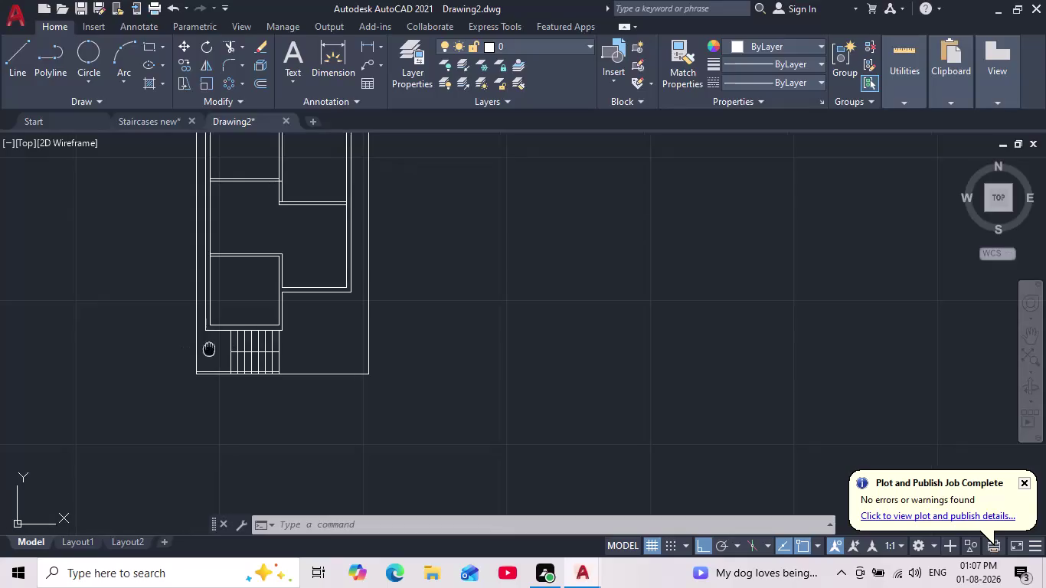
Draw a vertical line along the edge of the staircase.
scroll(up, 3)
middle_drag(248, 341, 272, 346)
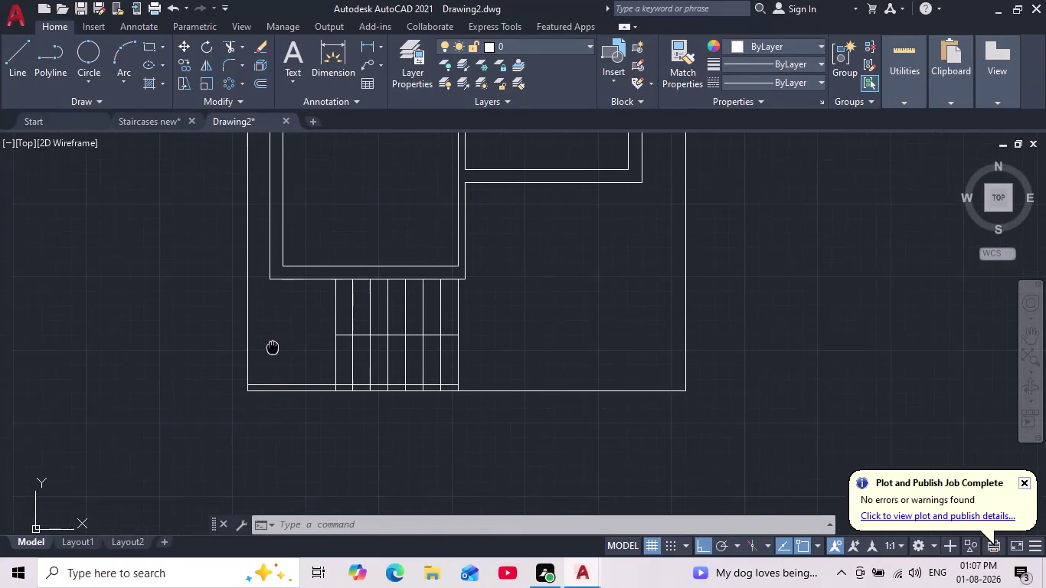
click(14, 53)
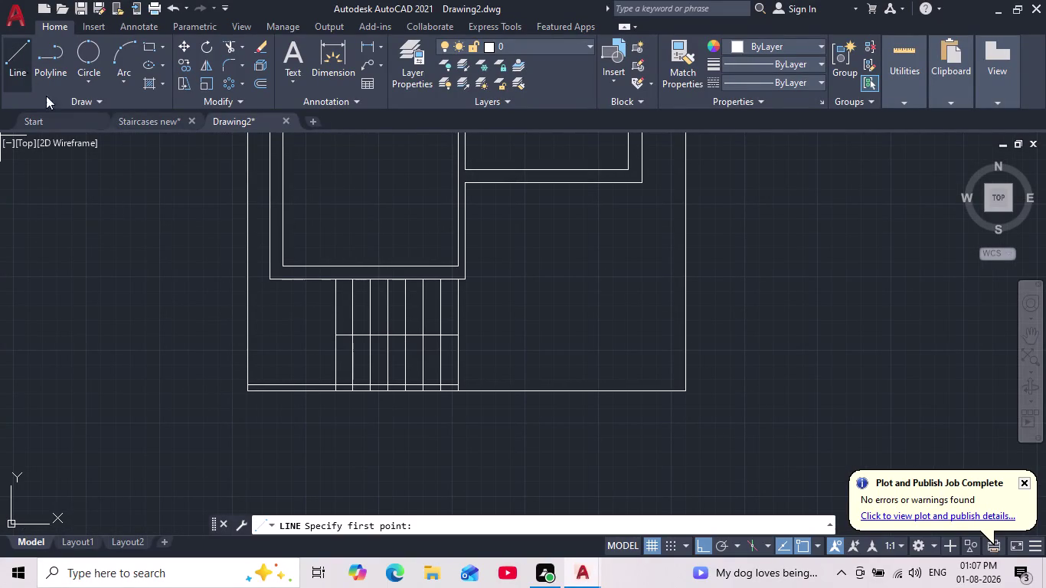
scroll(up, 3)
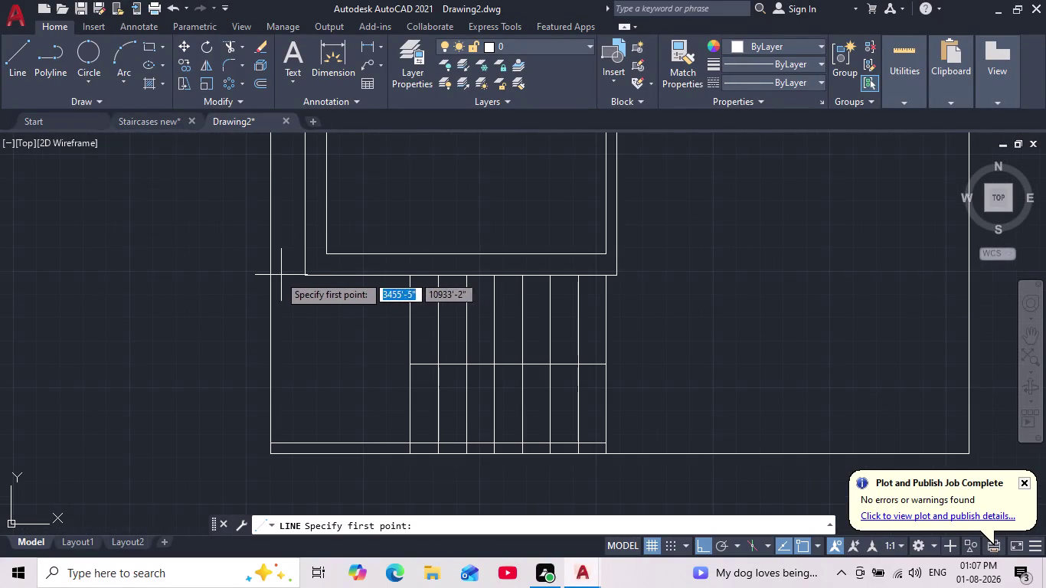
click(271, 441)
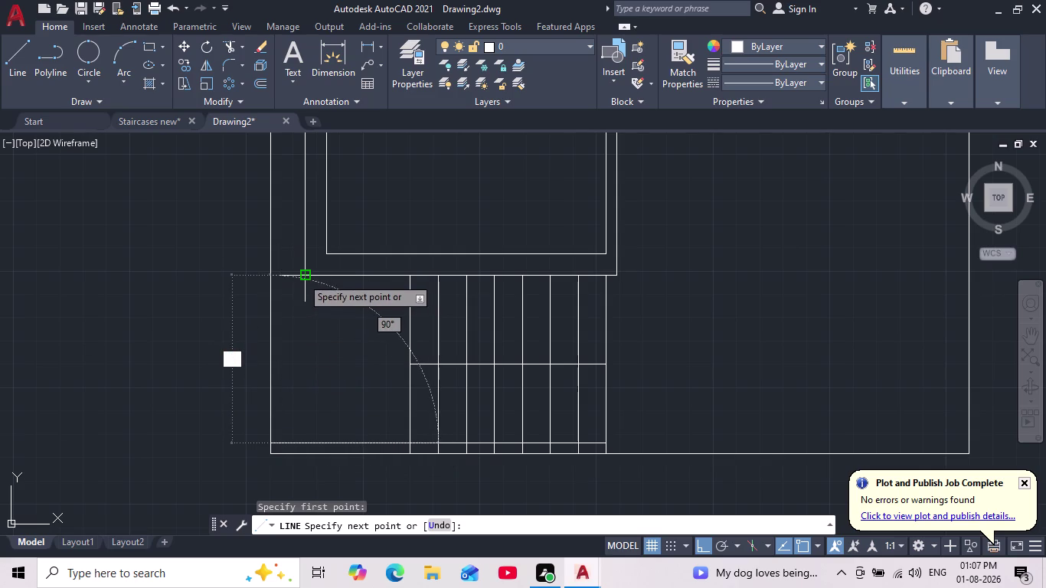
click(269, 278)
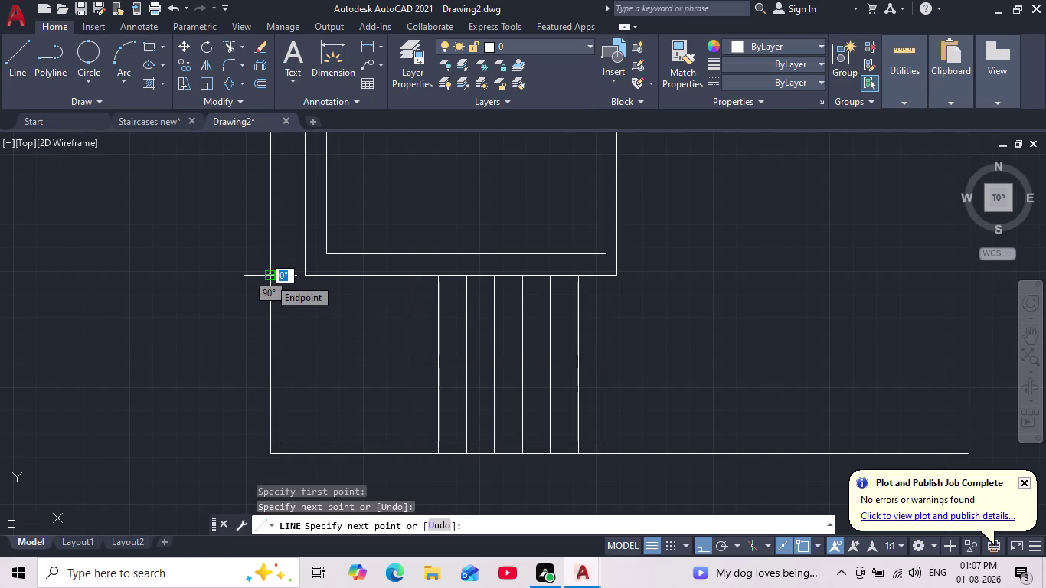
key(Escape)
scroll(down, 3)
middle_click(271, 282)
scroll(up, 3)
Offset the left outer wall line 4.5 units inward beside the staircase.
key(o)
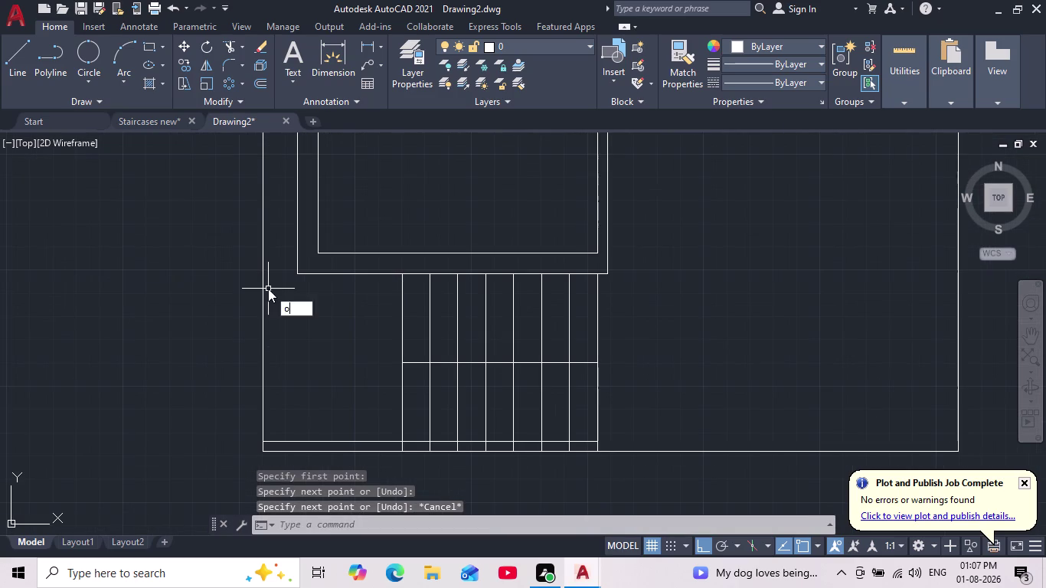
key(Return)
text(43.5)
key(Escape)
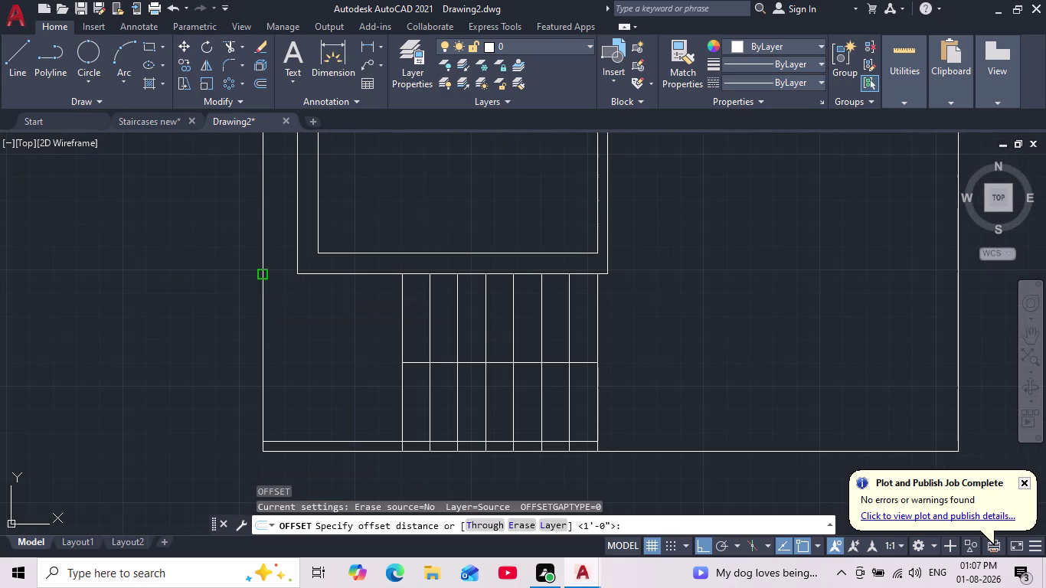
key(Escape)
key(Escape)
key(o)
key(Return)
text(4.)
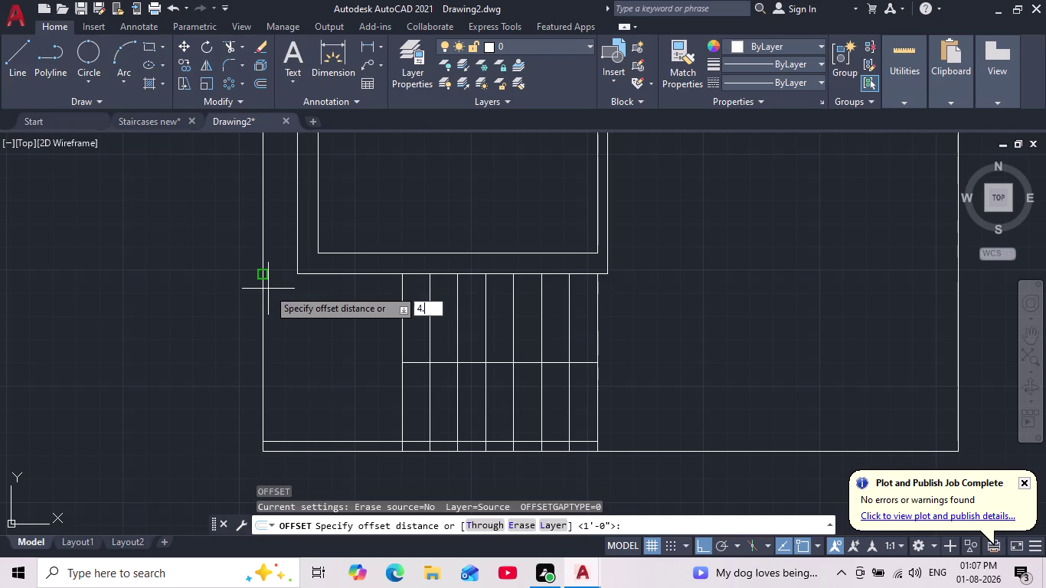
text(5)
key(Return)
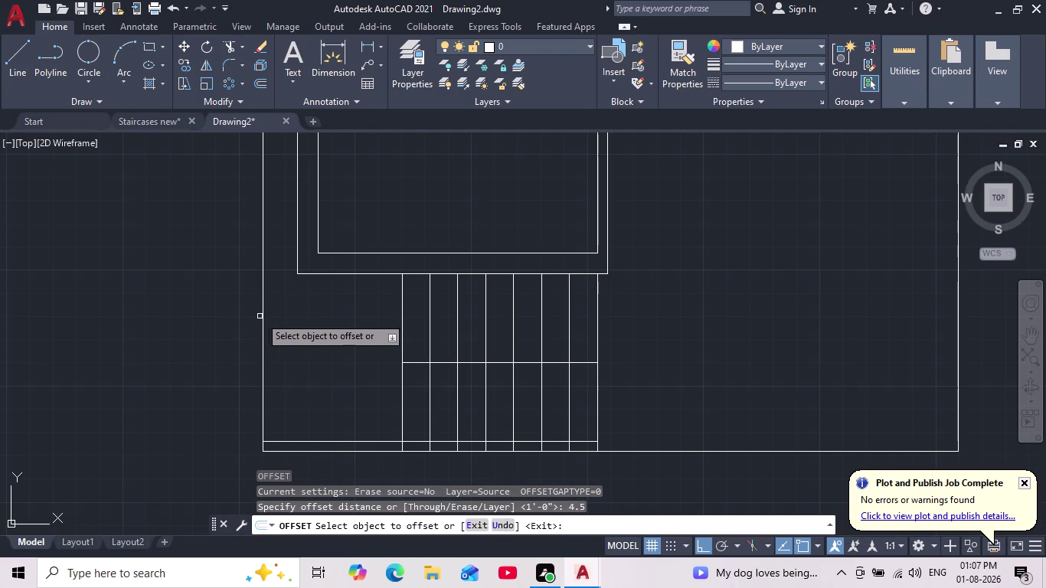
click(264, 324)
click(294, 322)
scroll(down, 3)
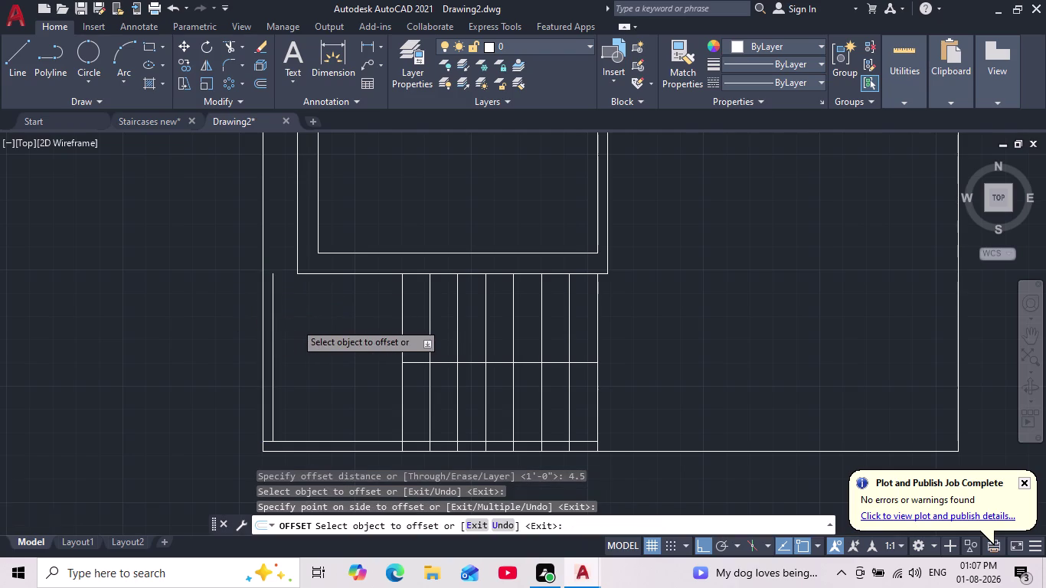
scroll(down, 3)
middle_drag(294, 322, 270, 359)
scroll(down, 3)
scroll(up, 3)
key(Escape)
key(Escape)
key(Escape)
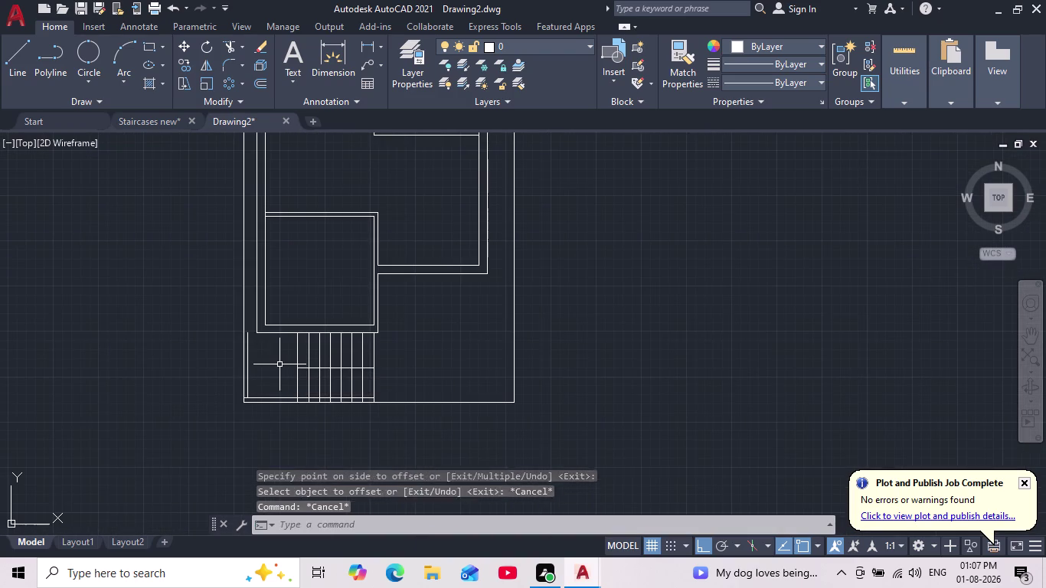
Pan to the staircase landing, cancelling stray line and dimension commands.
scroll(down, 3)
scroll(up, 3)
scroll(up, 3)
scroll(up, 3)
middle_drag(265, 354, 244, 410)
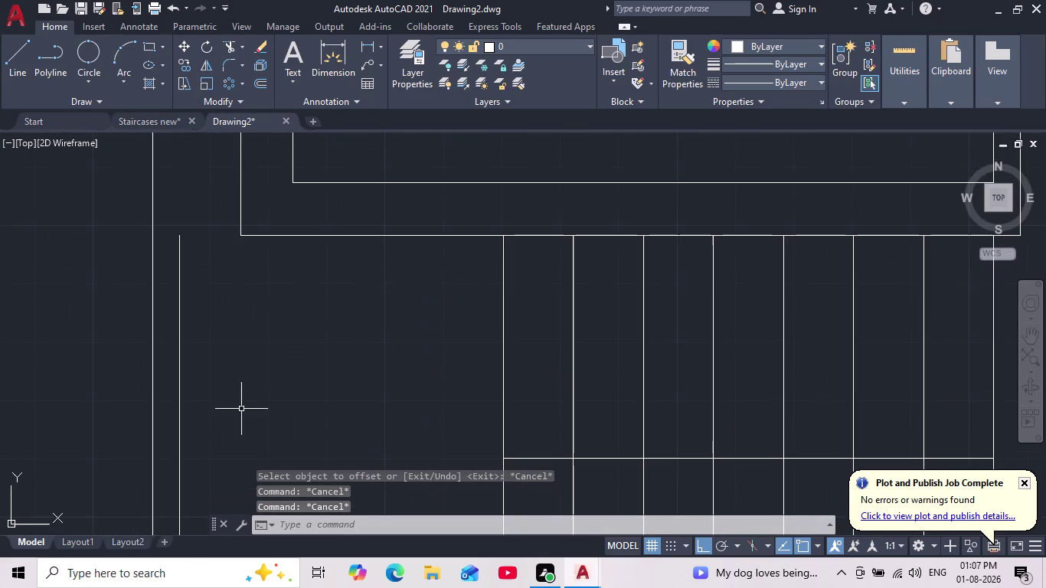
click(26, 61)
key(Escape)
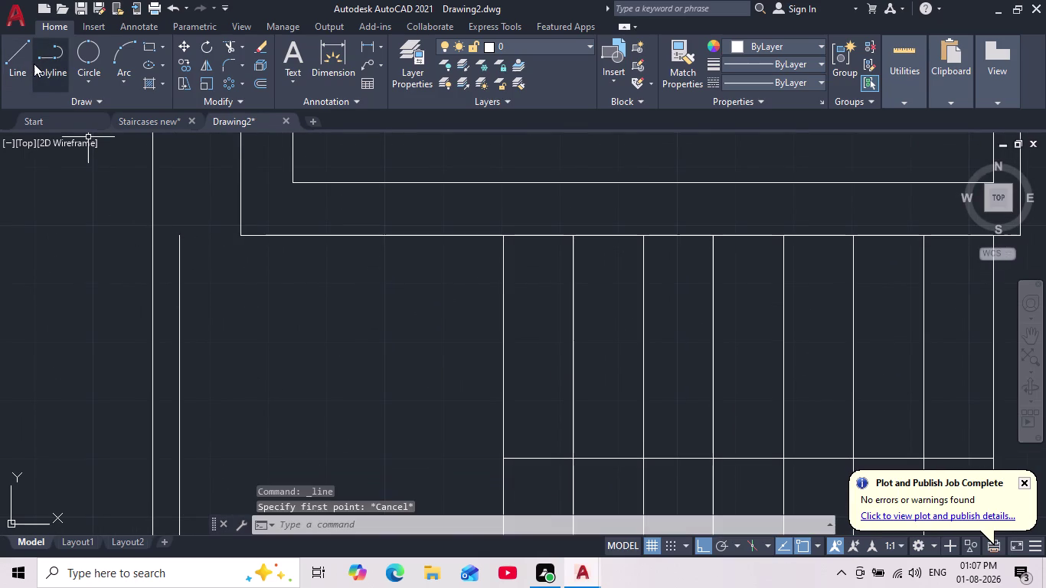
scroll(down, 3)
middle_drag(101, 256, 111, 320)
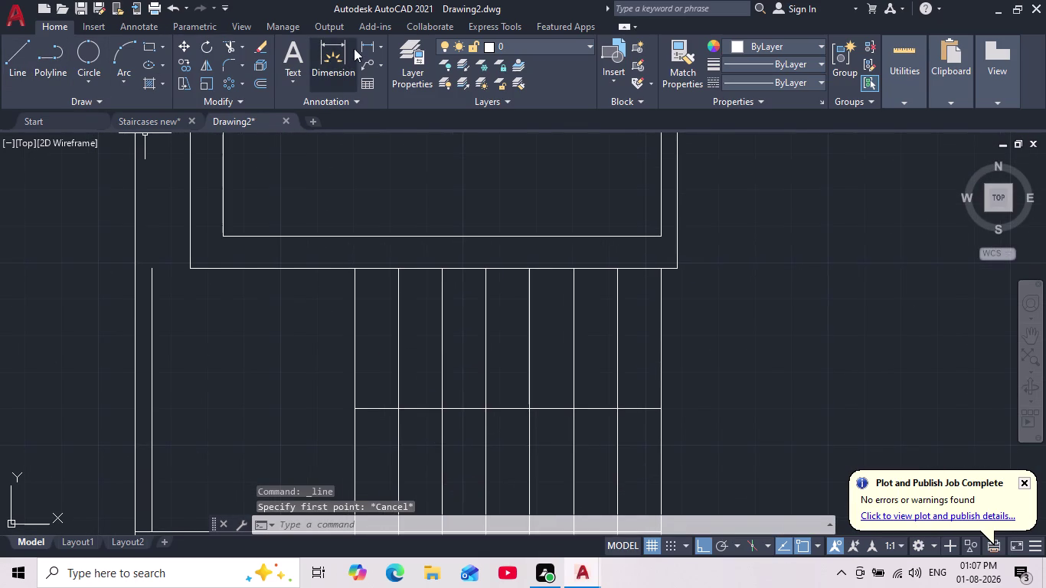
click(363, 50)
middle_drag(185, 293, 204, 352)
scroll(up, 3)
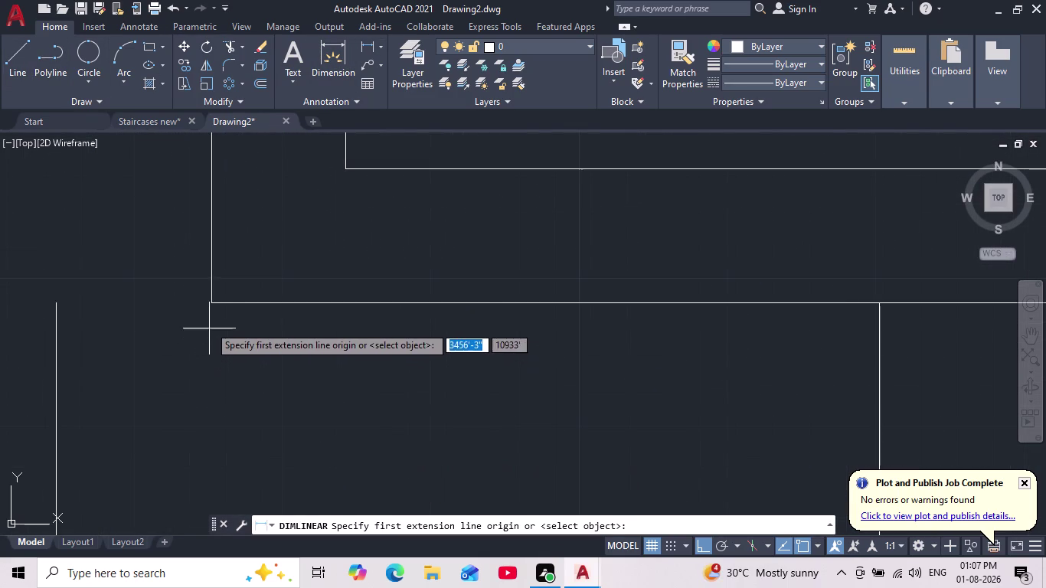
key(Escape)
key(Escape)
Select and delete the unwanted inner wall line at the landing.
middle_drag(208, 311, 225, 356)
scroll(down, 3)
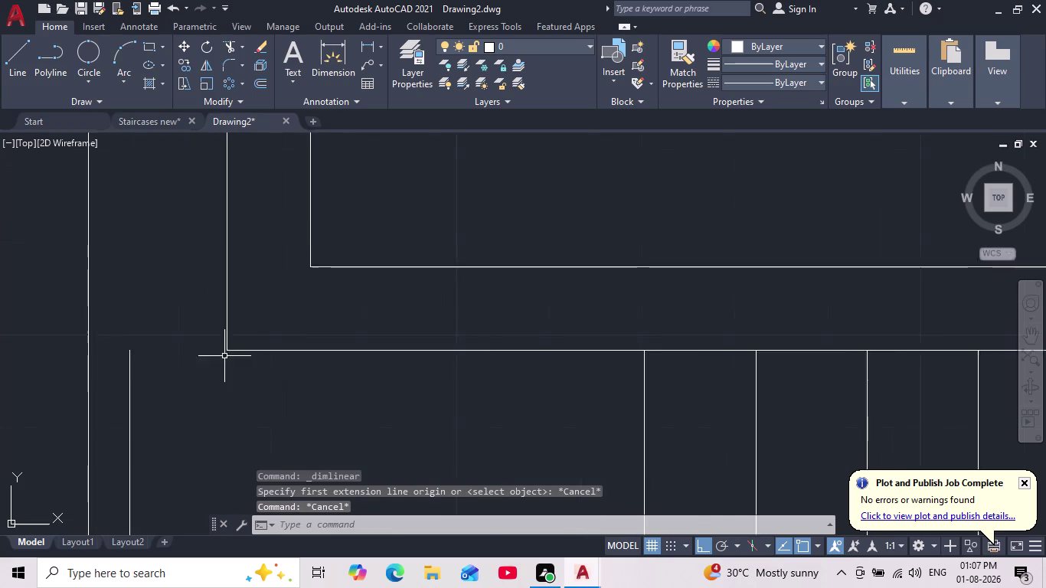
click(198, 373)
click(155, 406)
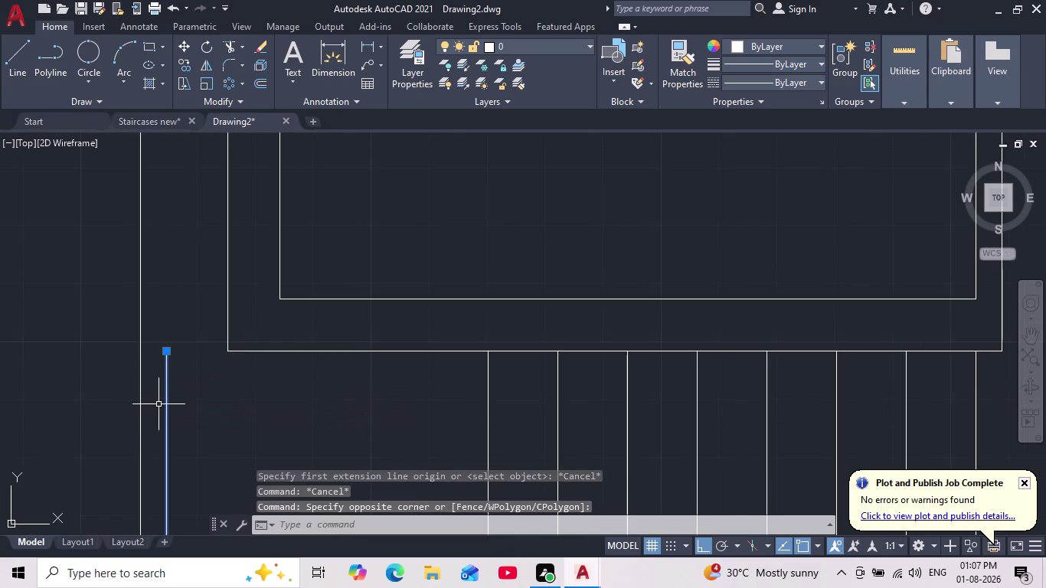
key(Delete)
Draw two connecting wall lines that close the bottom of the landing.
click(22, 53)
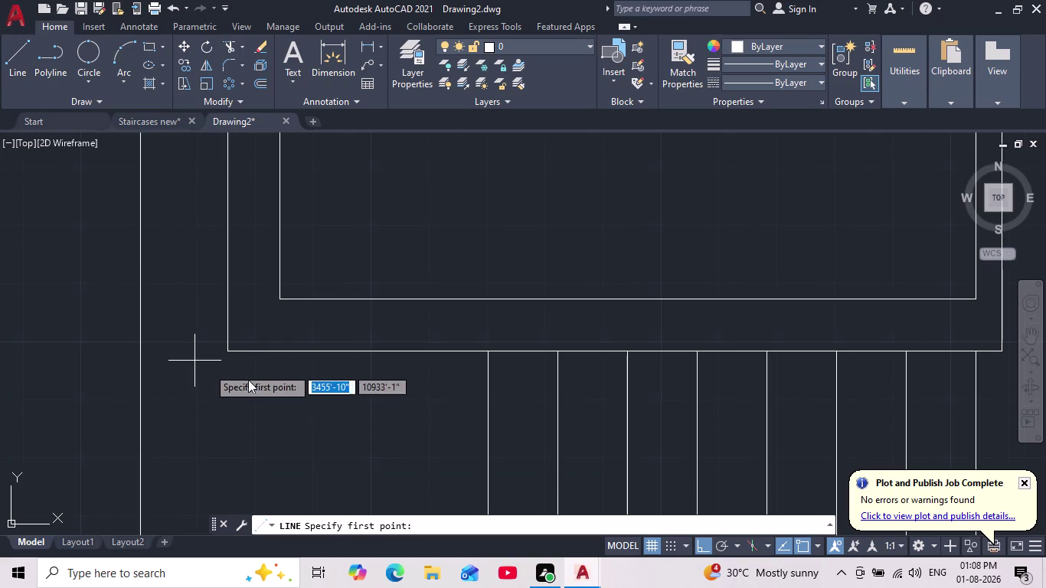
click(225, 355)
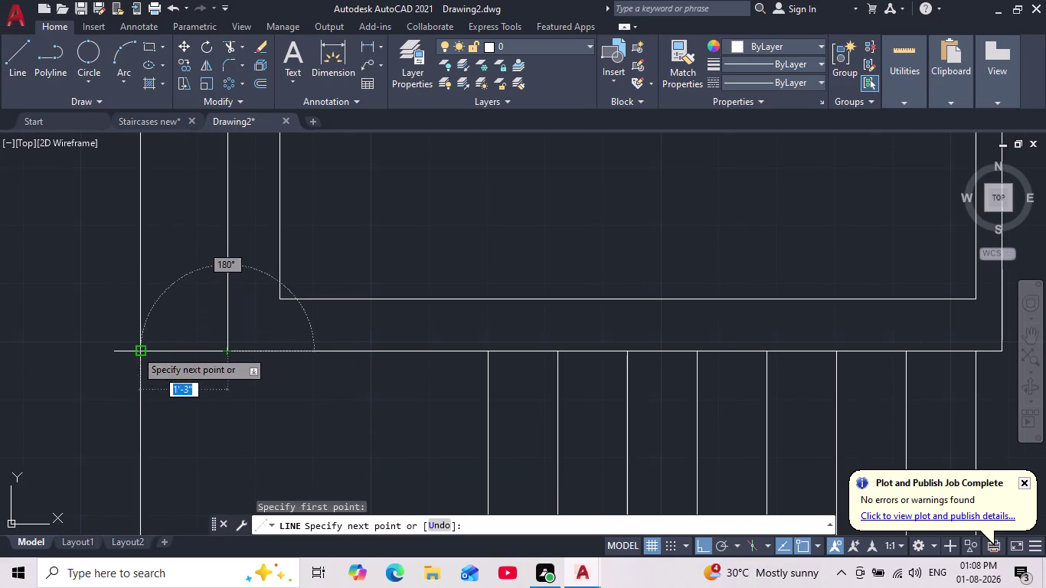
click(135, 350)
key(Escape)
scroll(down, 3)
click(24, 55)
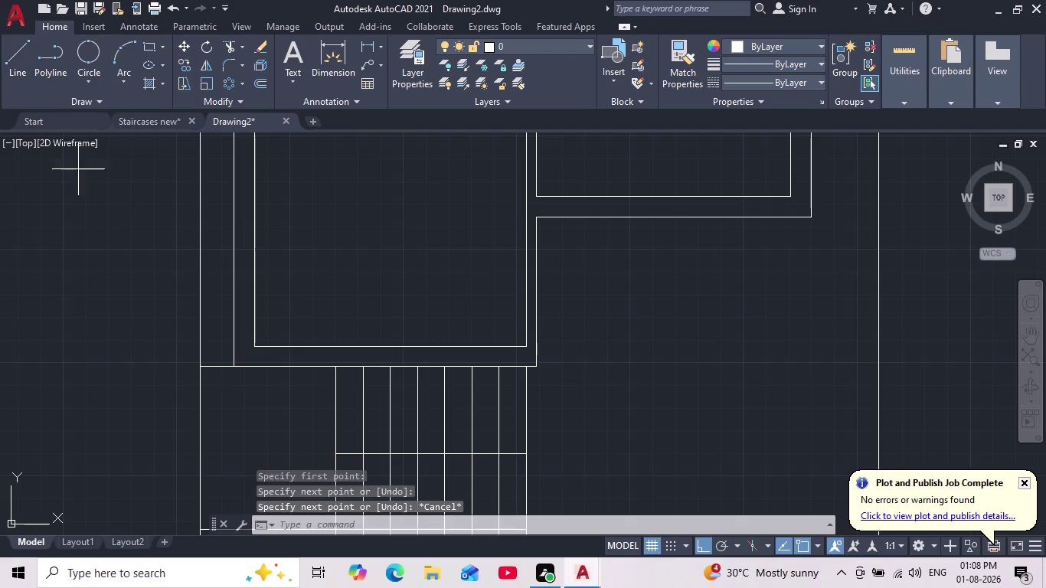
click(214, 366)
middle_drag(211, 380, 233, 319)
scroll(down, 3)
scroll(up, 3)
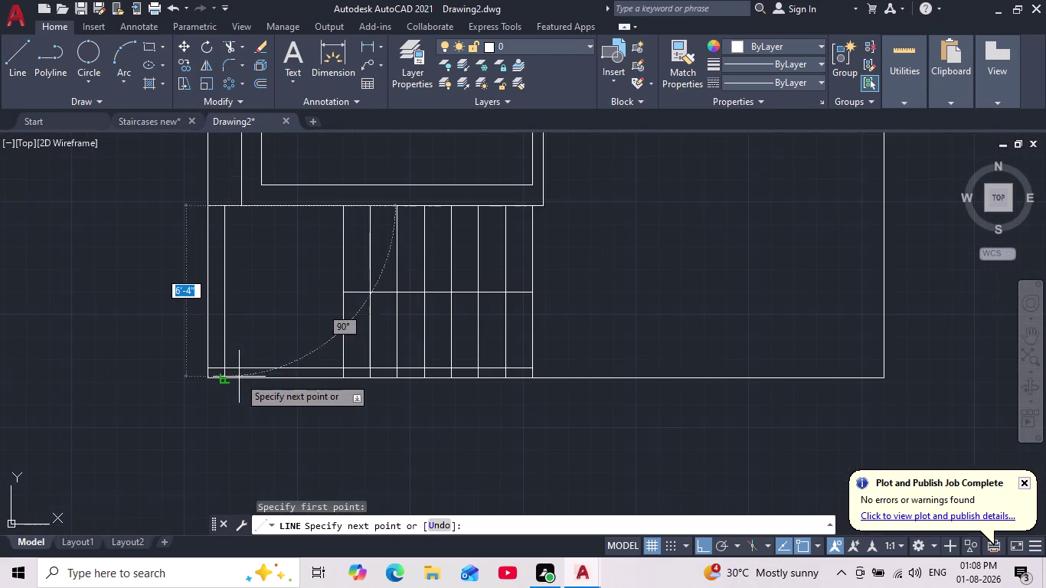
click(225, 366)
key(Escape)
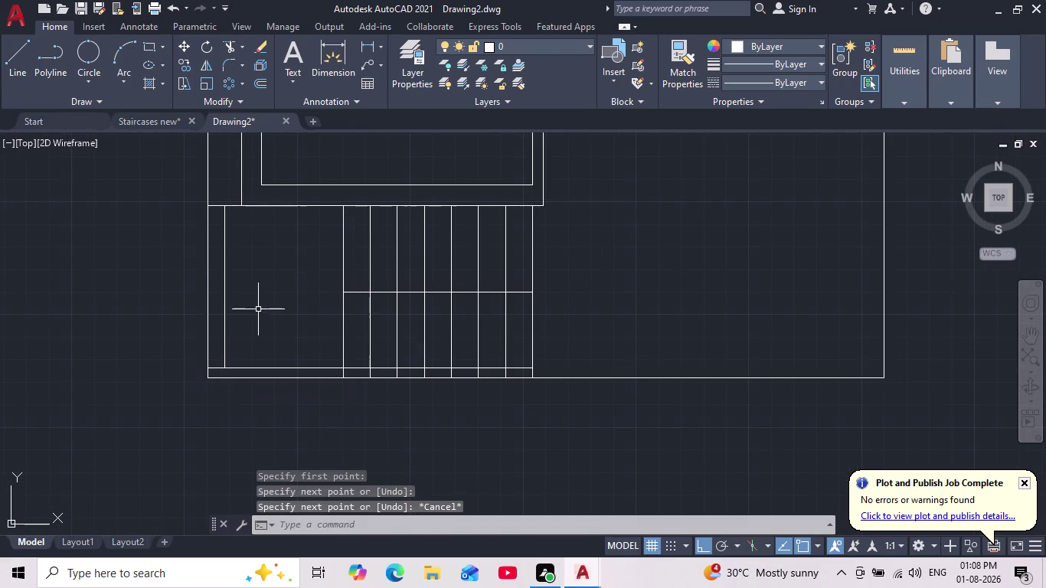
Trim the overshooting wall line ends at the landing junction using fence drags.
middle_drag(258, 309, 259, 371)
scroll(up, 3)
middle_drag(255, 302, 259, 320)
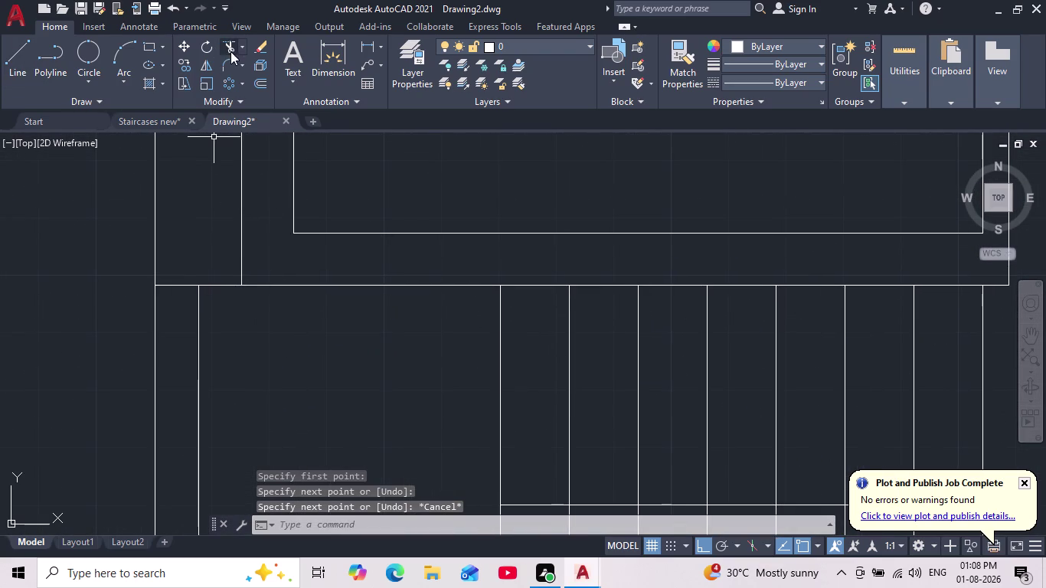
click(230, 51)
drag(207, 278, 215, 300)
drag(180, 280, 182, 295)
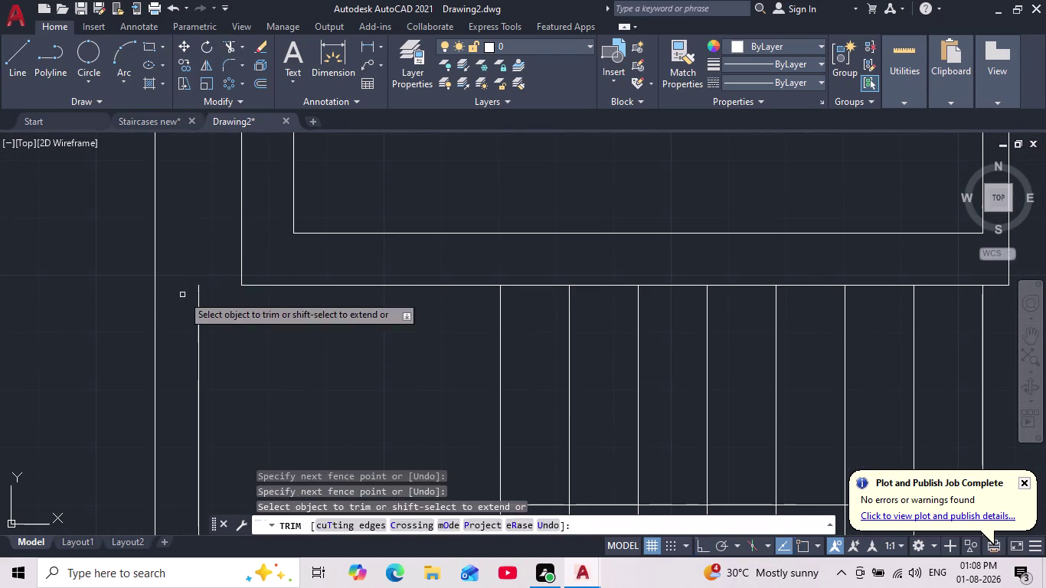
scroll(down, 3)
key(Escape)
key(Escape)
key(Escape)
scroll(down, 3)
key(Escape)
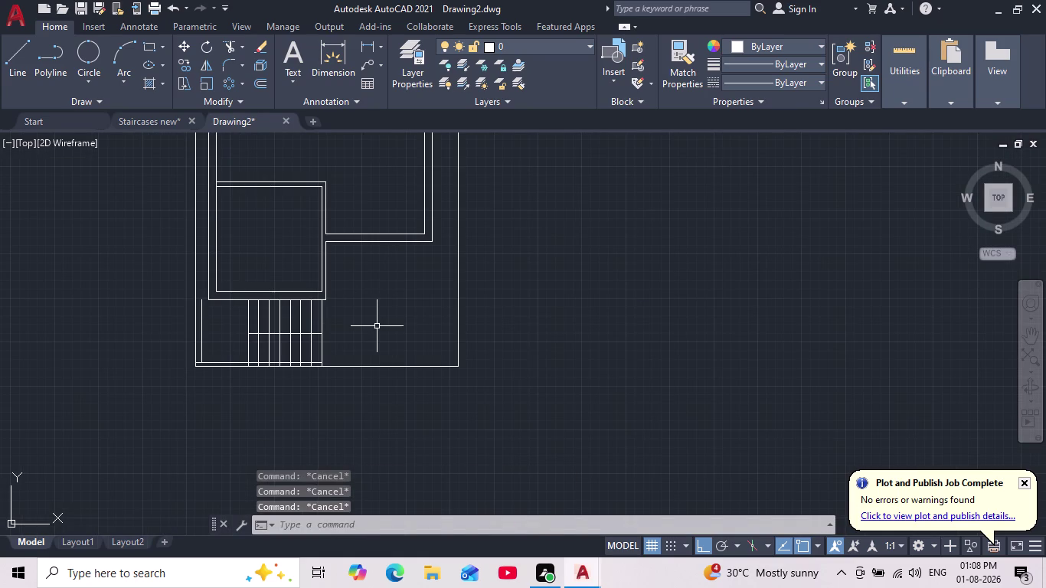
scroll(down, 3)
middle_drag(379, 326, 373, 410)
scroll(up, 3)
scroll(down, 3)
middle_click(375, 424)
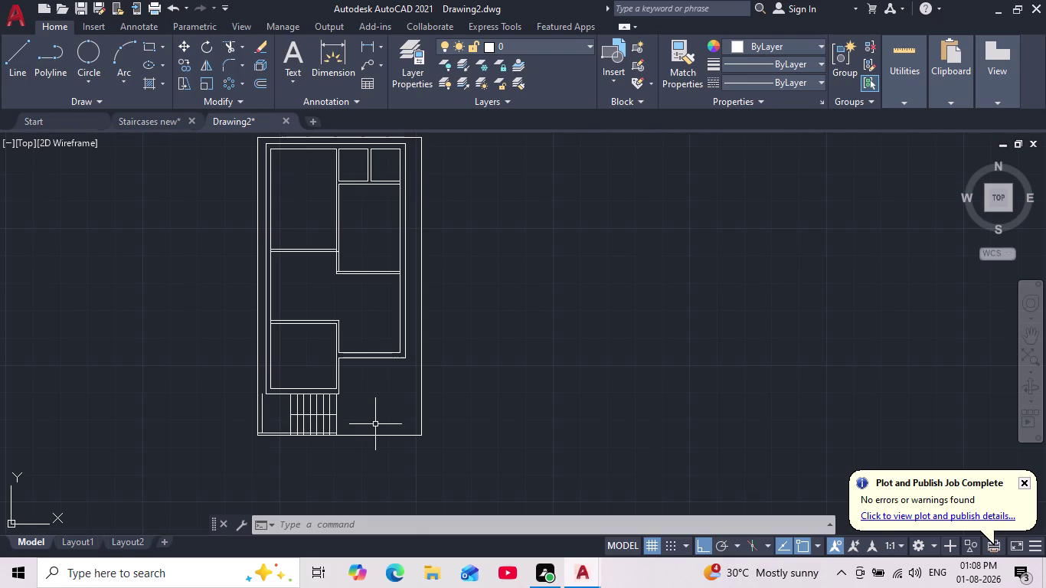
middle_drag(293, 297, 294, 319)
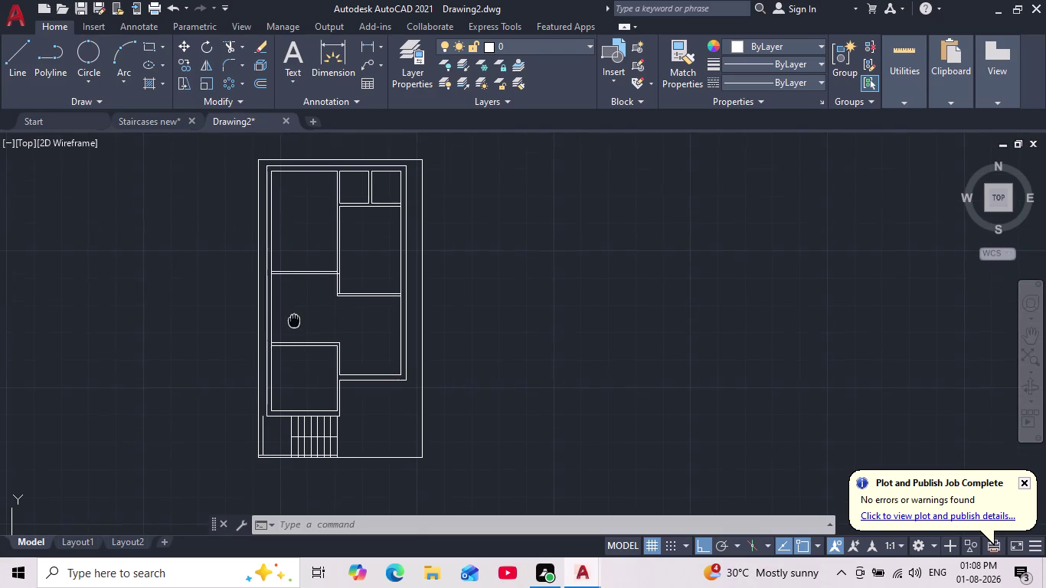
middle_drag(294, 319, 294, 321)
scroll(down, 3)
scroll(up, 3)
middle_drag(298, 325, 275, 361)
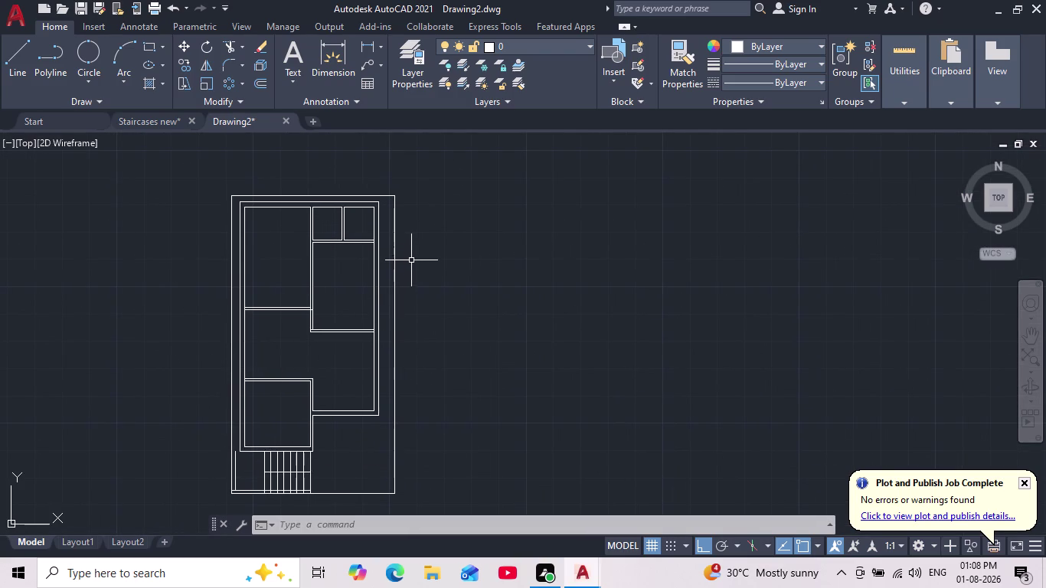
scroll(up, 3)
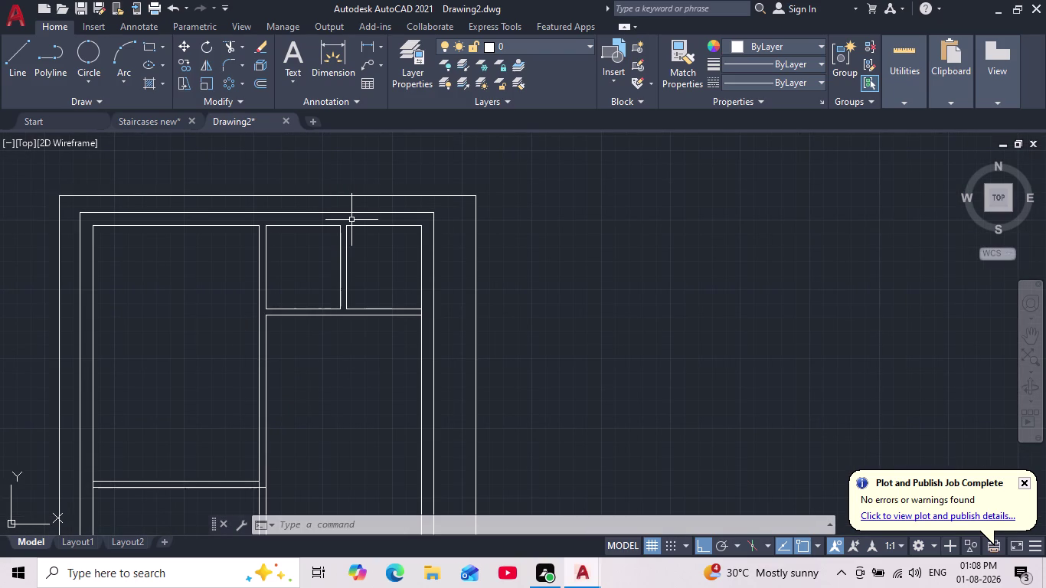
scroll(down, 3)
scroll(up, 3)
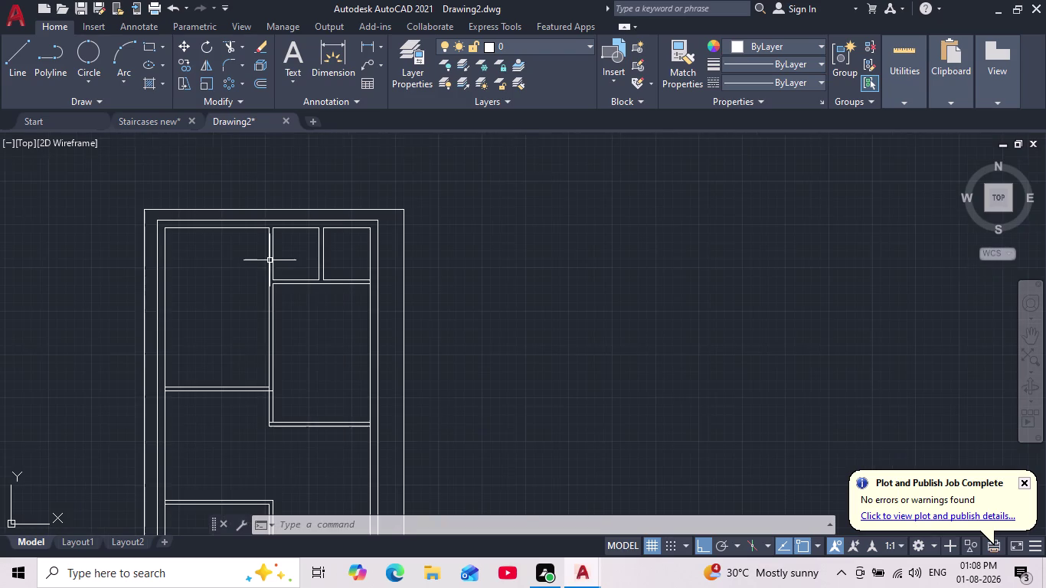
middle_drag(268, 260, 267, 219)
scroll(down, 3)
scroll(up, 3)
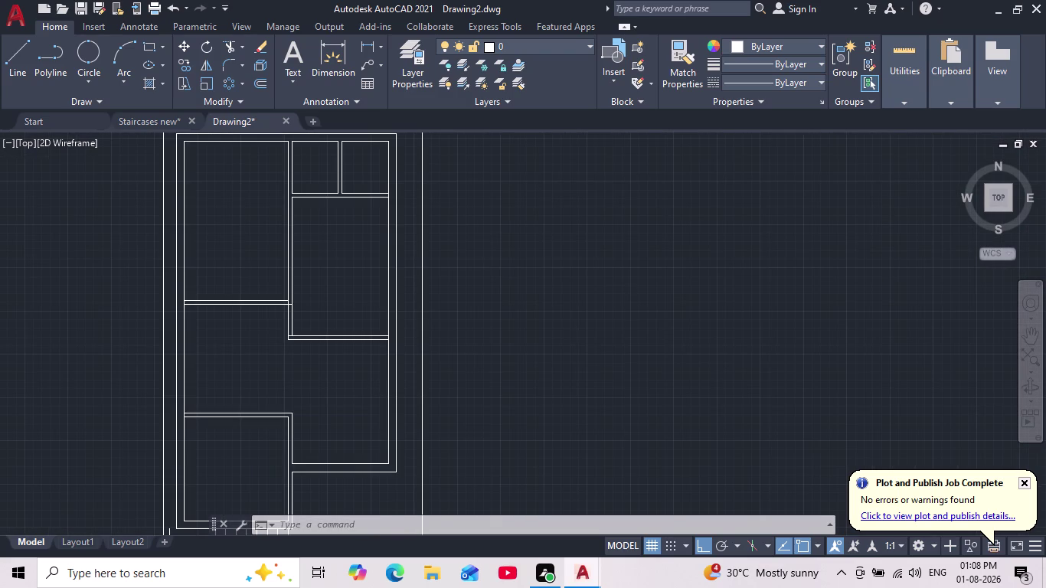
middle_drag(233, 292, 320, 305)
middle_drag(171, 226, 192, 255)
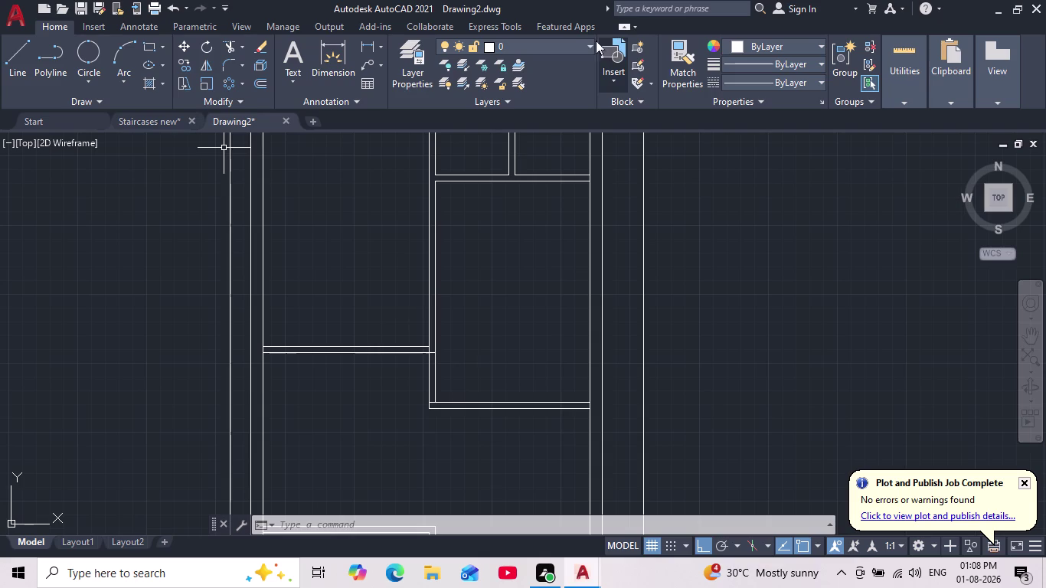
text(la)
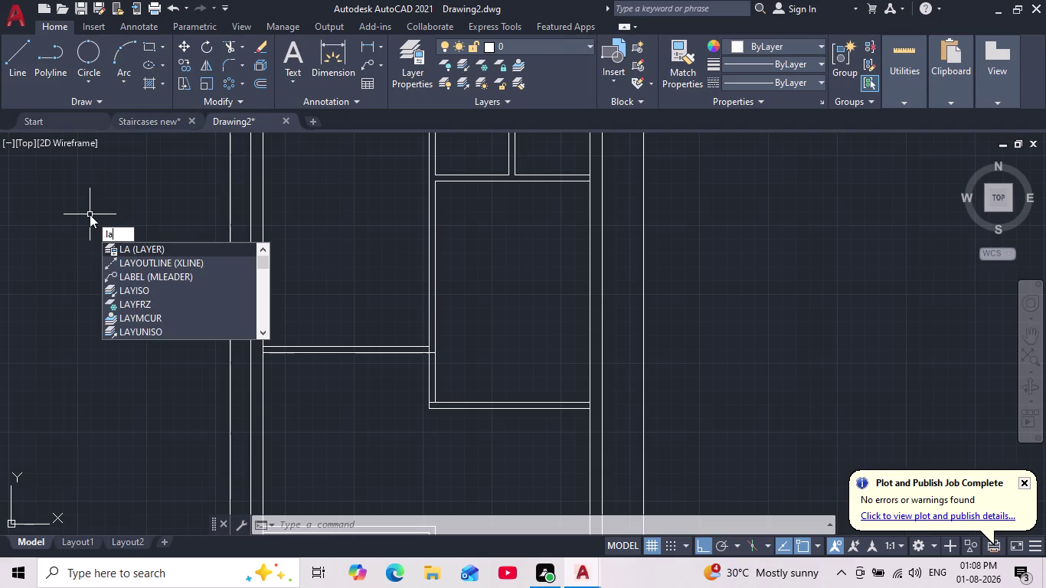
Create a new layer named Doors with a yellow colour.
key(Return)
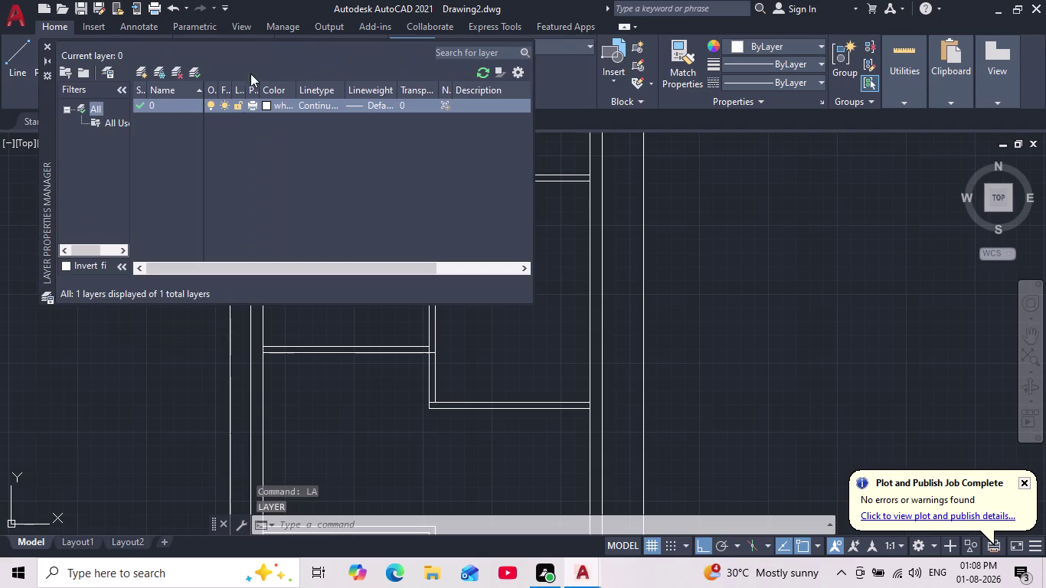
click(173, 102)
key(Return)
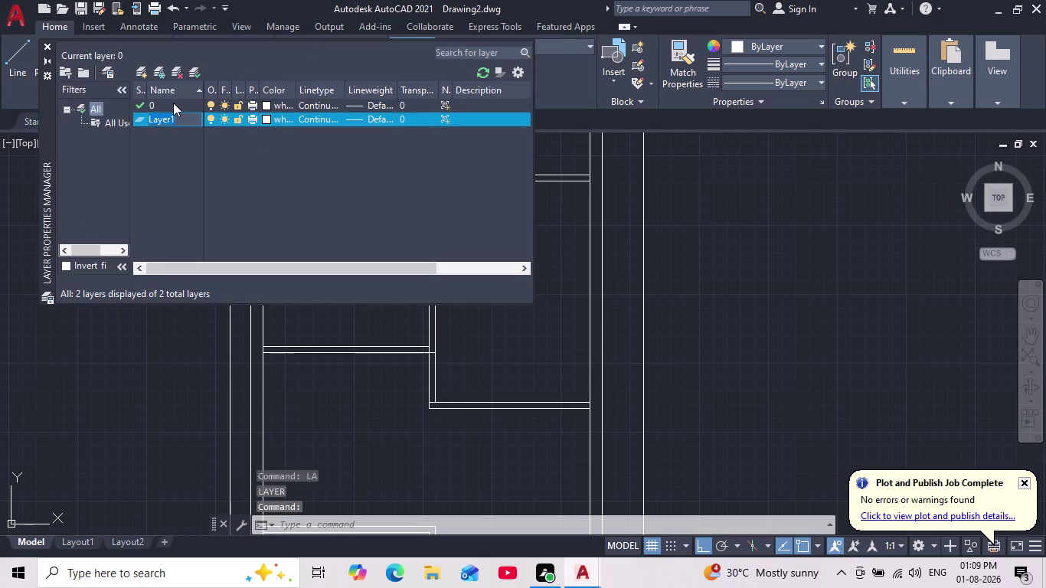
text(dpp)
key(BackSpace)
key(BackSpace)
key(BackSpace)
key(BackSpace)
text(Doo)
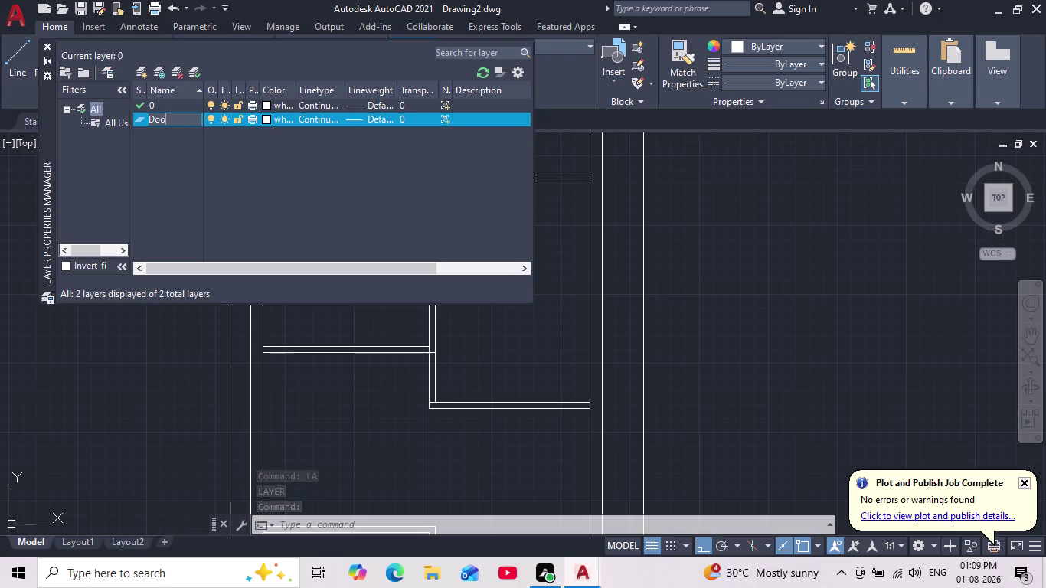
text(rs)
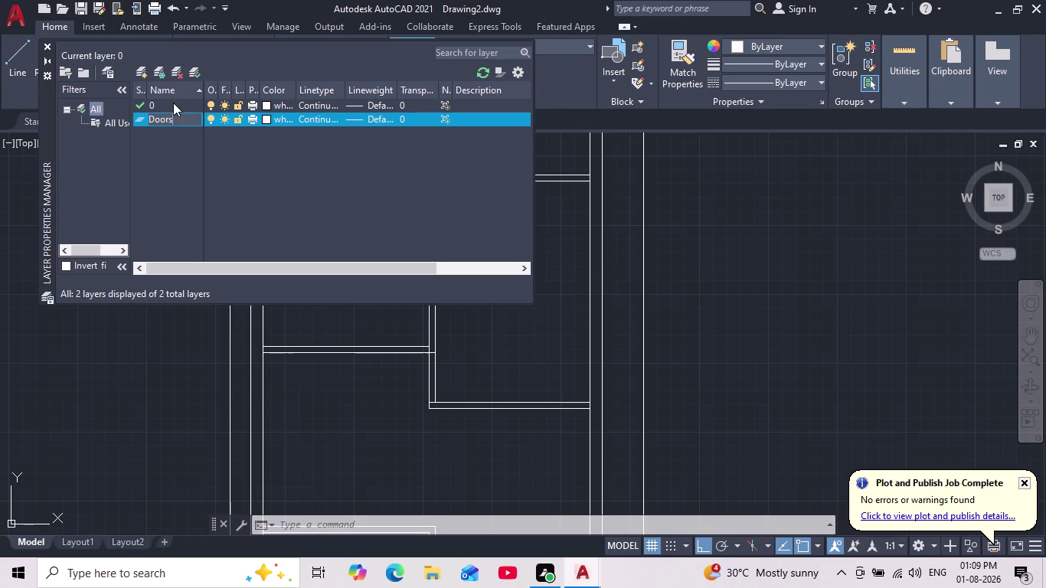
key(Return)
click(265, 121)
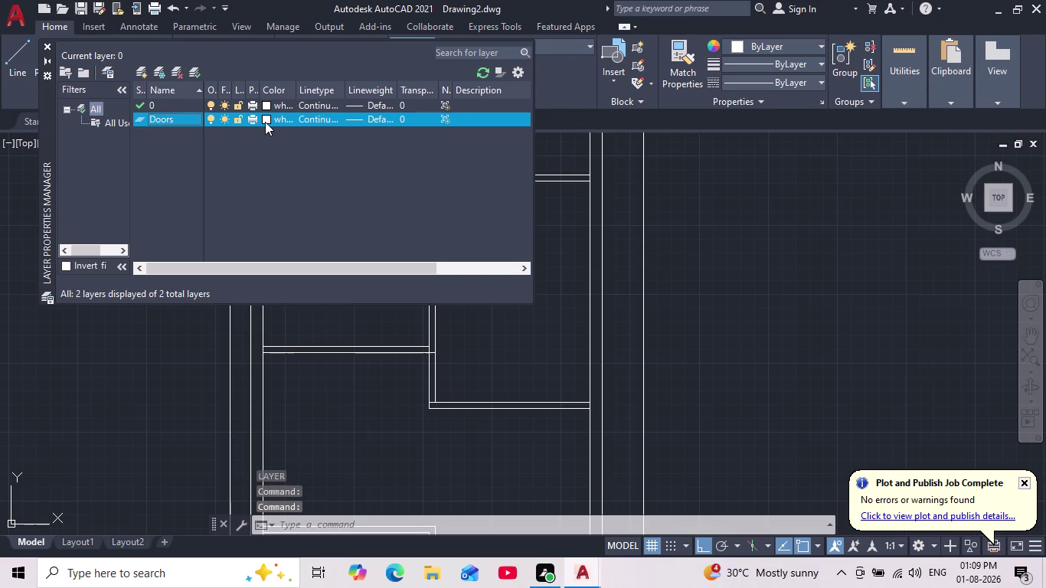
click(442, 237)
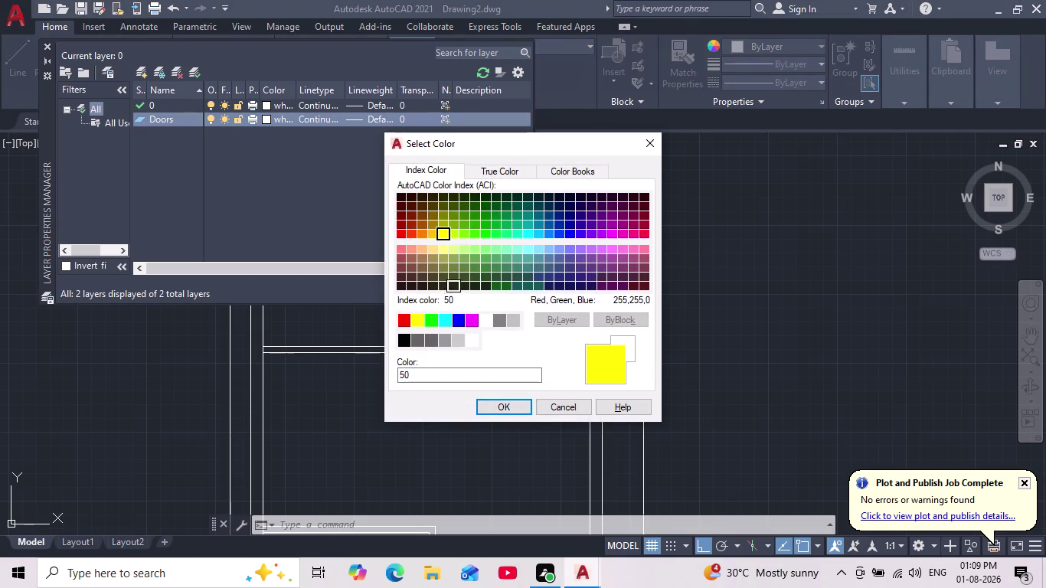
click(516, 402)
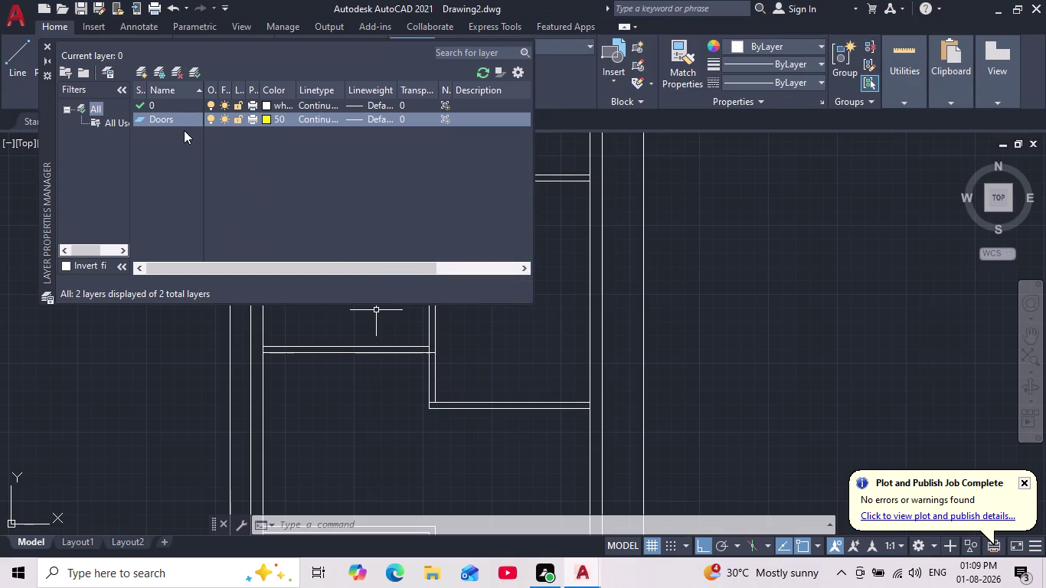
Create a new layer named Windows with a green colour.
click(179, 124)
key(Return)
text(W)
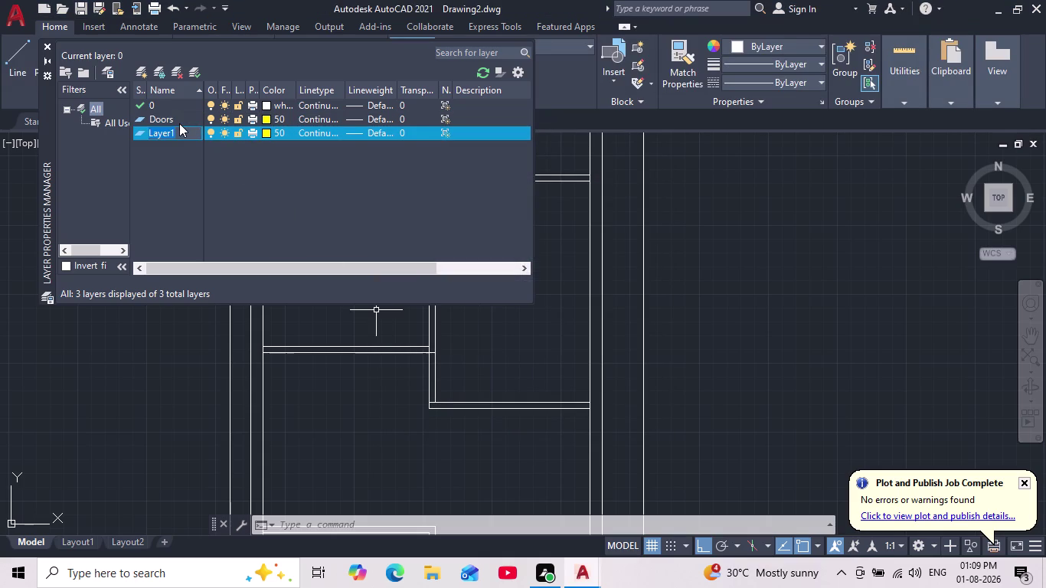
text(indo)
text(ws)
key(Return)
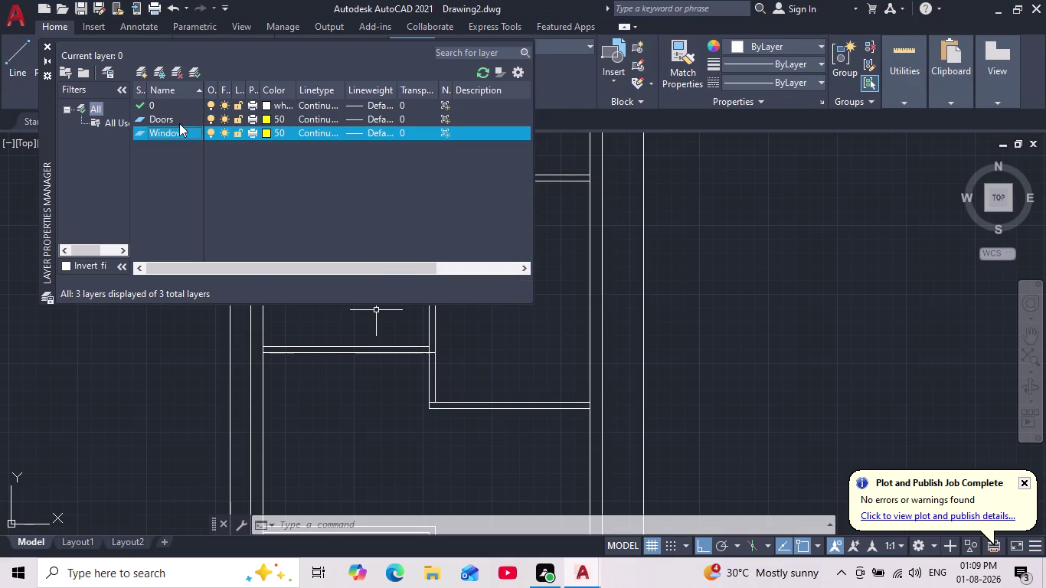
click(267, 133)
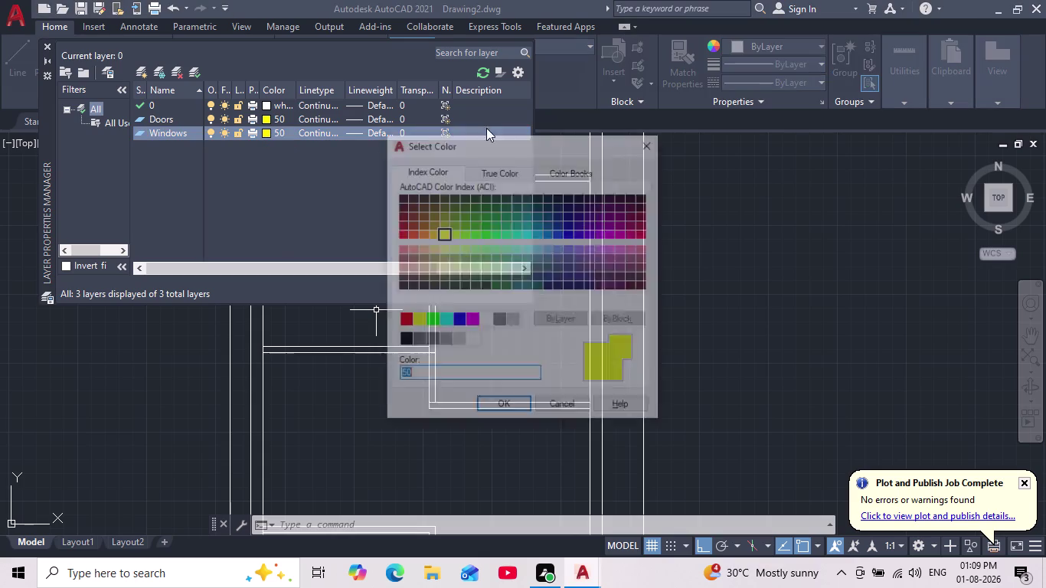
click(460, 233)
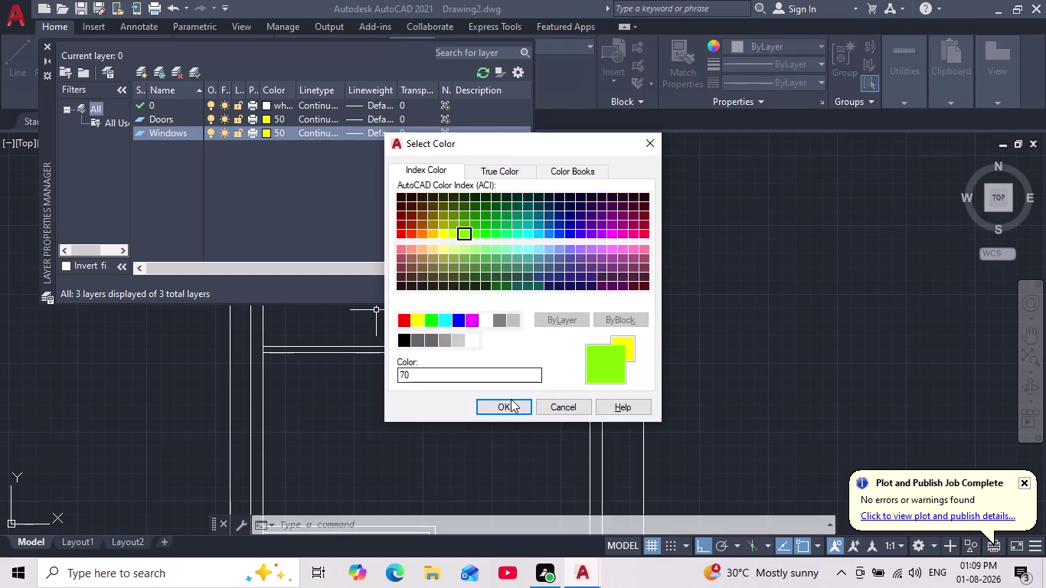
click(511, 409)
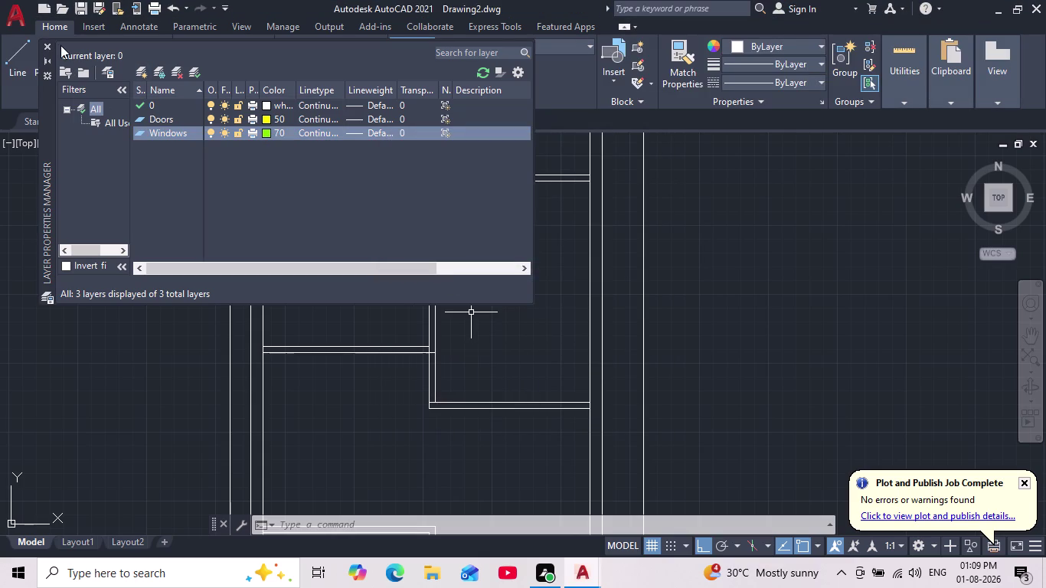
Close the layer manager and make Doors the current layer.
click(47, 45)
middle_drag(353, 225, 325, 255)
scroll(down, 3)
scroll(up, 3)
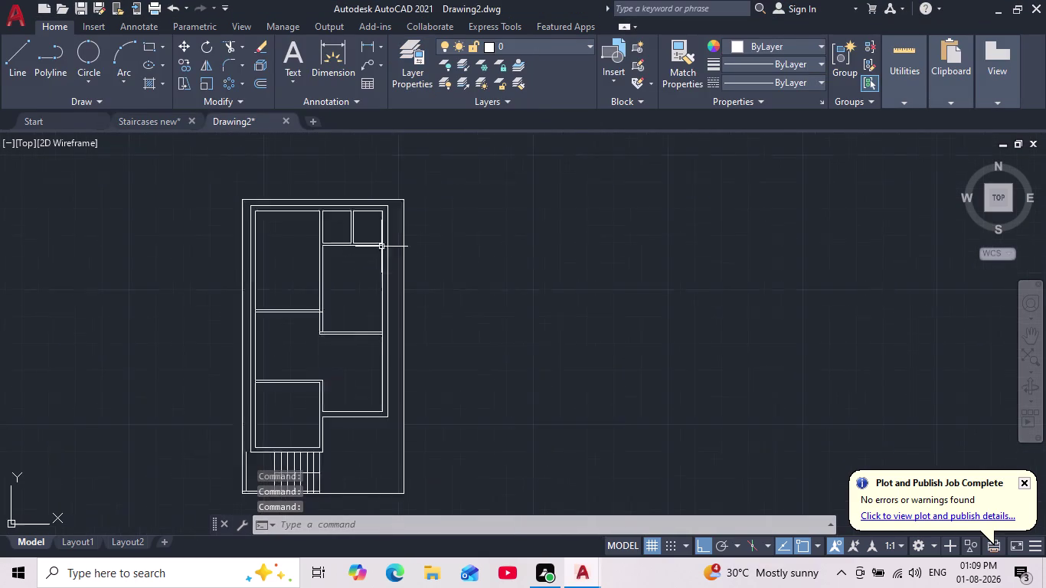
scroll(up, 3)
middle_drag(391, 252, 457, 239)
click(588, 45)
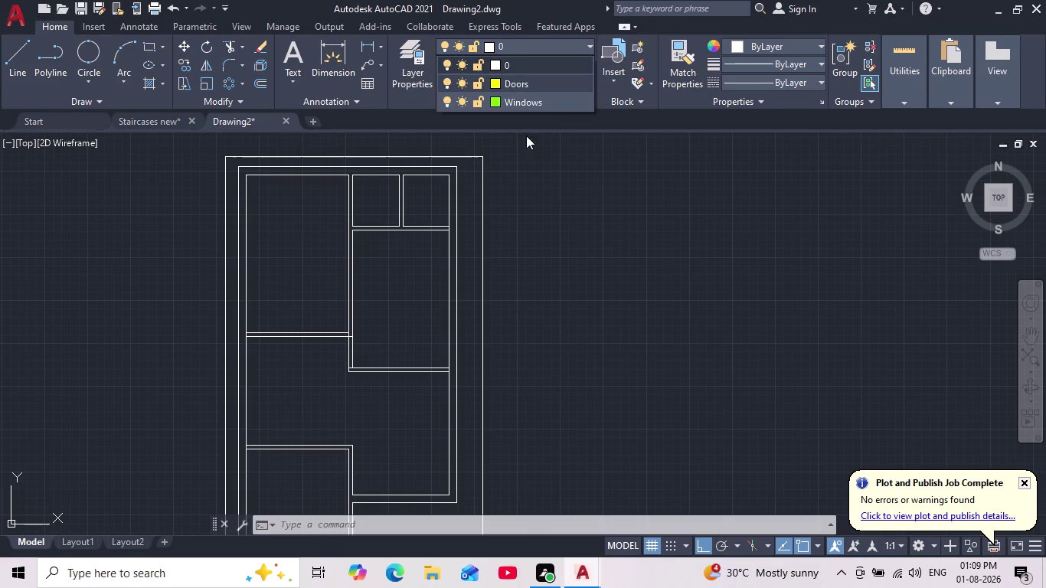
click(522, 83)
middle_drag(334, 305, 346, 262)
Pan over the upper rooms and make layer 0 the current layer.
scroll(up, 3)
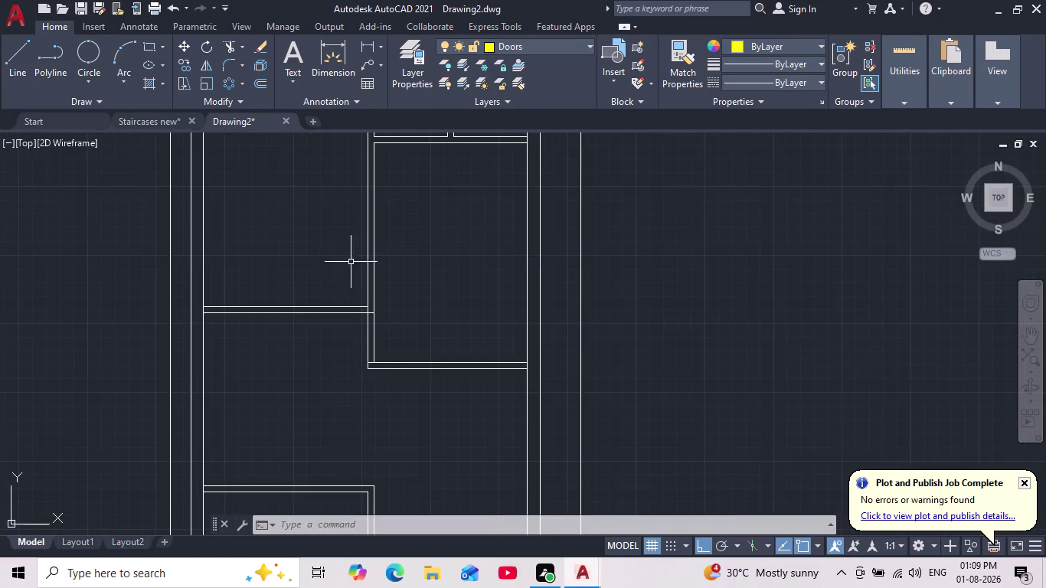
scroll(down, 3)
middle_drag(337, 281, 333, 316)
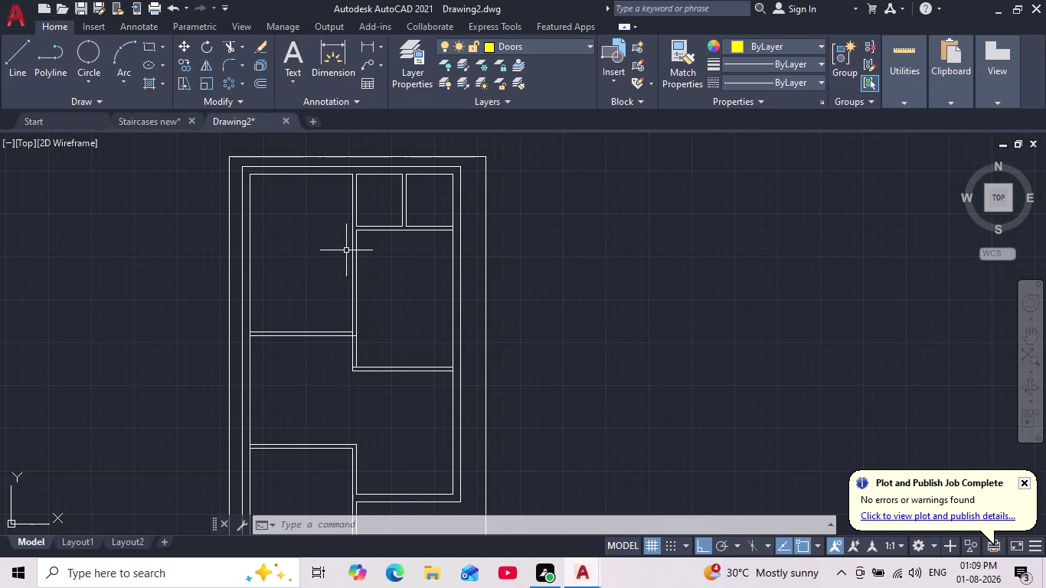
scroll(up, 3)
middle_drag(353, 245, 349, 349)
scroll(down, 3)
scroll(down, 3)
scroll(up, 3)
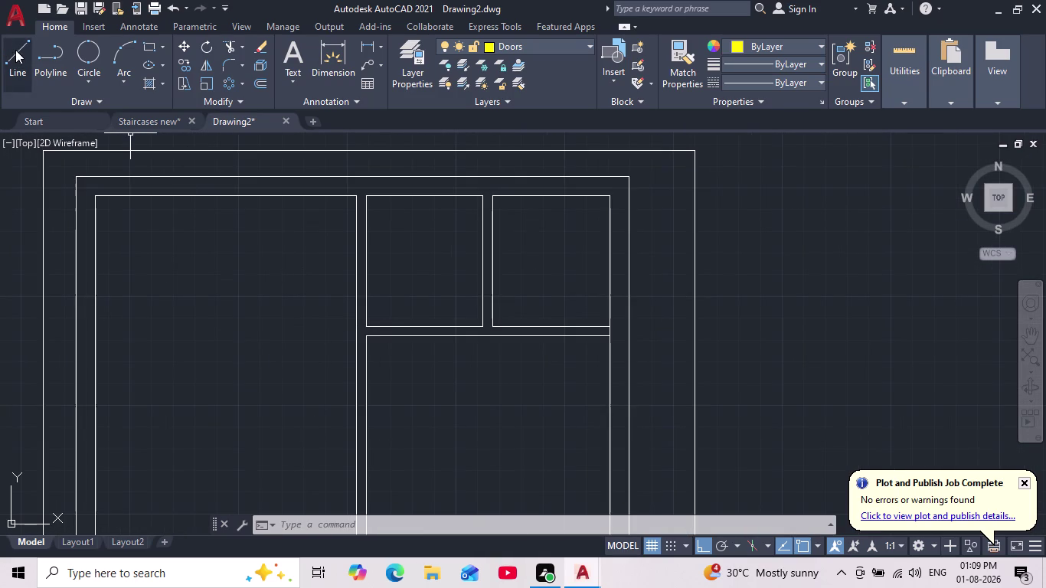
click(16, 50)
click(540, 47)
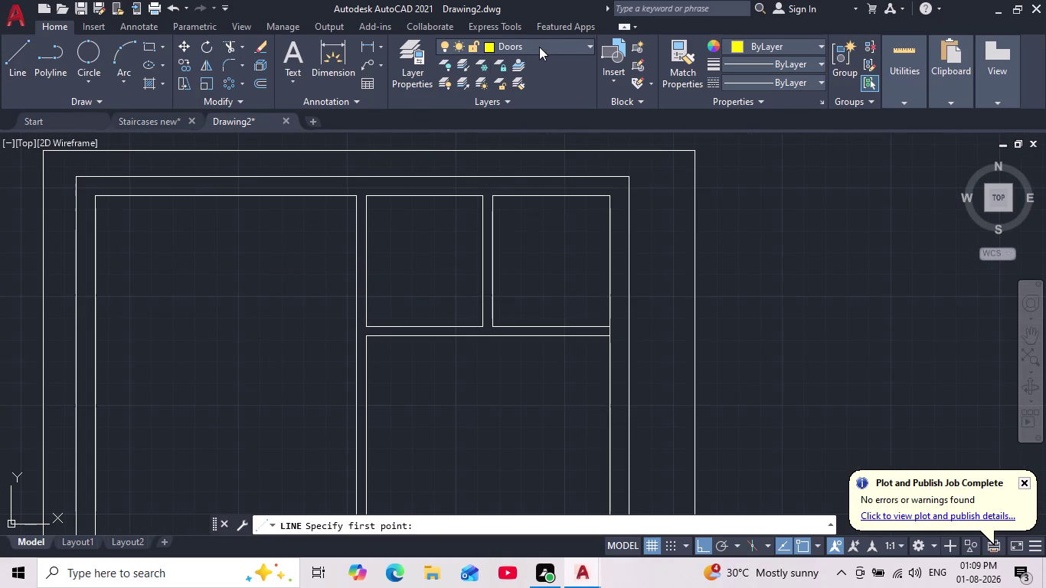
click(554, 65)
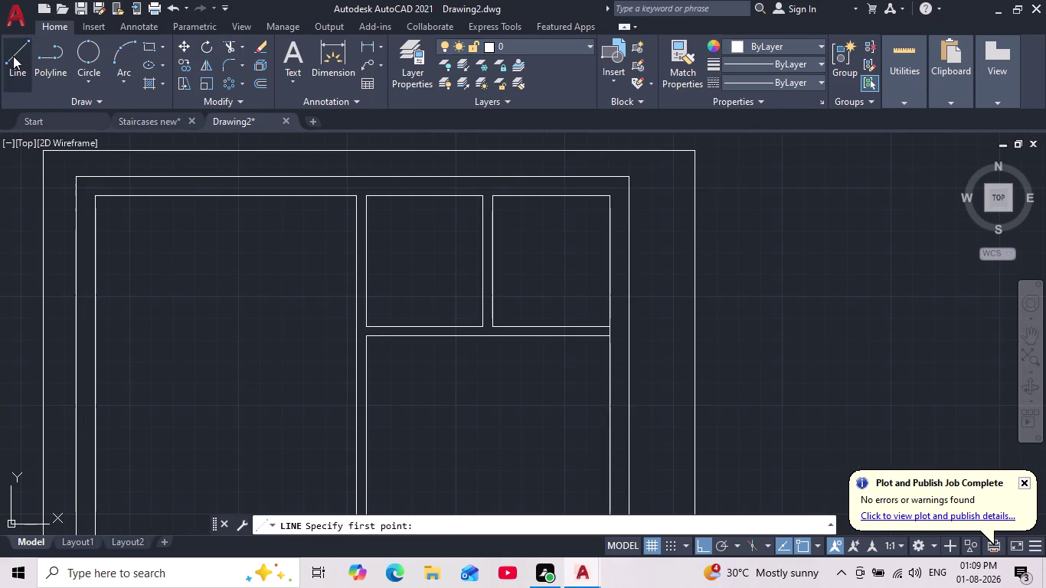
Draw a trial line across the wall, then cancel it.
click(14, 55)
scroll(up, 3)
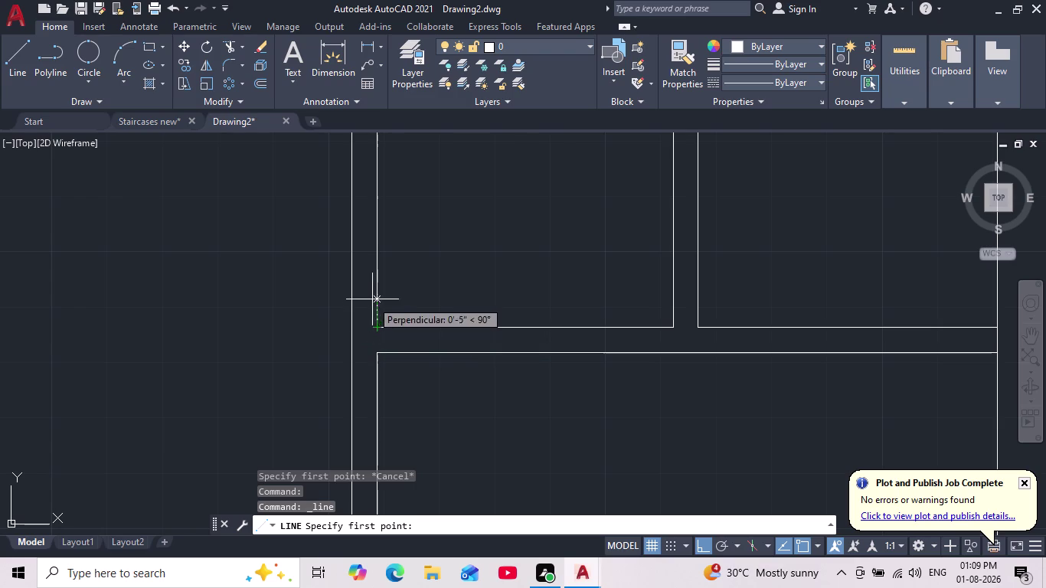
click(379, 256)
click(346, 257)
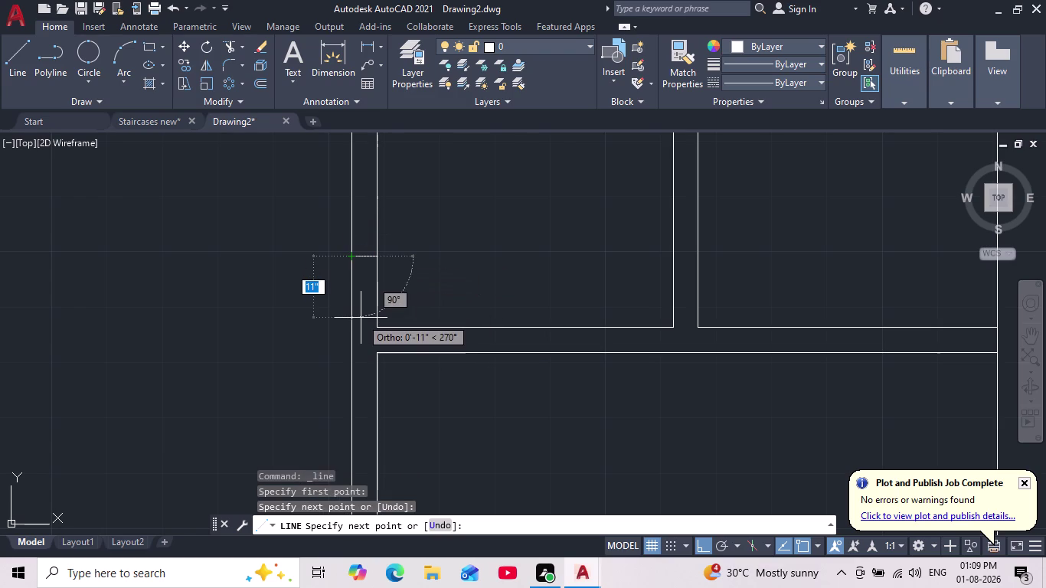
key(Escape)
Select the stray misplaced line near the wall and delete it.
scroll(down, 3)
middle_drag(339, 296, 339, 316)
scroll(down, 3)
scroll(up, 3)
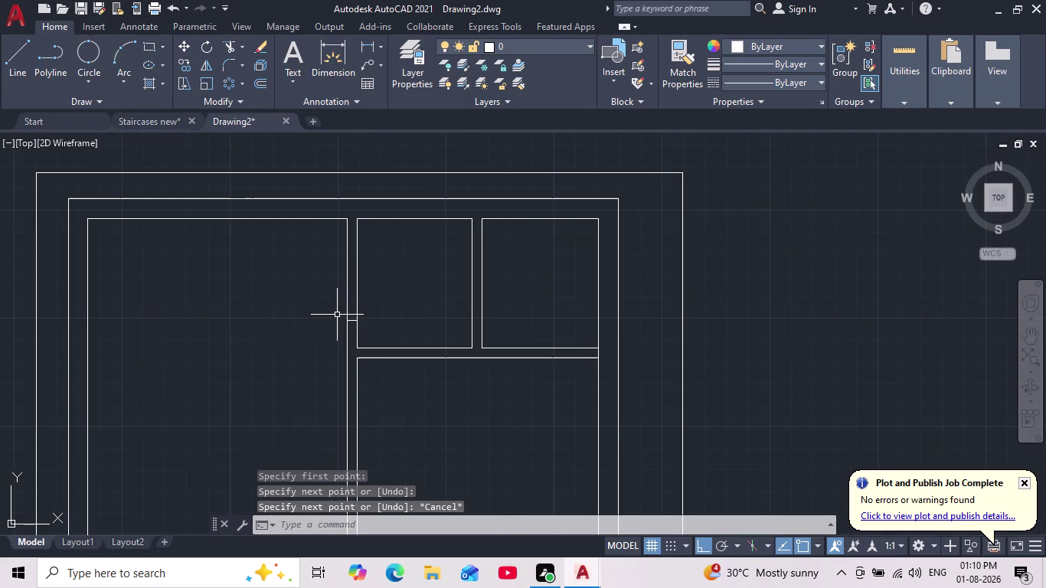
scroll(up, 3)
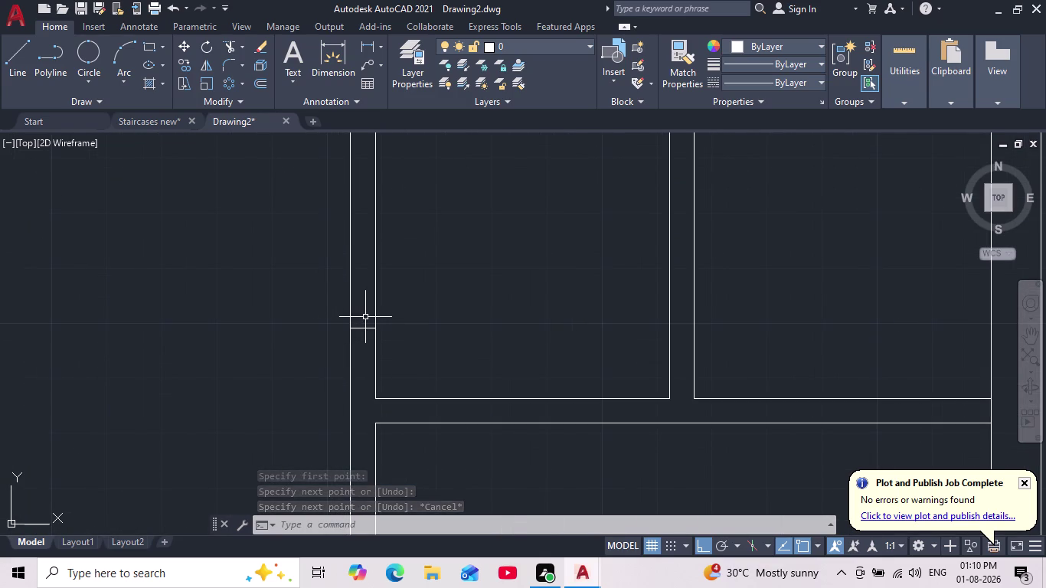
scroll(up, 3)
click(363, 337)
click(356, 313)
key(Delete)
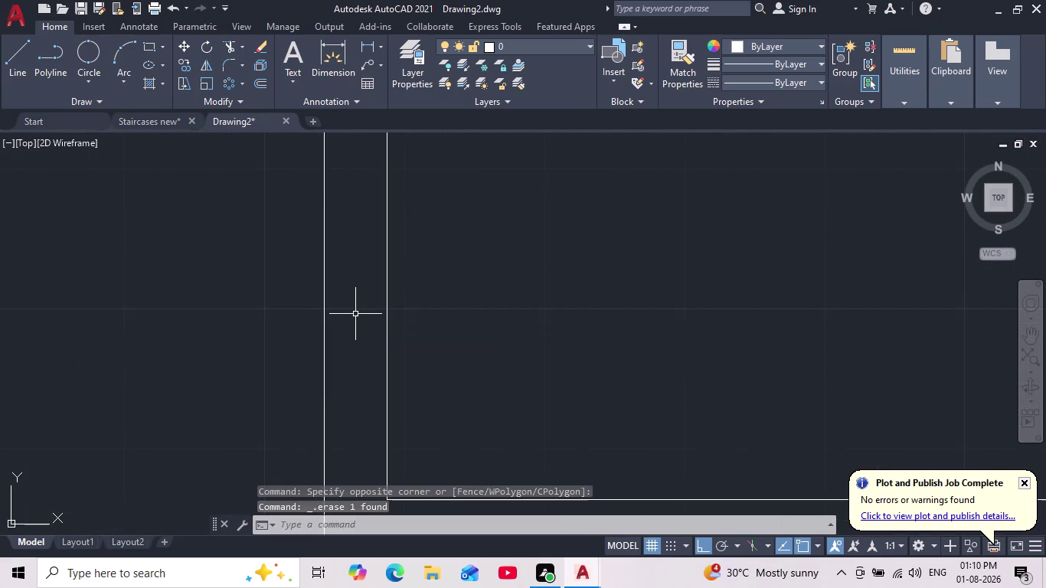
Draw a short line across the wall thickness, 6 inches above the corner.
click(13, 59)
scroll(down, 3)
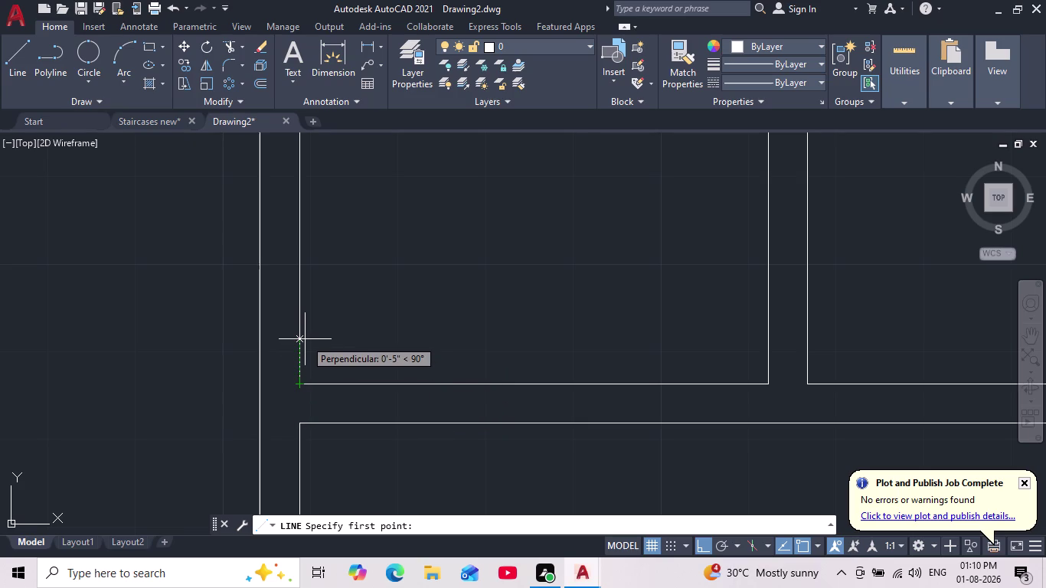
text(6")
key(Return)
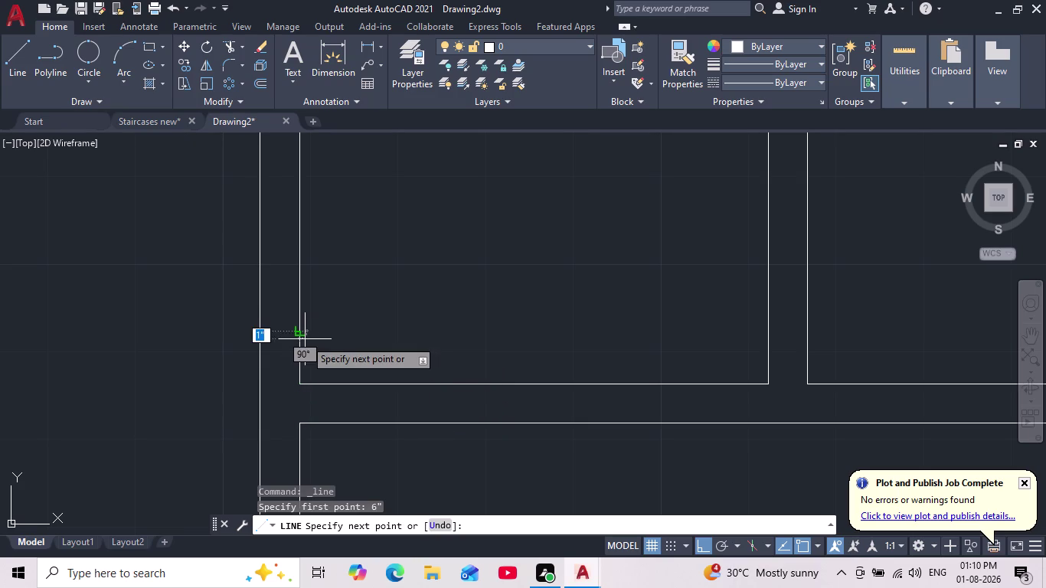
scroll(up, 3)
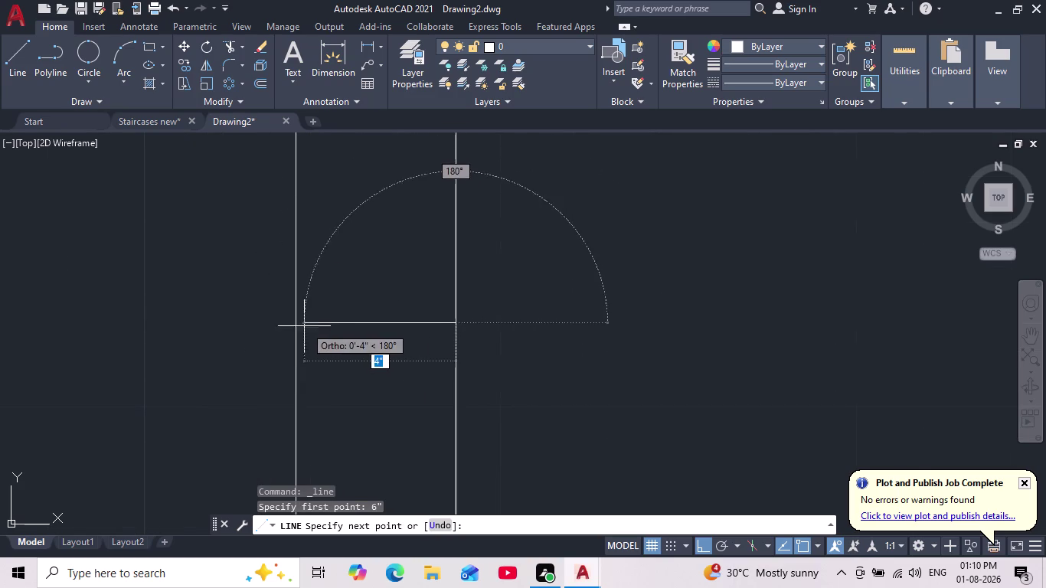
click(292, 326)
key(Escape)
scroll(down, 3)
middle_drag(294, 332, 293, 399)
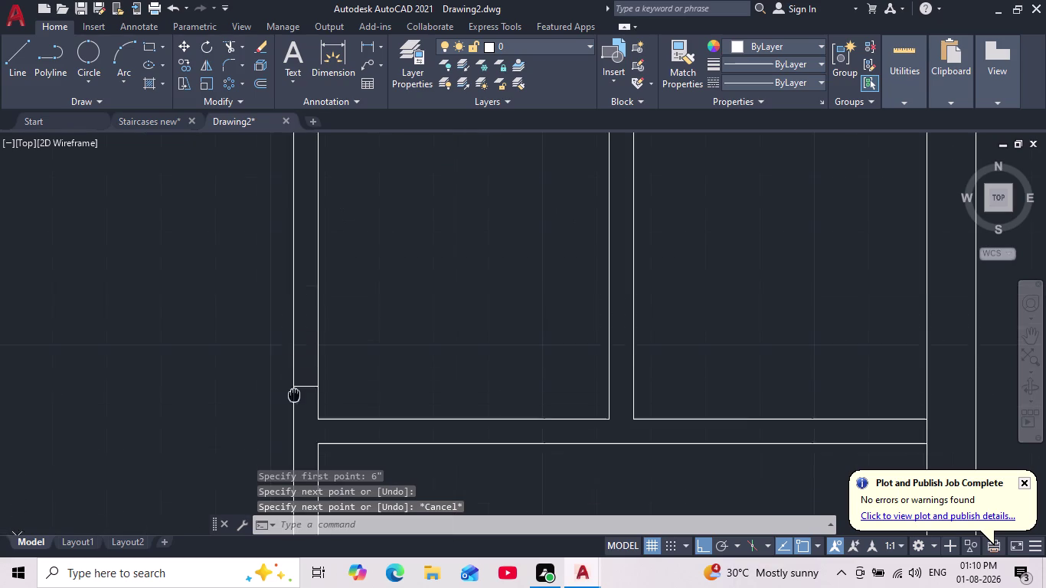
middle_drag(292, 399, 293, 400)
scroll(up, 3)
click(581, 51)
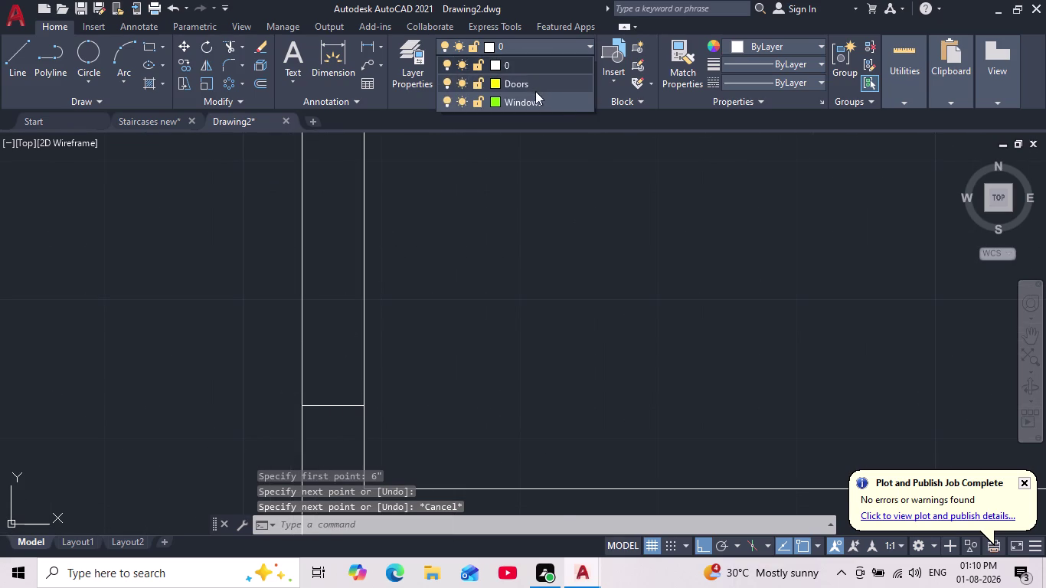
Make Doors the current layer and discard a misplaced first door line.
click(529, 84)
click(25, 62)
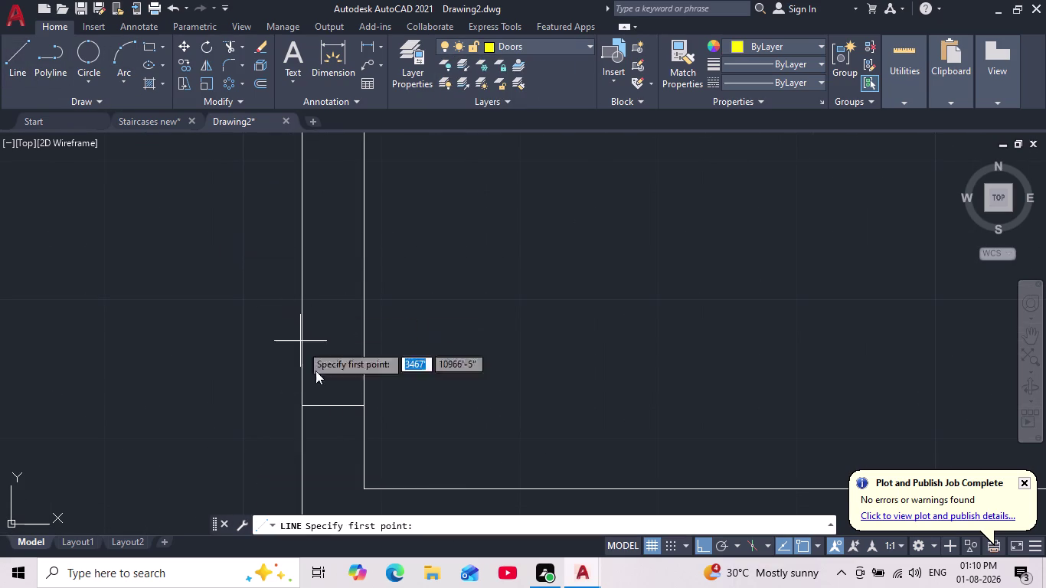
scroll(up, 3)
click(395, 421)
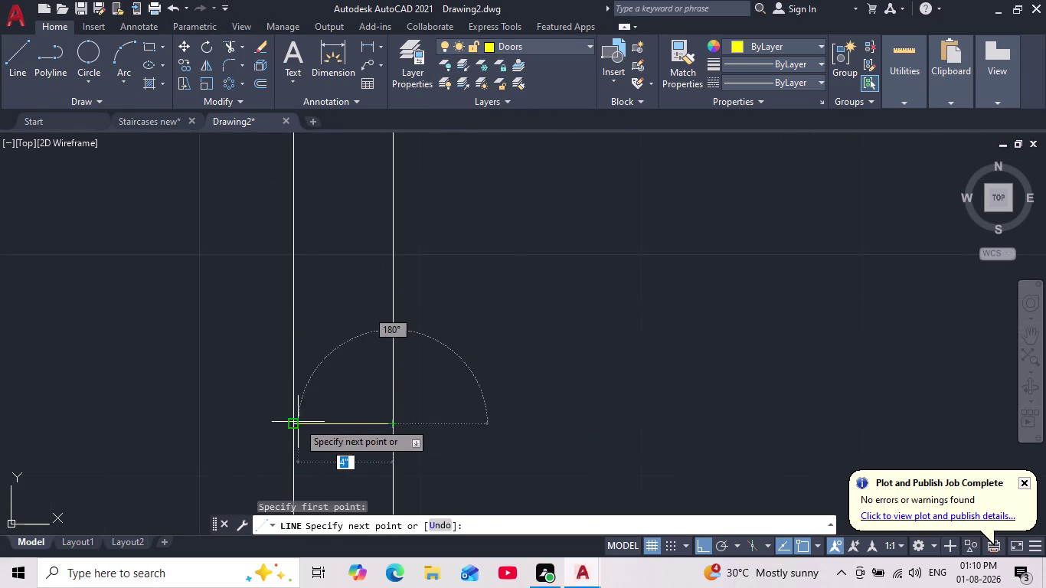
click(290, 423)
key(Escape)
scroll(down, 3)
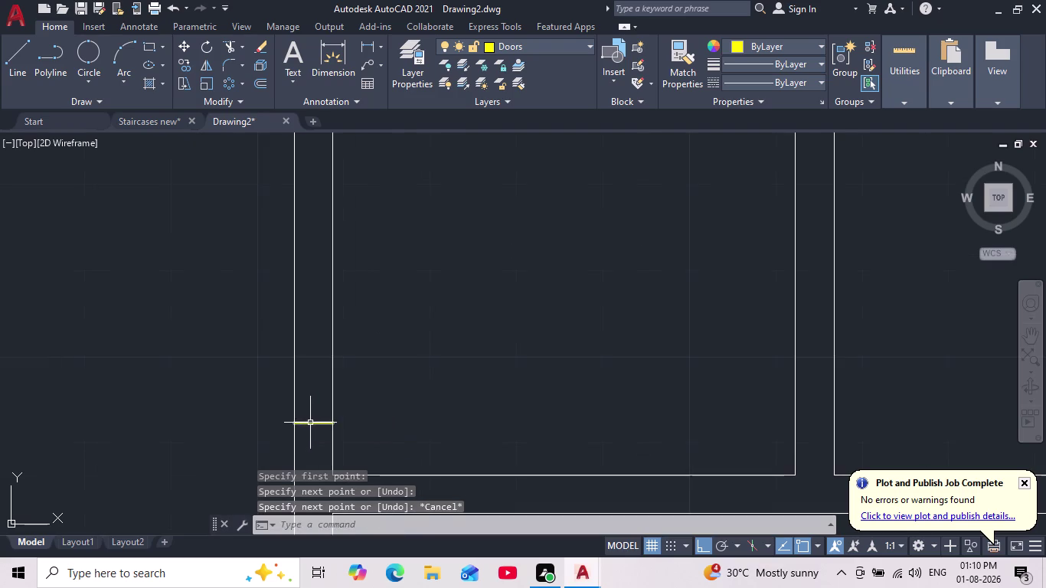
middle_drag(311, 422, 356, 442)
Start the door leaf on the wall with a 2-inch first segment.
click(15, 60)
scroll(down, 3)
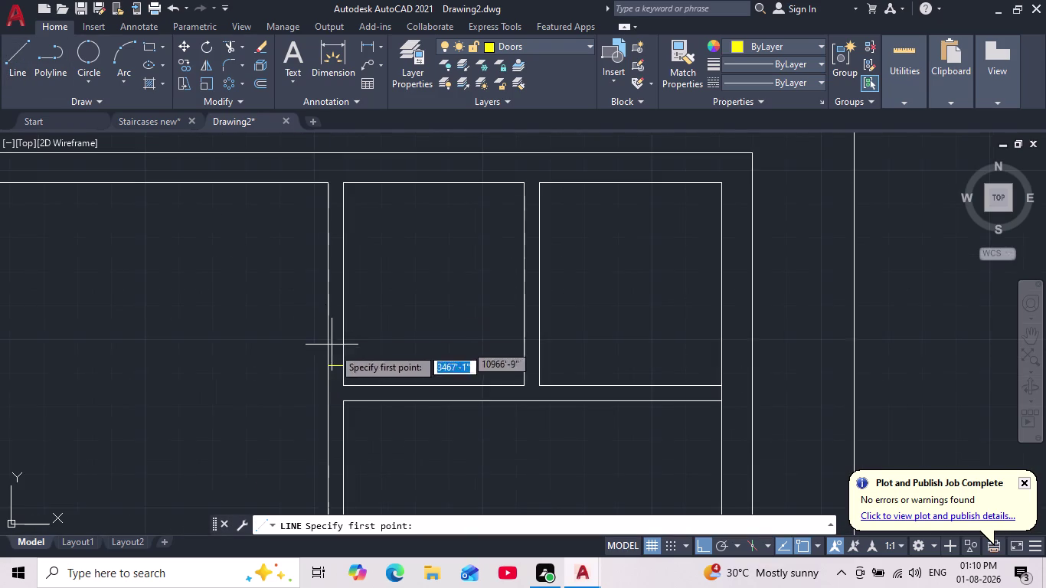
scroll(up, 3)
click(313, 340)
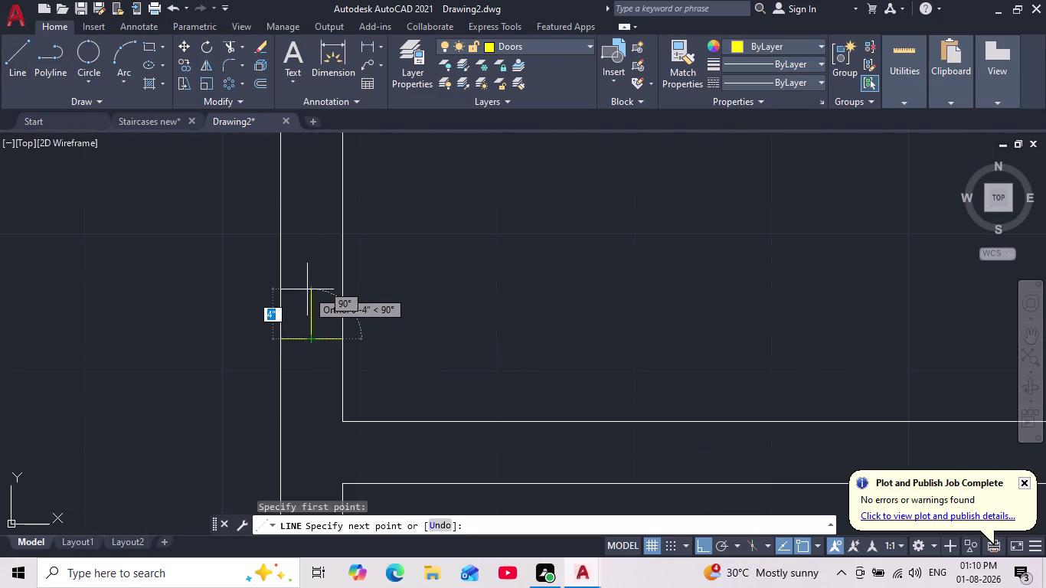
middle_drag(307, 291, 306, 333)
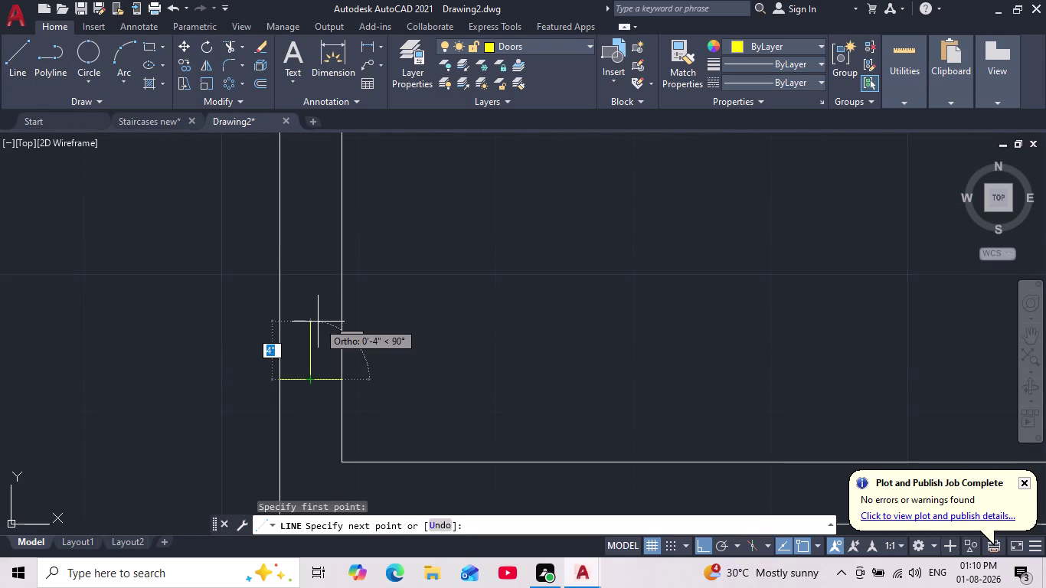
key(2)
key(Return)
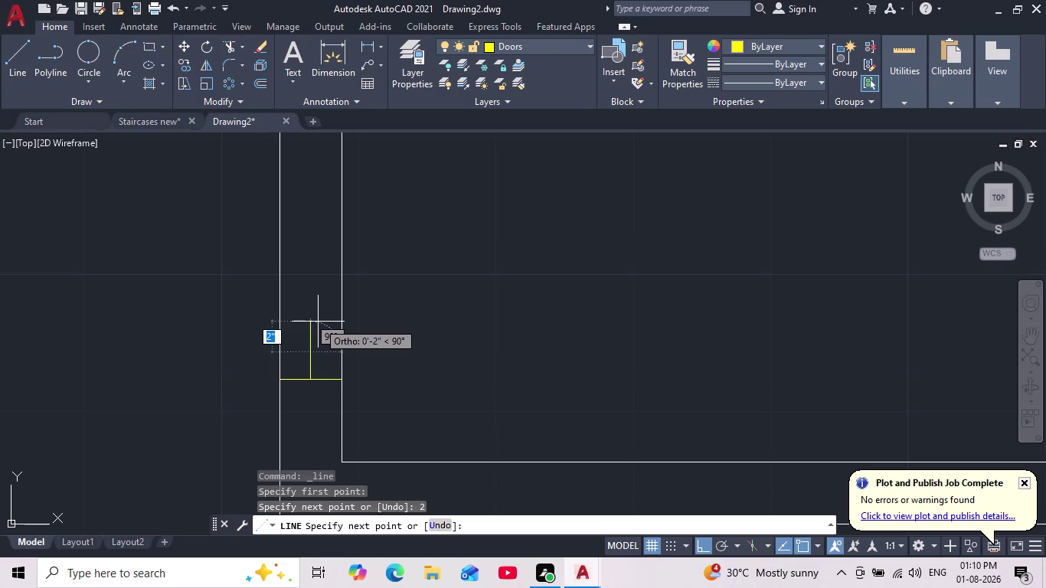
Draw the 2'8" long side of the door leaf.
scroll(down, 3)
scroll(up, 3)
middle_drag(321, 273, 320, 274)
scroll(down, 3)
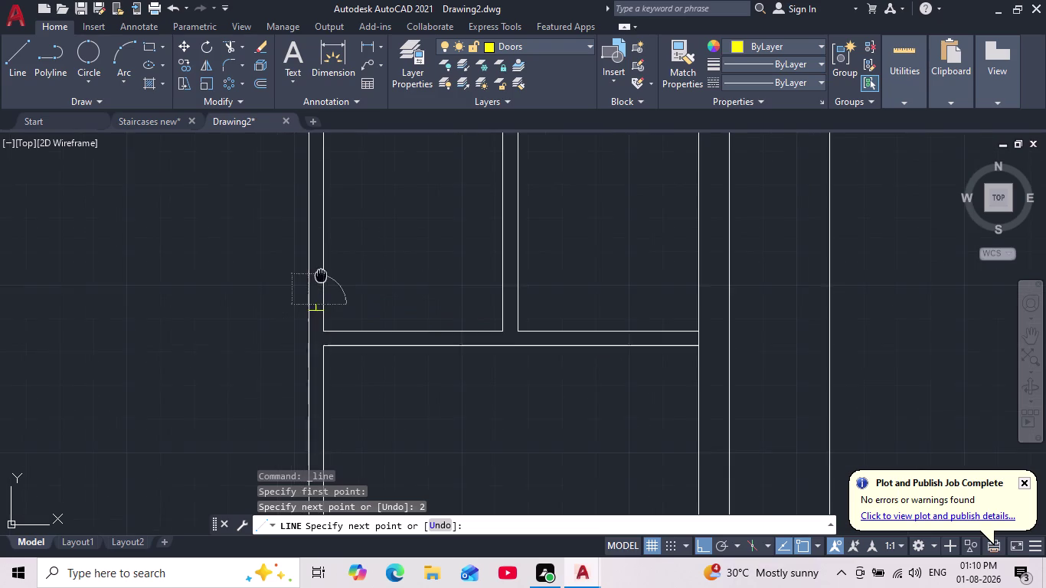
middle_drag(321, 275, 306, 346)
scroll(up, 3)
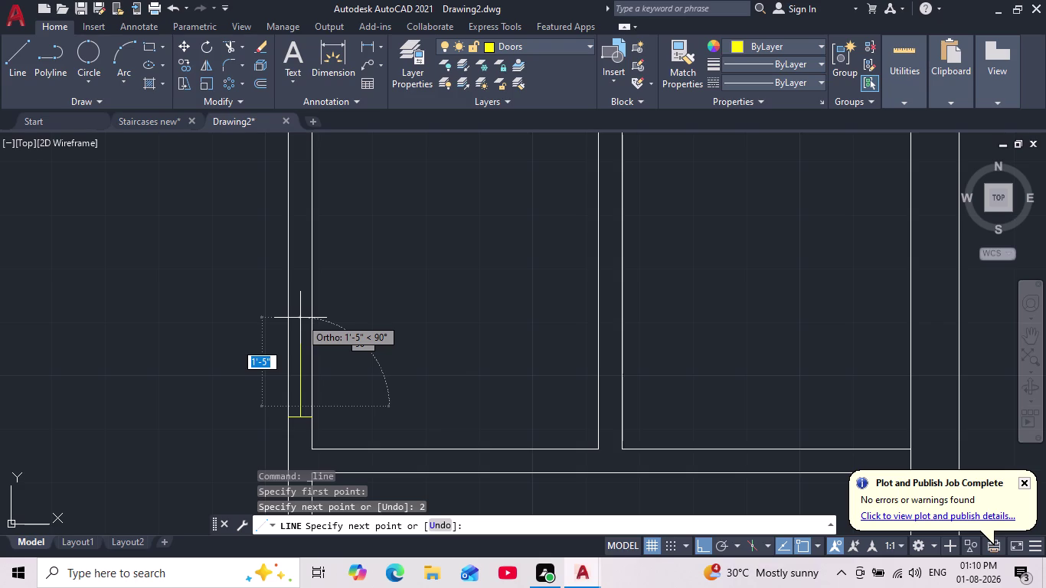
scroll(down, 3)
scroll(up, 3)
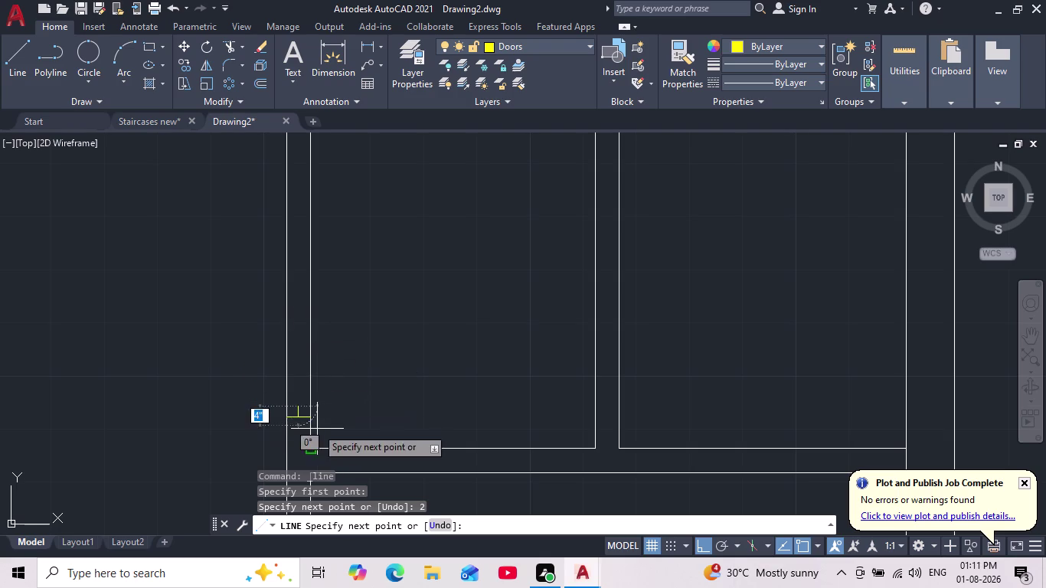
middle_drag(316, 332, 316, 365)
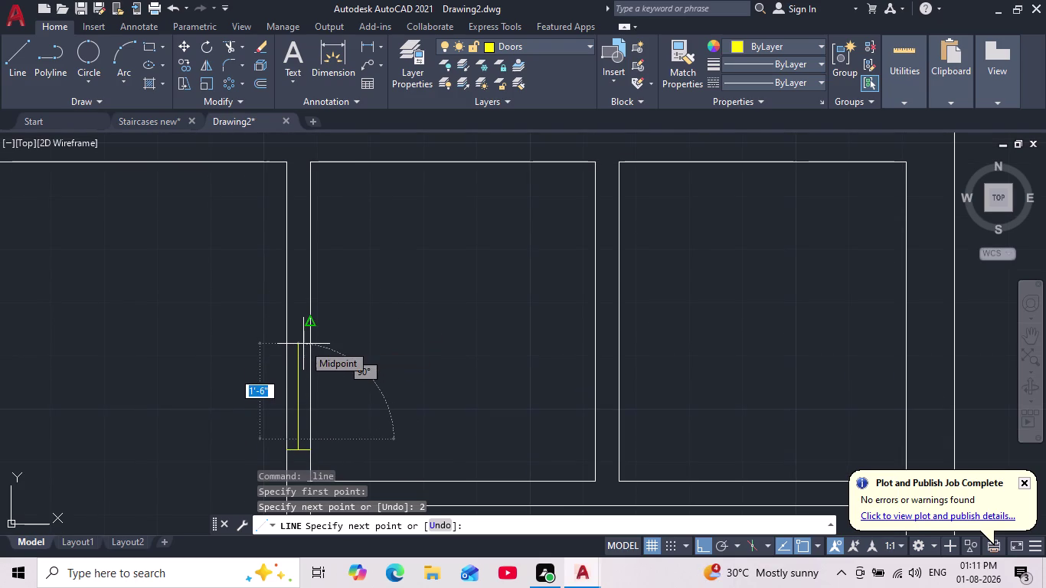
text(2')
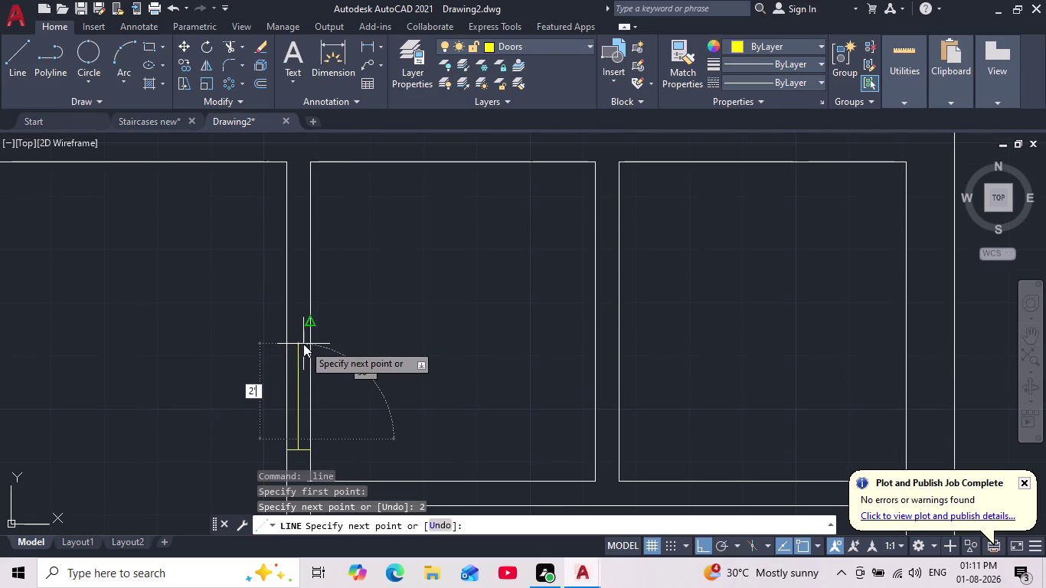
key(8)
key(shift+quotedbl)
key(Return)
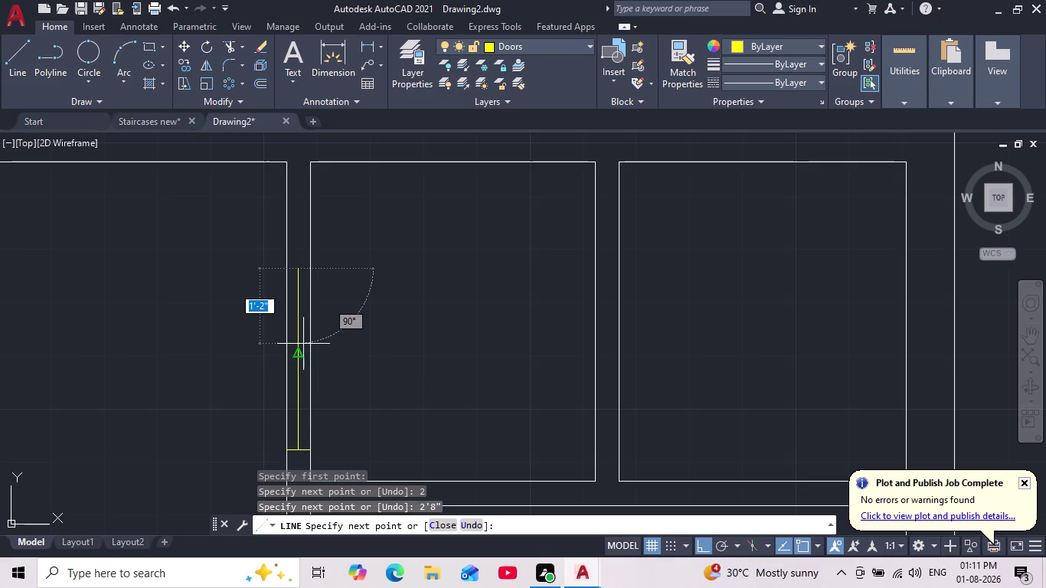
Close the door leaf with a 2-inch end segment and stop drawing.
scroll(down, 3)
scroll(up, 3)
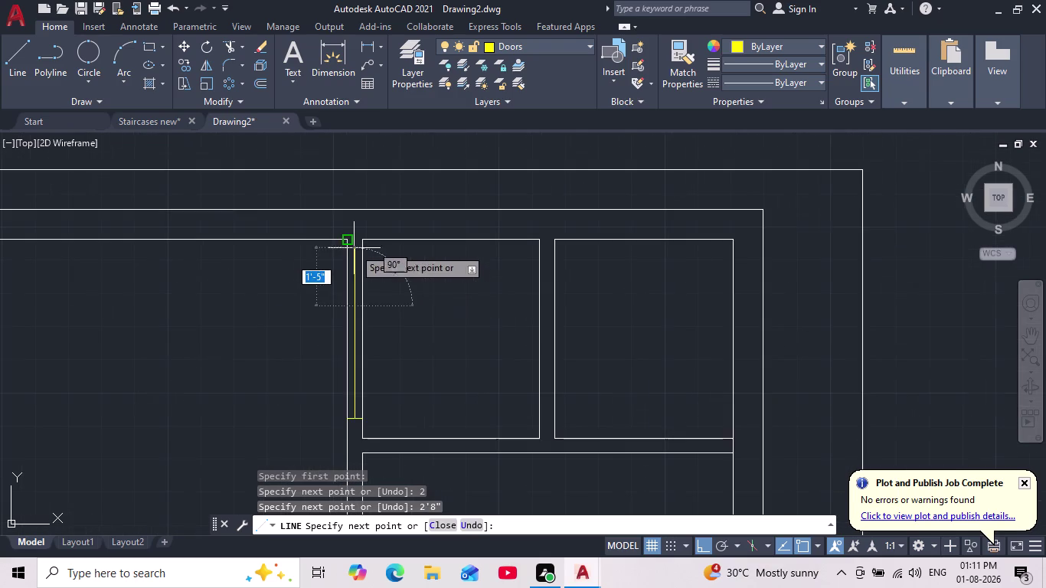
middle_drag(352, 256, 335, 297)
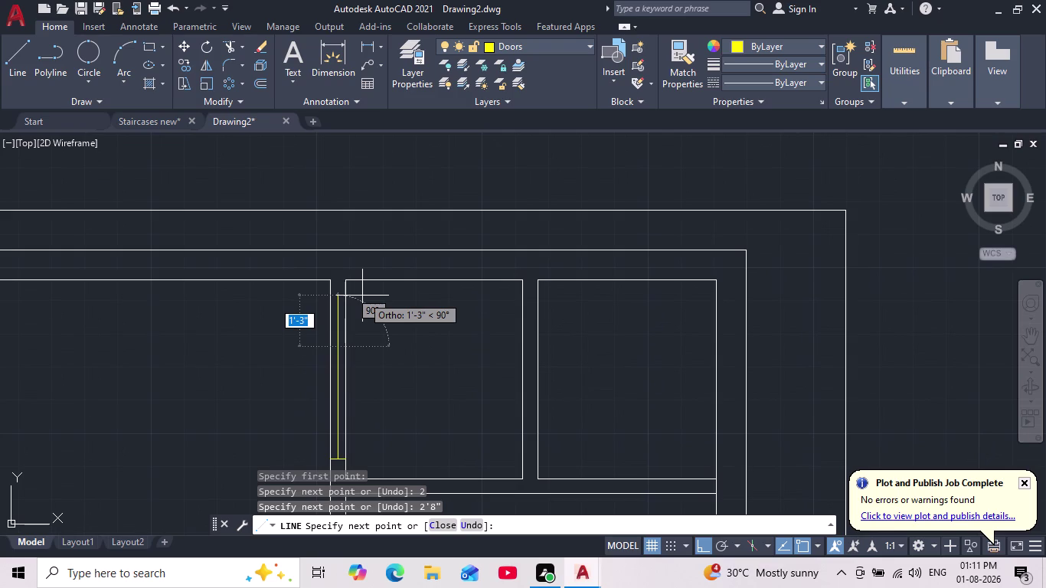
scroll(up, 3)
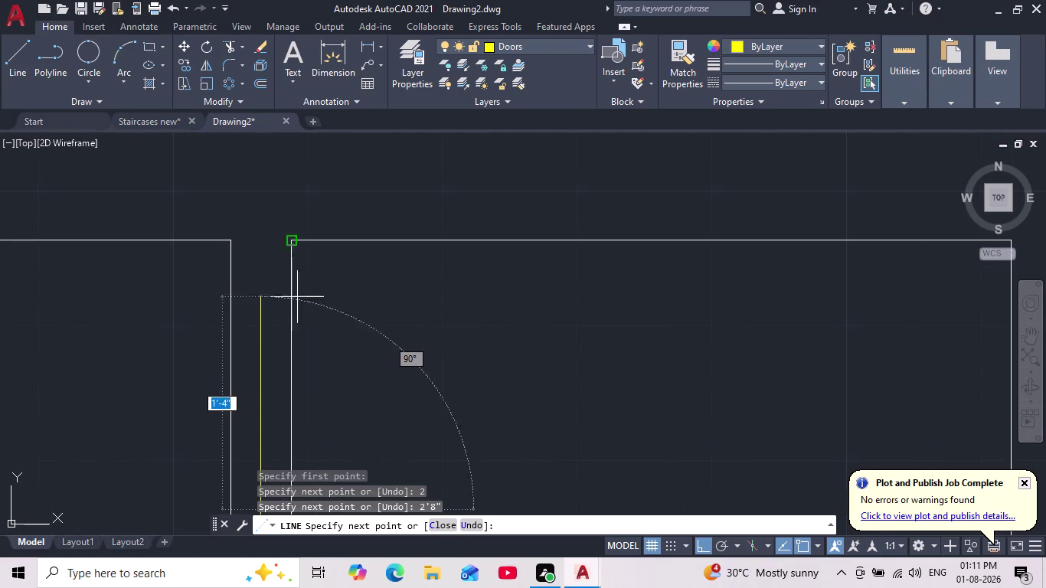
scroll(down, 3)
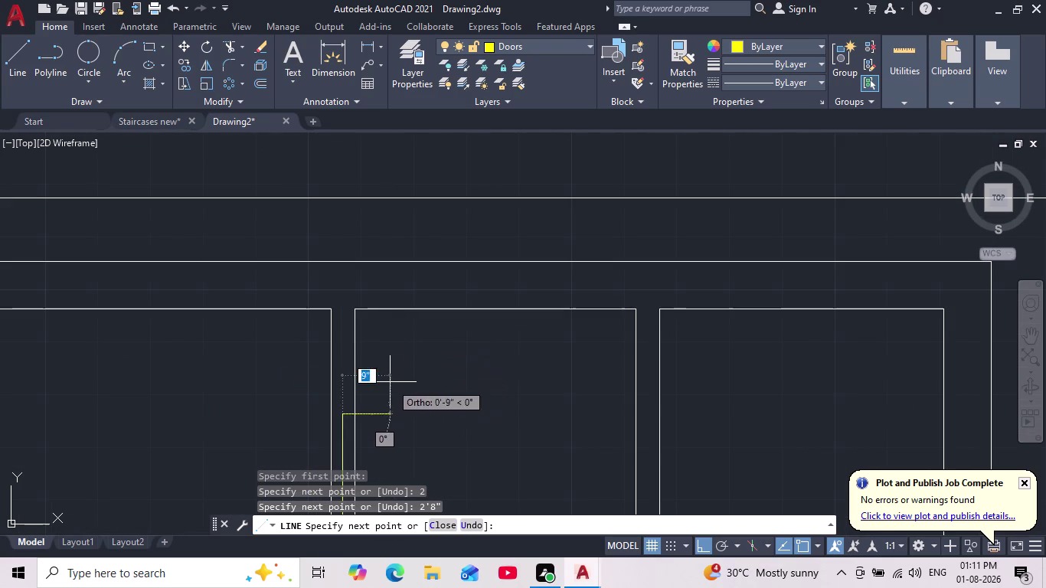
text(2')
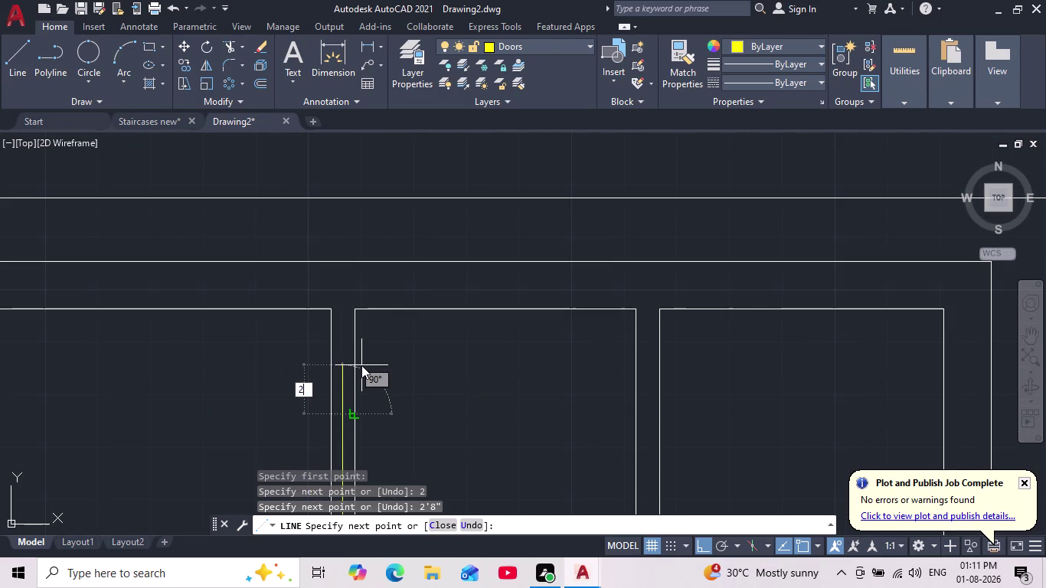
key(BackSpace)
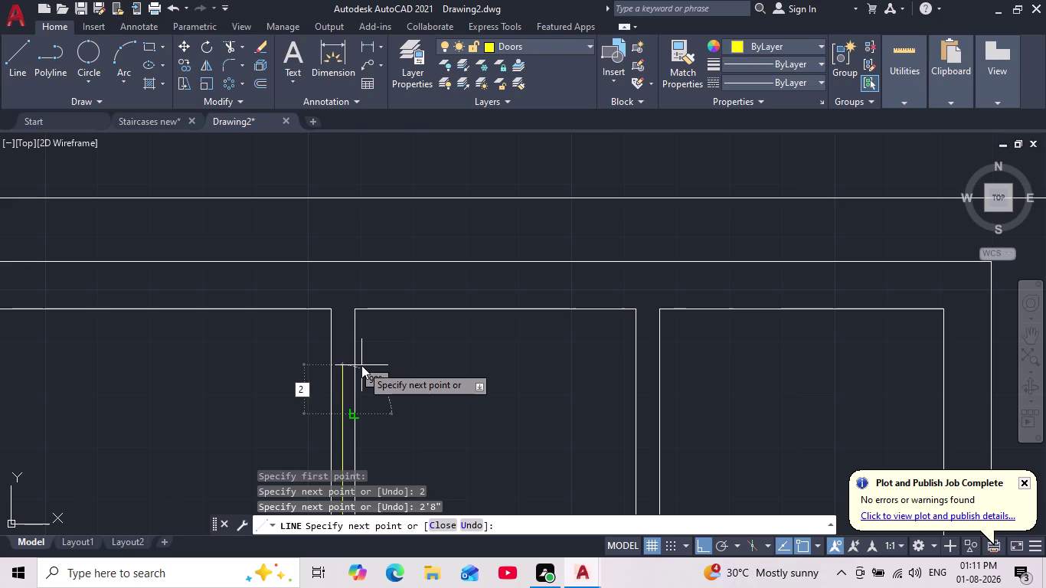
key(shift+quotedbl)
key(Return)
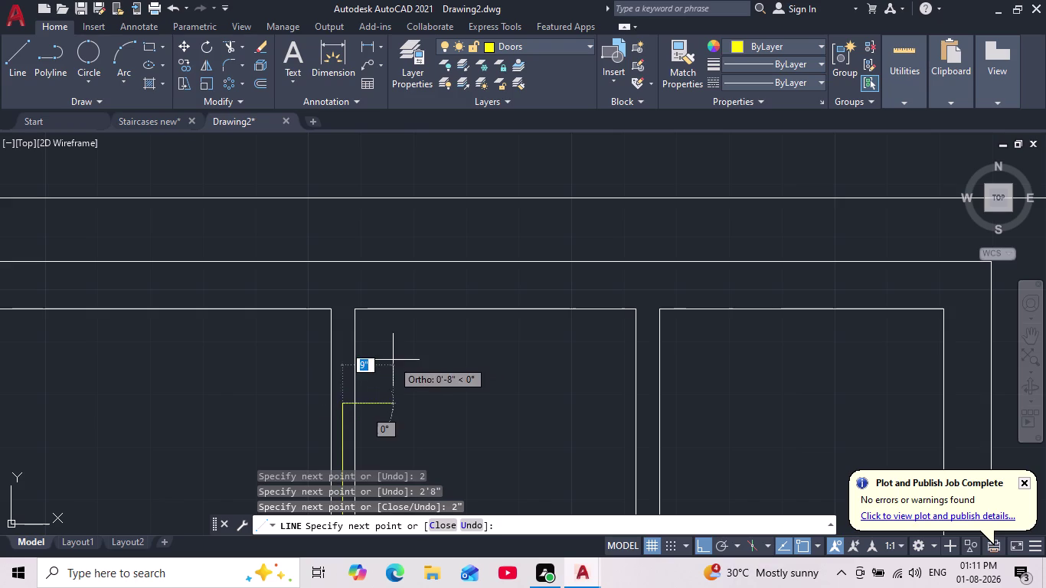
scroll(up, 3)
middle_drag(373, 373, 381, 323)
scroll(up, 3)
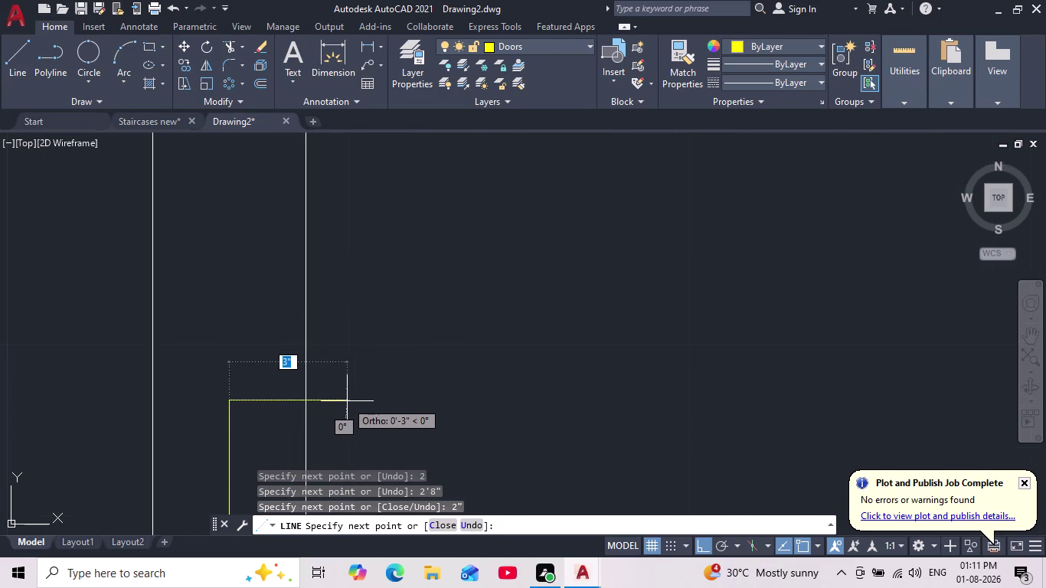
key(Escape)
Pan over the finished door leaf and select it.
middle_drag(348, 401, 360, 339)
scroll(down, 3)
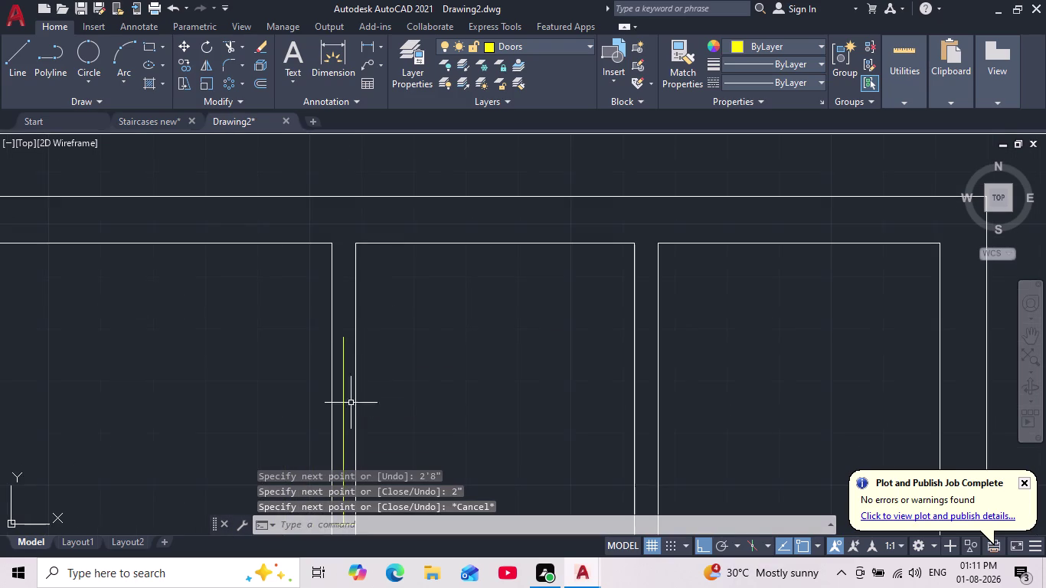
scroll(up, 3)
middle_drag(349, 372, 355, 323)
scroll(down, 3)
scroll(up, 3)
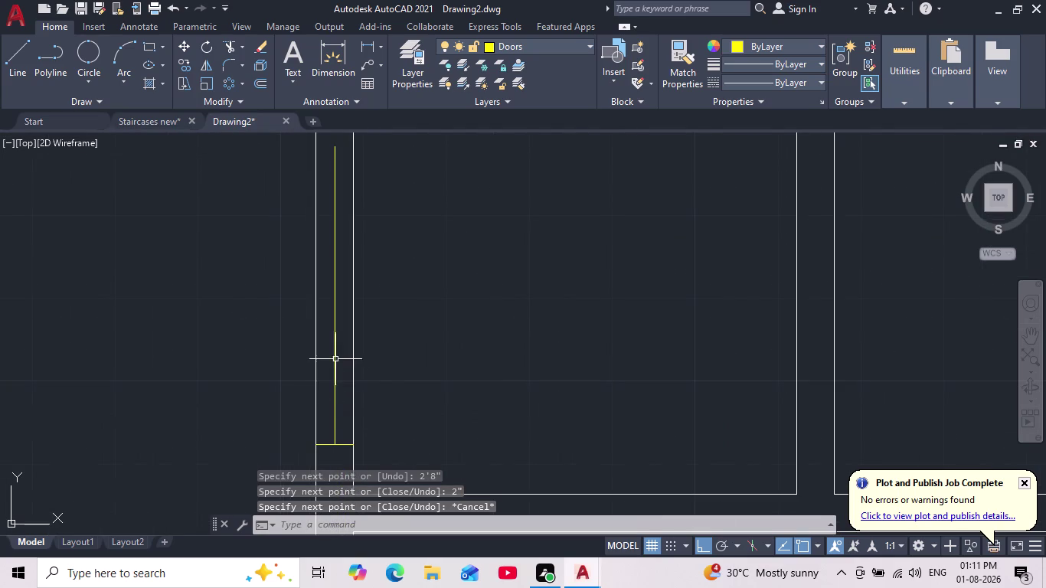
click(333, 357)
scroll(down, 3)
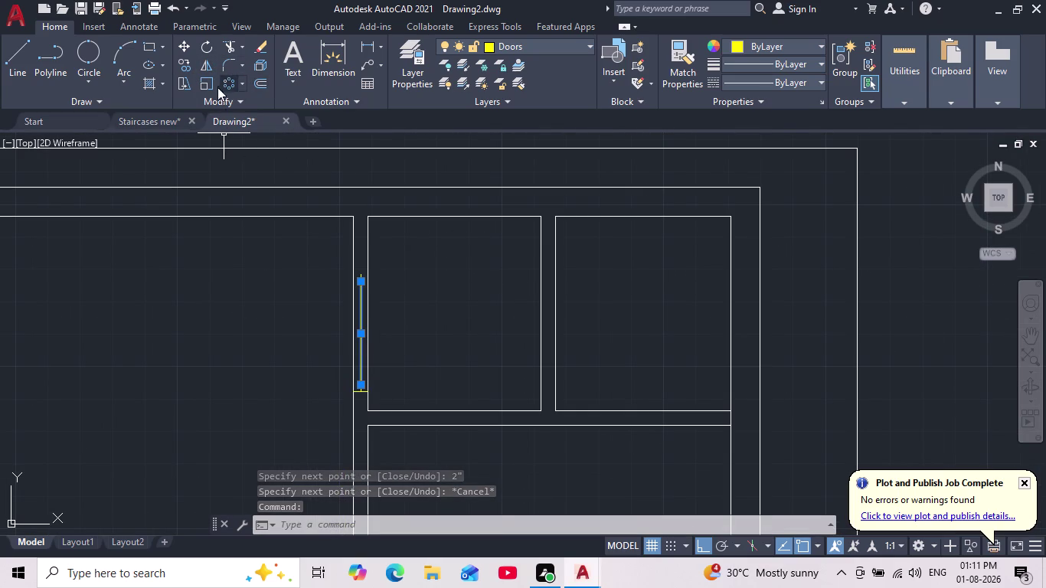
Rotate the door leaf about its hinge corner to horizontal.
click(211, 48)
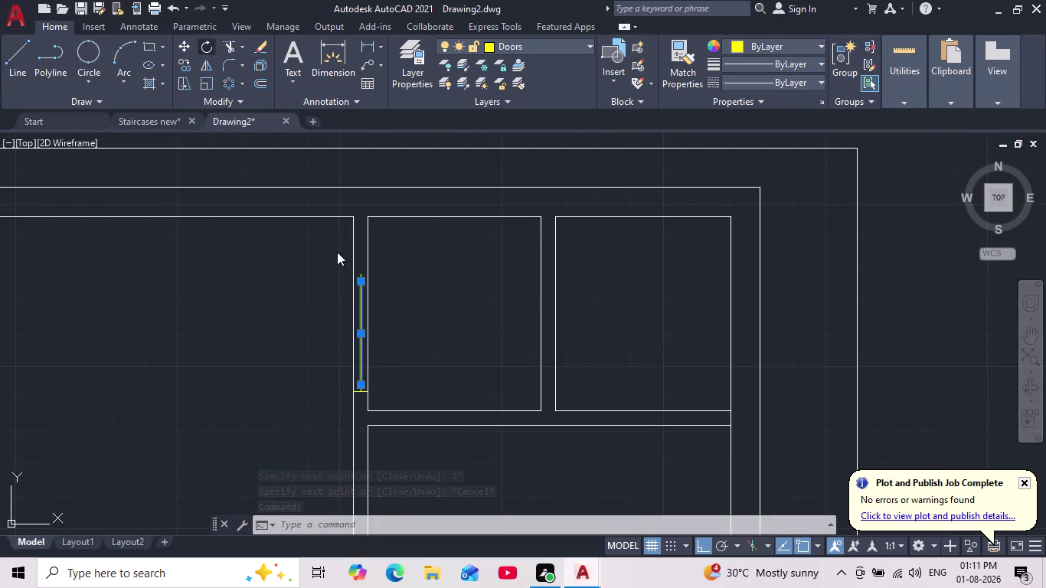
scroll(up, 3)
click(340, 360)
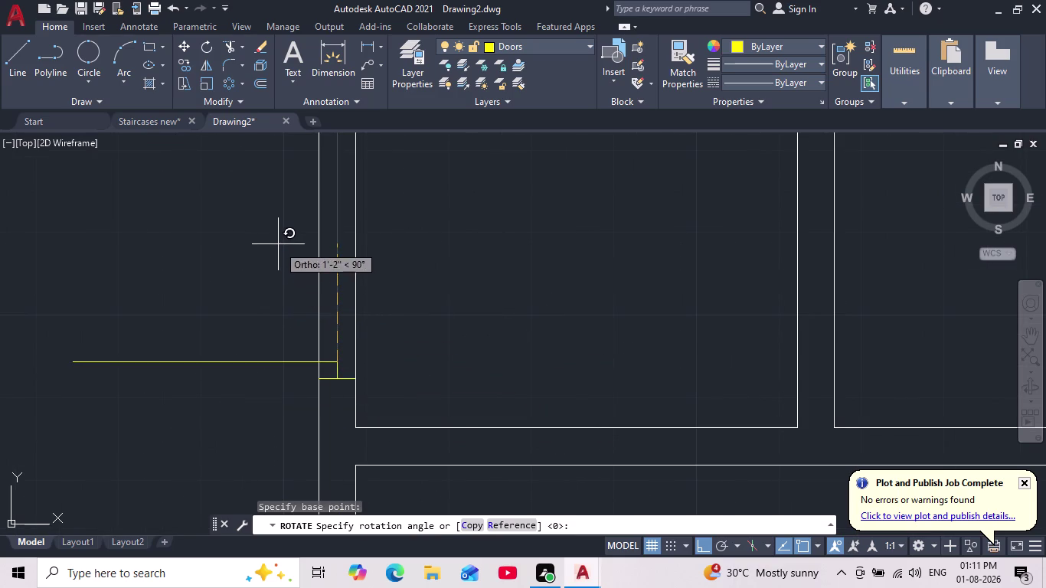
middle_drag(270, 358, 281, 305)
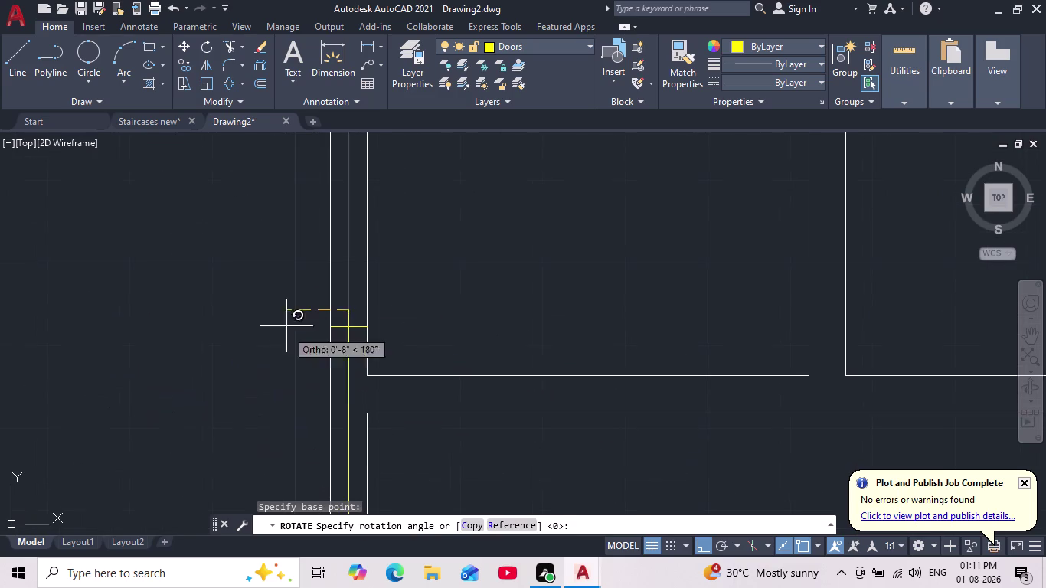
click(346, 457)
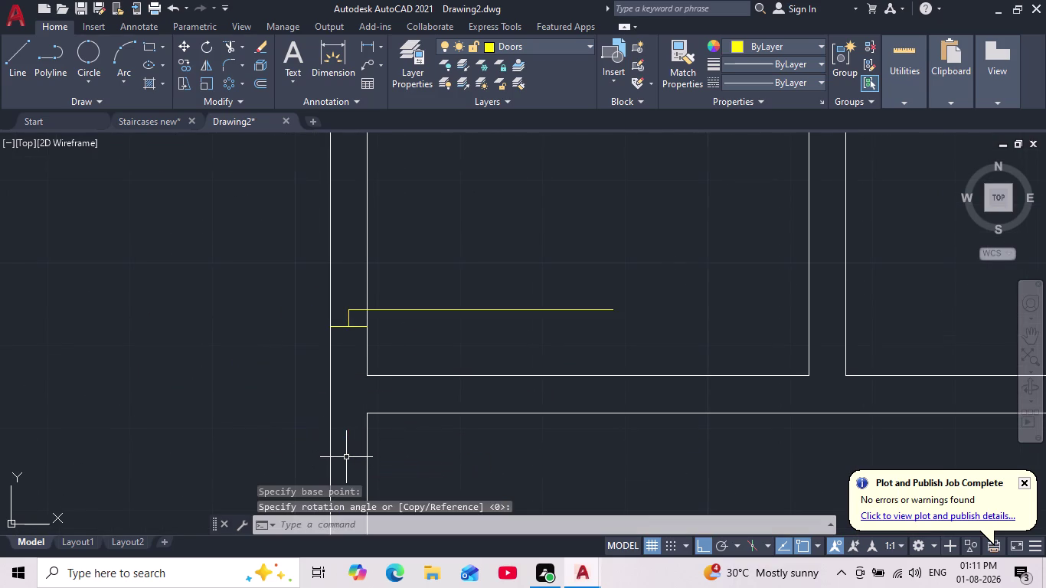
scroll(down, 3)
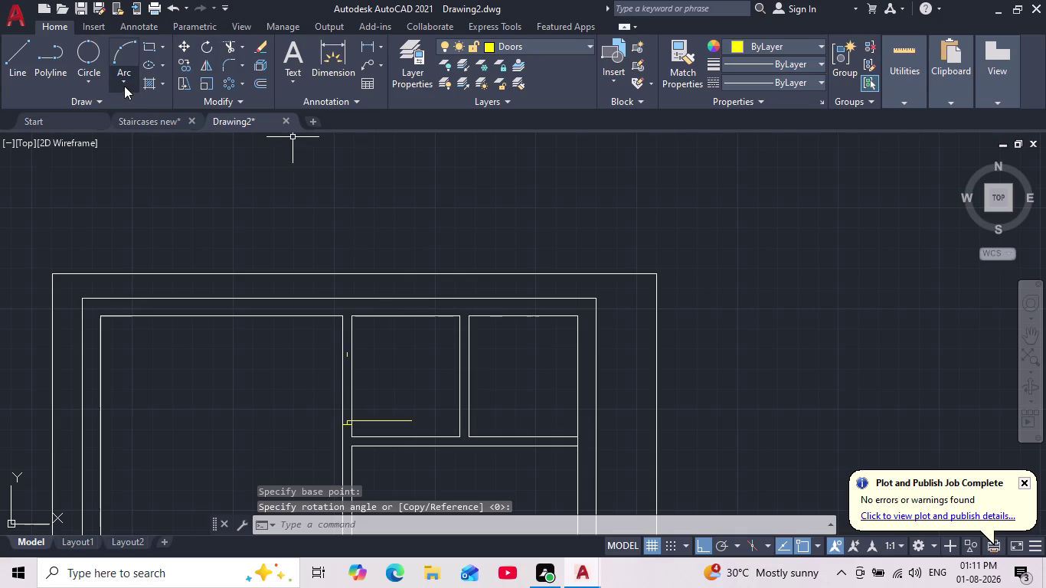
Start a start-end door swing arc at the leaf tip.
click(124, 85)
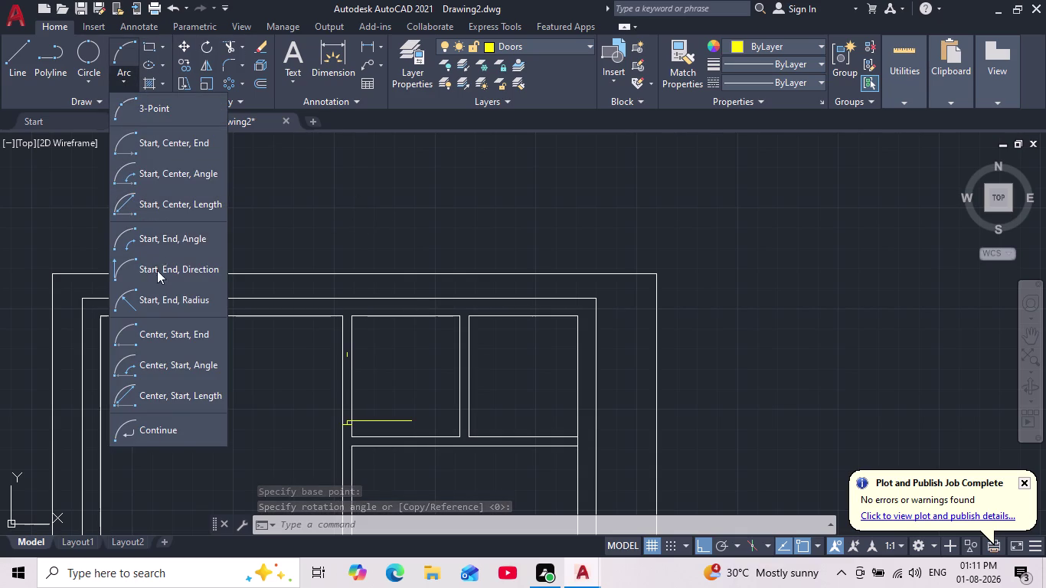
click(151, 272)
scroll(up, 3)
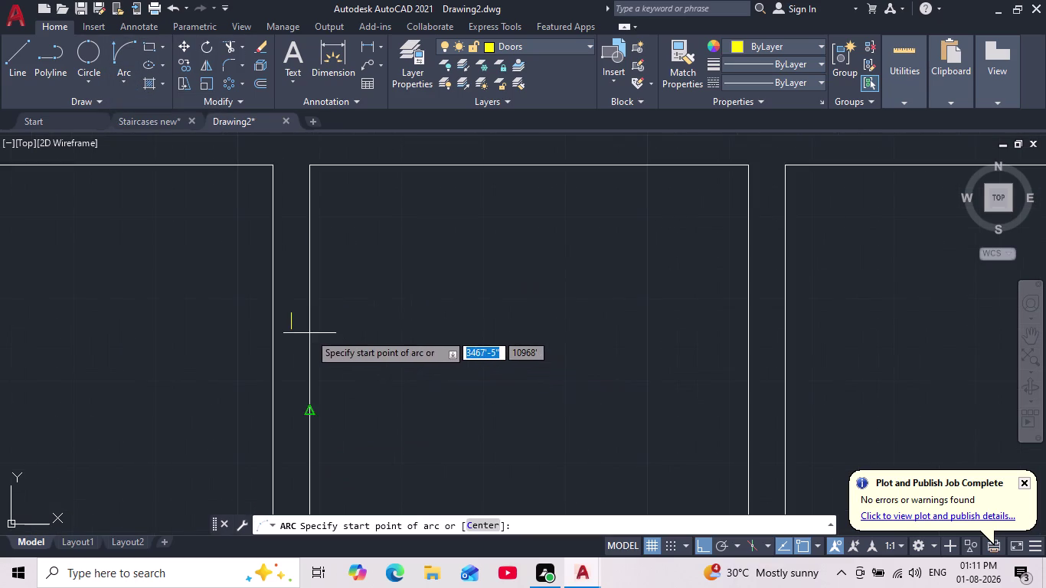
scroll(up, 3)
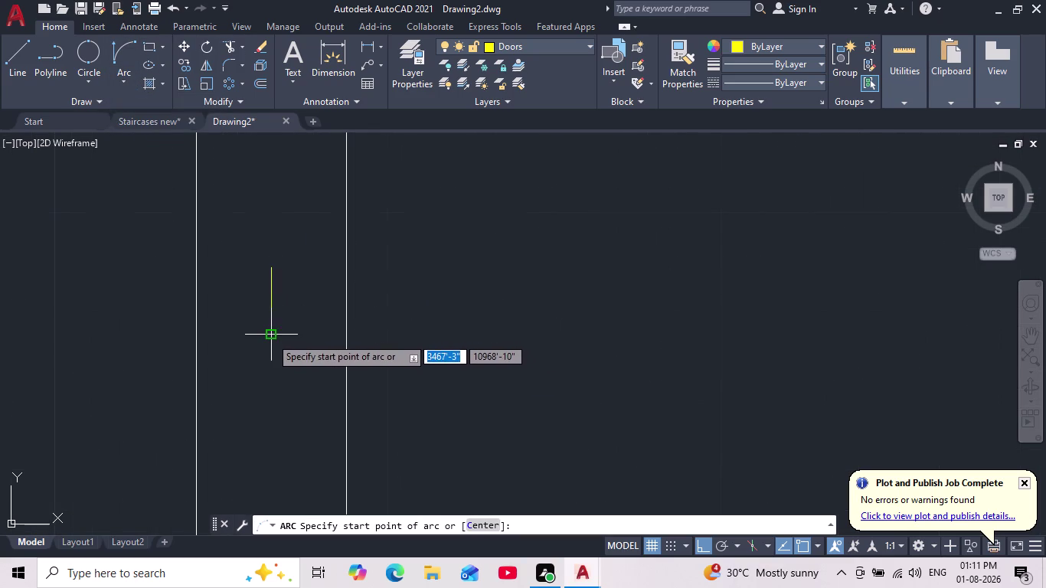
click(270, 337)
scroll(up, 3)
scroll(down, 3)
middle_drag(359, 349, 384, 263)
scroll(up, 3)
middle_drag(462, 371, 475, 291)
scroll(down, 3)
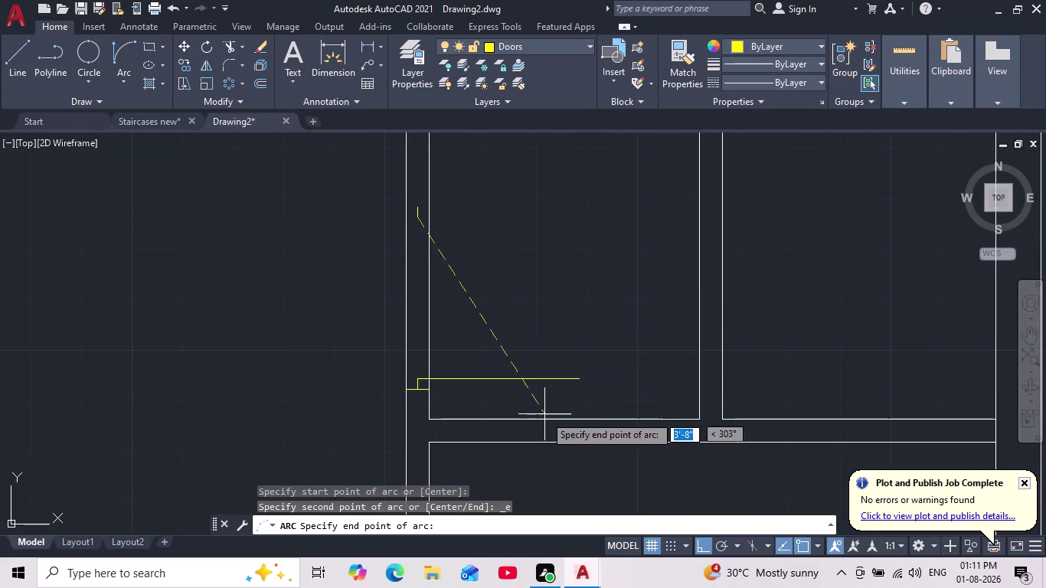
scroll(up, 3)
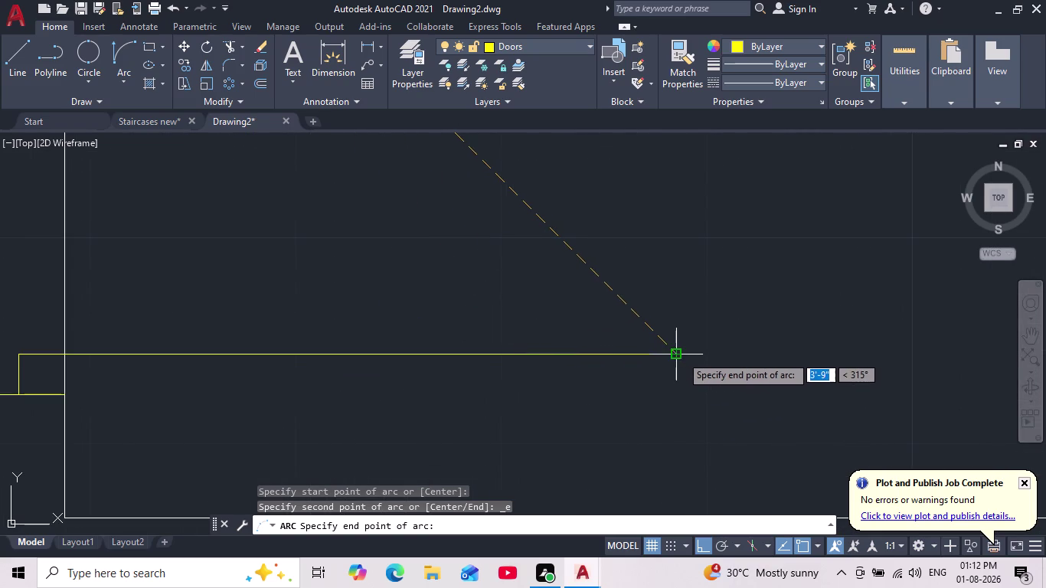
scroll(up, 3)
Finish the quarter-circle swing by setting its end point and direction.
click(658, 354)
middle_drag(658, 358, 644, 438)
scroll(down, 3)
scroll(down, 3)
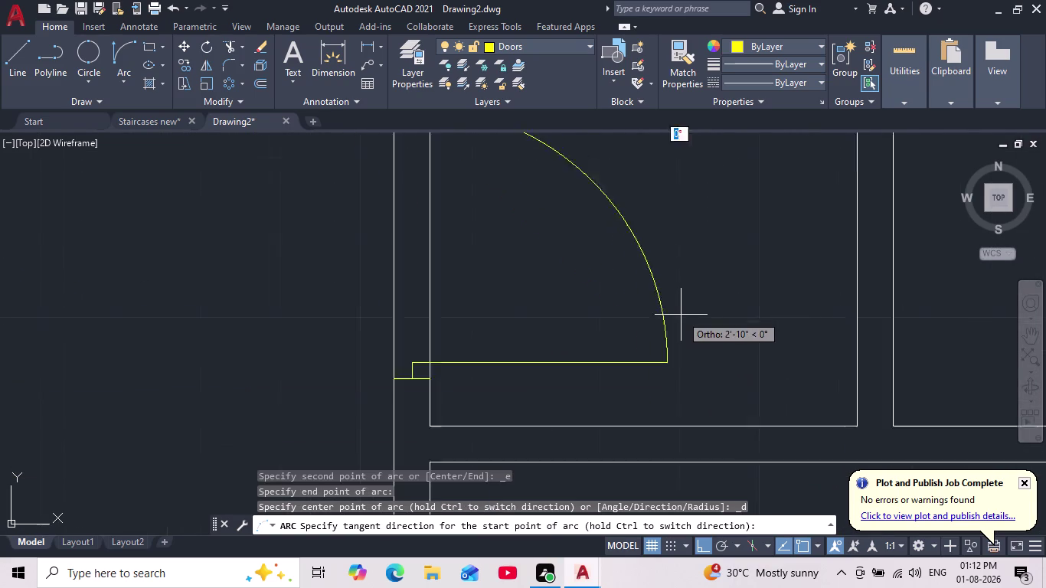
scroll(down, 3)
middle_drag(681, 314, 638, 386)
click(652, 342)
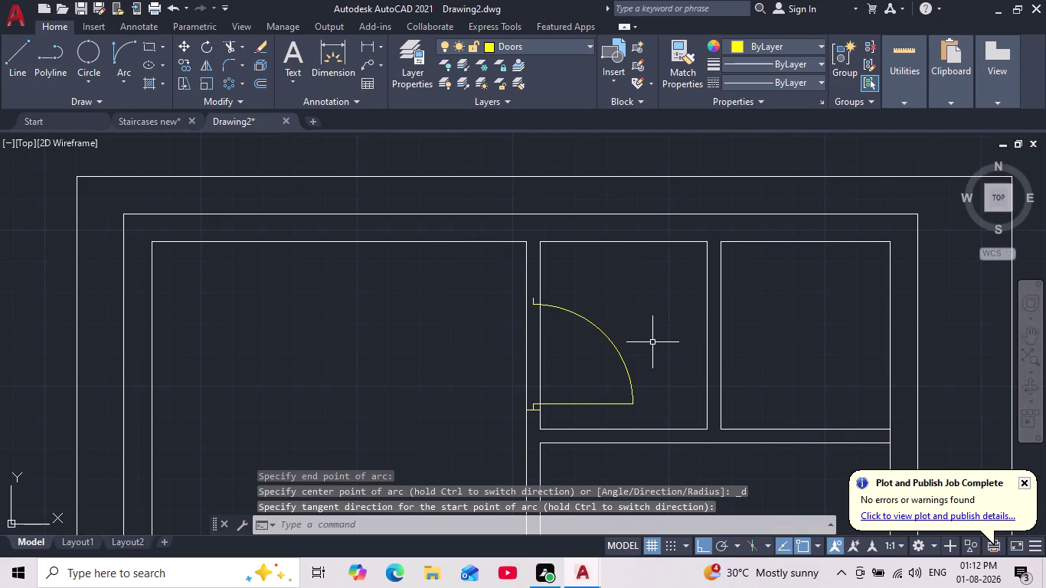
Pan around the floor plan and make layer 0 current again.
scroll(down, 3)
middle_drag(636, 348, 600, 377)
scroll(up, 3)
middle_drag(602, 382, 537, 383)
scroll(up, 3)
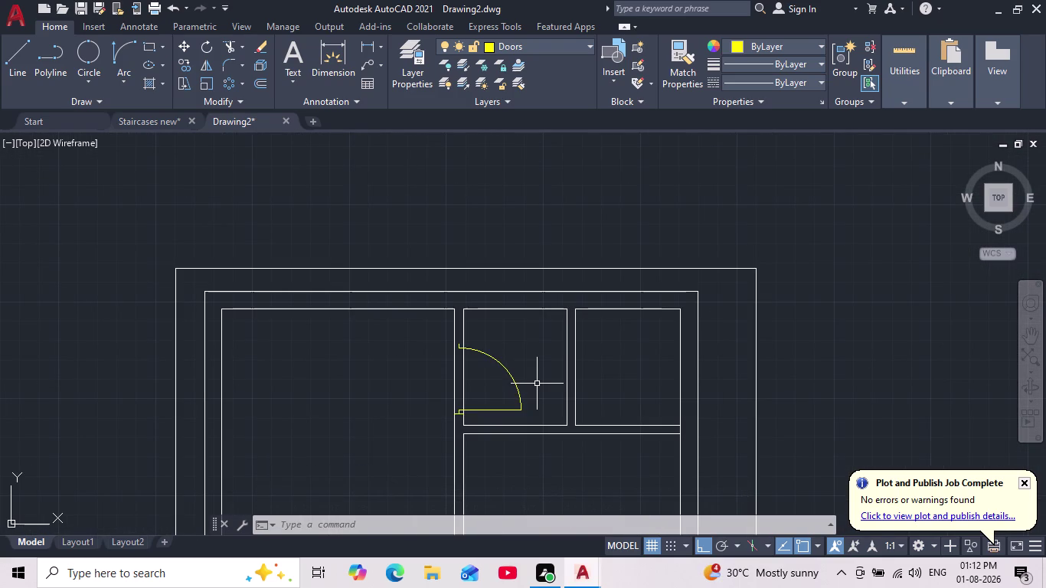
scroll(down, 3)
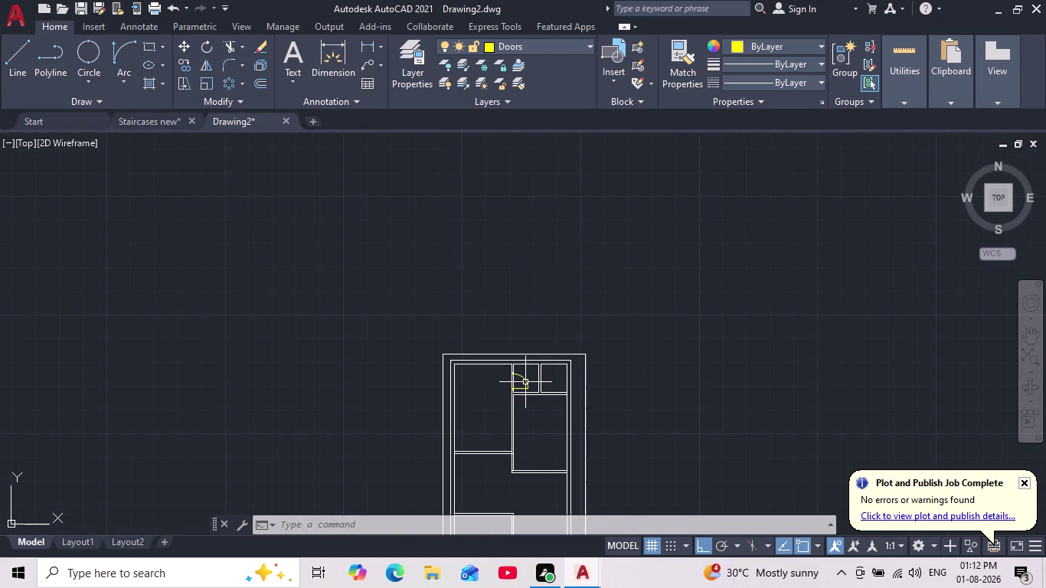
scroll(up, 3)
scroll(up, 3)
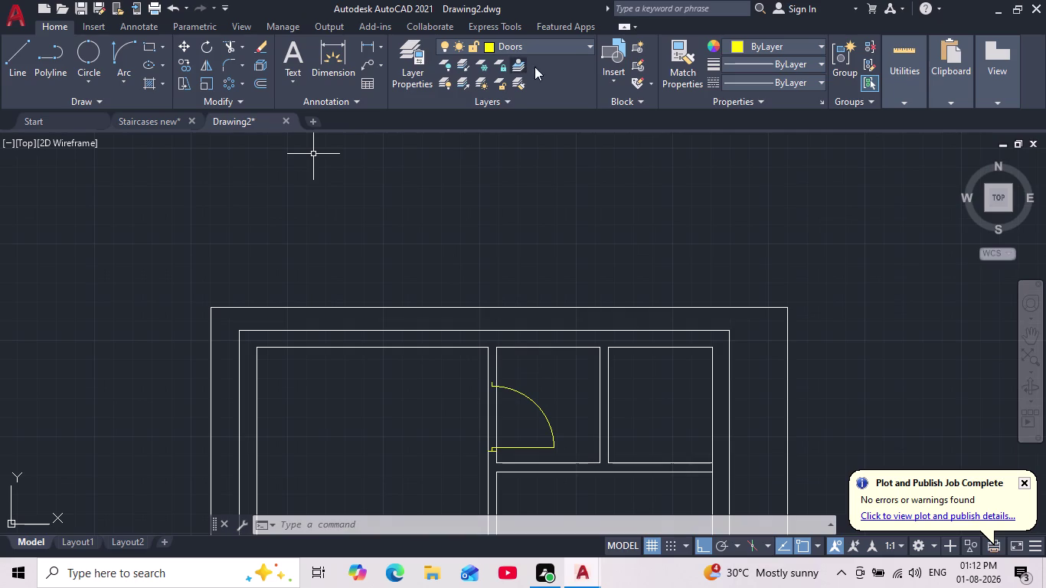
click(568, 46)
click(532, 68)
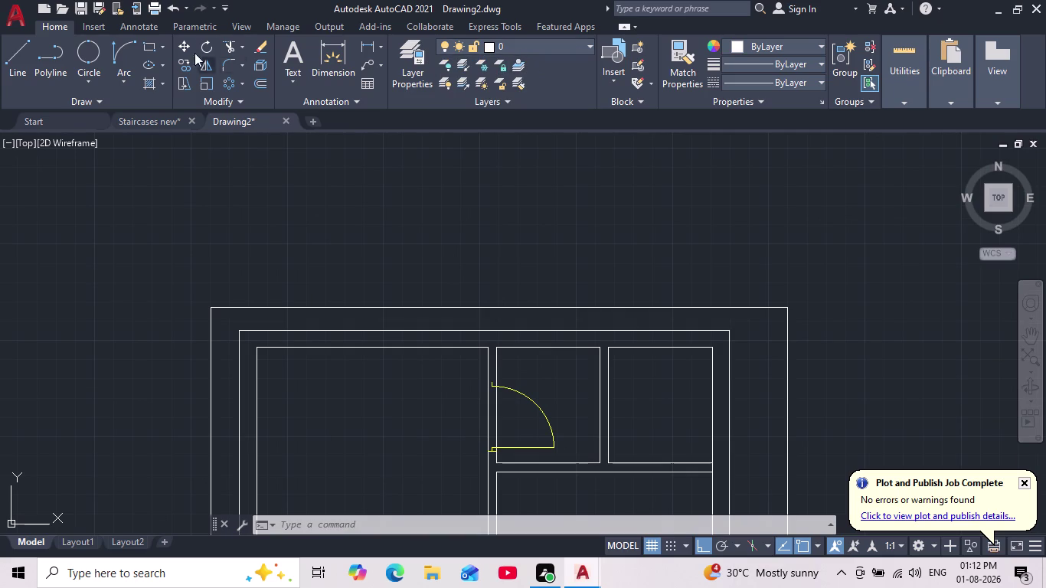
click(16, 61)
scroll(up, 3)
scroll(up, 3)
middle_drag(387, 442, 426, 293)
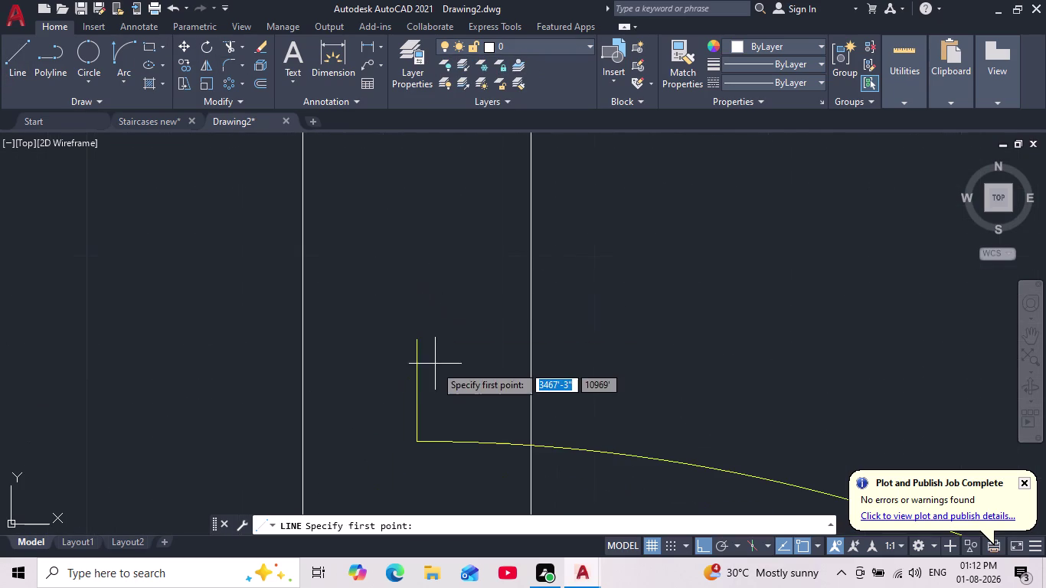
click(305, 337)
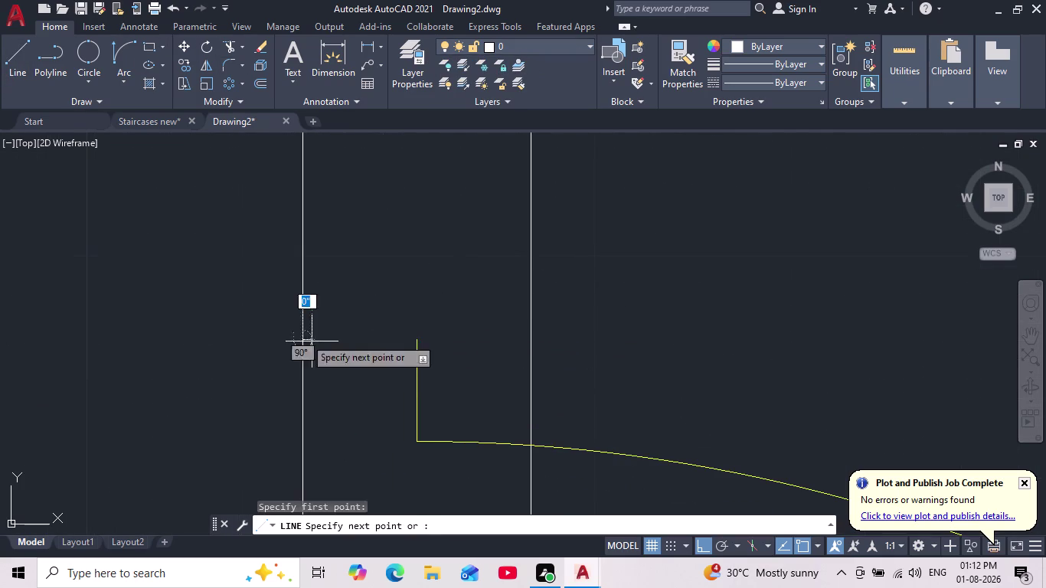
click(532, 338)
key(Escape)
scroll(down, 3)
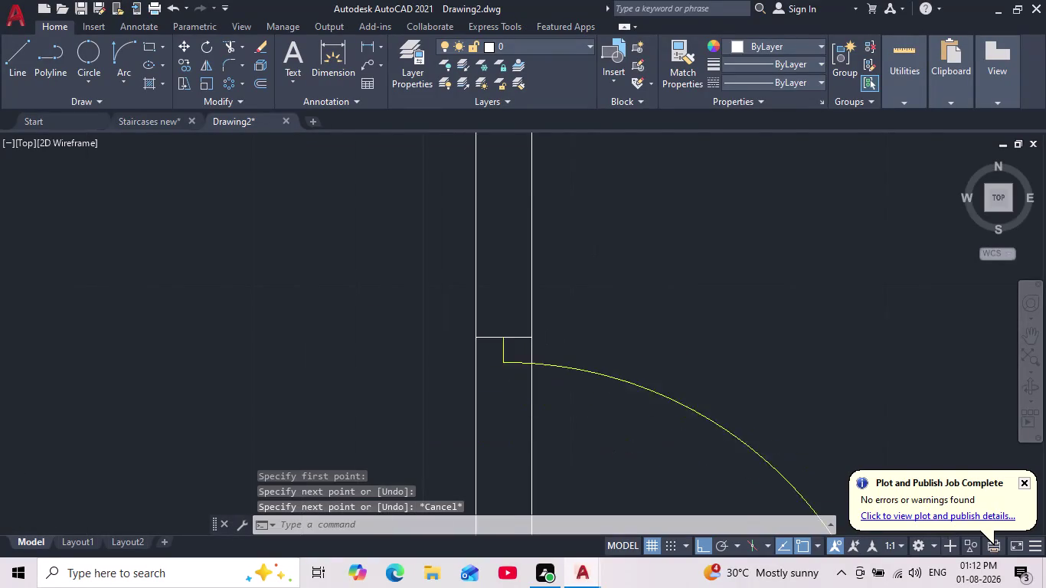
scroll(down, 3)
scroll(up, 3)
middle_drag(625, 362, 587, 331)
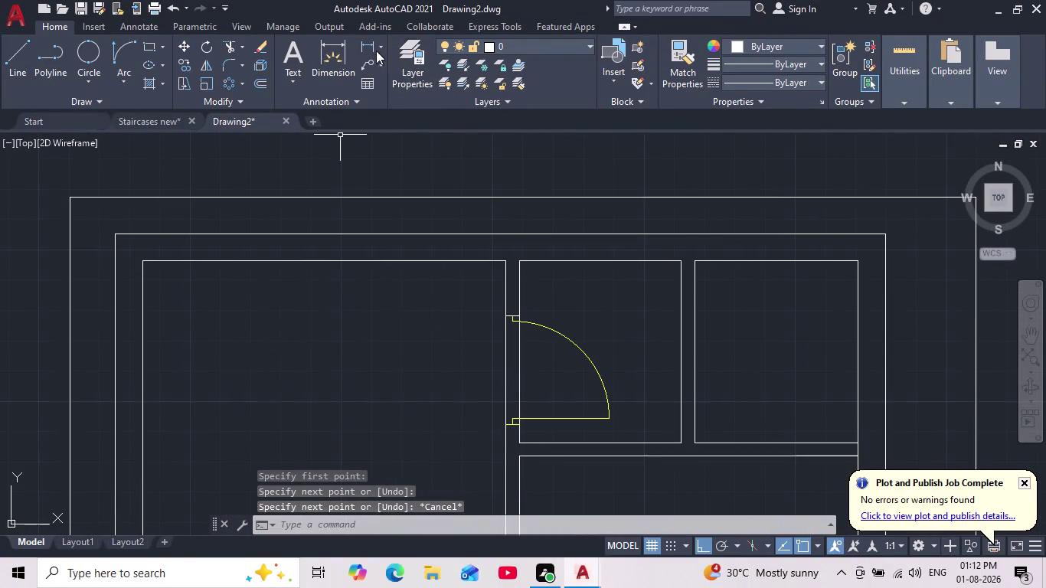
click(367, 48)
scroll(up, 3)
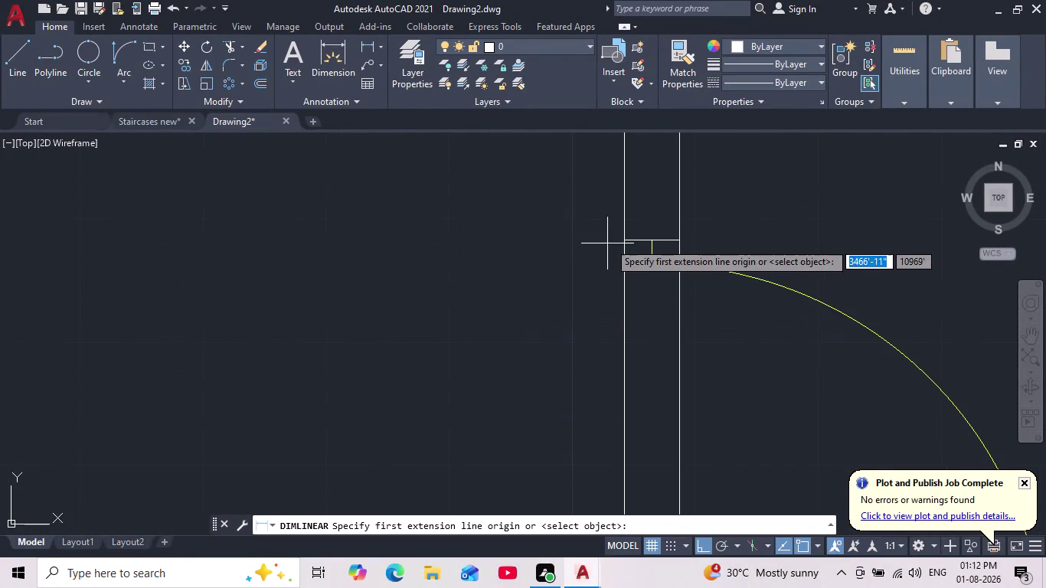
middle_drag(610, 239, 516, 222)
click(552, 219)
middle_drag(541, 307, 542, 272)
scroll(down, 3)
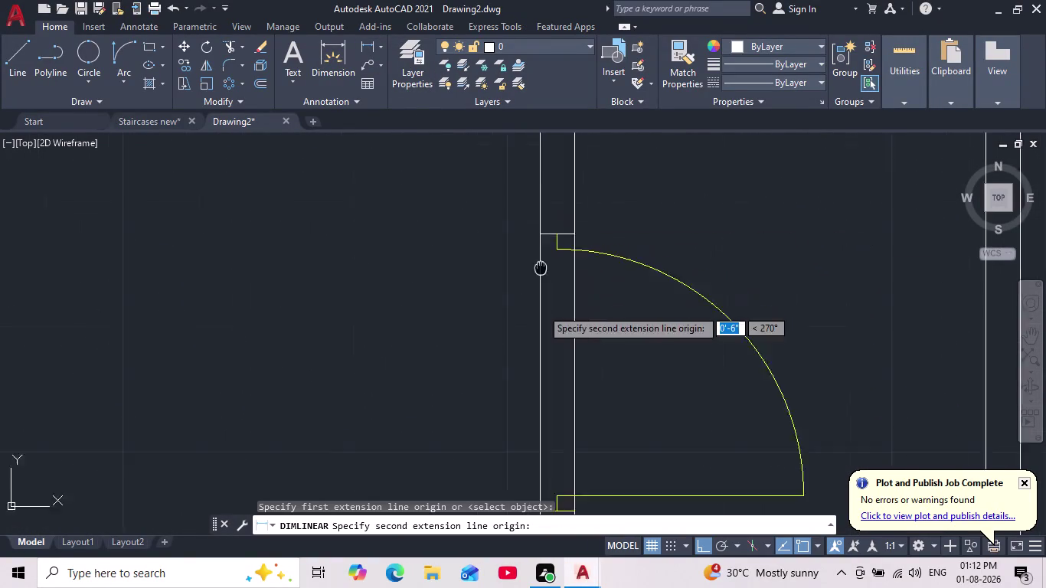
middle_drag(542, 273, 535, 216)
scroll(down, 3)
scroll(up, 3)
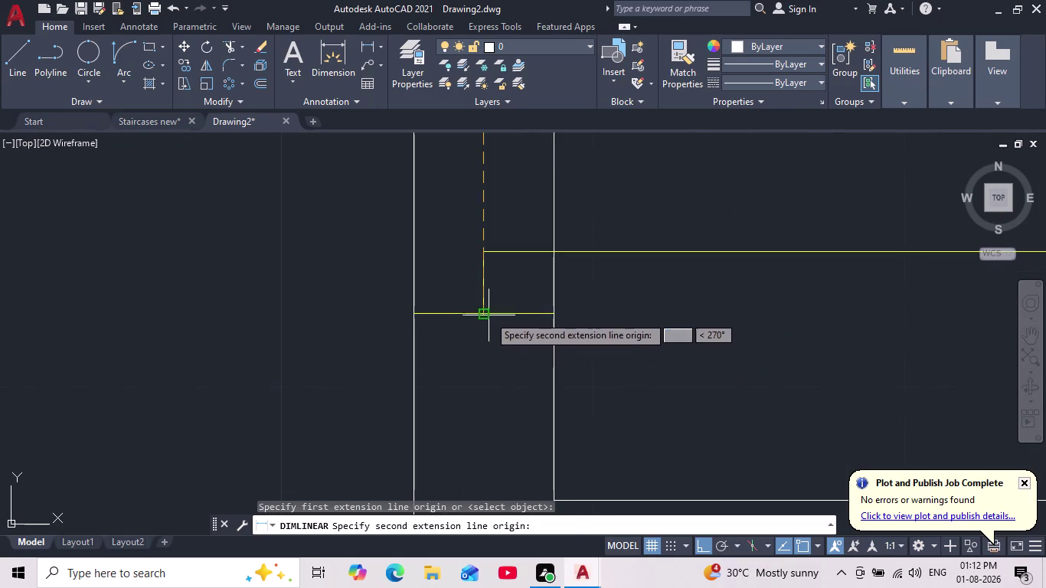
click(485, 314)
scroll(down, 3)
middle_drag(356, 310, 362, 333)
scroll(down, 3)
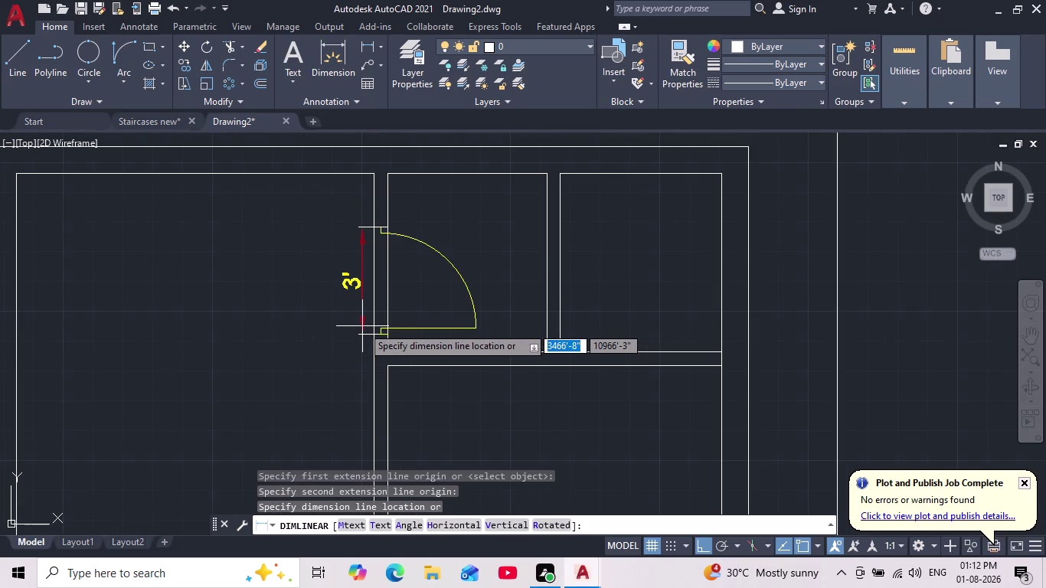
key(Escape)
scroll(down, 3)
scroll(up, 3)
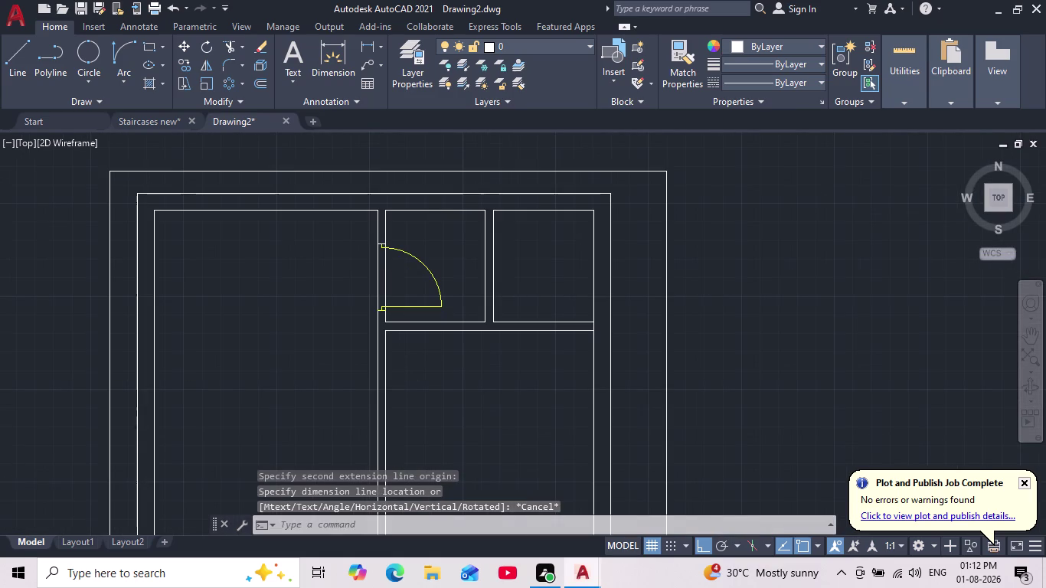
scroll(down, 3)
middle_drag(368, 258, 379, 319)
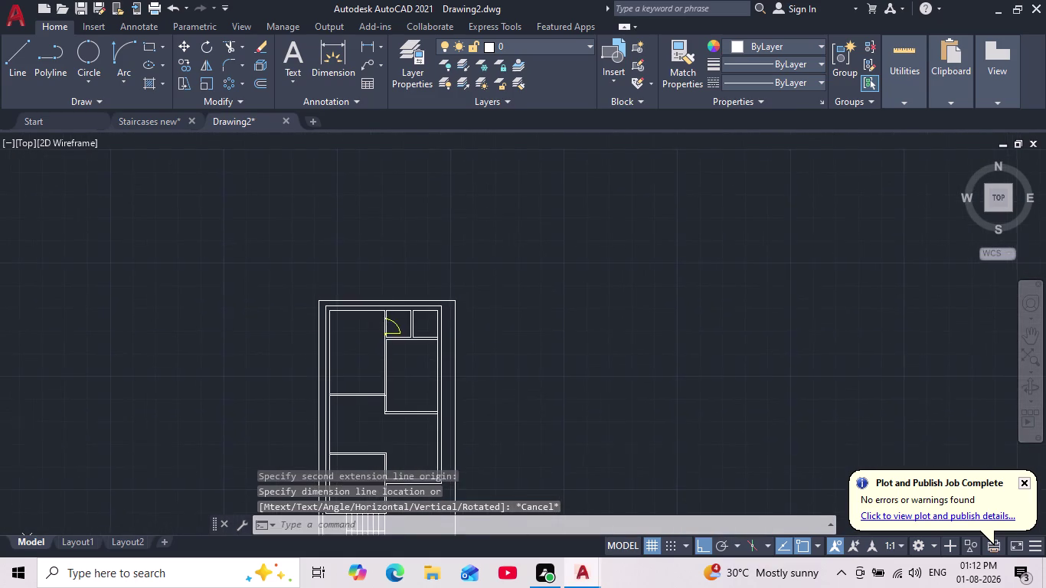
Trim the wall lines crossing the doorway using fence selections.
scroll(up, 3)
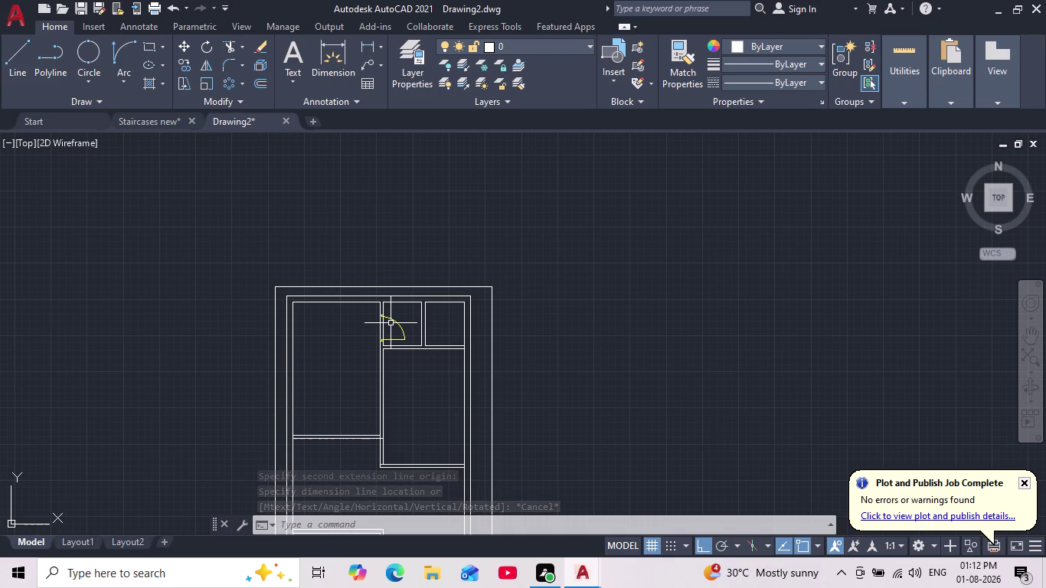
scroll(up, 3)
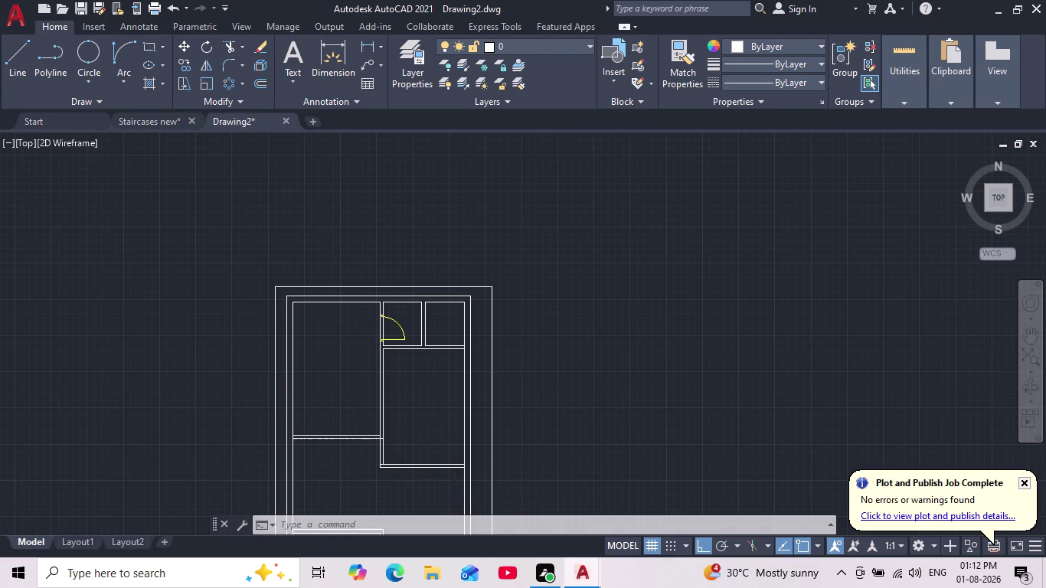
scroll(up, 3)
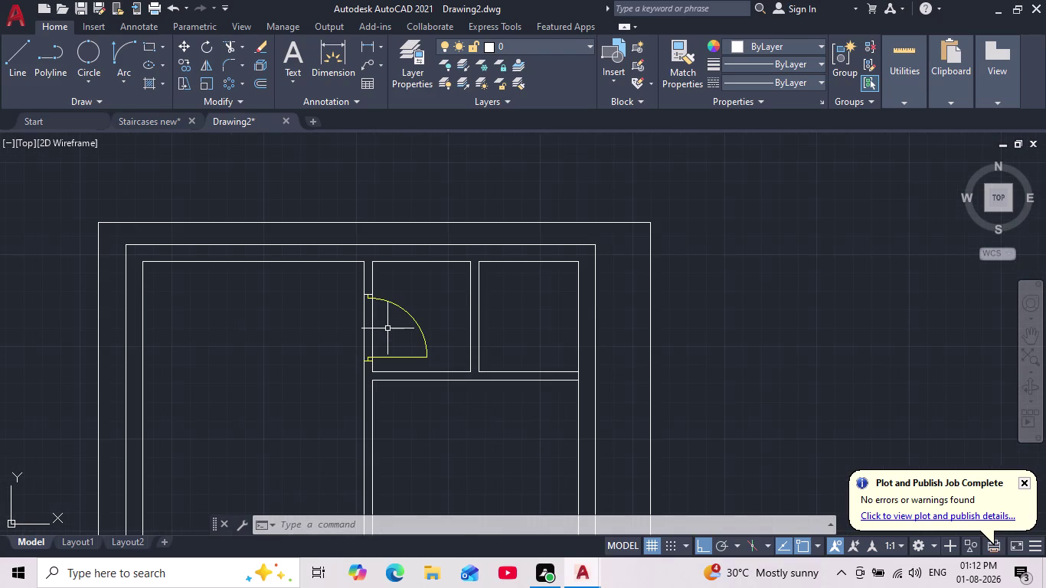
scroll(down, 3)
scroll(up, 3)
middle_drag(385, 328, 386, 360)
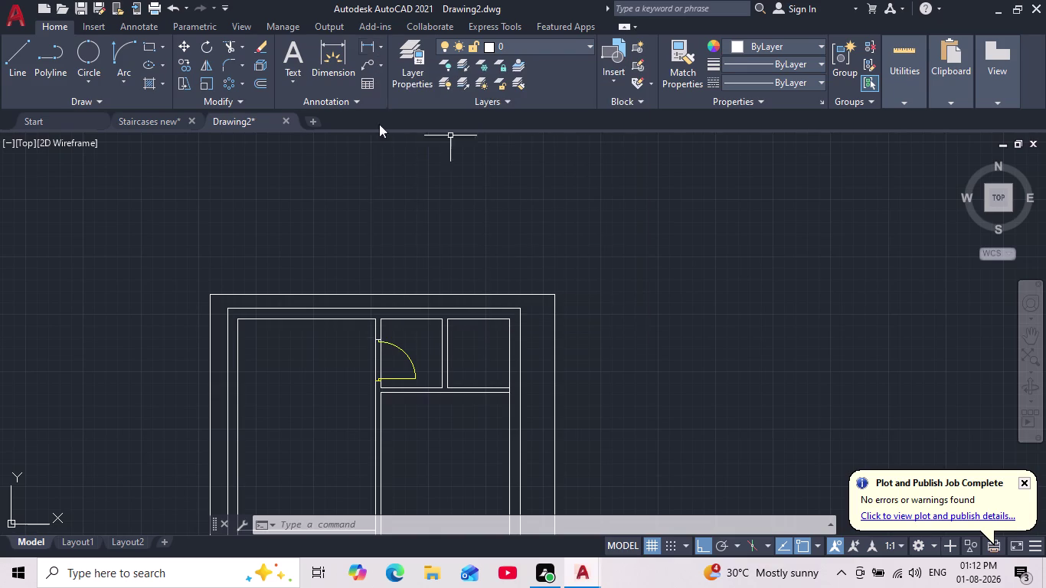
scroll(up, 3)
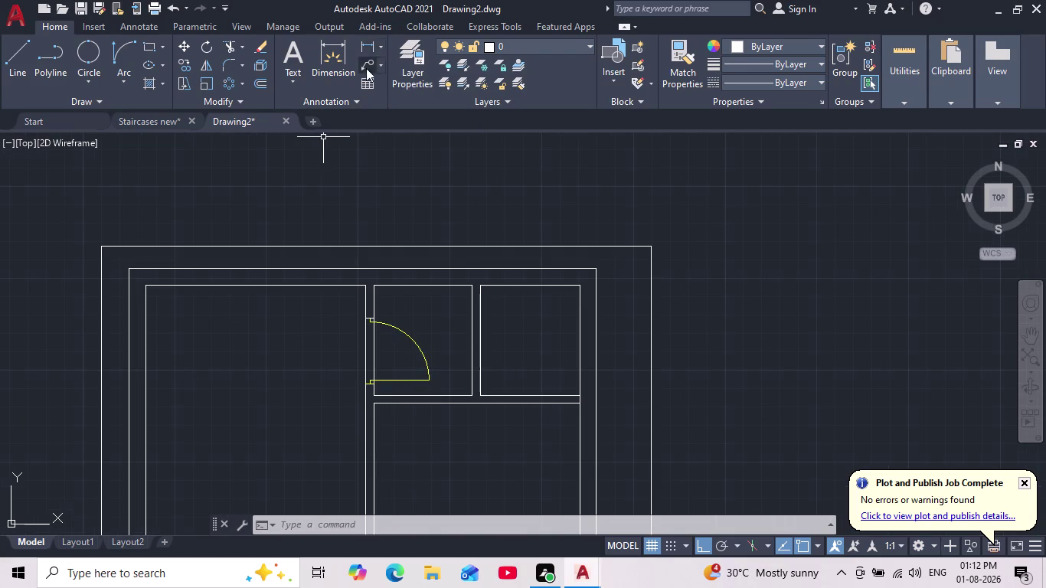
click(228, 53)
scroll(up, 3)
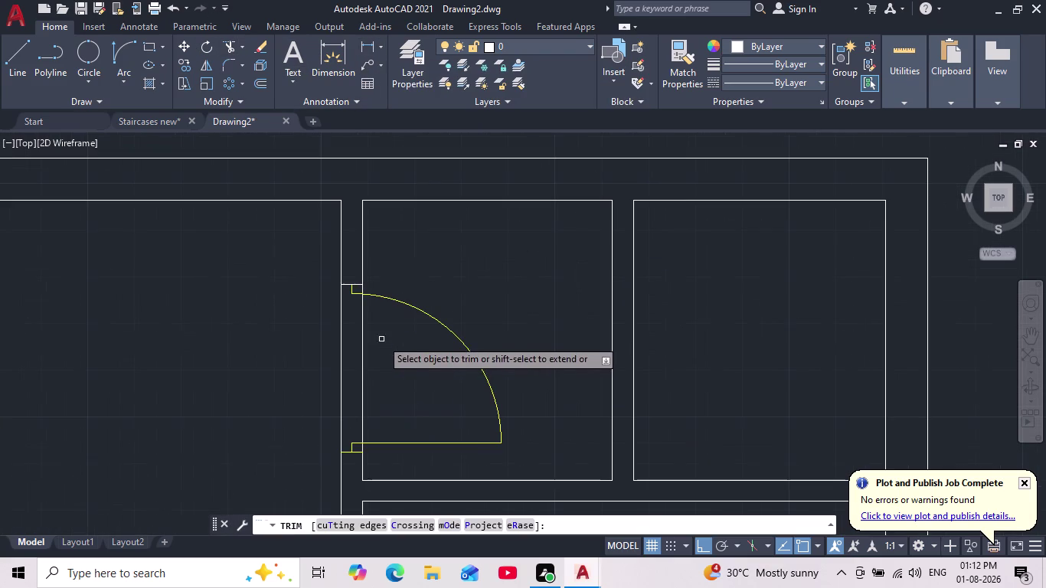
drag(346, 360, 302, 388)
drag(375, 353, 356, 359)
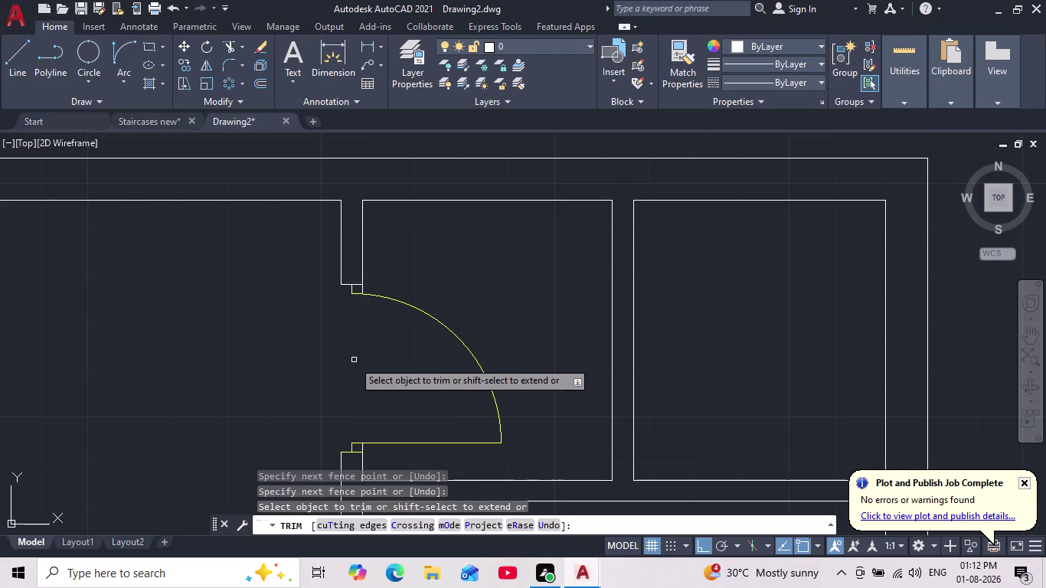
scroll(down, 3)
scroll(up, 3)
drag(284, 354, 343, 345)
scroll(down, 3)
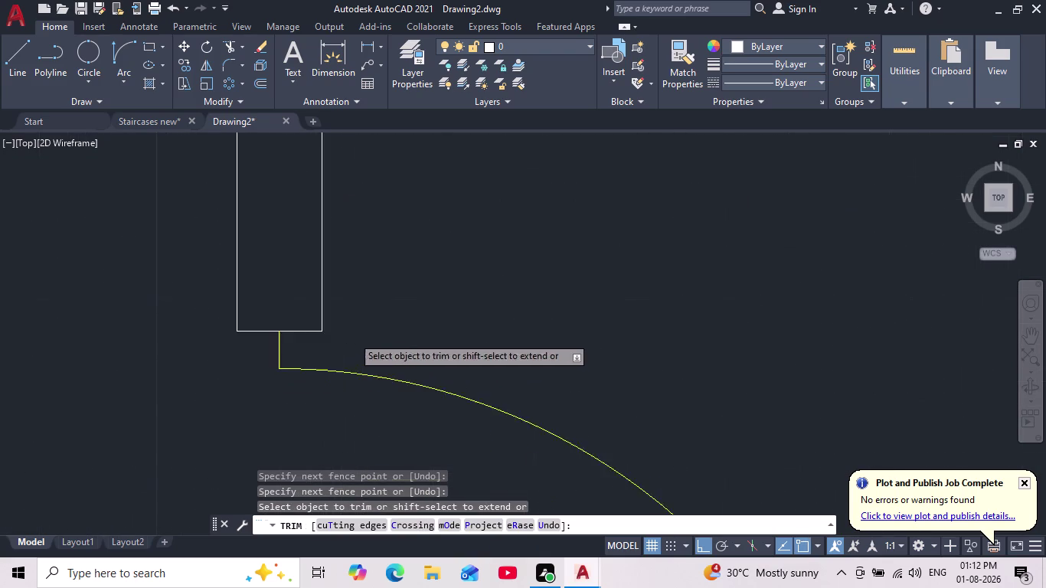
scroll(down, 3)
Trim the leftover wall segment near the corner and end the Trim command.
middle_drag(320, 377, 324, 244)
scroll(down, 3)
scroll(up, 3)
scroll(up, 3)
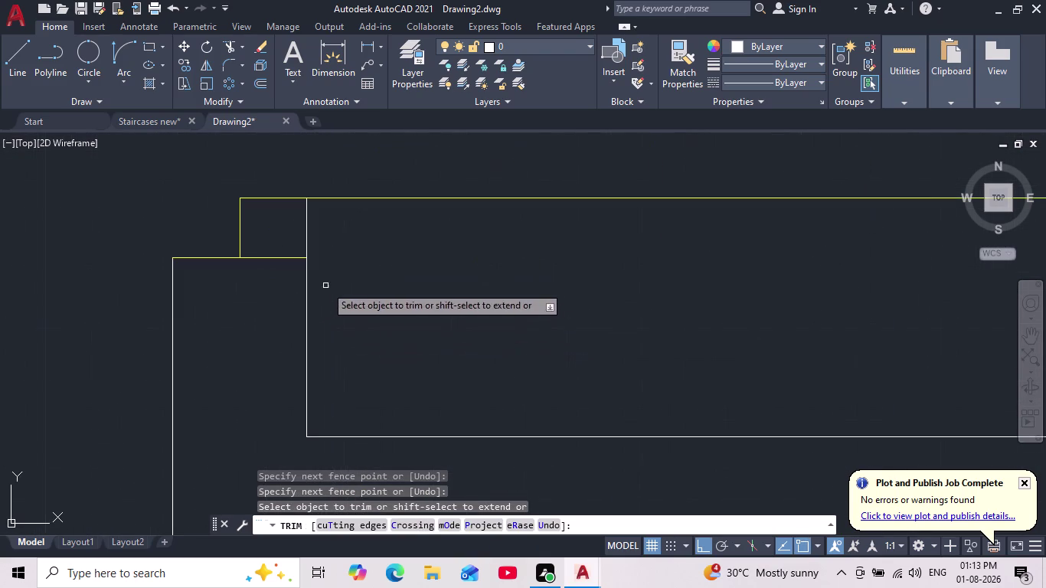
drag(297, 247, 332, 244)
scroll(down, 3)
middle_drag(420, 341, 418, 361)
scroll(down, 3)
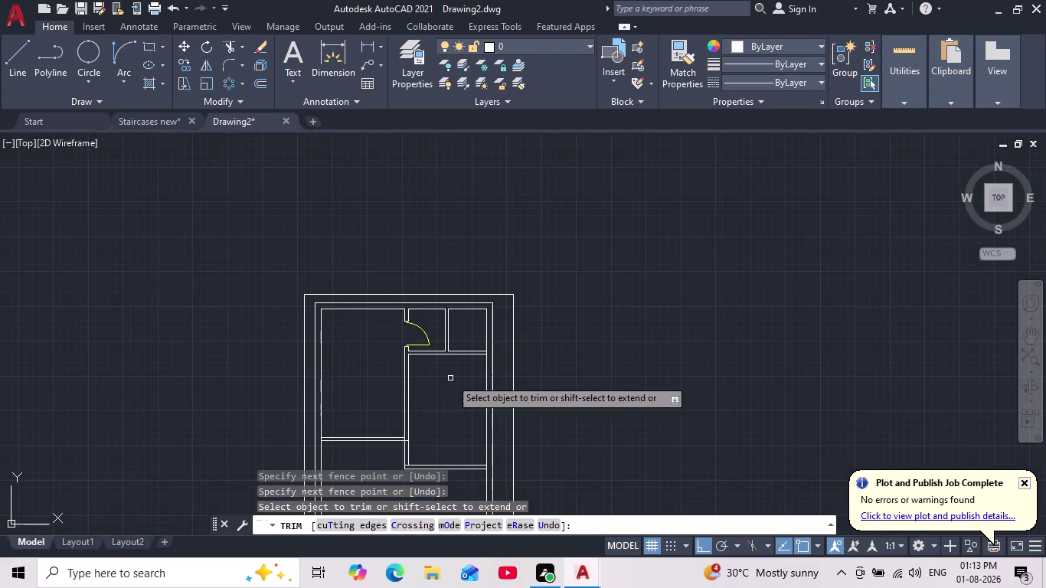
middle_drag(446, 381, 440, 389)
scroll(down, 3)
middle_drag(437, 394, 408, 348)
scroll(down, 3)
scroll(up, 3)
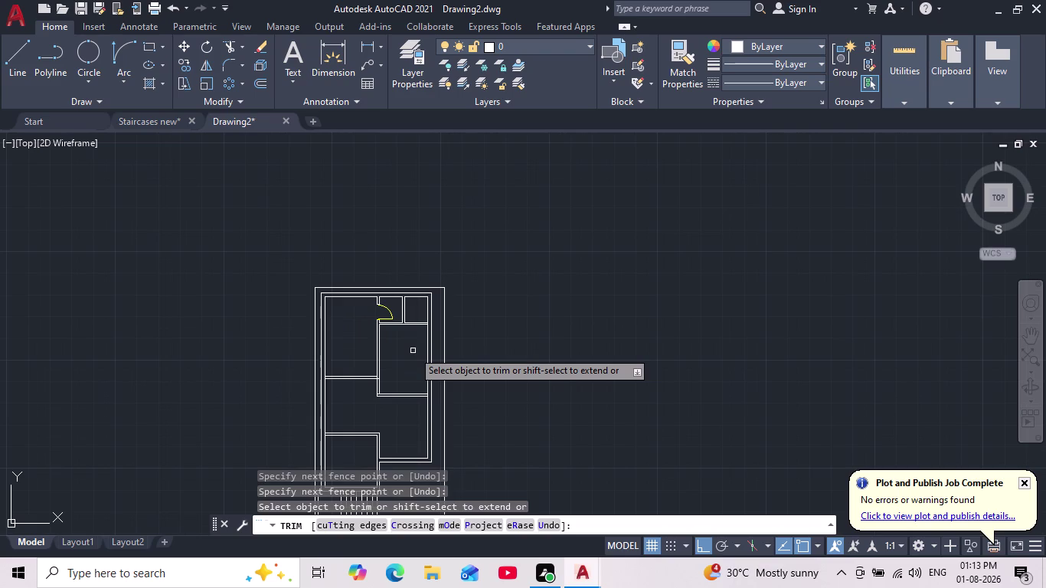
key(Escape)
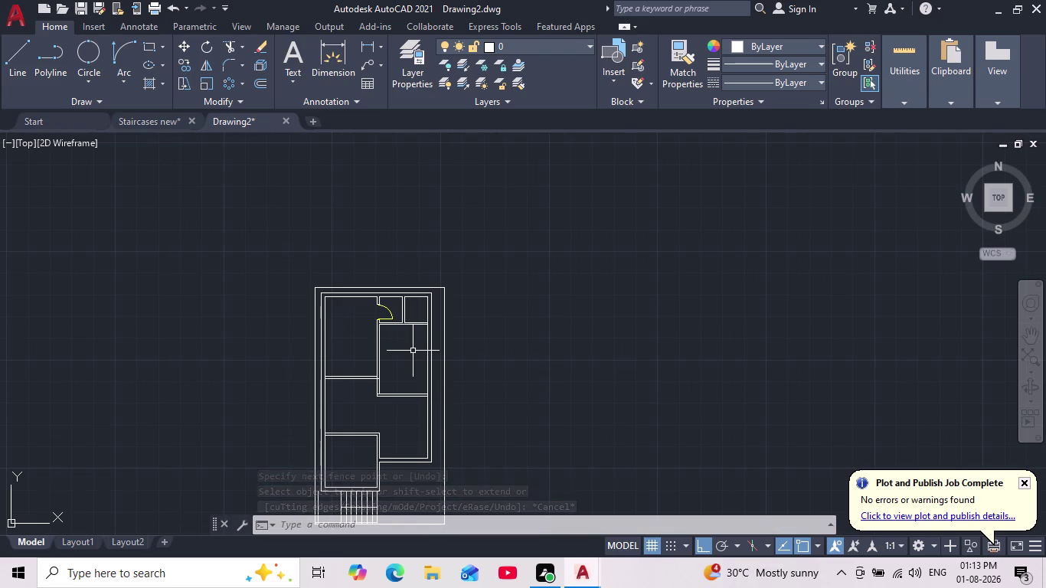
Draw a jamb line 4" from the right-hand room's corner down to the outer wall.
scroll(up, 3)
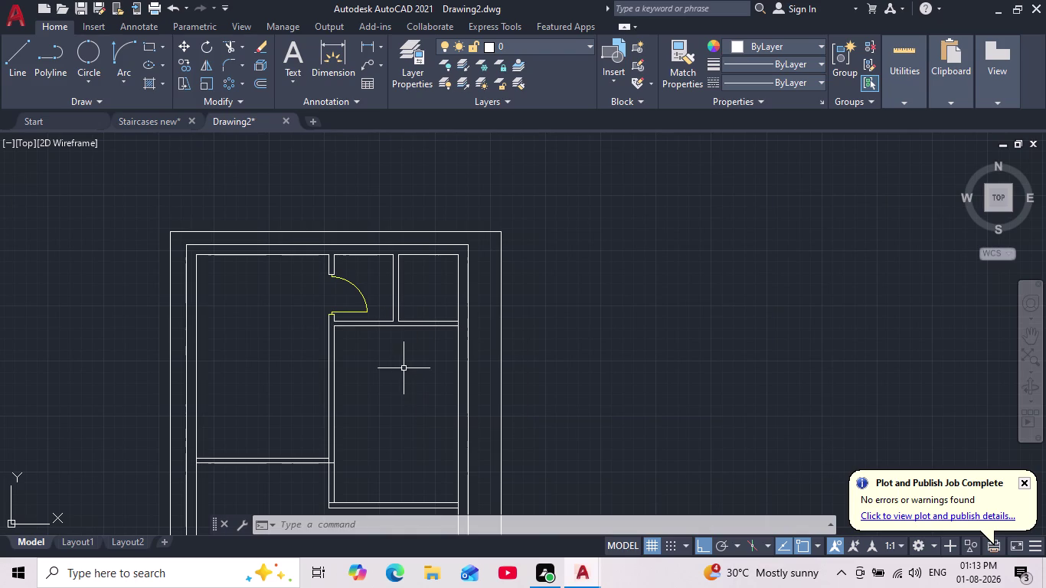
middle_drag(397, 366, 375, 409)
scroll(down, 3)
scroll(up, 3)
middle_drag(384, 386, 356, 431)
scroll(up, 3)
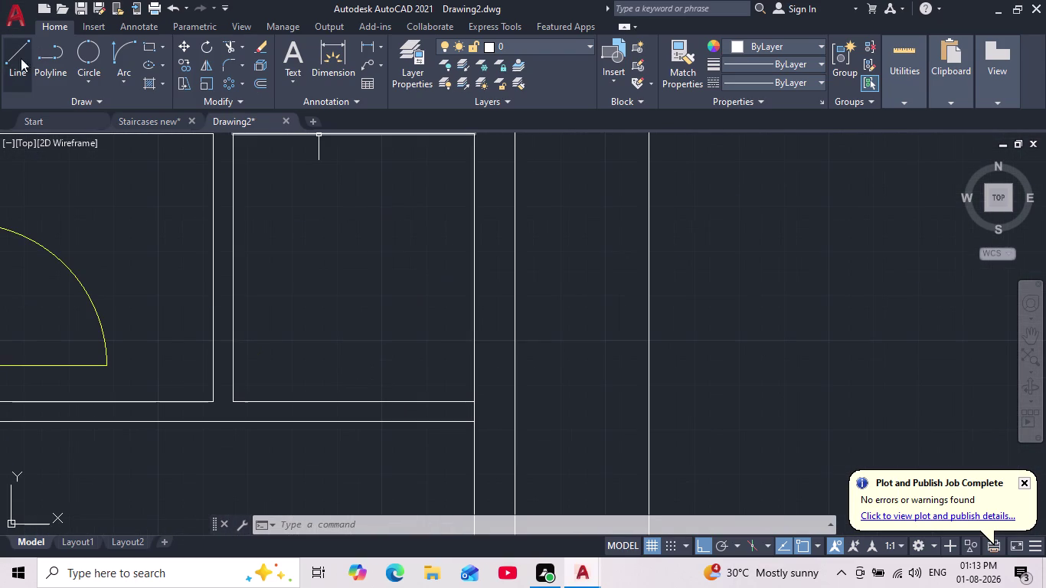
click(22, 61)
middle_drag(432, 432, 447, 376)
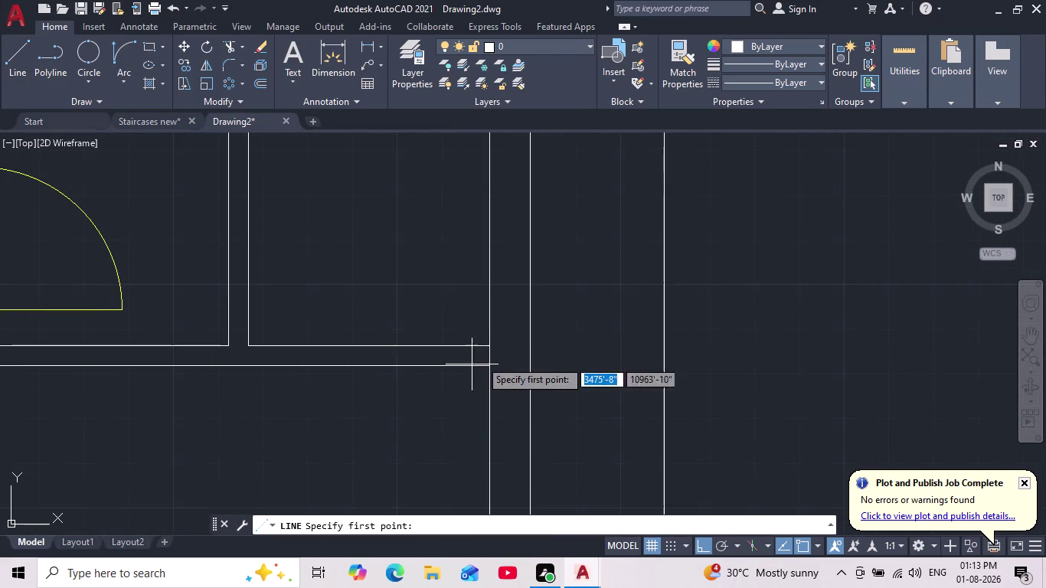
scroll(down, 3)
middle_drag(473, 362, 505, 362)
scroll(up, 3)
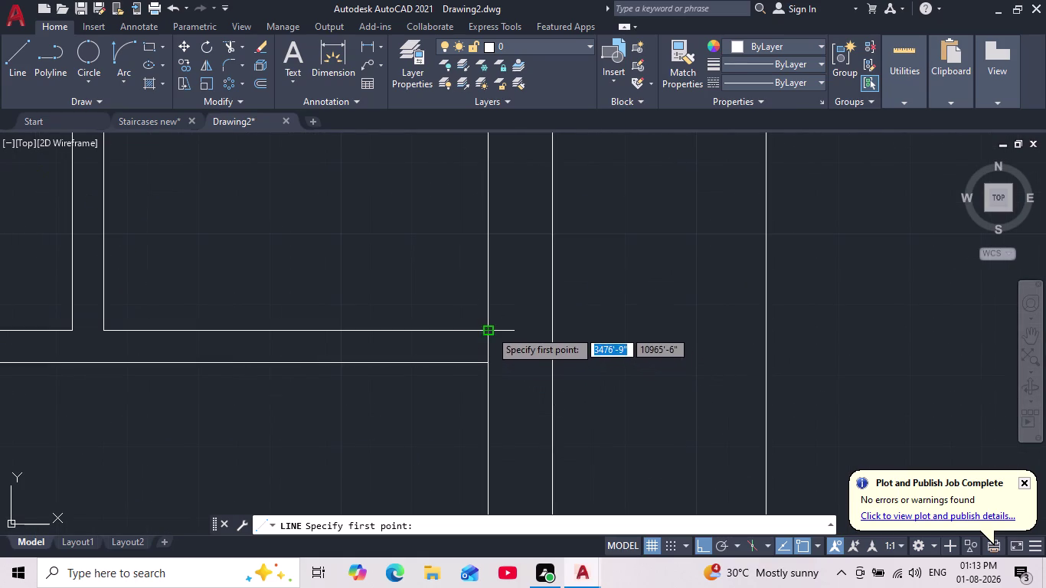
text(4")
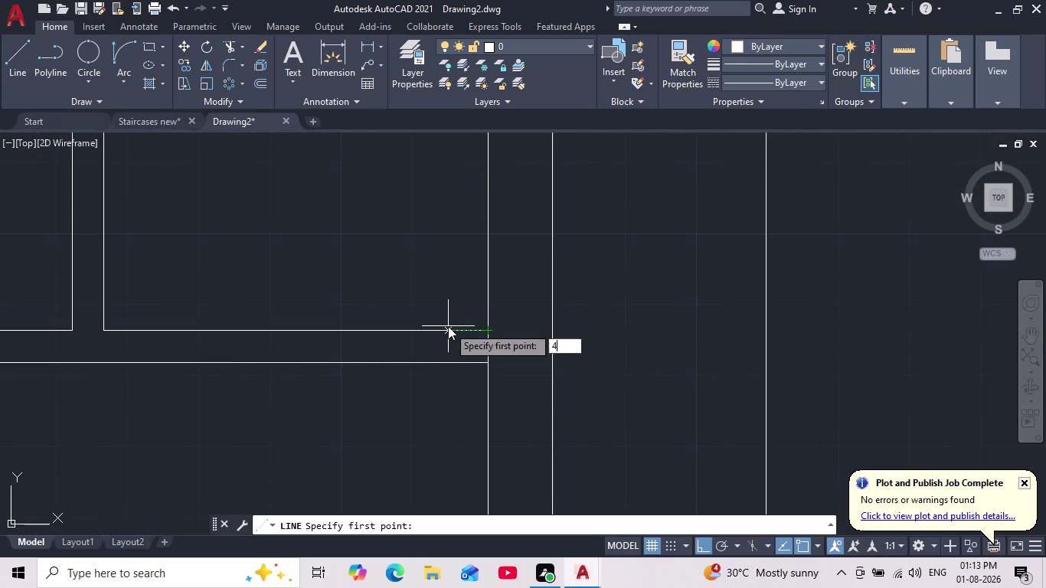
key(Return)
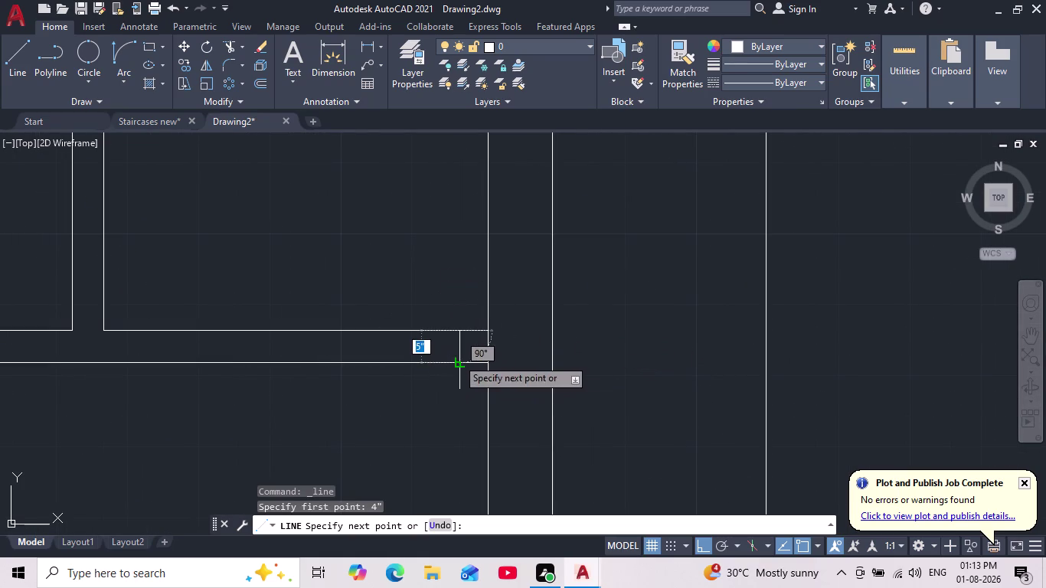
click(457, 364)
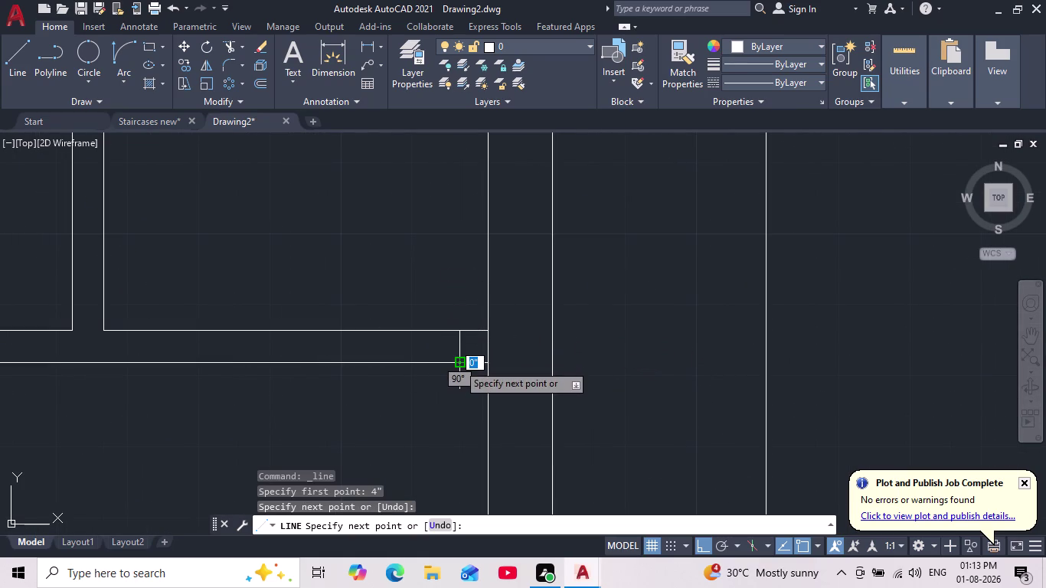
key(Escape)
Make Doors the current layer.
scroll(down, 3)
middle_drag(441, 389, 461, 392)
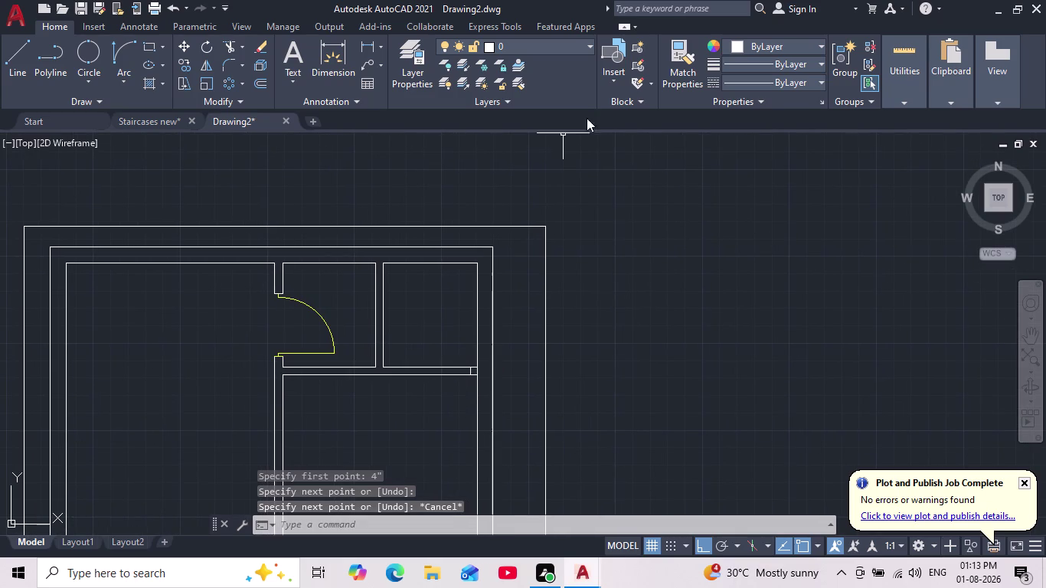
click(583, 46)
click(535, 84)
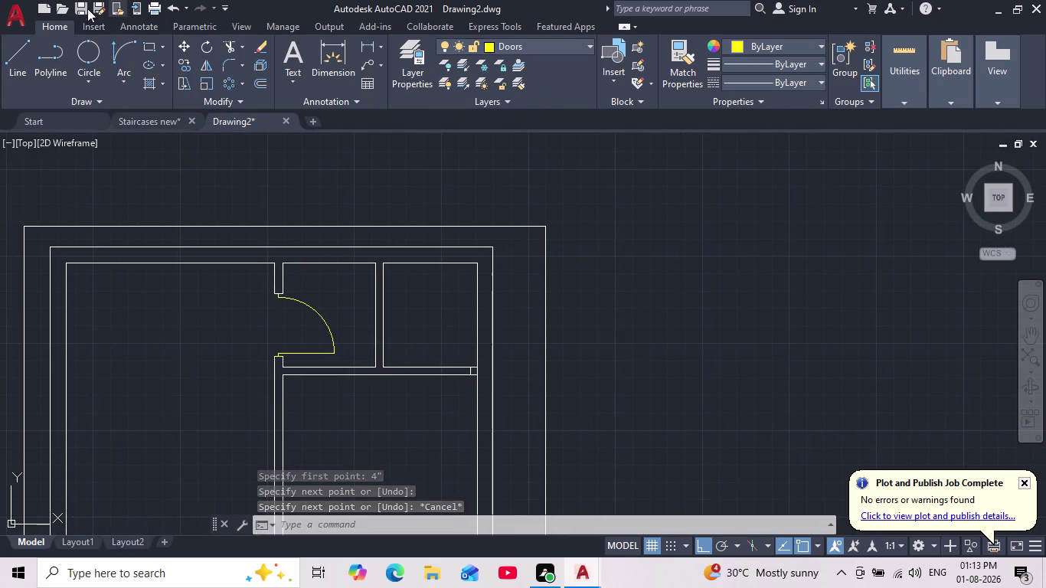
Draw a short yellow line at the small room's door jamb.
click(10, 57)
scroll(up, 3)
middle_drag(476, 359, 587, 355)
click(551, 273)
click(556, 318)
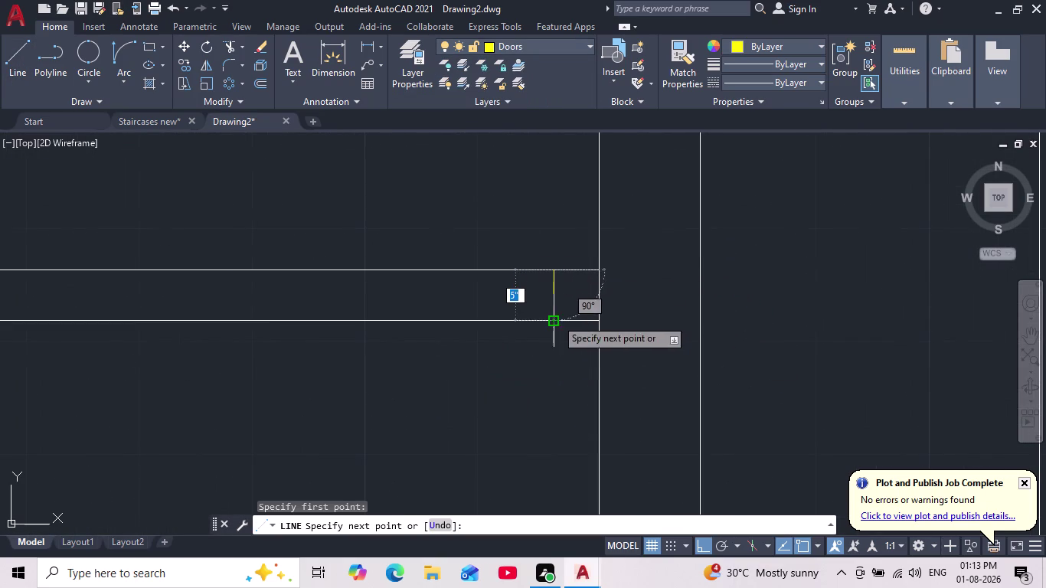
key(space)
key(space)
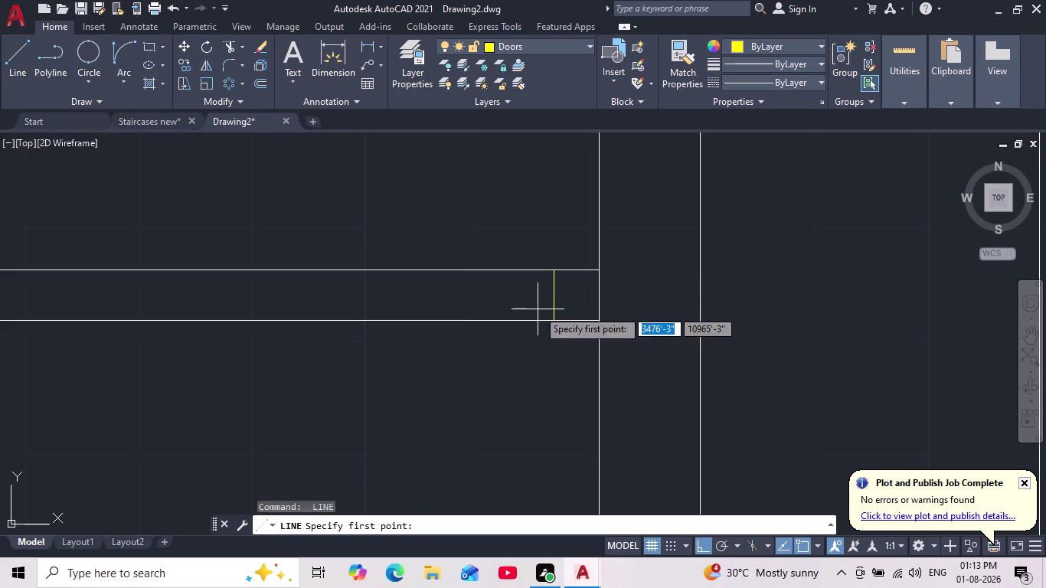
Draw the door leaf outline with 2", 2'8" and 2" segments.
click(552, 293)
text(2)
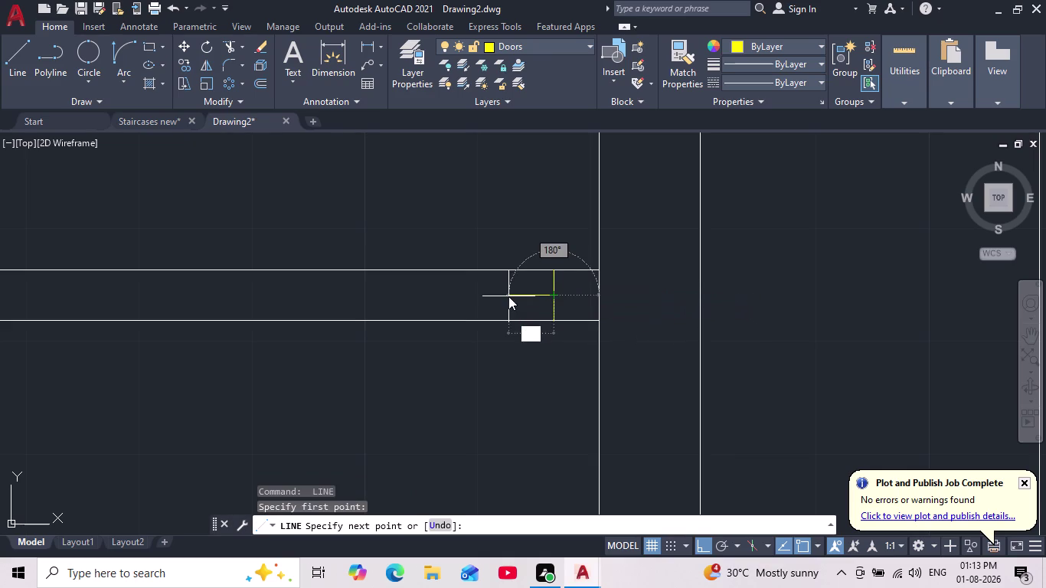
text(")
key(Return)
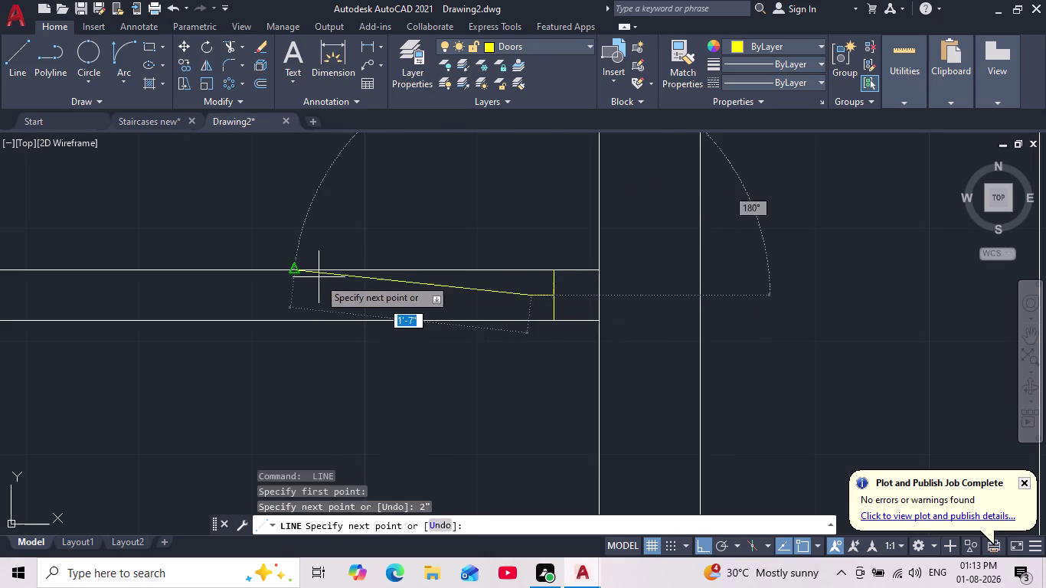
text(2'8)
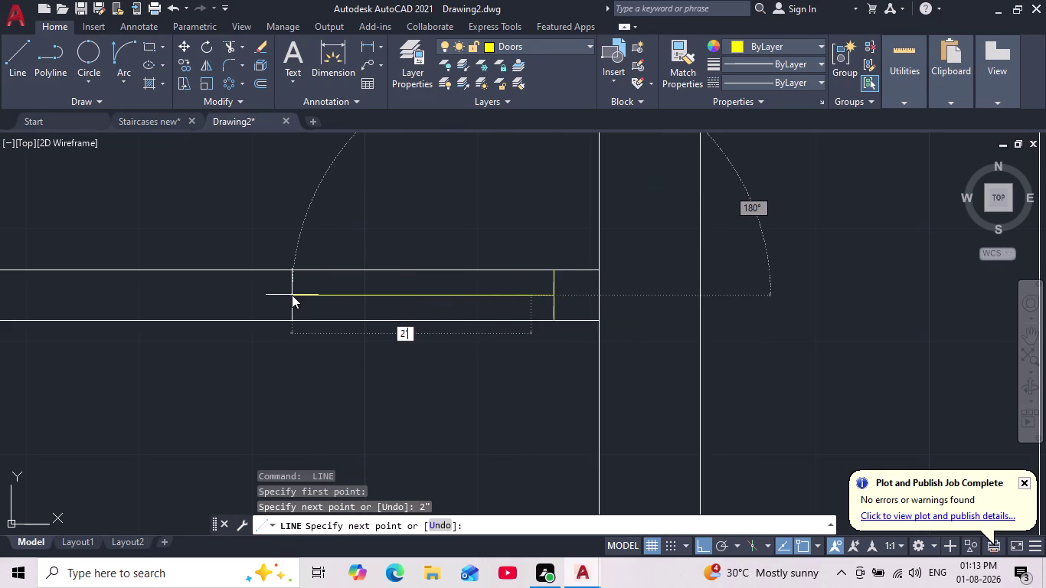
text(")
key(Return)
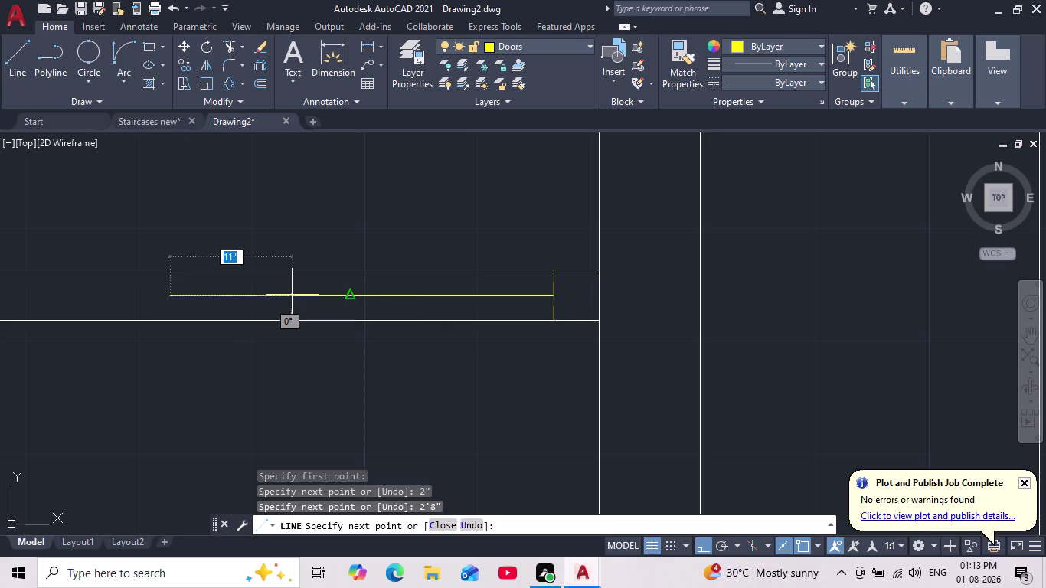
text(2")
key(Return)
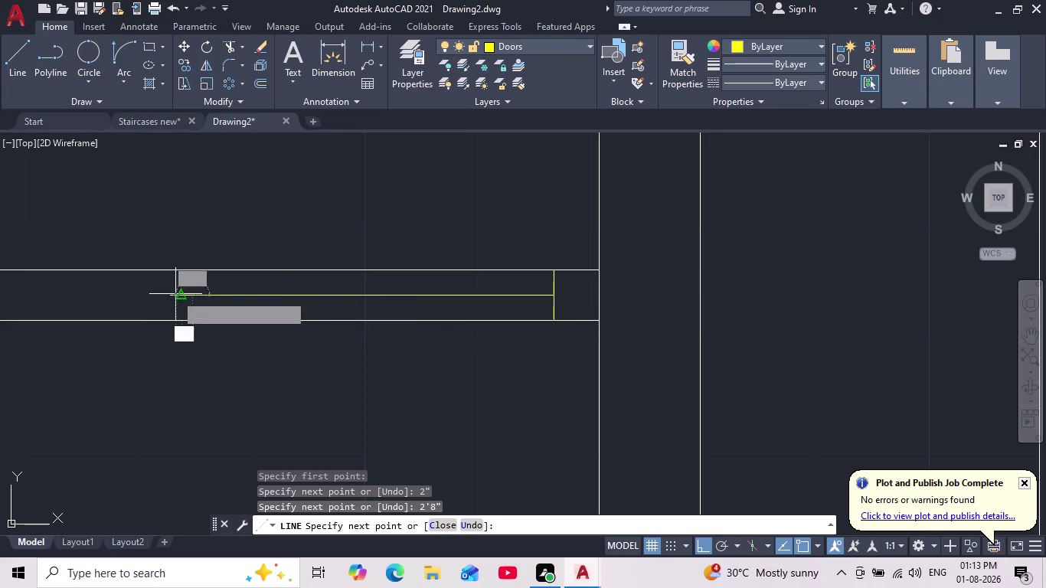
key(Escape)
Rotate the door leaf 270° about its end point.
scroll(down, 3)
middle_drag(186, 313, 319, 383)
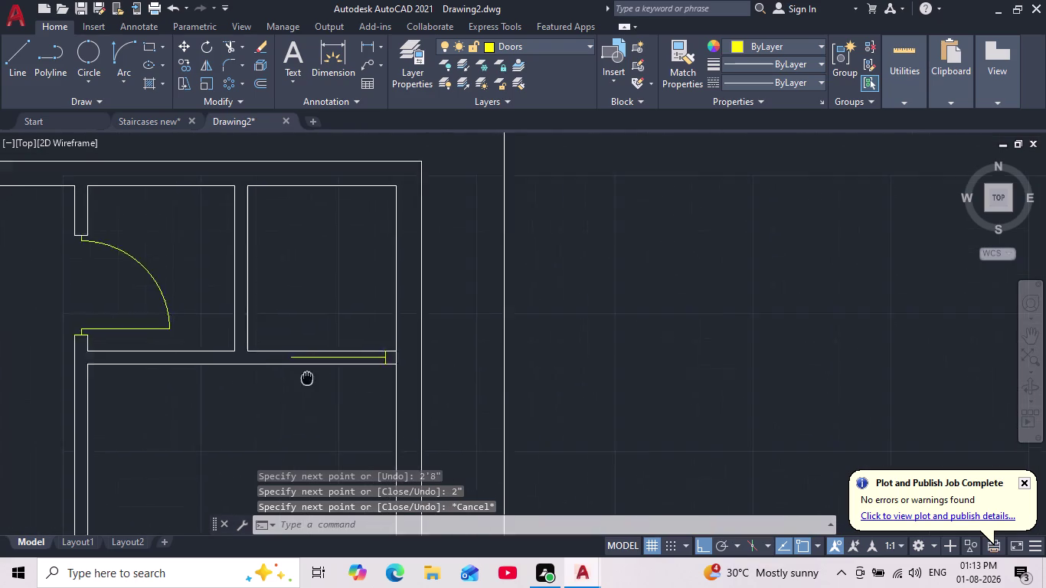
middle_drag(319, 383, 333, 392)
scroll(down, 3)
scroll(up, 3)
click(359, 382)
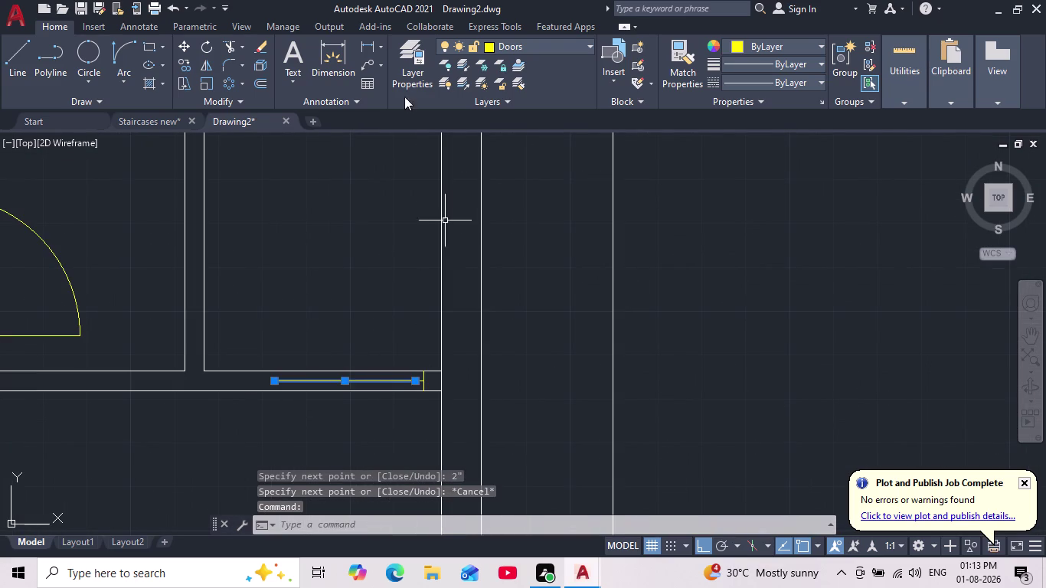
click(201, 47)
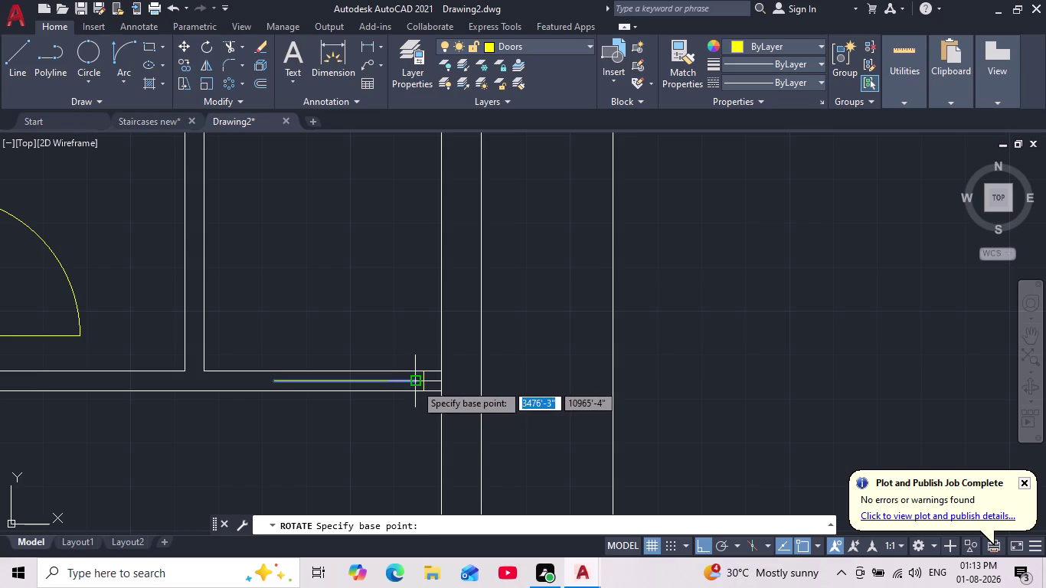
drag(414, 383, 415, 391)
click(383, 434)
middle_click(374, 426)
scroll(down, 3)
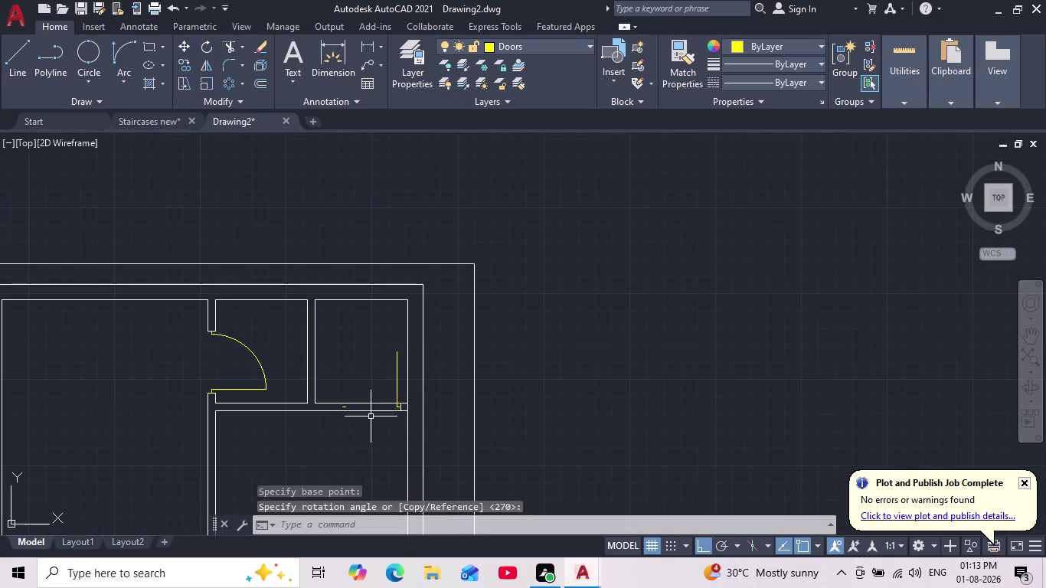
Draw the door's quarter-circle swing arc by start, end and direction.
click(114, 57)
middle_drag(322, 398, 346, 345)
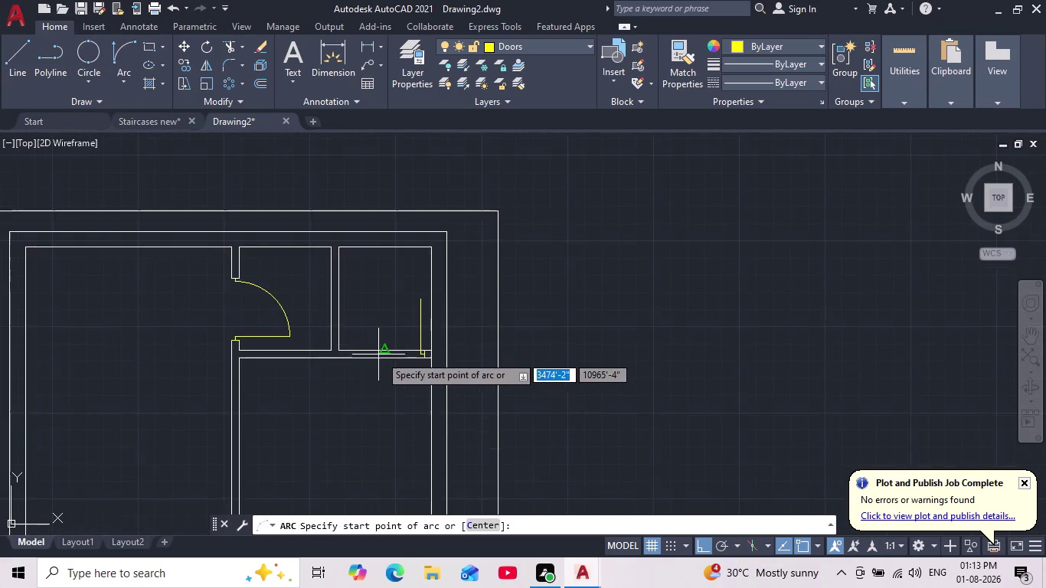
scroll(up, 3)
click(325, 348)
middle_drag(462, 189, 454, 254)
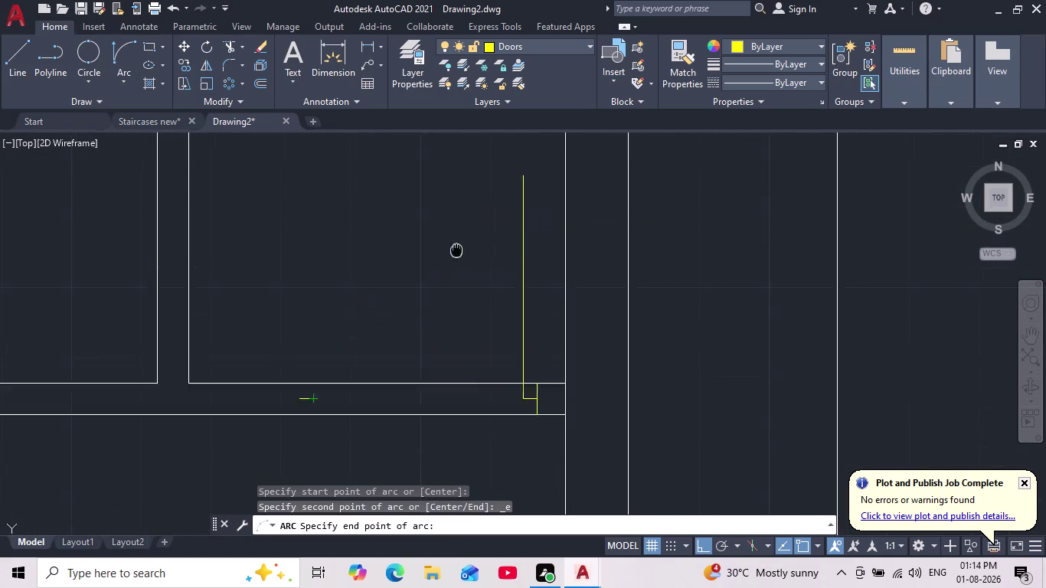
middle_drag(455, 255, 452, 293)
scroll(down, 3)
click(490, 246)
click(417, 223)
scroll(down, 3)
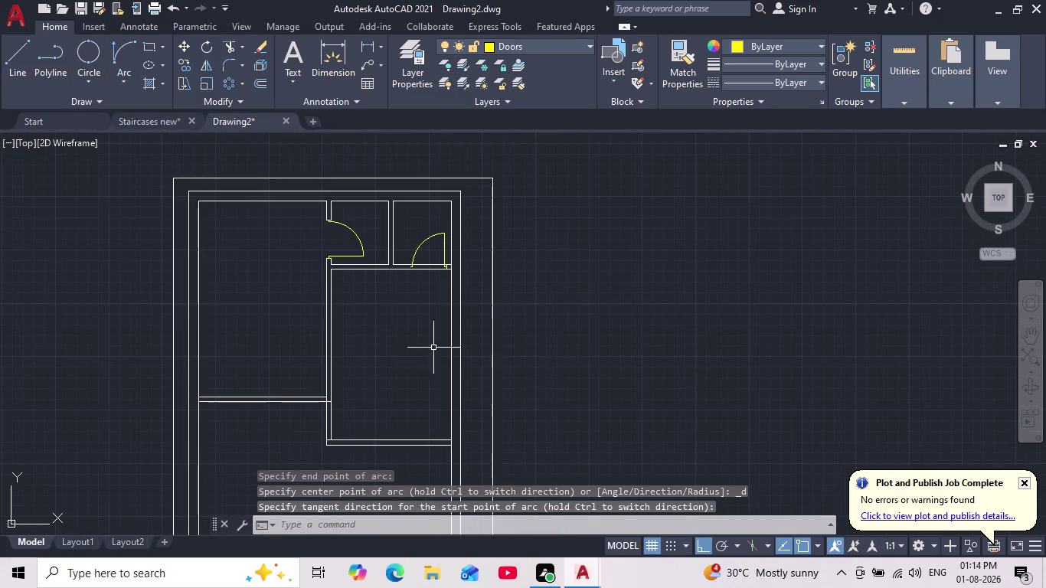
scroll(up, 3)
middle_drag(425, 308, 430, 347)
key(Escape)
Pan to view both doors and clear leftover commands.
scroll(up, 3)
scroll(down, 3)
middle_drag(390, 307, 391, 314)
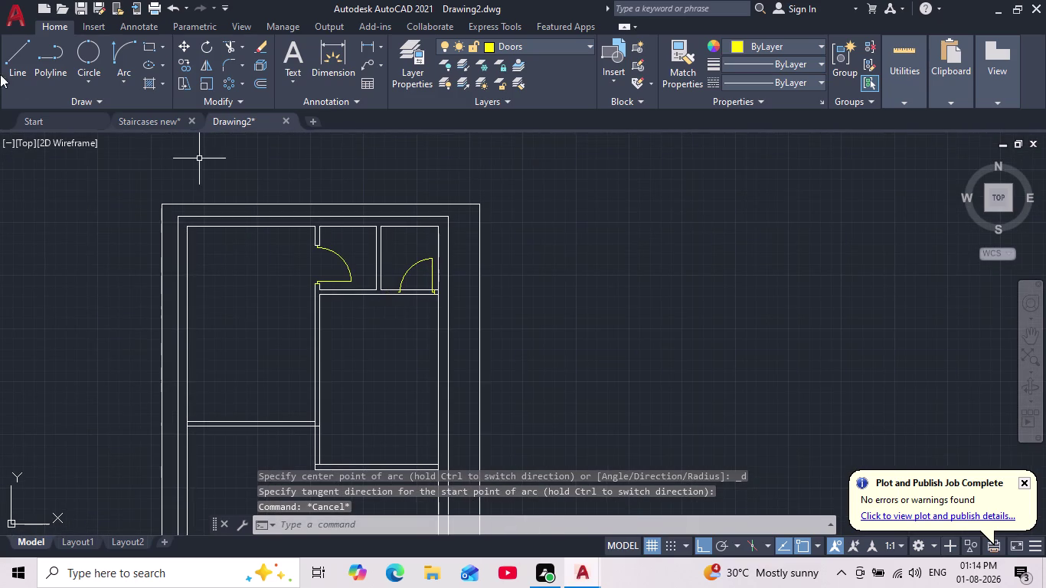
key(Escape)
drag(17, 61, 33, 72)
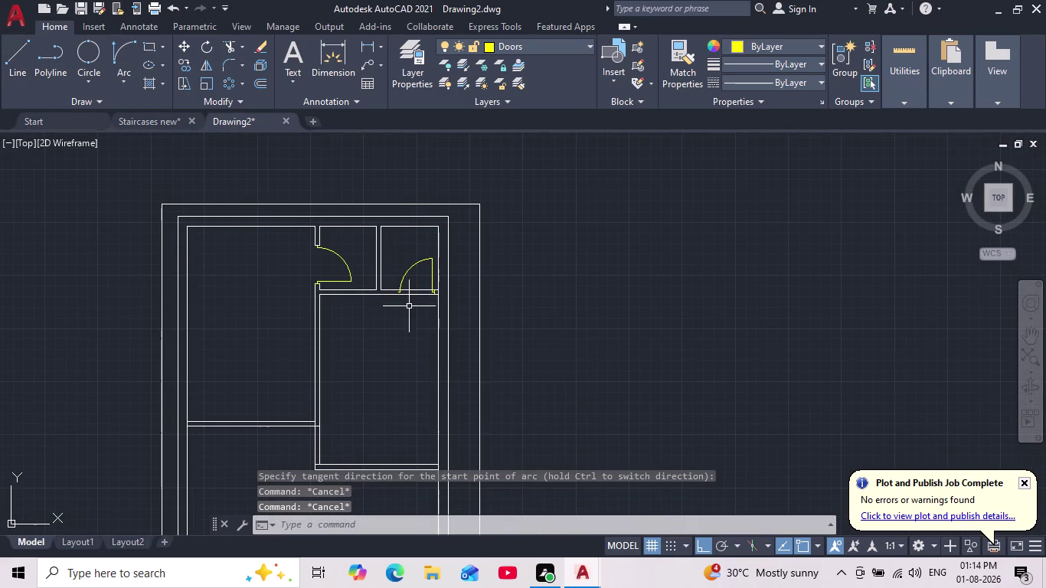
scroll(up, 3)
scroll(up, 3)
key(Escape)
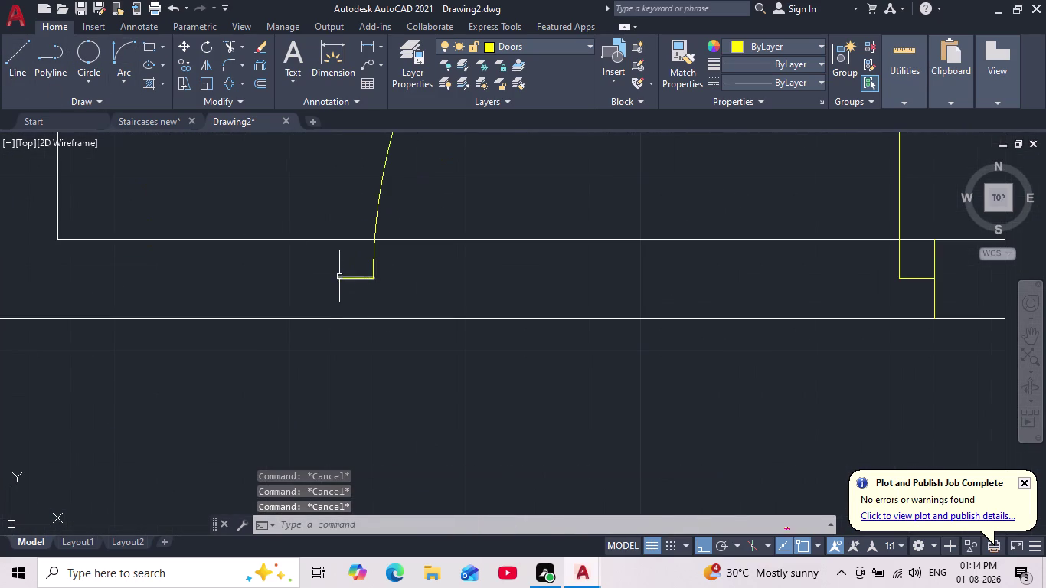
Cancel a stray line and make layer 0 current.
click(12, 54)
click(335, 283)
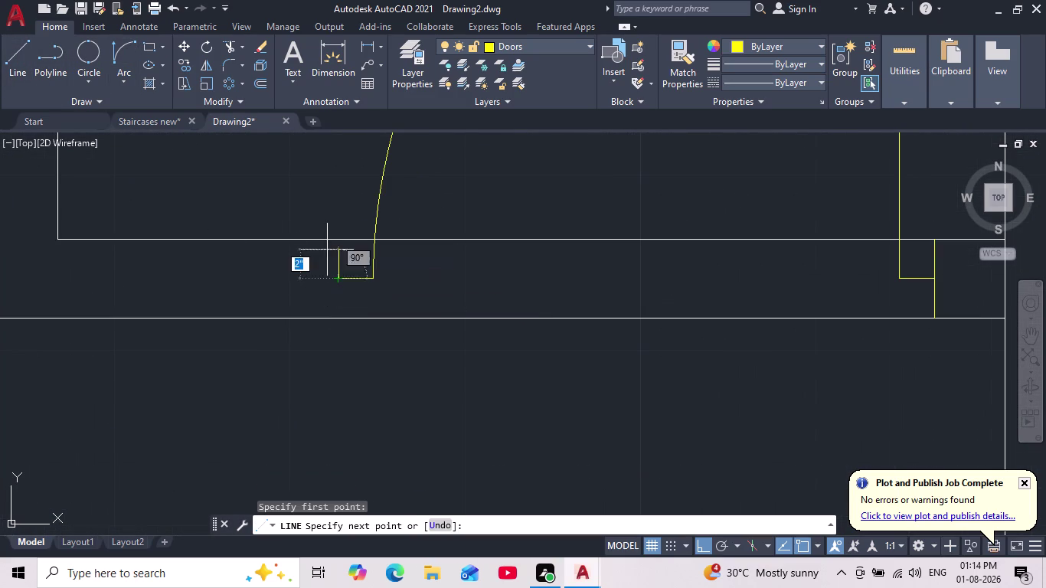
key(Escape)
click(564, 50)
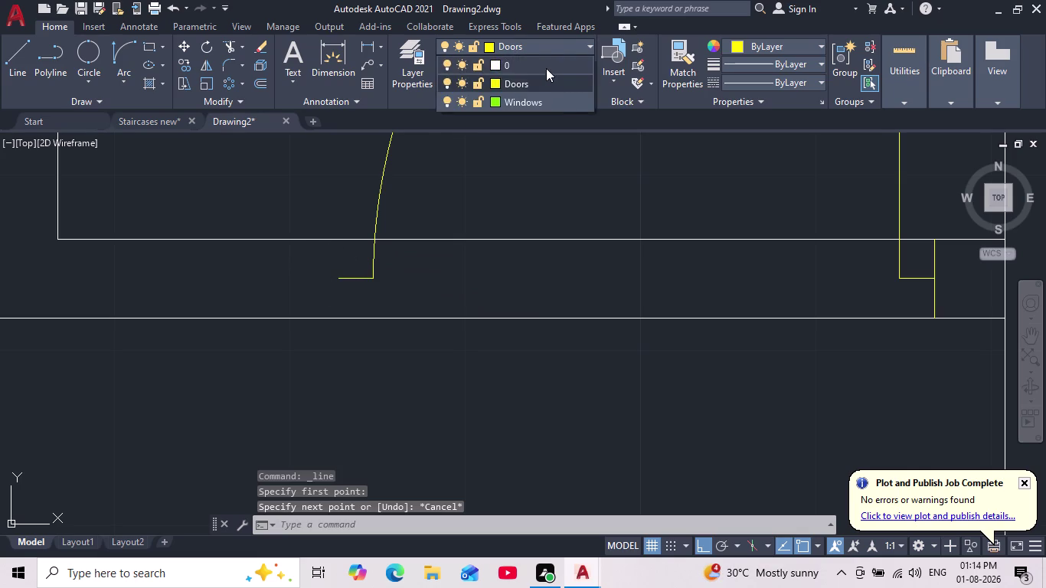
click(546, 62)
Draw a jamb line from the new door's corner down to the outer wall.
click(20, 55)
scroll(down, 3)
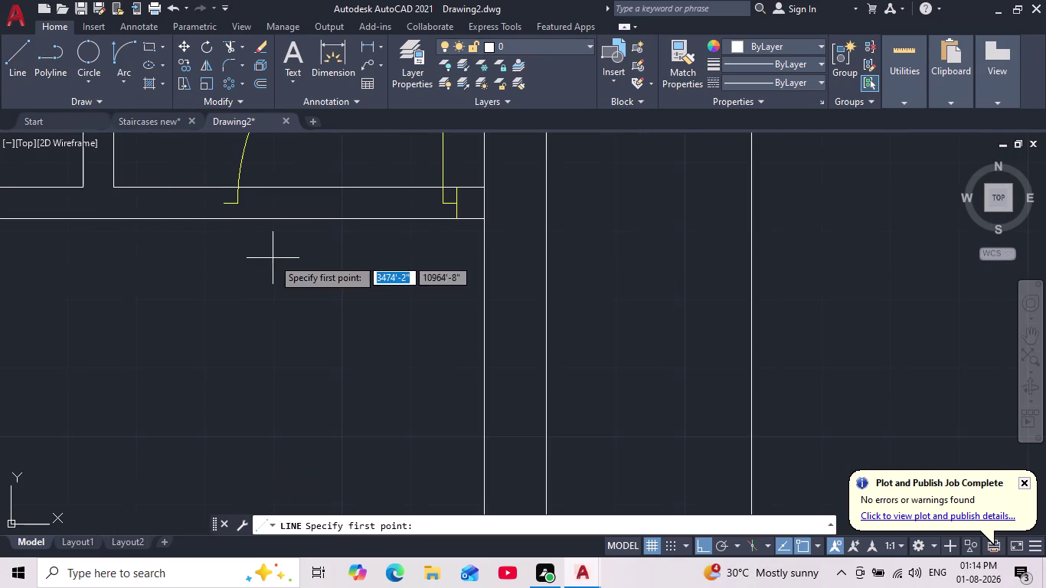
middle_drag(243, 212, 369, 373)
scroll(up, 3)
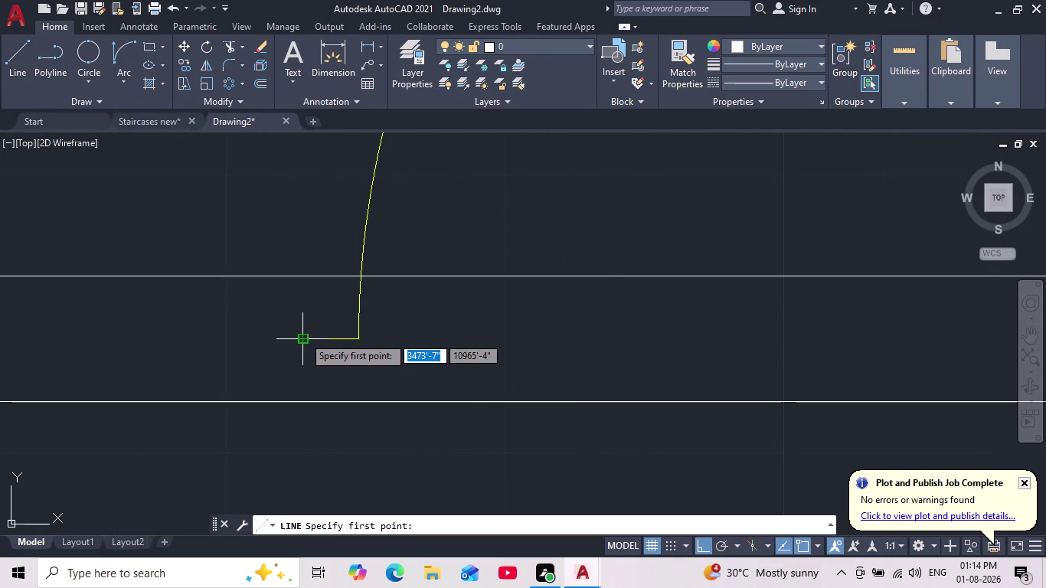
click(302, 274)
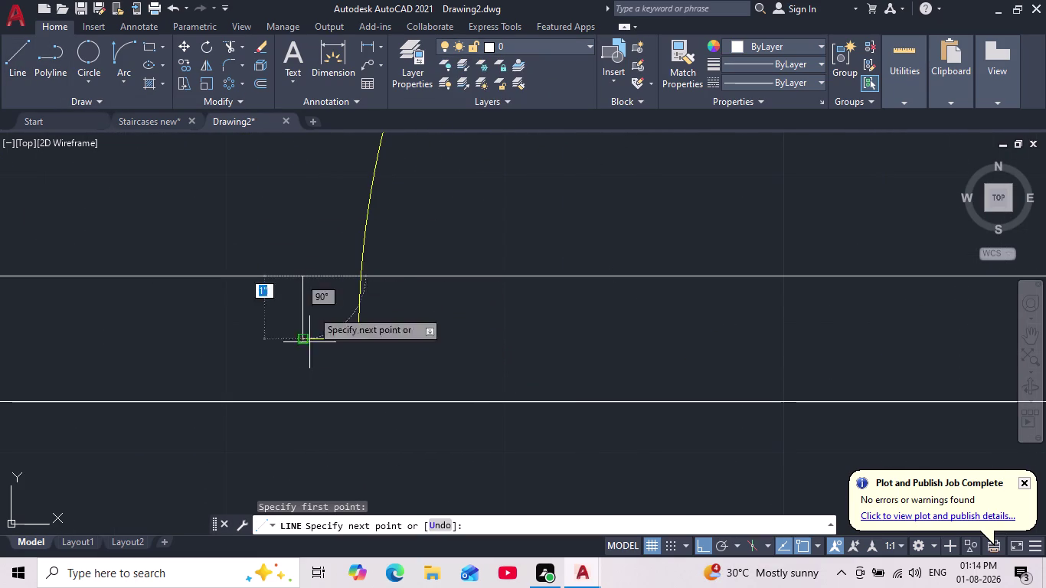
middle_drag(312, 362, 327, 319)
scroll(down, 3)
scroll(up, 3)
click(307, 352)
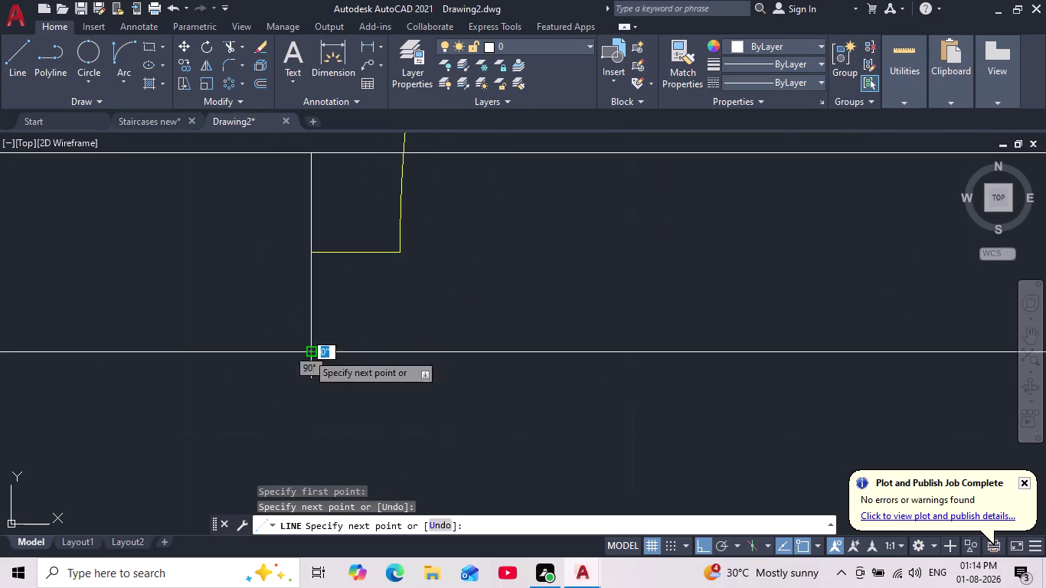
key(Escape)
Zoom out to view the whole floor plan.
scroll(down, 3)
scroll(down, 3)
middle_drag(361, 382, 427, 345)
middle_click(426, 362)
scroll(down, 3)
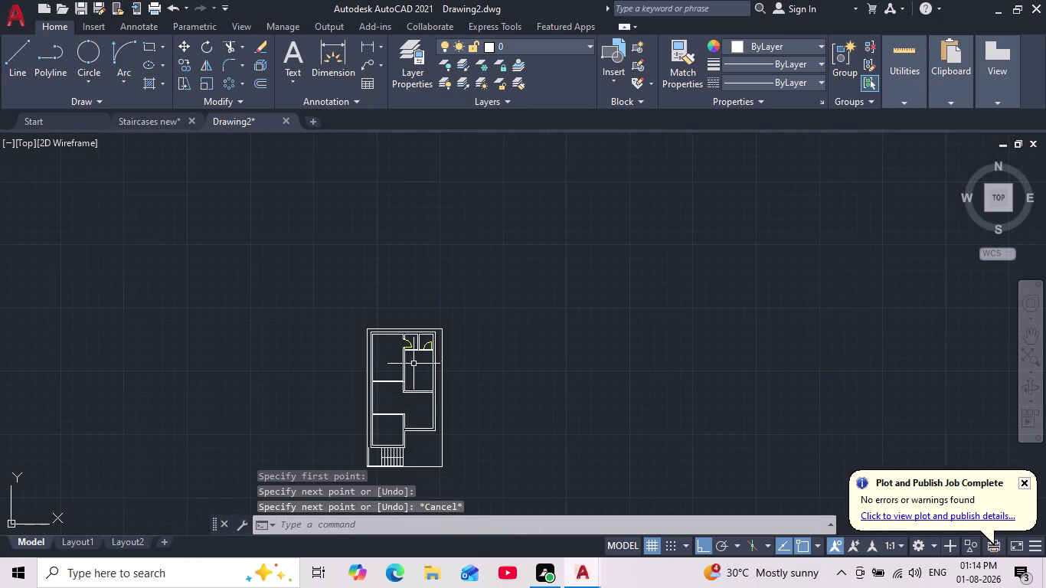
scroll(up, 3)
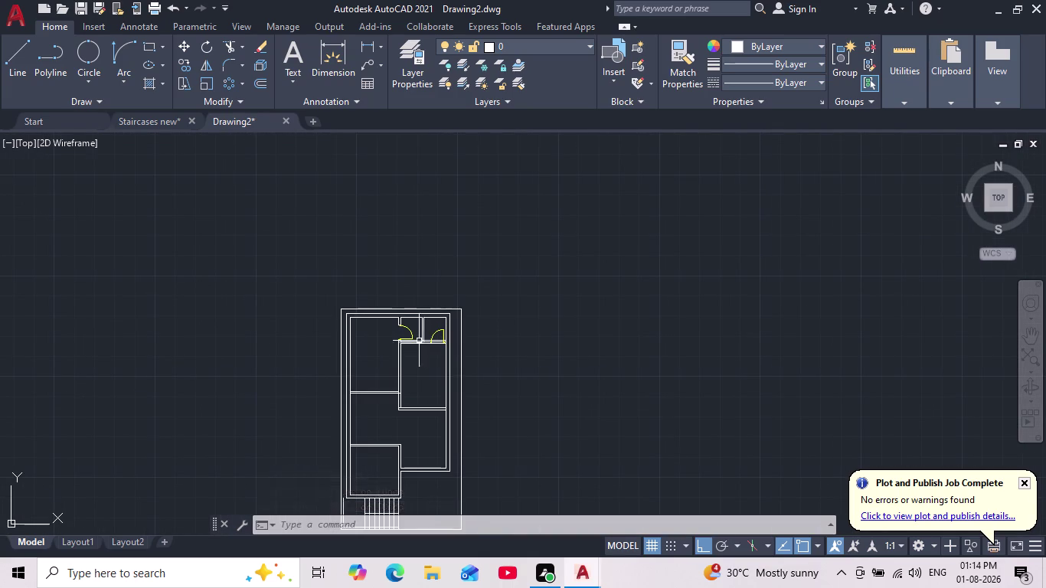
scroll(up, 3)
Trim the excess wall segments at the door openings.
click(232, 52)
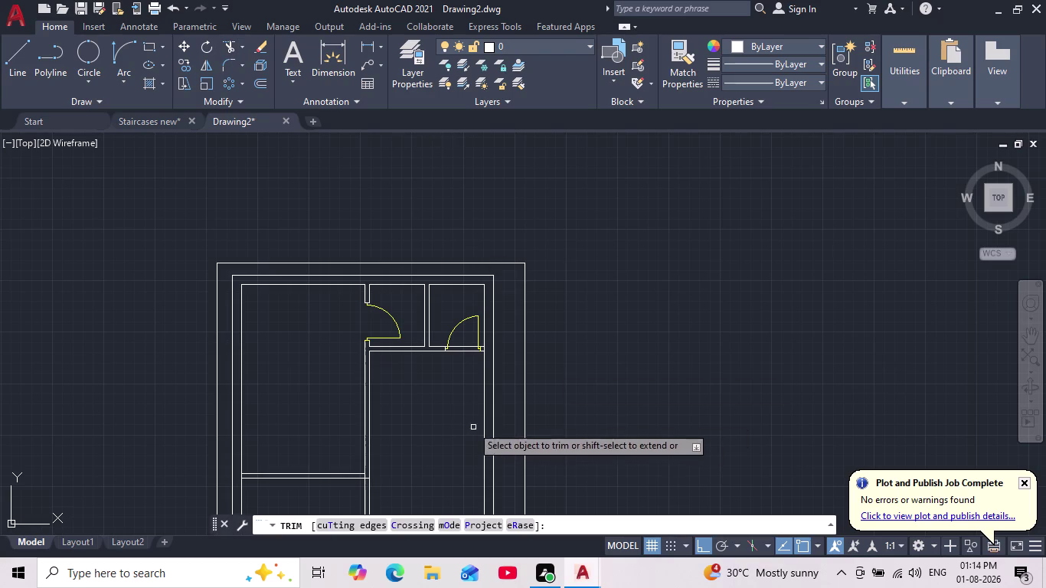
scroll(up, 3)
click(407, 304)
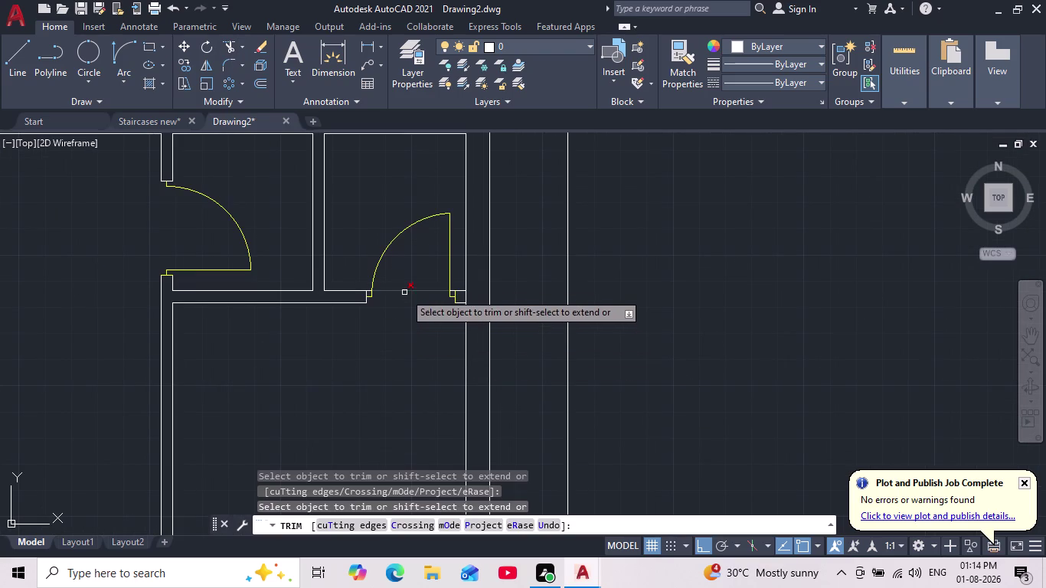
click(404, 293)
scroll(up, 3)
drag(364, 243, 368, 204)
scroll(down, 3)
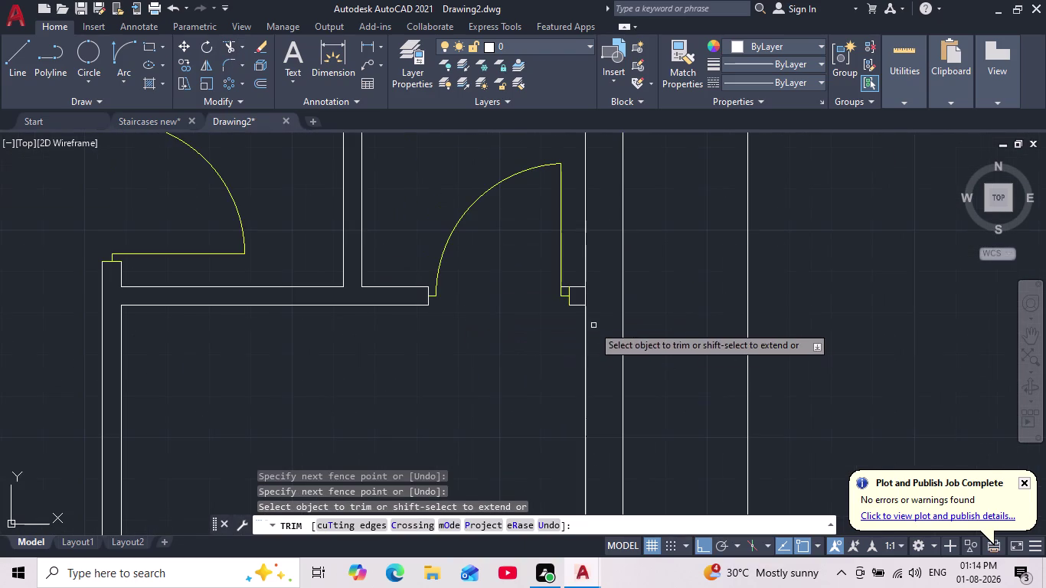
scroll(up, 3)
drag(439, 268, 449, 248)
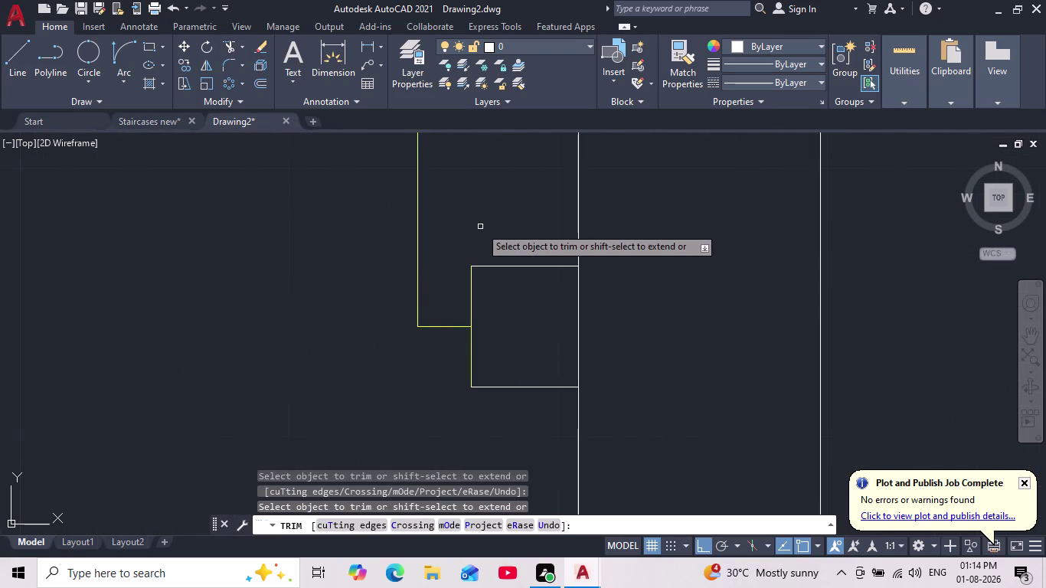
key(Escape)
key(Escape)
Pan to the middle room's interior junction and fence-trim the wall lines there.
scroll(down, 3)
scroll(down, 3)
middle_drag(581, 281, 571, 309)
scroll(down, 3)
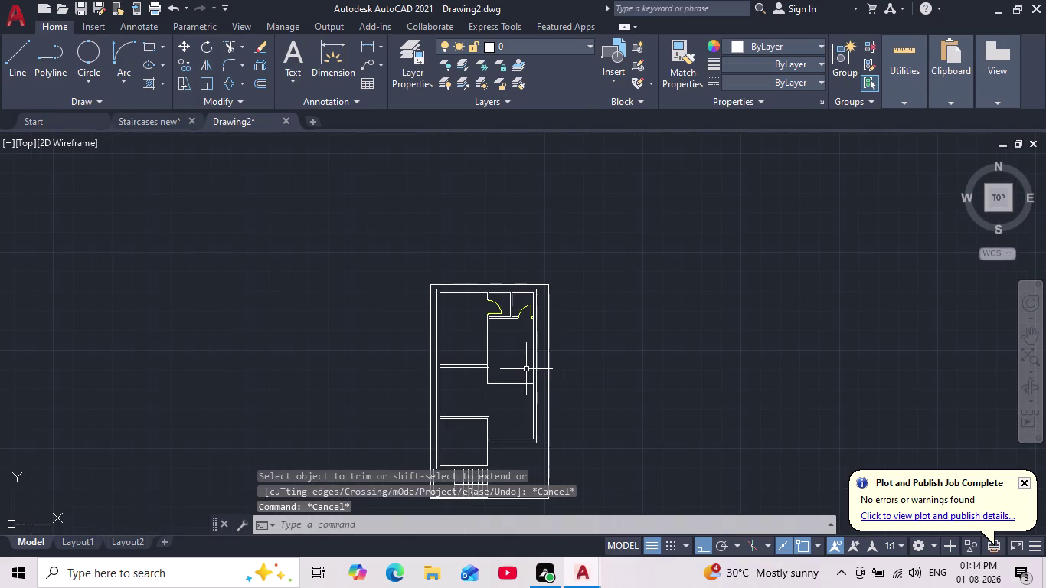
middle_drag(527, 373, 497, 410)
scroll(down, 3)
scroll(up, 3)
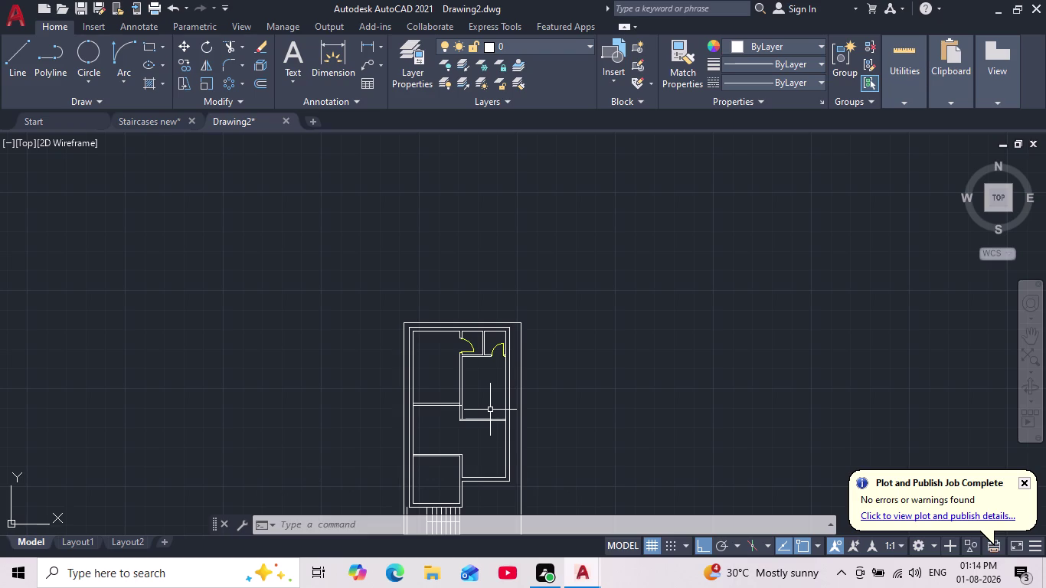
scroll(down, 3)
scroll(up, 3)
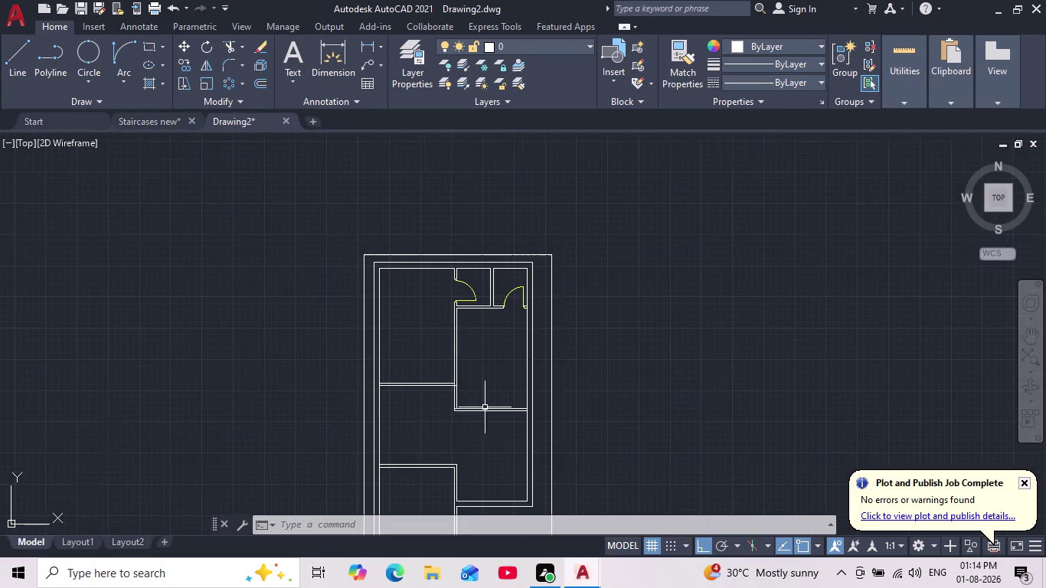
middle_drag(495, 419, 484, 362)
scroll(down, 3)
scroll(up, 3)
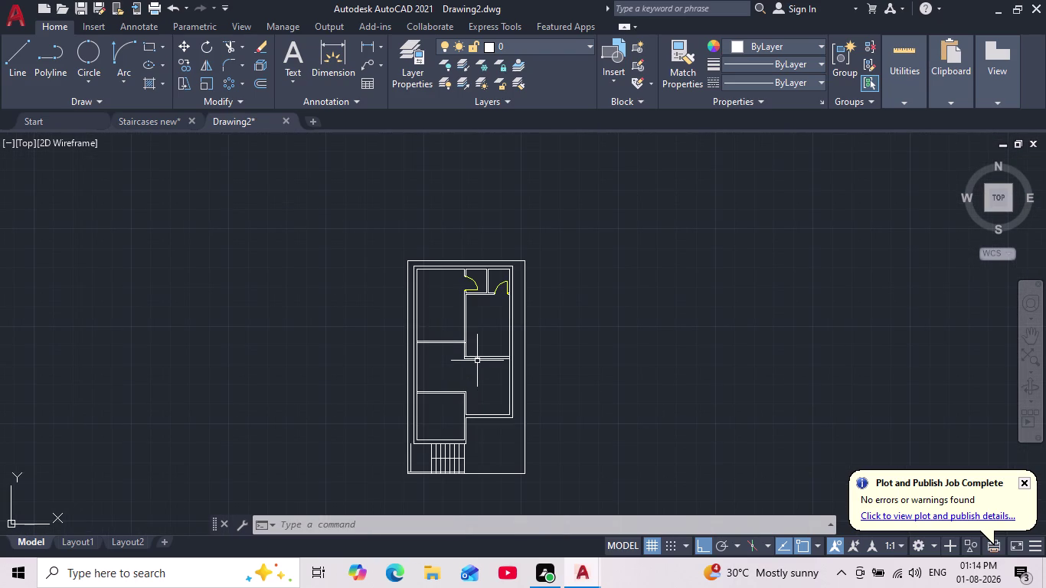
scroll(up, 3)
middle_drag(447, 310, 443, 357)
scroll(up, 3)
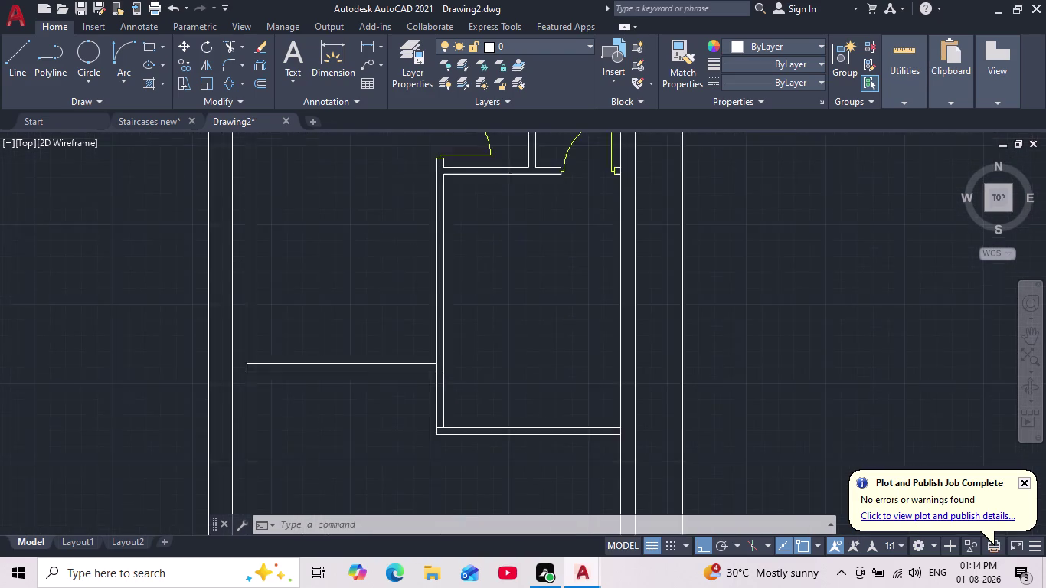
scroll(up, 3)
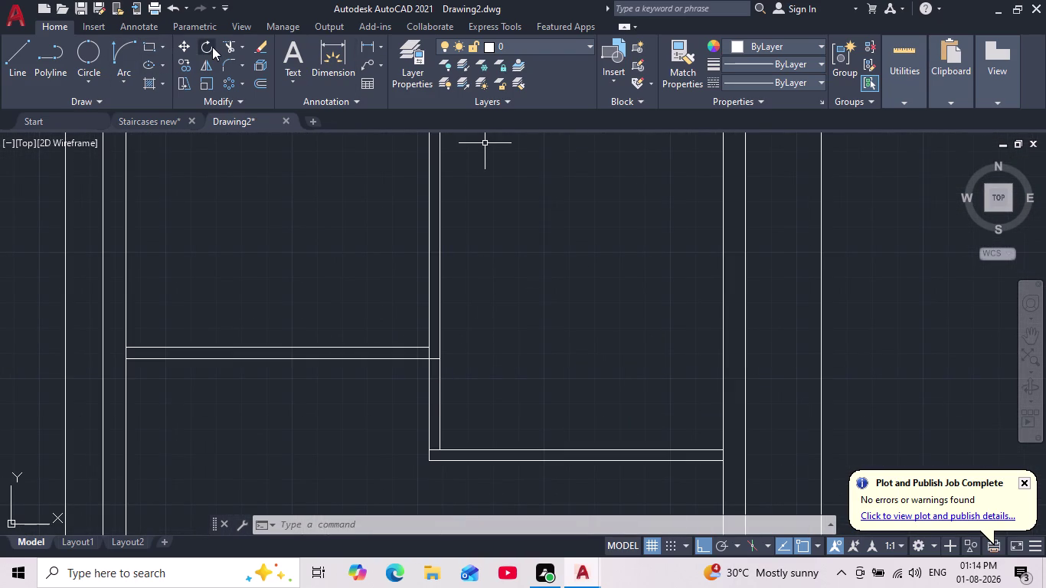
click(230, 44)
scroll(up, 3)
drag(401, 305, 402, 340)
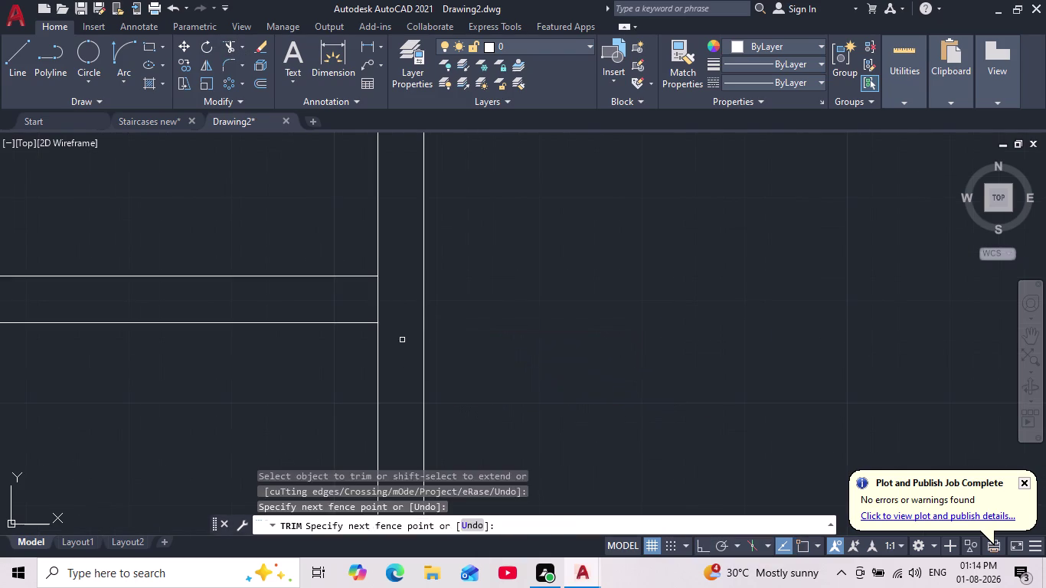
key(Escape)
Trim the line crossing between the two parallel interior wall lines.
scroll(down, 3)
middle_drag(503, 335, 502, 362)
scroll(down, 3)
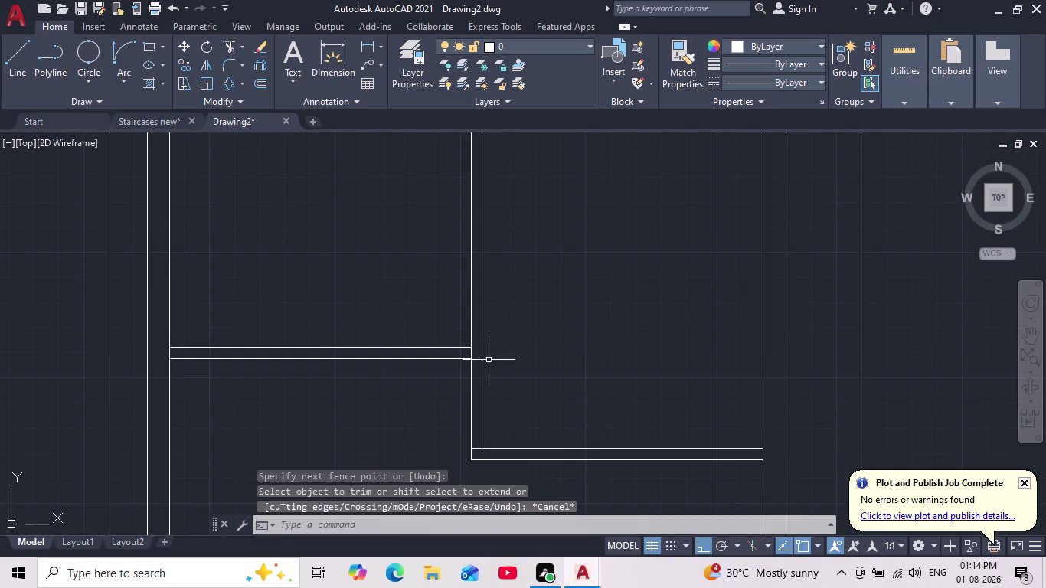
scroll(up, 3)
key(space)
scroll(up, 3)
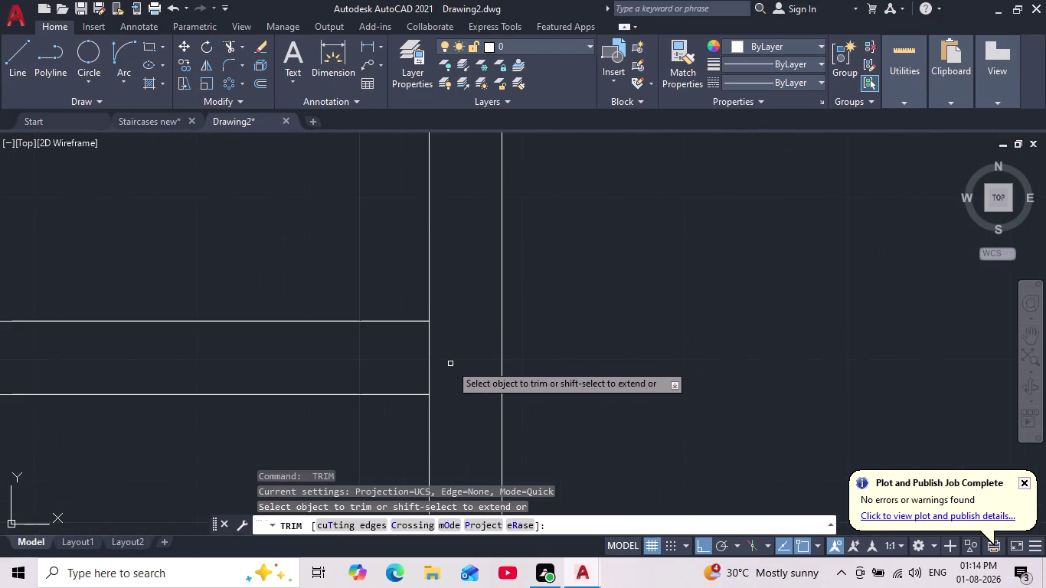
drag(450, 363, 362, 362)
key(Escape)
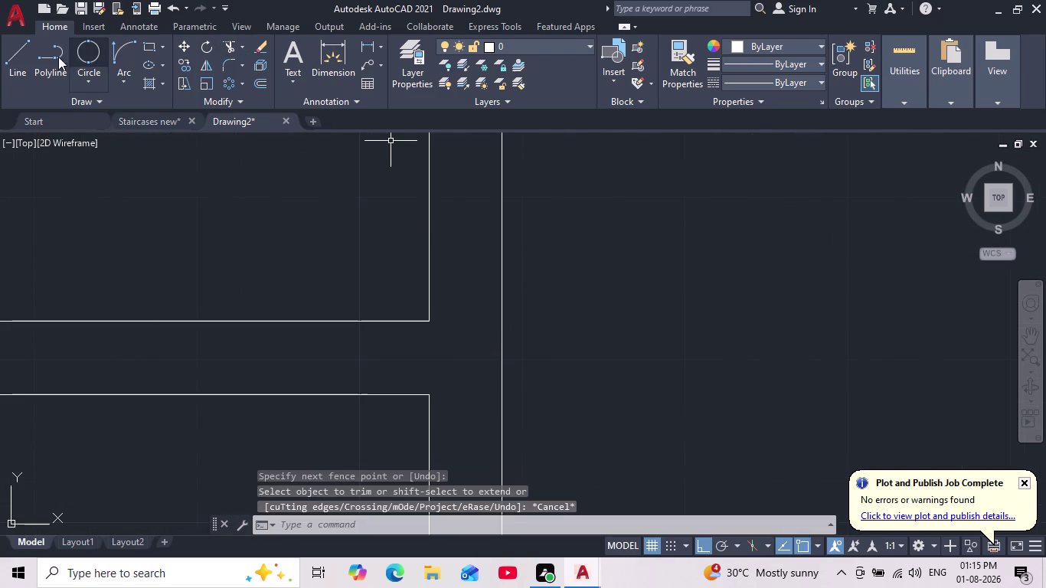
Draw a short line 4" in from the wall corner to the lower wall line.
click(21, 65)
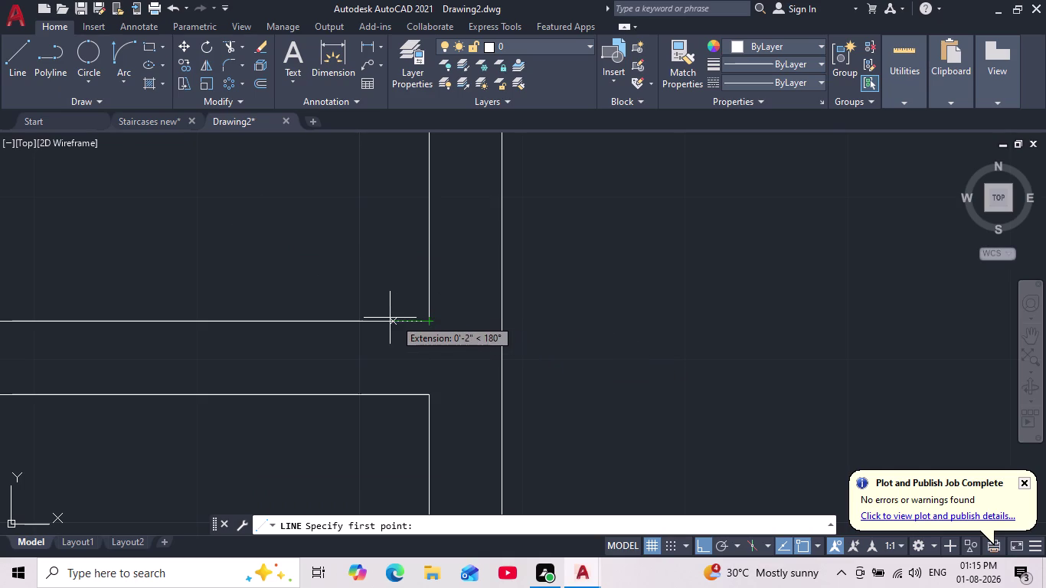
text(4")
key(Return)
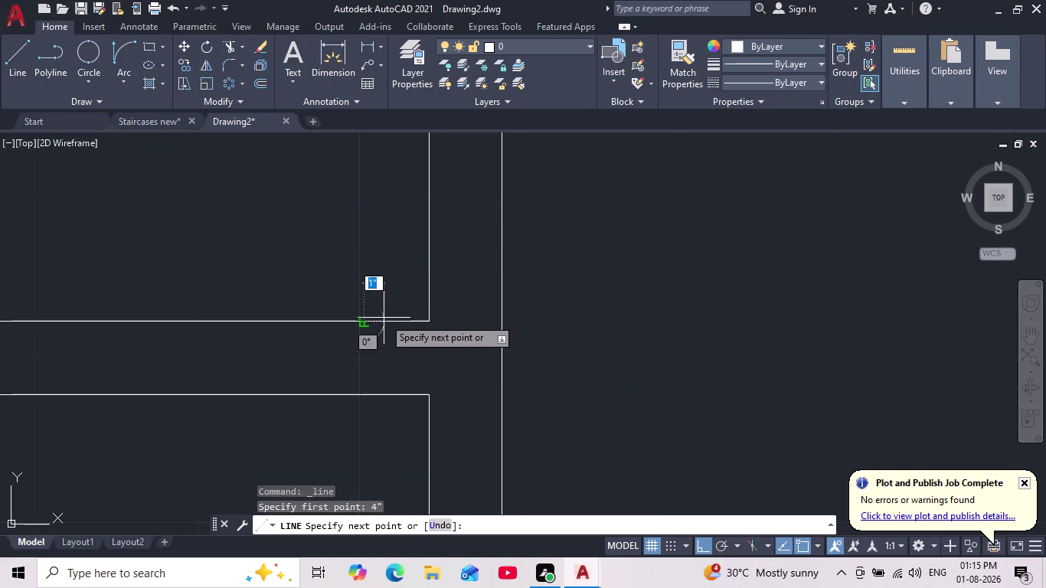
click(369, 391)
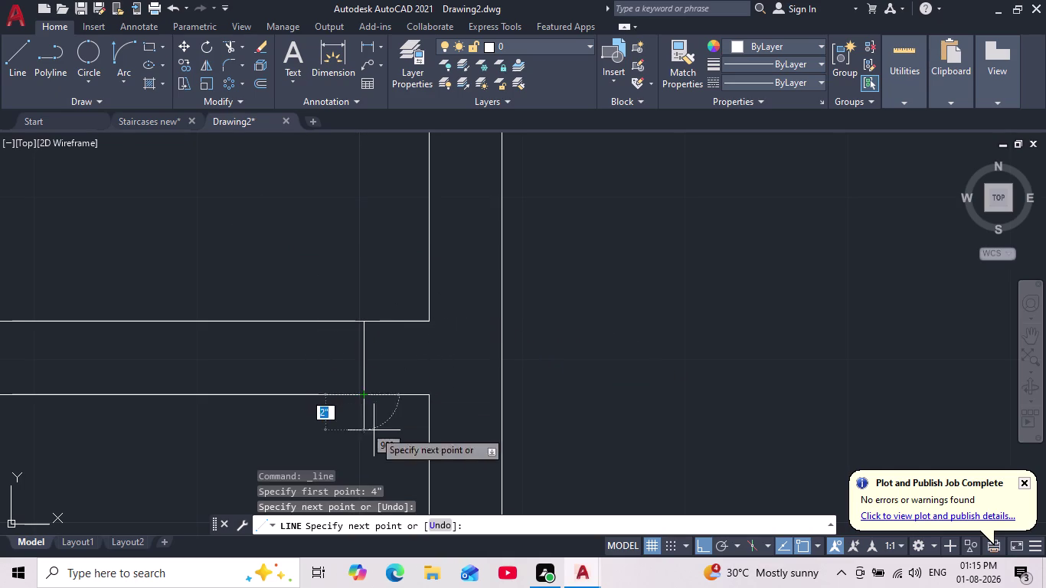
scroll(up, 3)
key(ctrl+z)
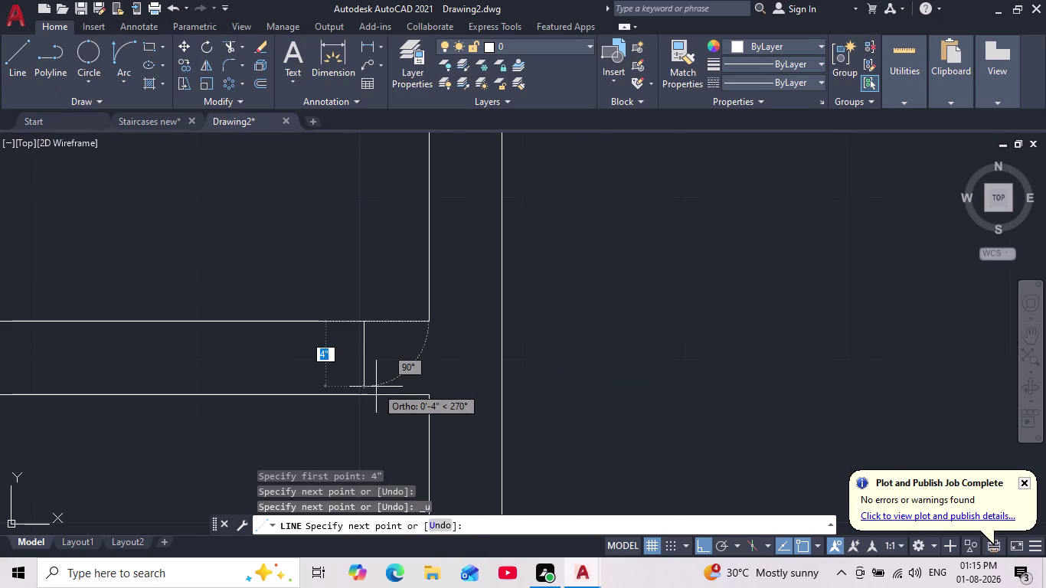
scroll(up, 3)
click(343, 408)
key(Escape)
Pan along the walls, then start and cancel another line.
scroll(down, 3)
middle_drag(344, 407, 391, 419)
scroll(down, 3)
scroll(up, 3)
middle_drag(419, 432, 488, 411)
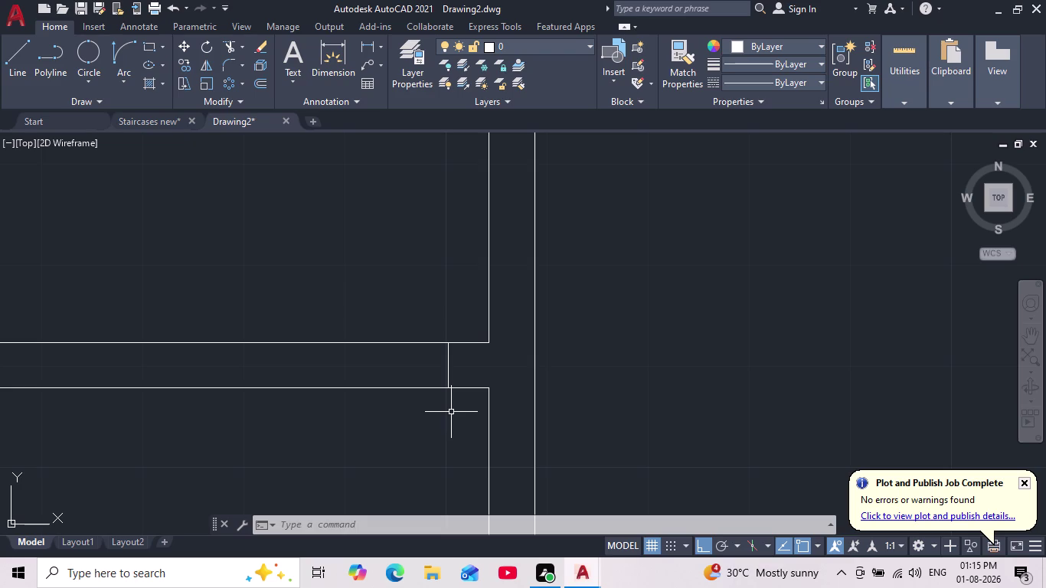
scroll(down, 3)
scroll(up, 3)
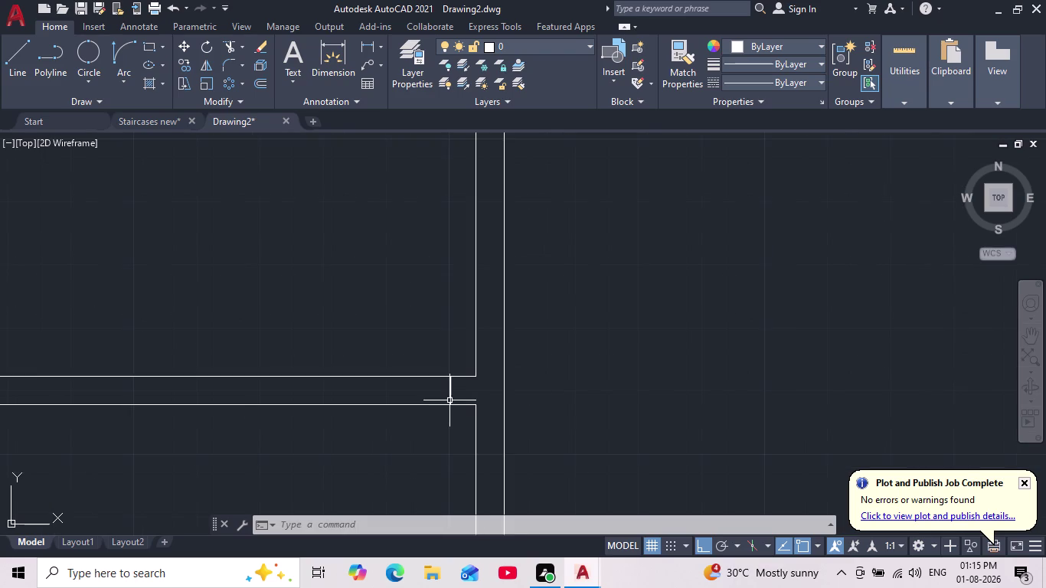
scroll(up, 3)
click(14, 58)
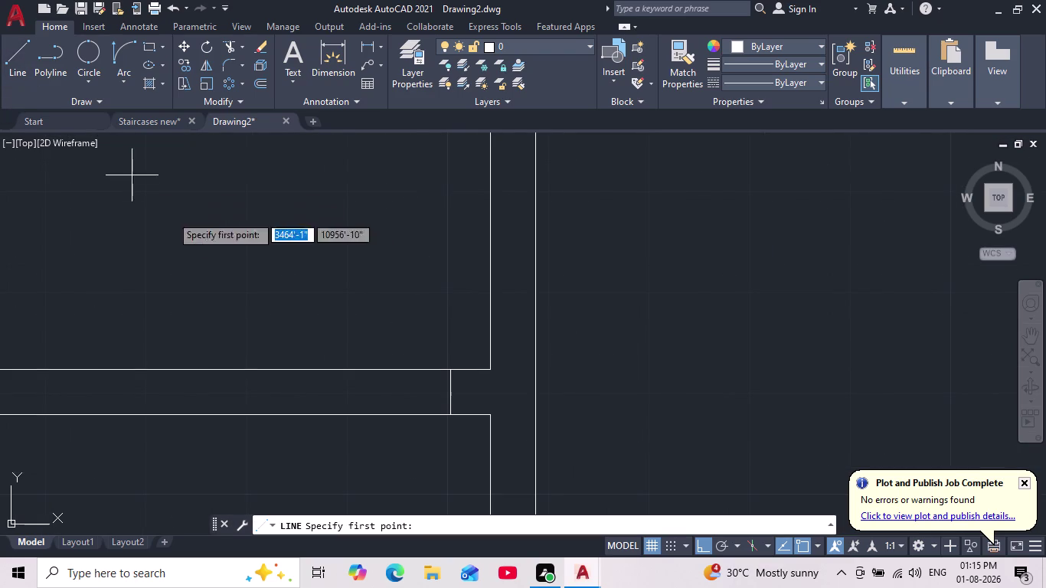
key(Escape)
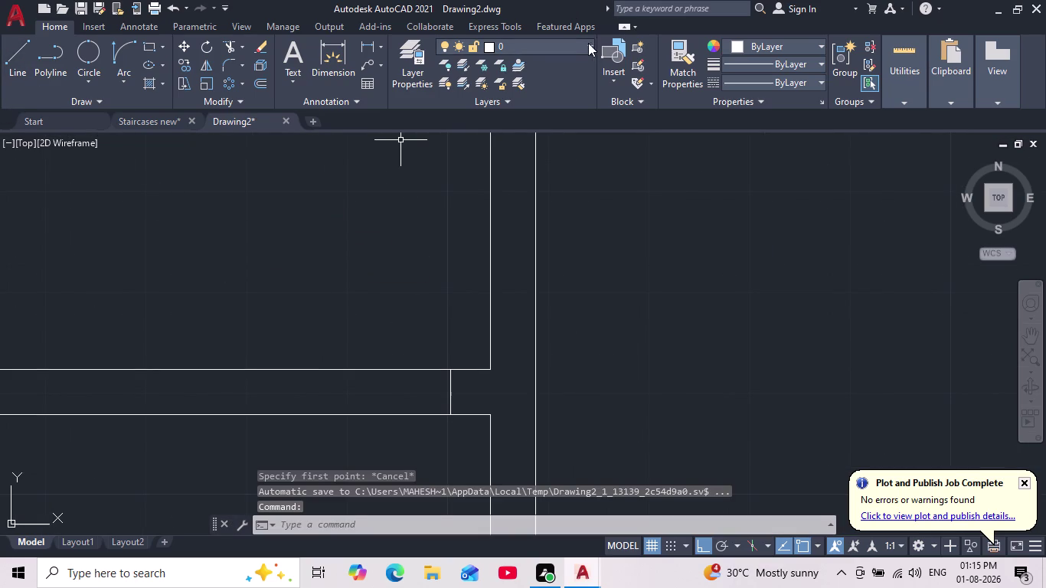
Make Doors the current layer and draw a trial outline: 2, 3', 2'.
click(588, 43)
click(532, 91)
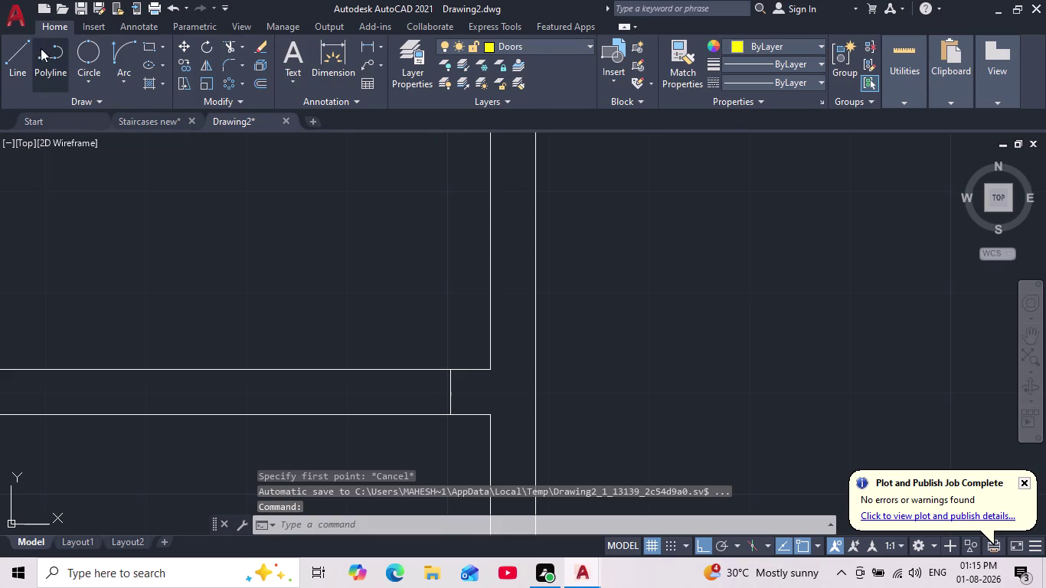
click(26, 59)
scroll(up, 3)
click(595, 368)
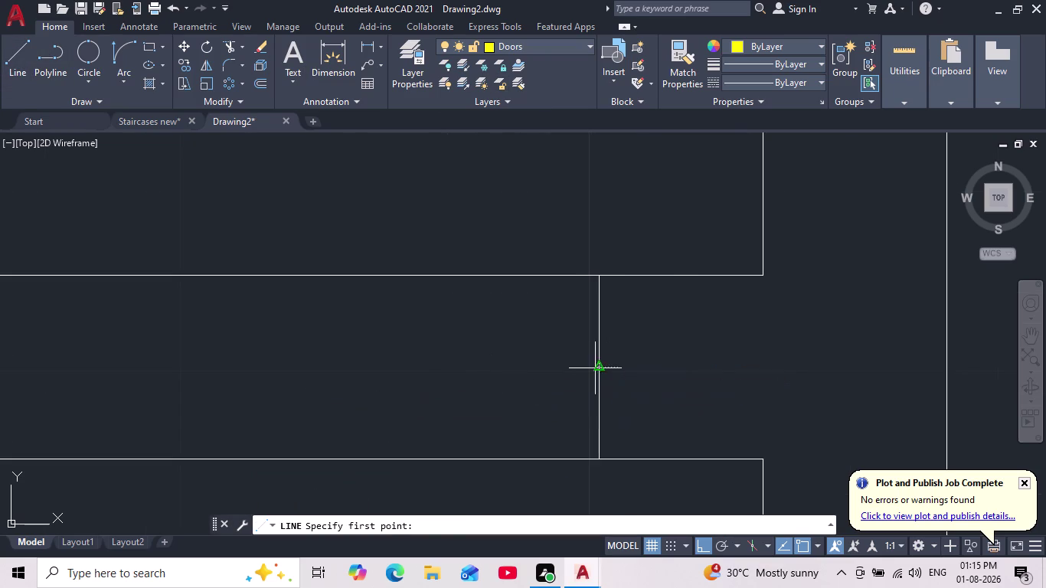
key(2)
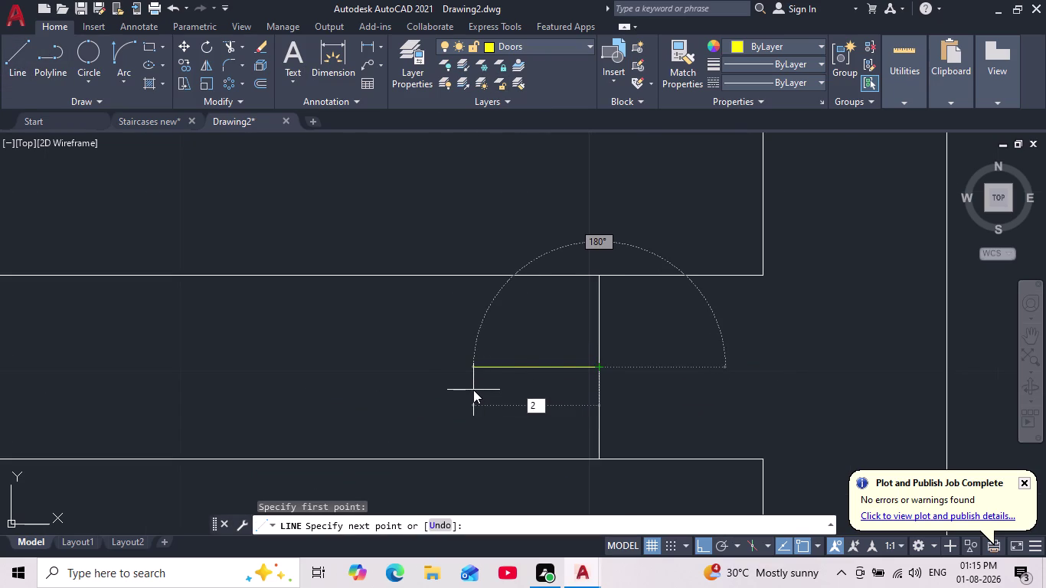
key(Return)
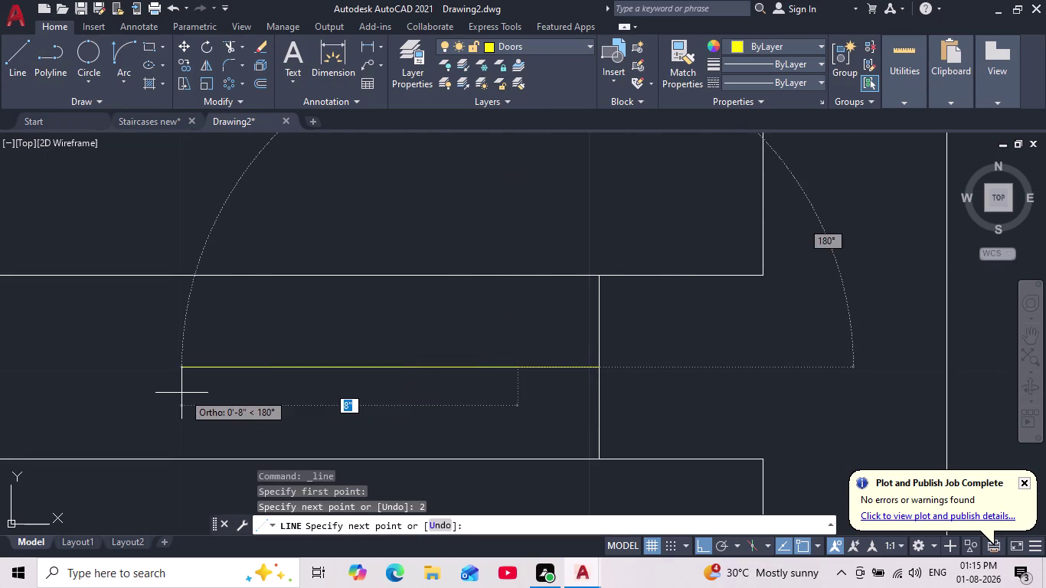
scroll(down, 3)
middle_drag(184, 392, 294, 387)
text(3)
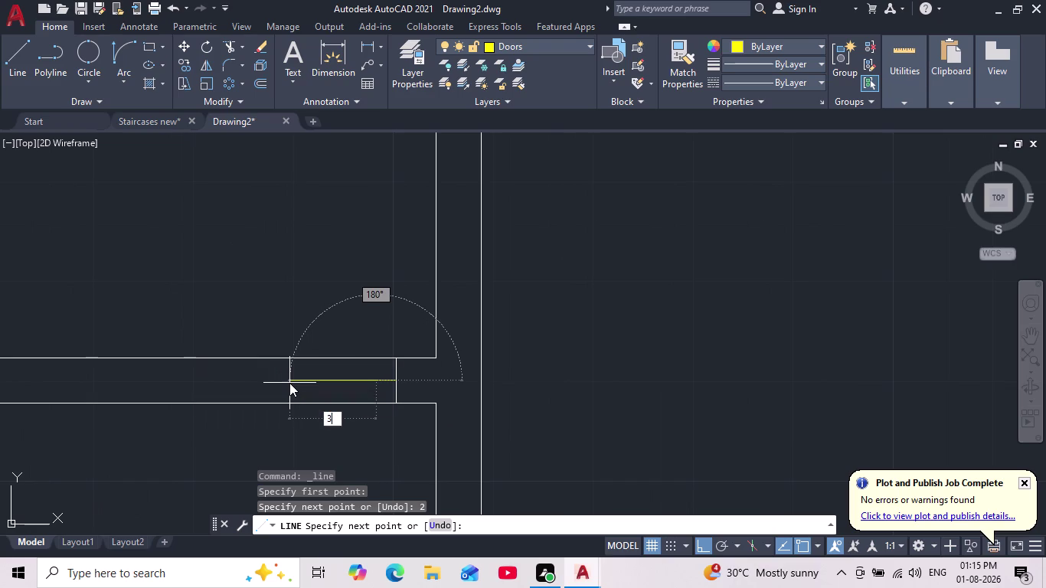
text(')
key(Return)
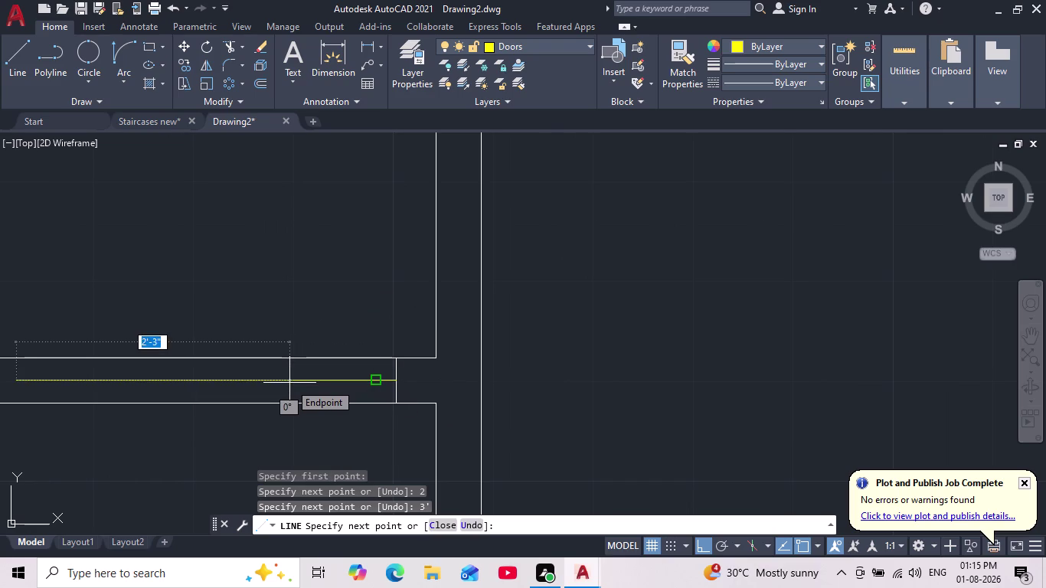
text(2')
key(Return)
key(Escape)
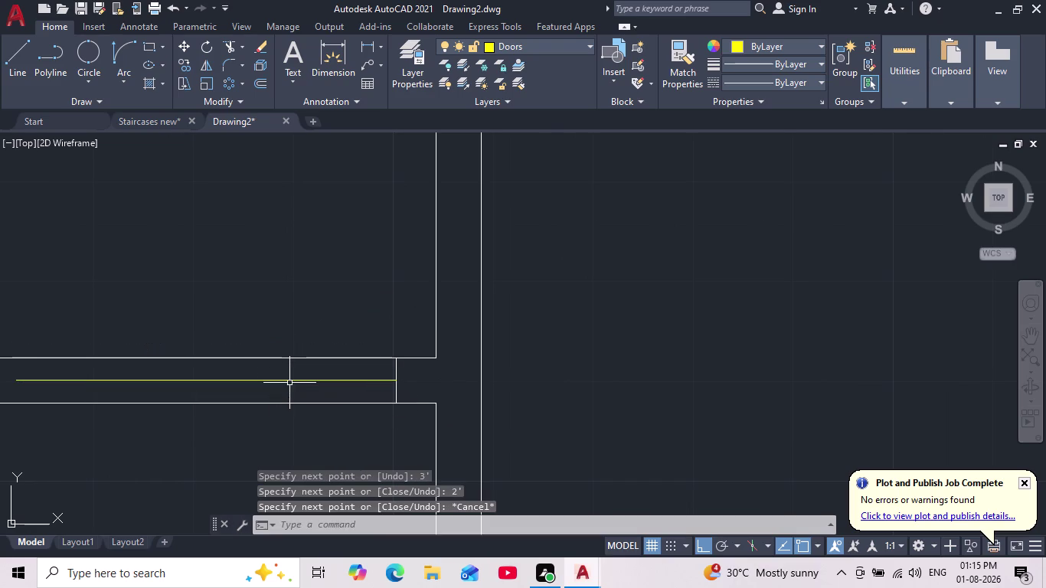
Undo the misdrawn yellow line and discard a misplaced outline attempt.
scroll(down, 3)
scroll(up, 3)
click(273, 384)
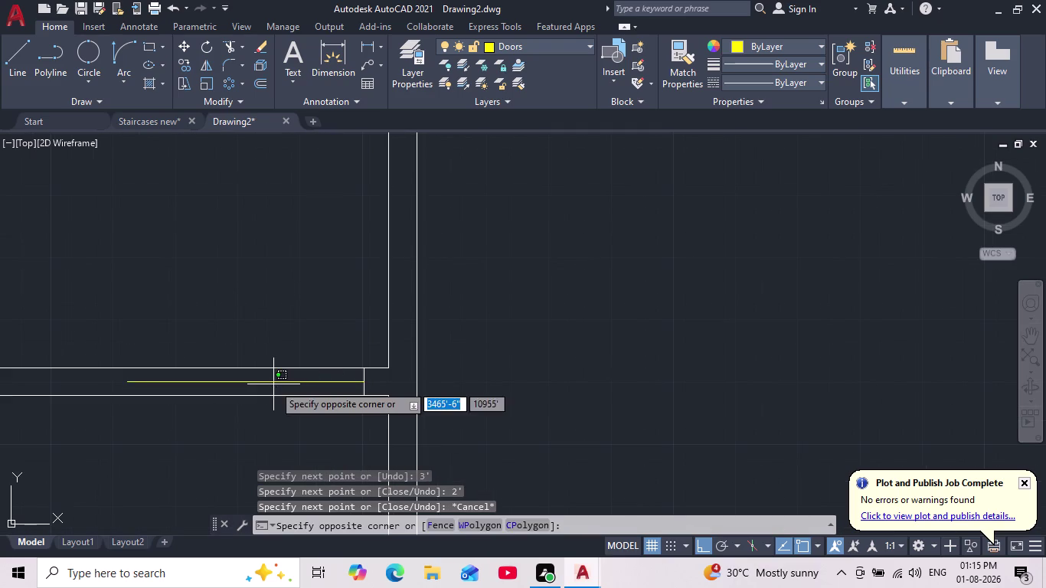
key(Escape)
click(277, 380)
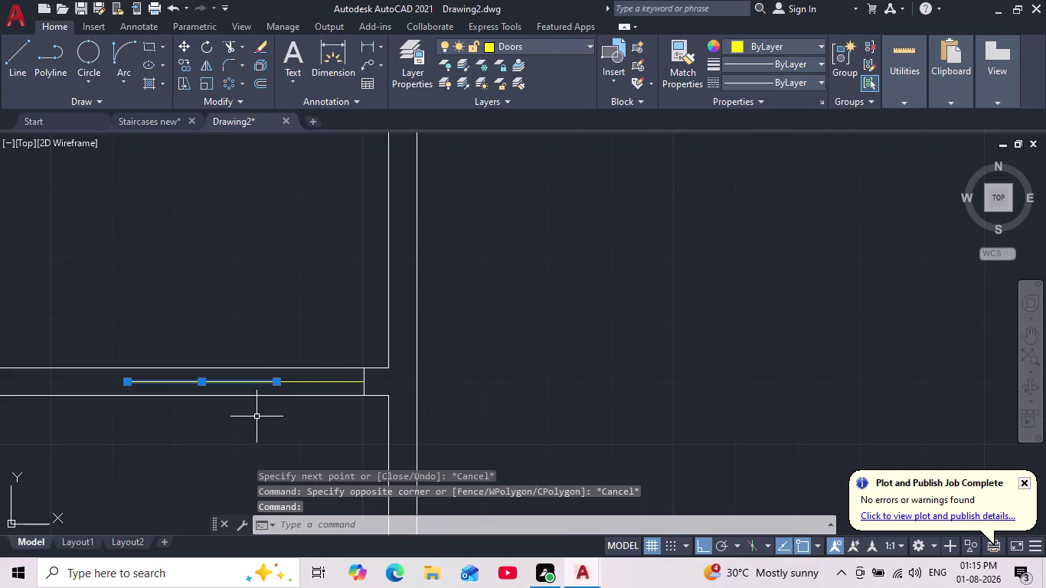
key(ctrl+z)
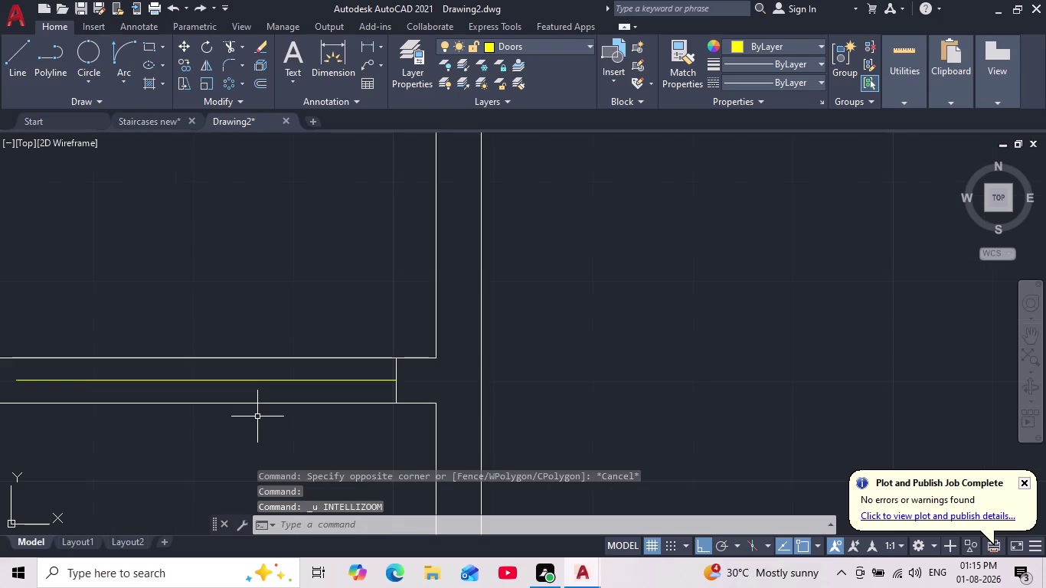
key(ctrl+z)
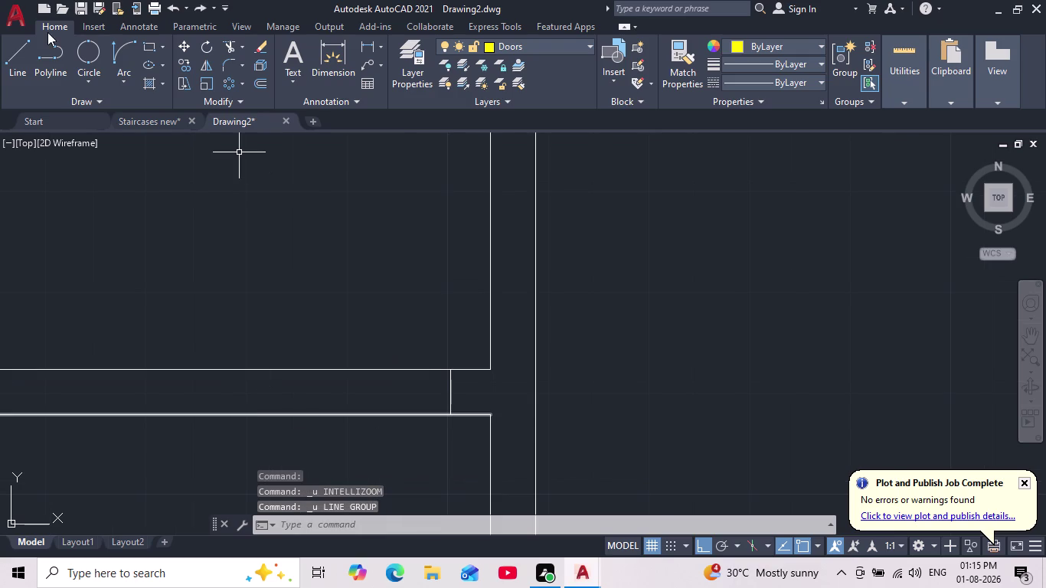
click(22, 50)
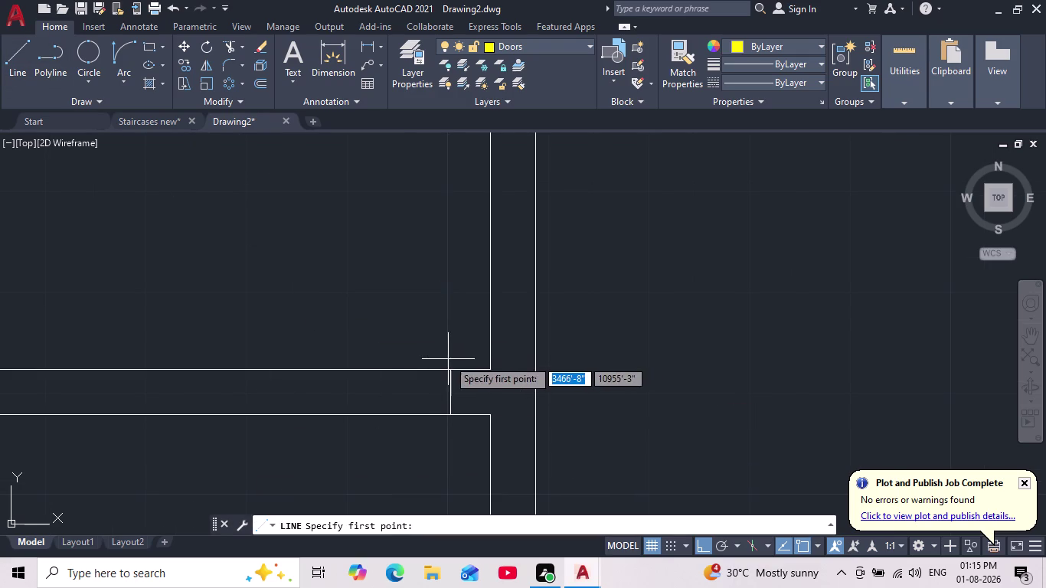
click(450, 373)
click(447, 413)
key(space)
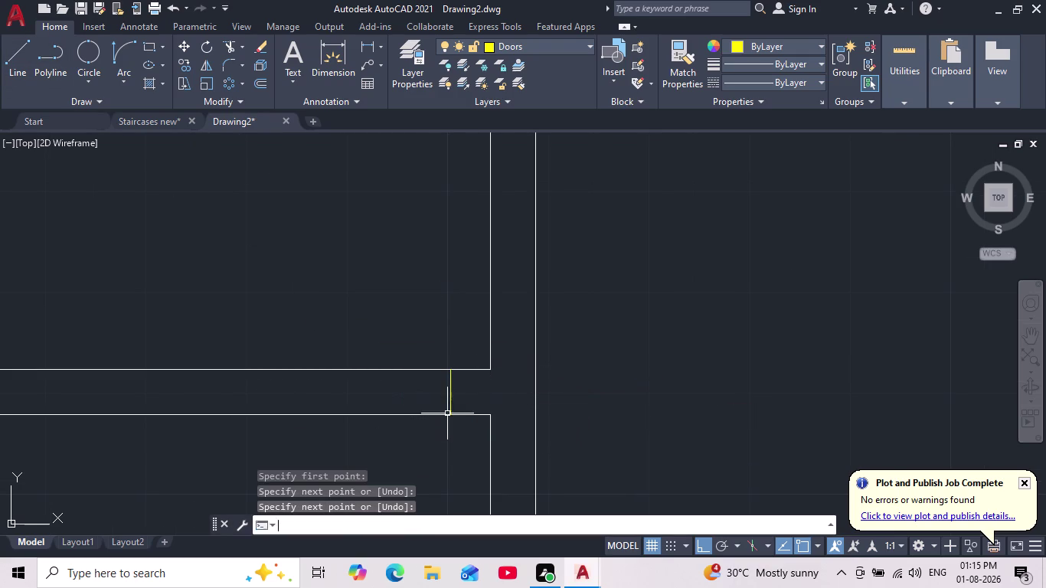
middle_drag(448, 403, 534, 354)
key(space)
Draw the door panel outline from the opening corner: 2", 3', 2".
click(538, 347)
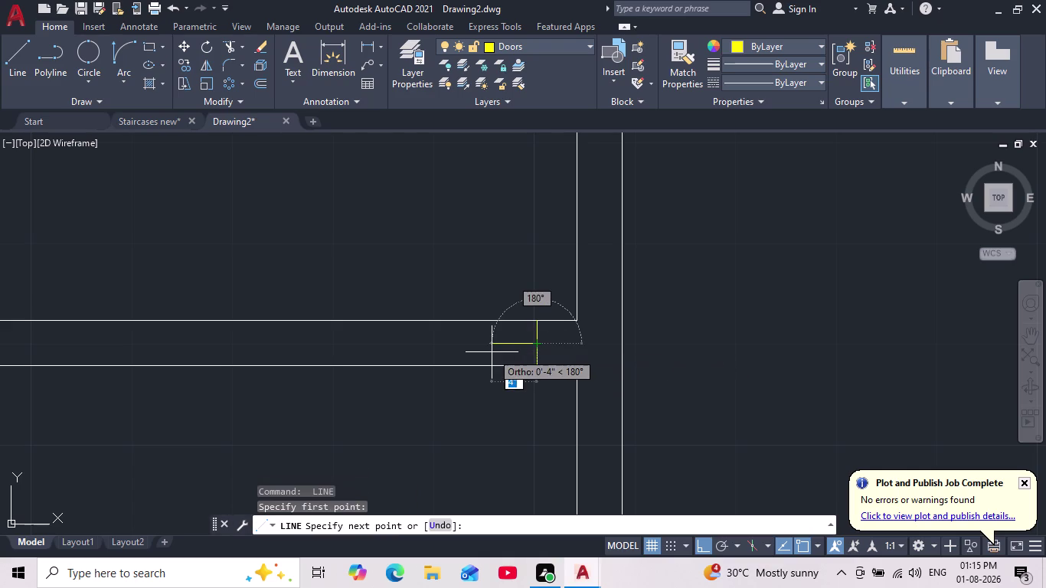
text(2")
key(Return)
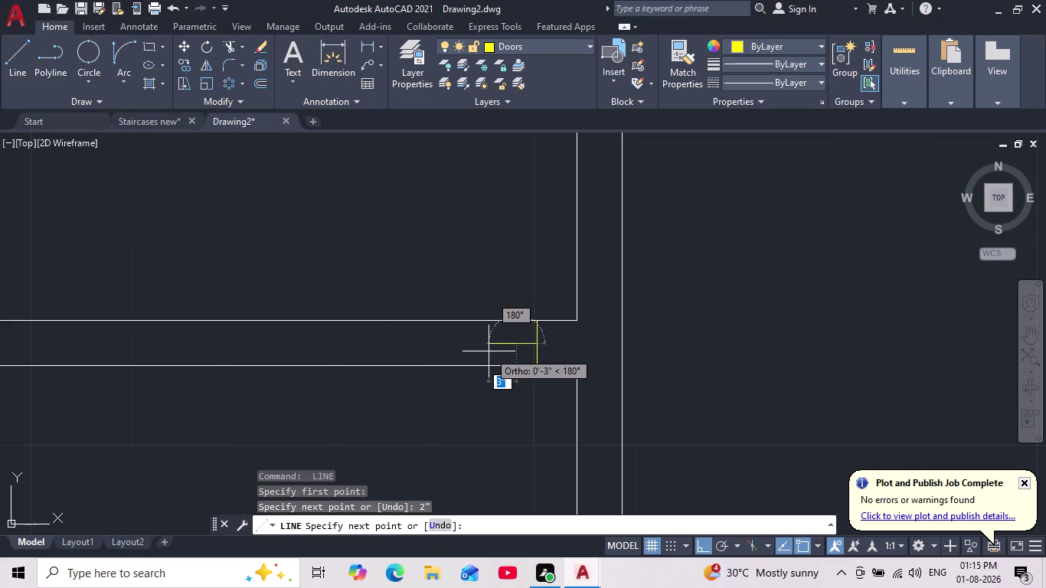
text(3')
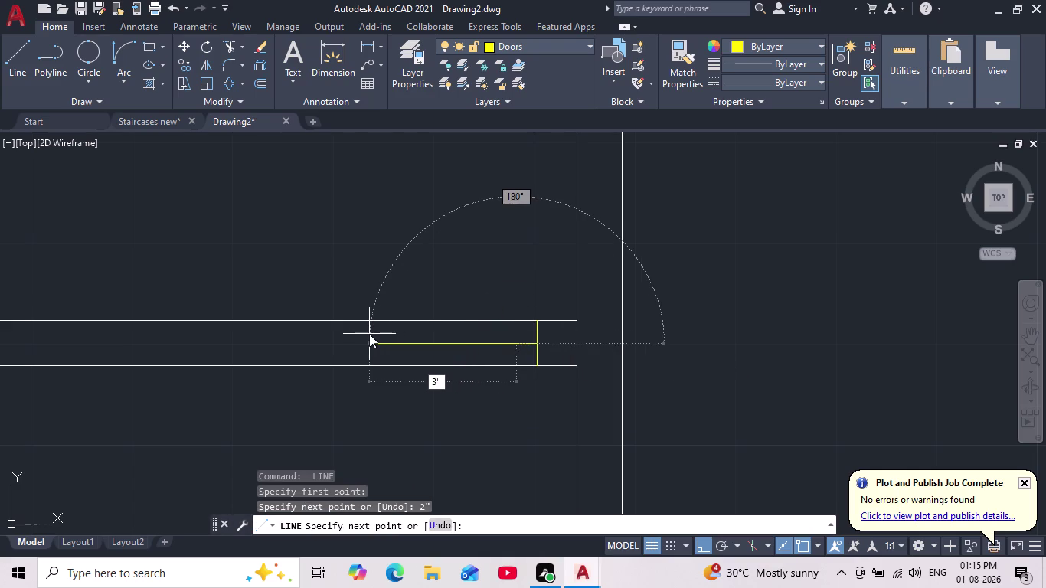
key(Return)
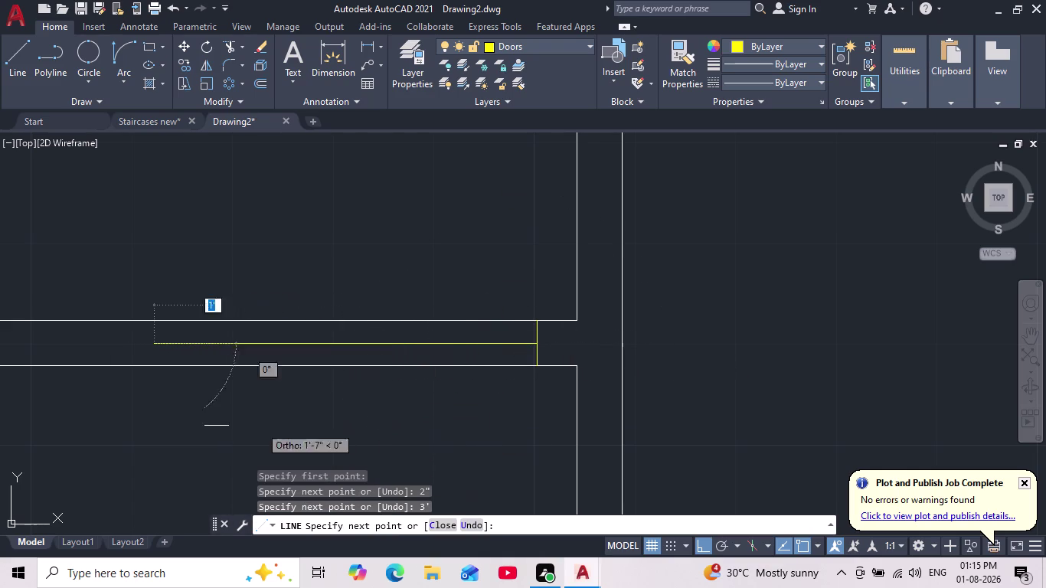
middle_drag(204, 403, 236, 396)
scroll(down, 3)
middle_drag(217, 407, 274, 402)
scroll(up, 3)
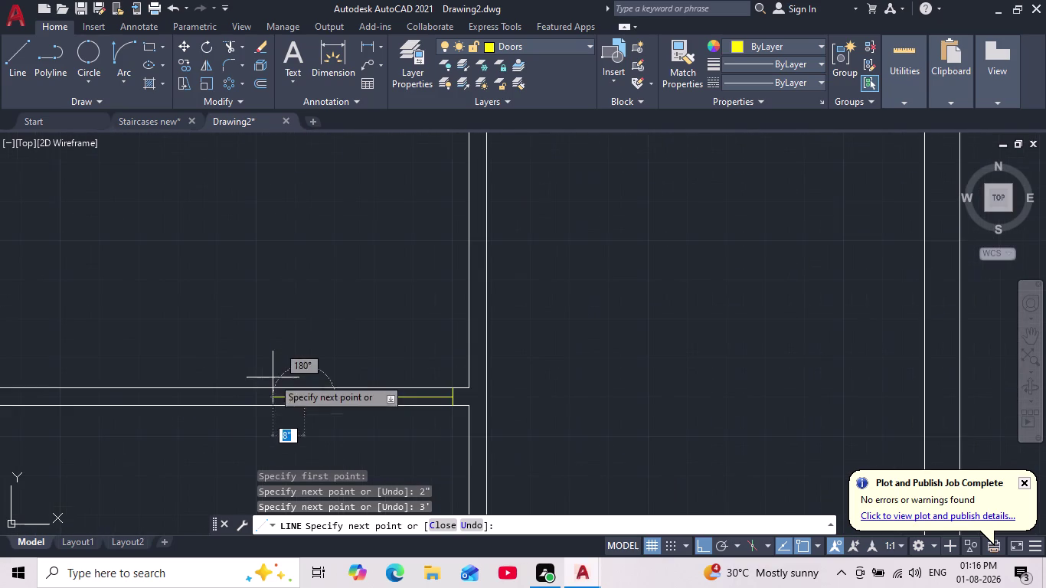
text(2")
key(Return)
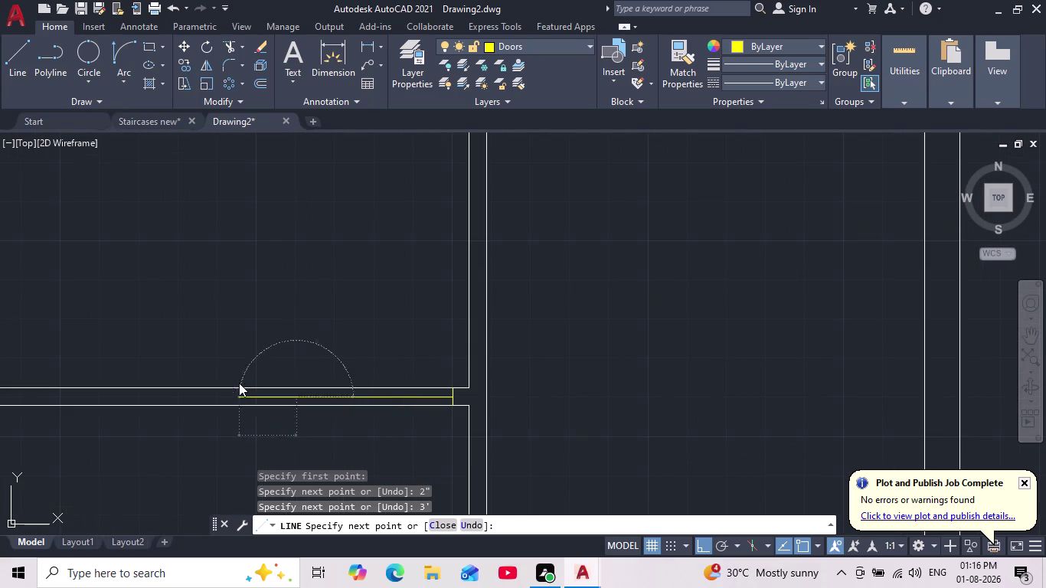
scroll(down, 3)
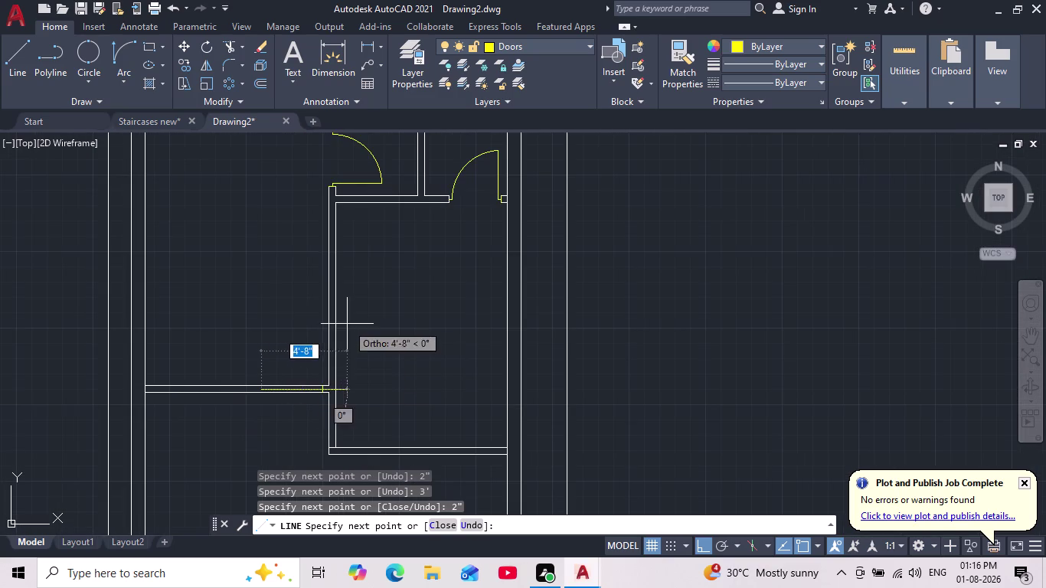
key(Escape)
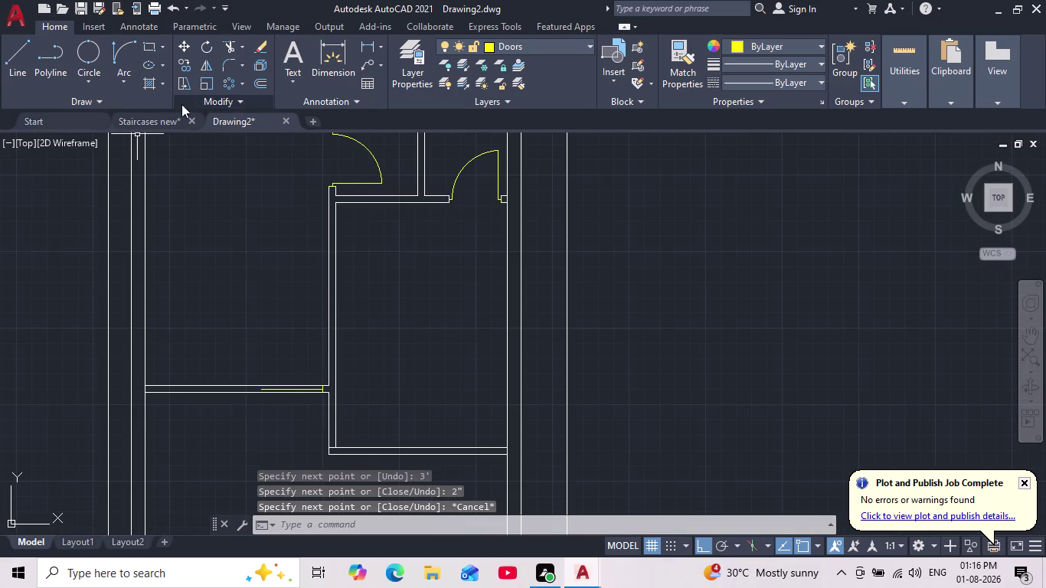
Rotate the yellow door panel 270° about its hinge corner to stand upright.
scroll(up, 3)
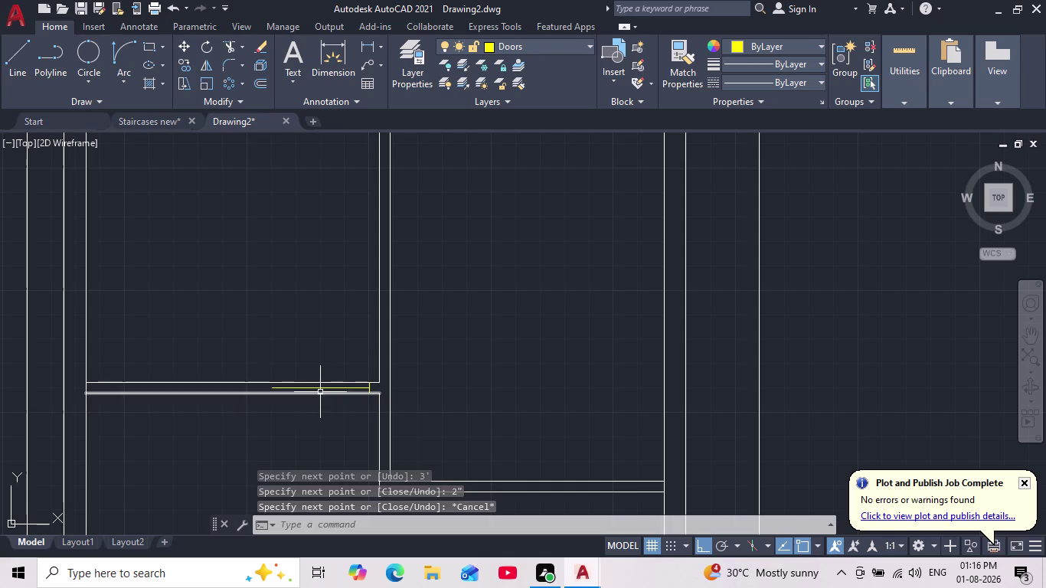
click(323, 389)
click(210, 47)
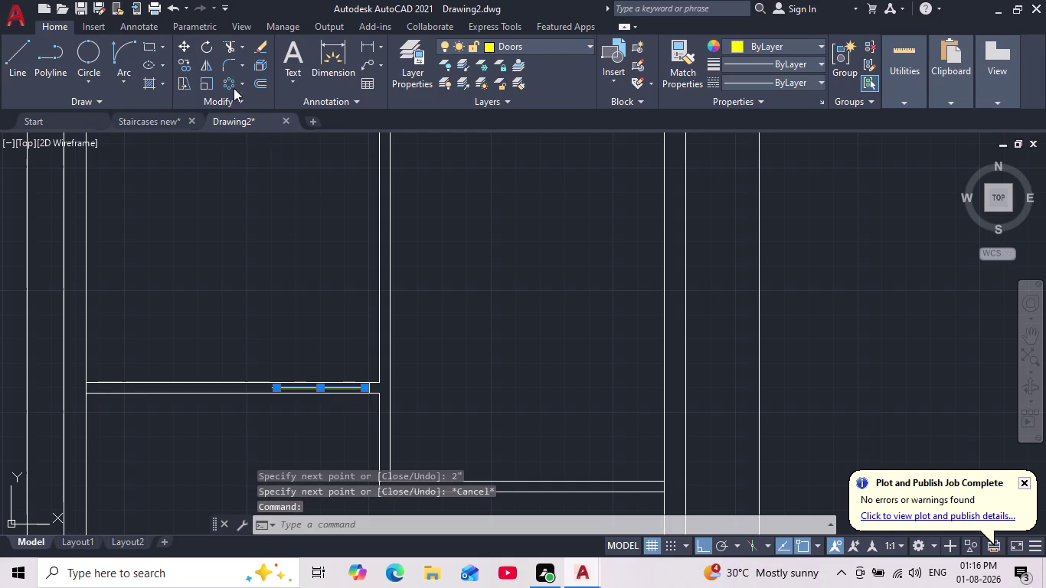
scroll(up, 3)
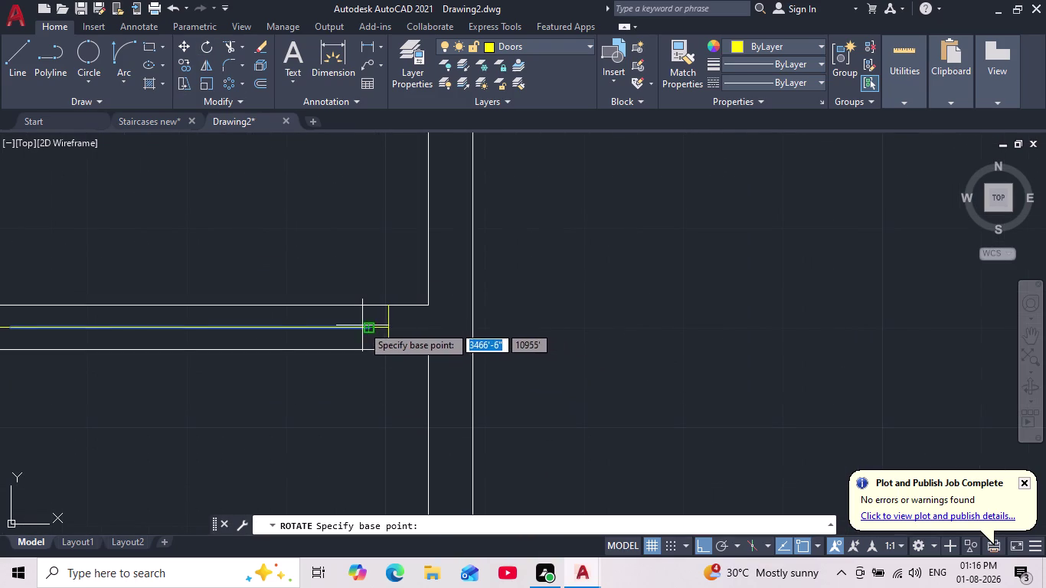
click(362, 325)
scroll(down, 3)
click(321, 444)
middle_drag(328, 447, 336, 447)
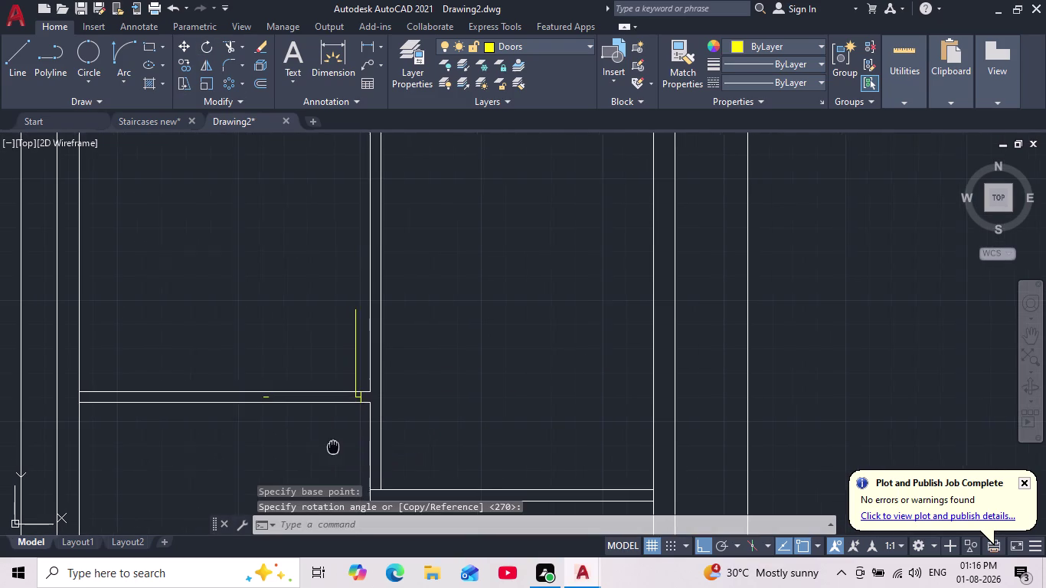
middle_drag(336, 447, 344, 442)
Draw the door's quarter-circle swing arc, then make layer 0 current.
click(115, 58)
scroll(up, 3)
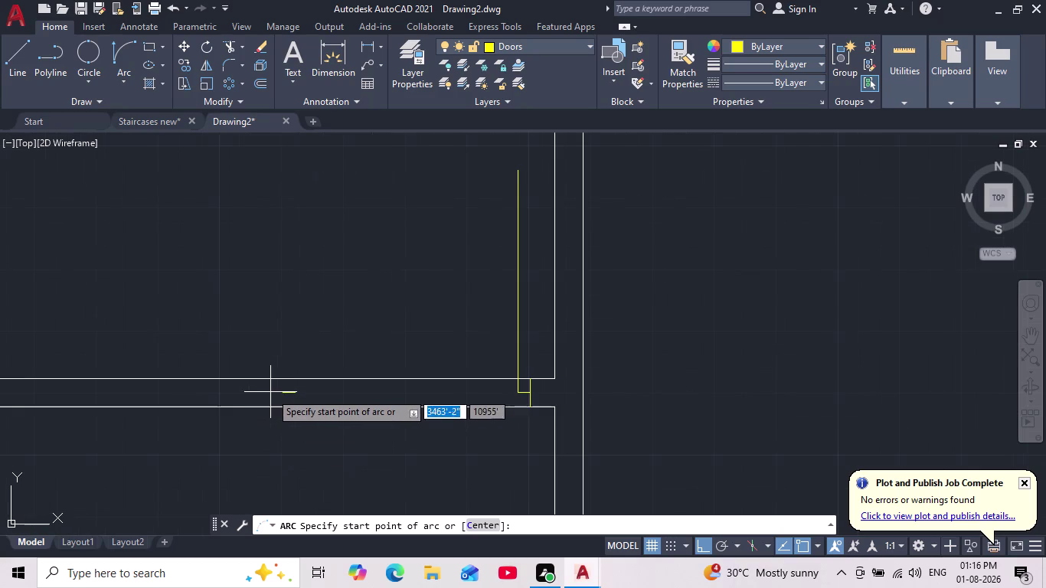
click(299, 392)
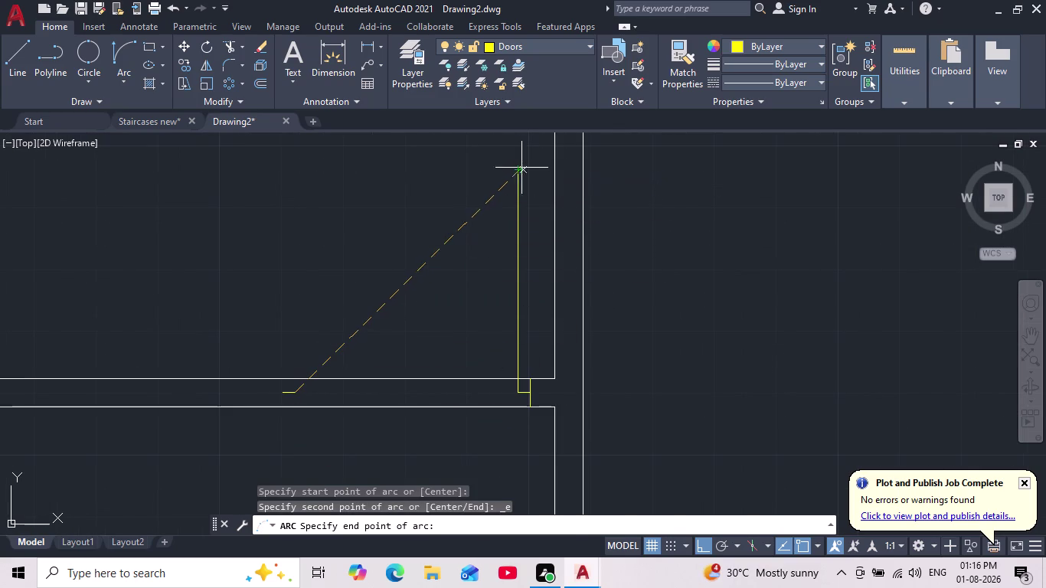
click(514, 174)
click(314, 209)
scroll(down, 3)
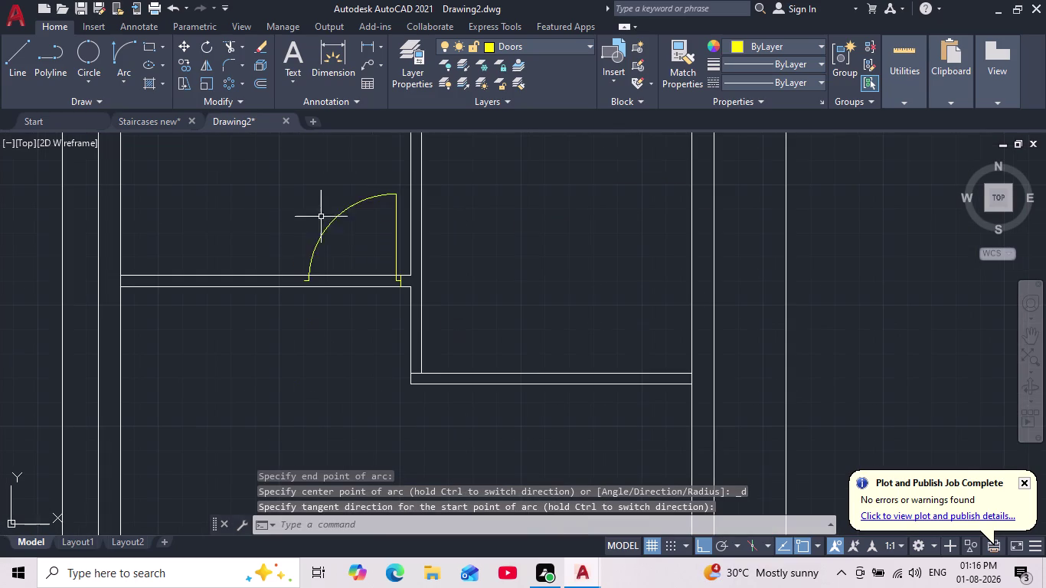
key(Escape)
key(Escape)
click(547, 46)
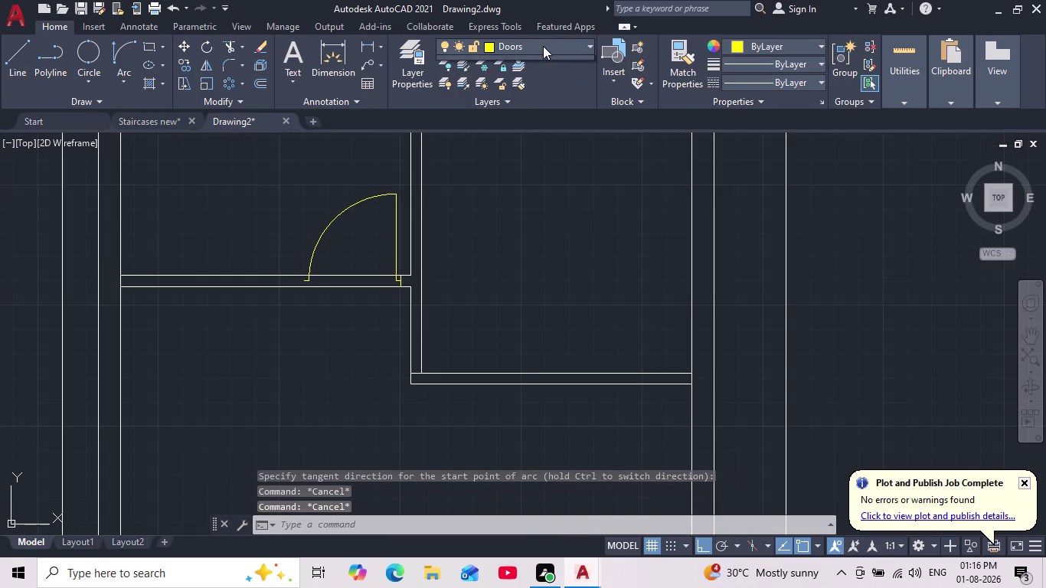
click(542, 63)
Draw a short line capping the wall end at the door opening.
click(25, 59)
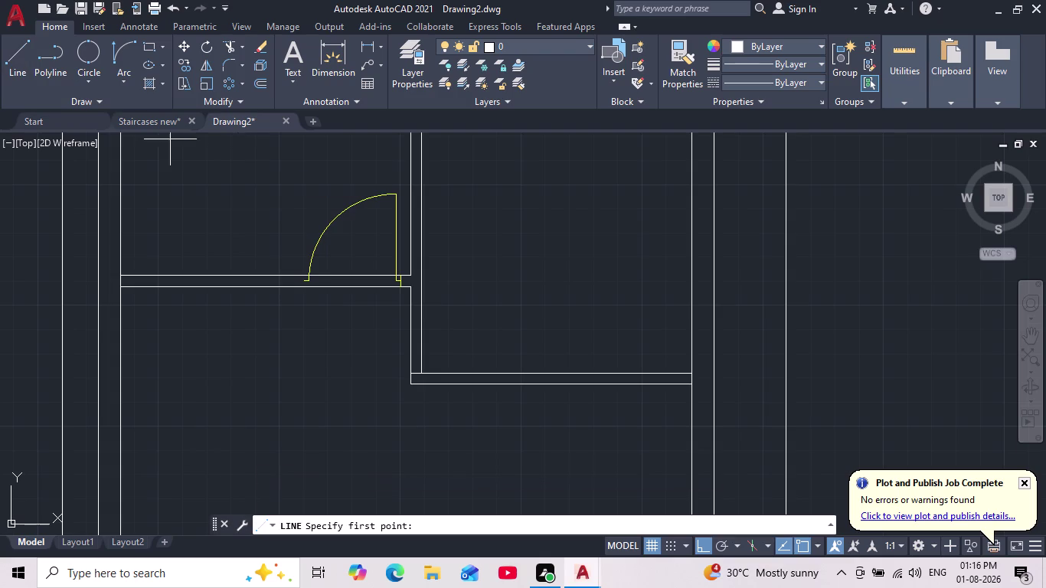
scroll(up, 3)
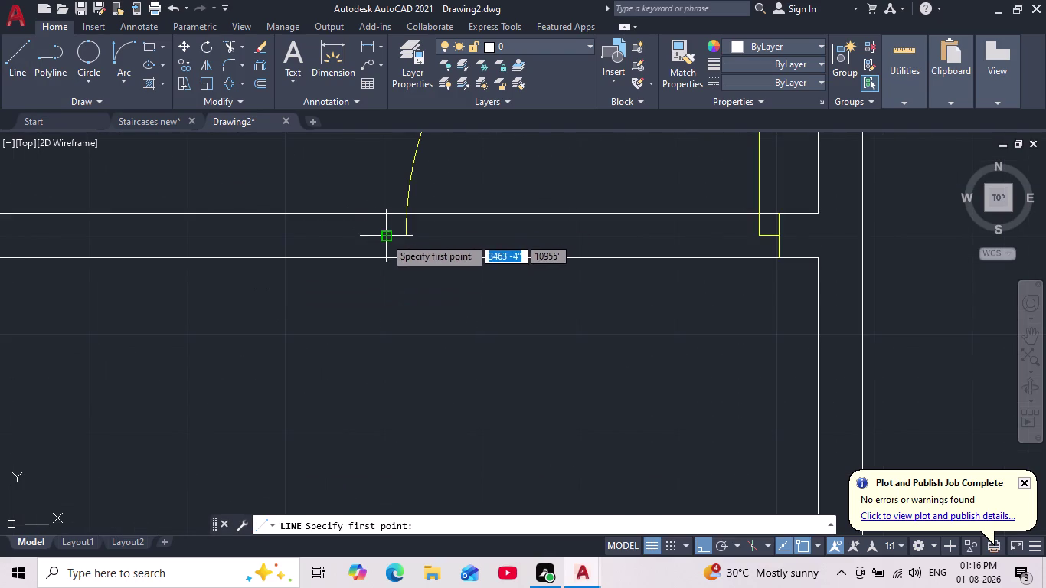
click(384, 215)
click(385, 255)
key(Escape)
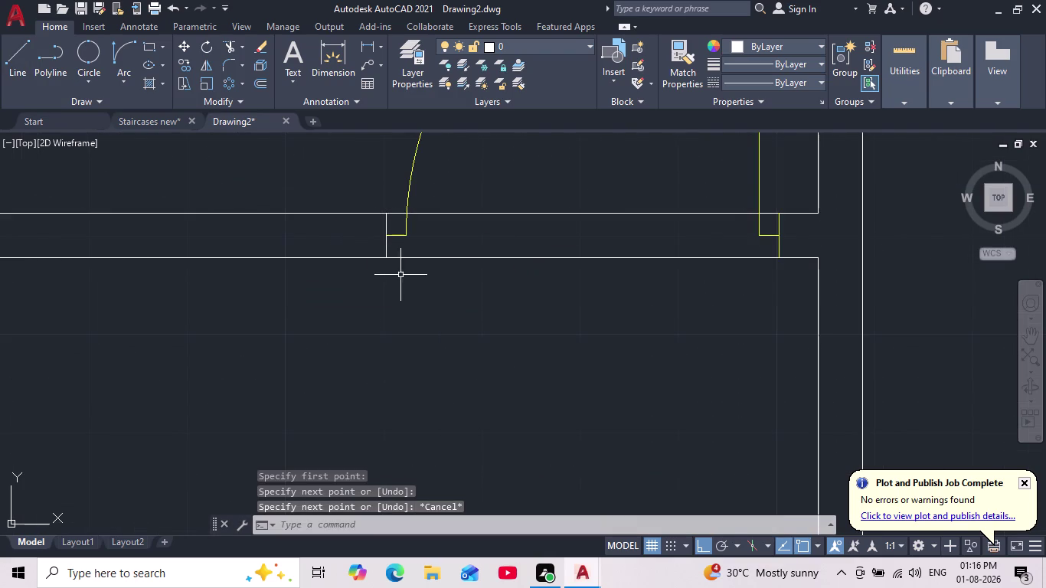
scroll(down, 3)
middle_drag(436, 302, 398, 342)
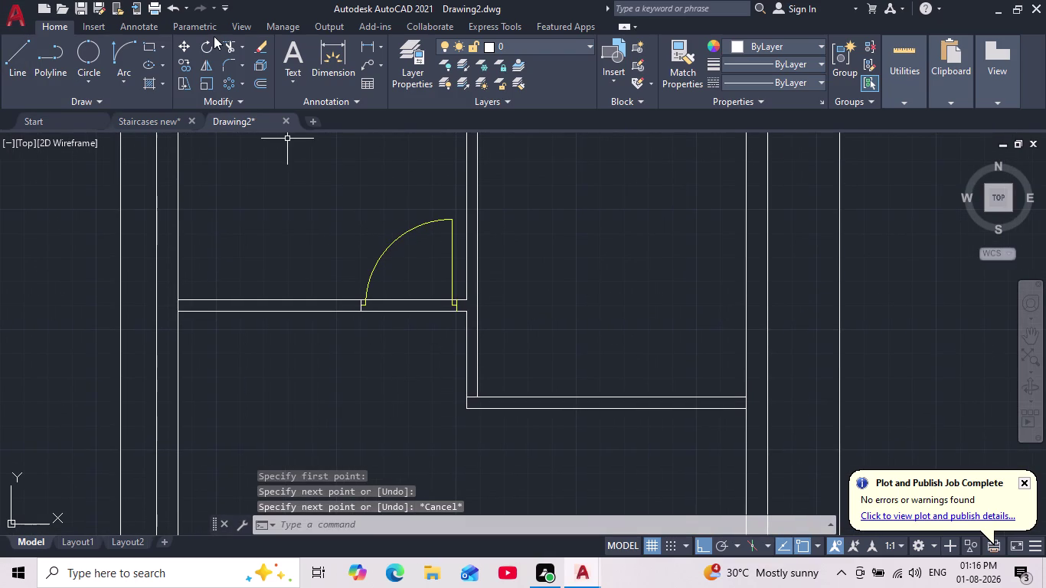
Trim the wall lines crossing the doorway using fence selections at both jambs.
click(231, 44)
scroll(up, 3)
drag(410, 276, 425, 325)
scroll(up, 3)
drag(323, 284, 310, 205)
scroll(down, 3)
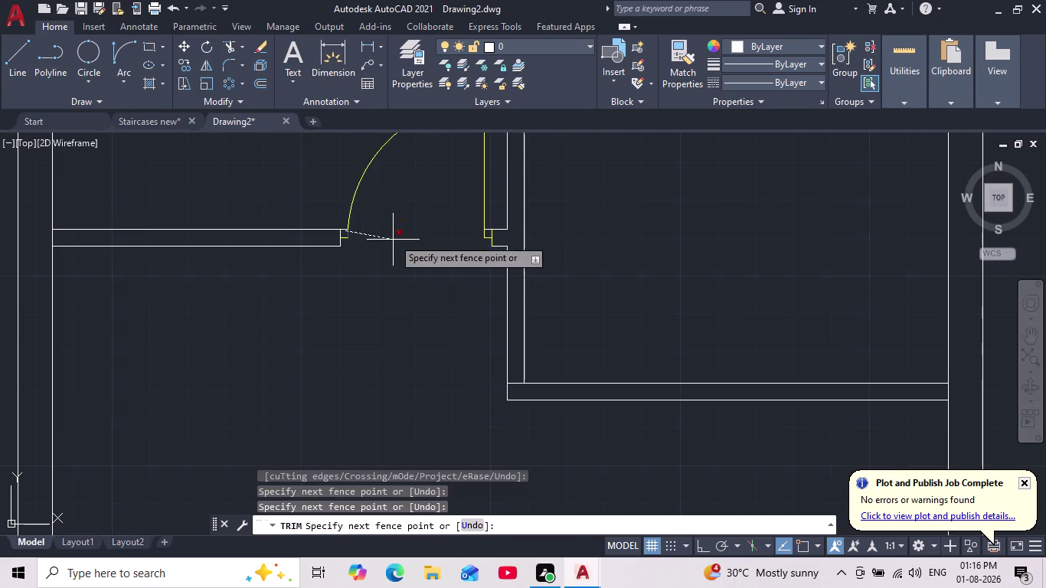
click(338, 177)
scroll(down, 3)
middle_drag(433, 242, 378, 311)
scroll(down, 3)
scroll(up, 3)
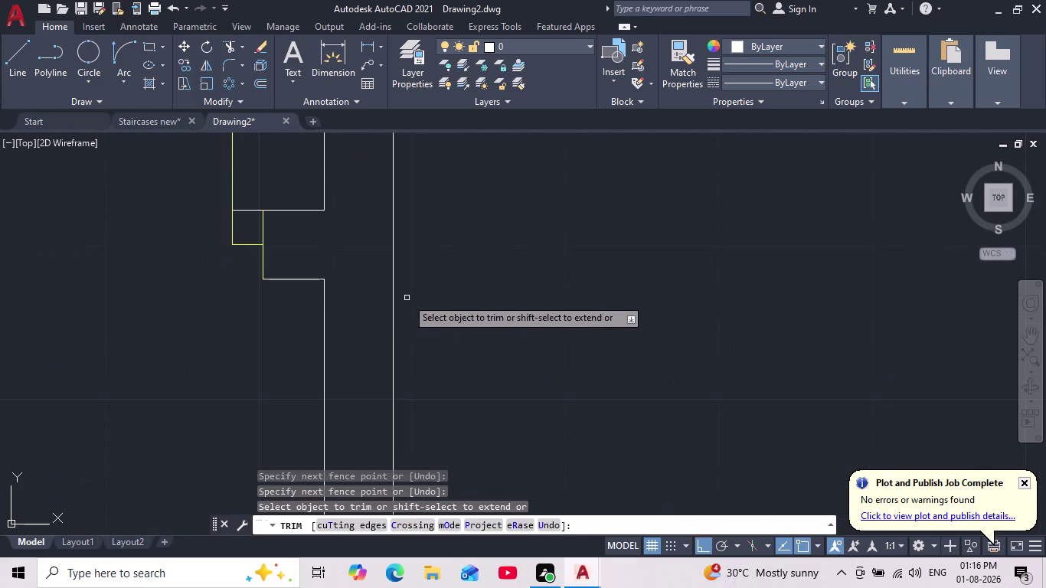
drag(284, 229, 281, 188)
Undo the last trim, cut the leftover wall stub instead, and exit trimming.
key(ctrl+z)
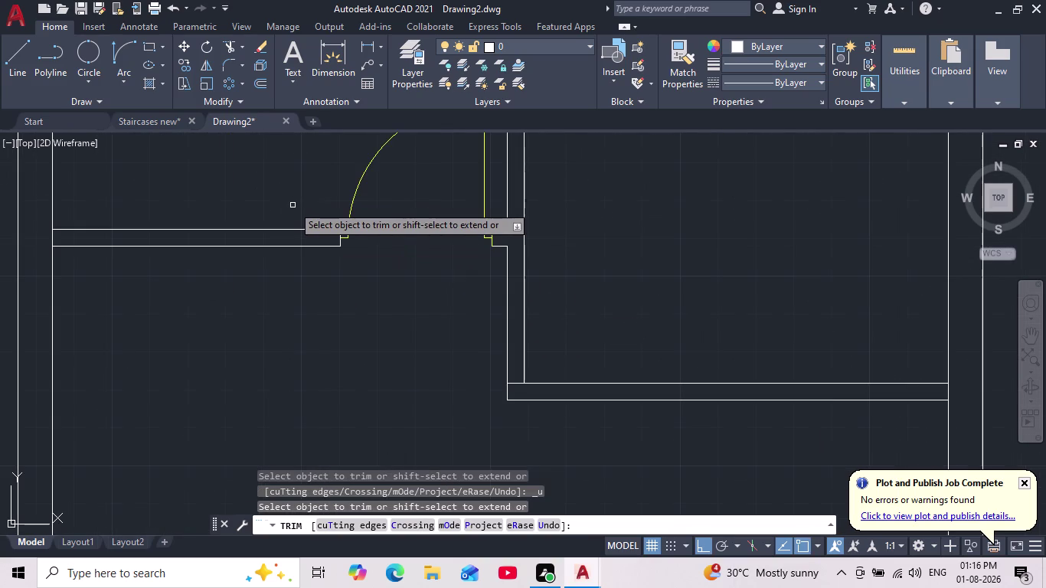
scroll(up, 3)
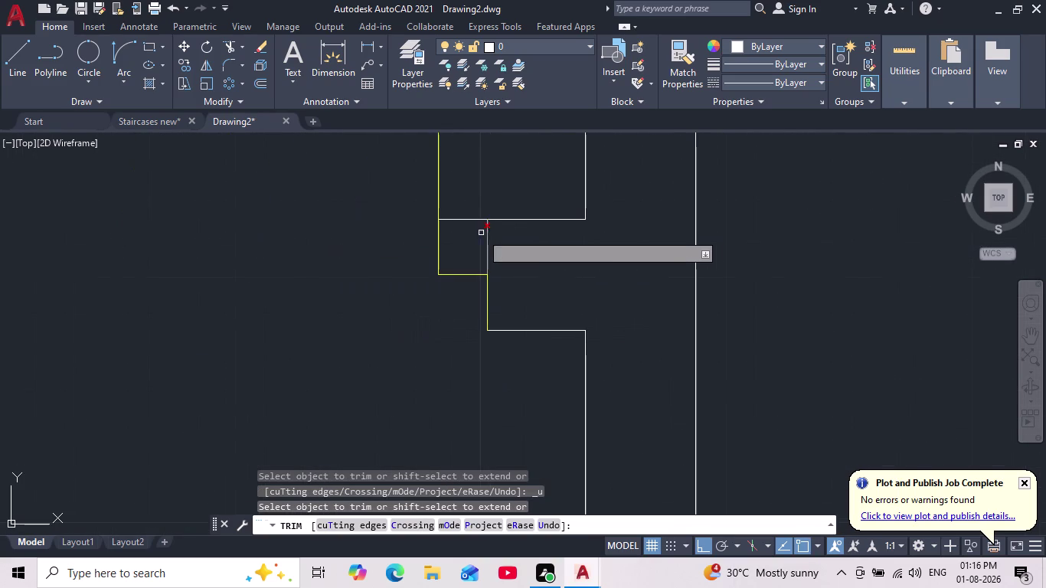
drag(473, 224, 470, 193)
key(Escape)
key(Escape)
key(Escape)
scroll(down, 3)
middle_drag(242, 340, 249, 339)
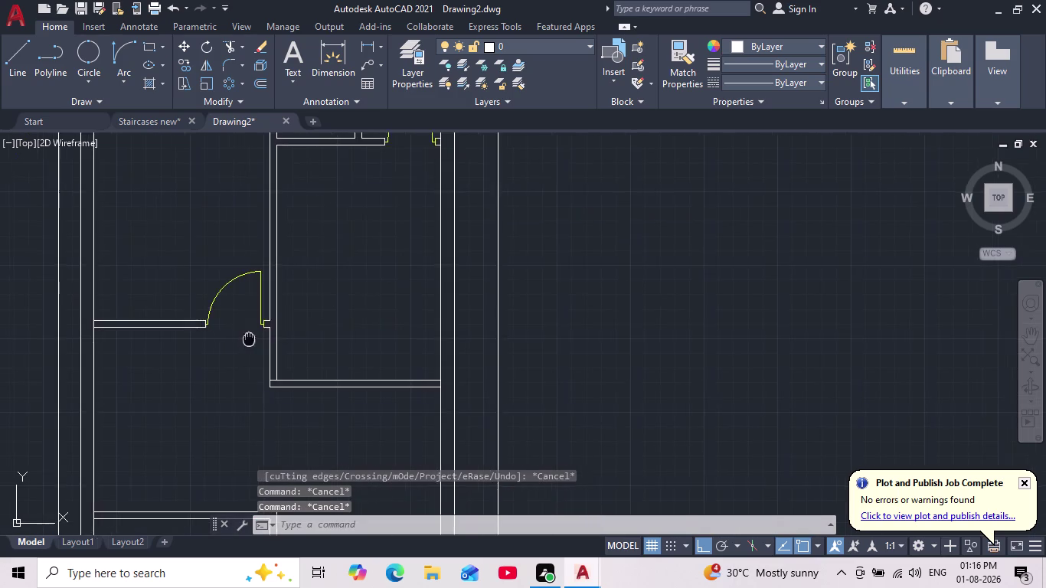
middle_drag(249, 339, 314, 271)
scroll(down, 3)
scroll(up, 3)
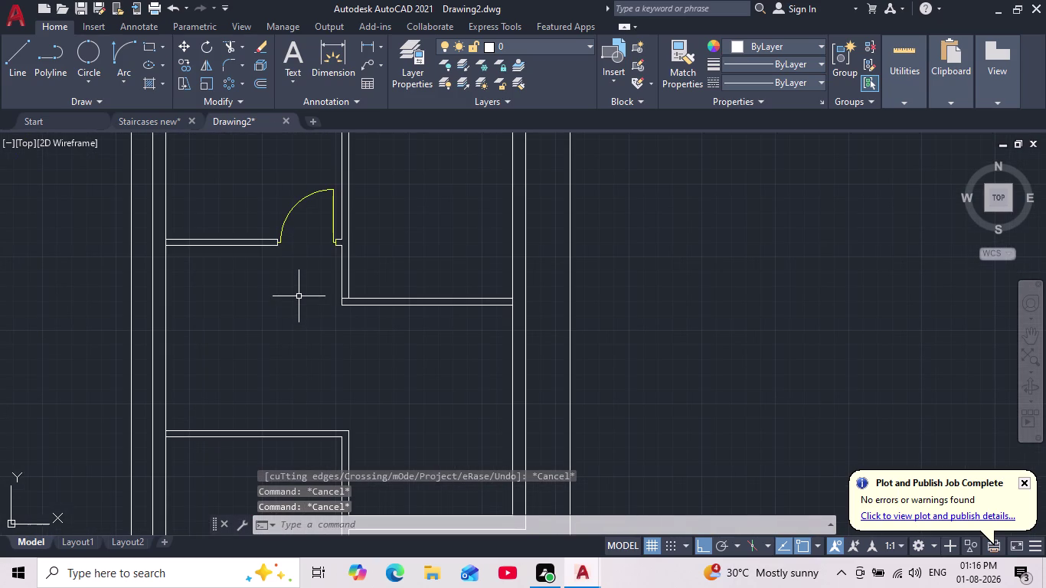
scroll(down, 3)
middle_drag(304, 296, 307, 311)
scroll(up, 3)
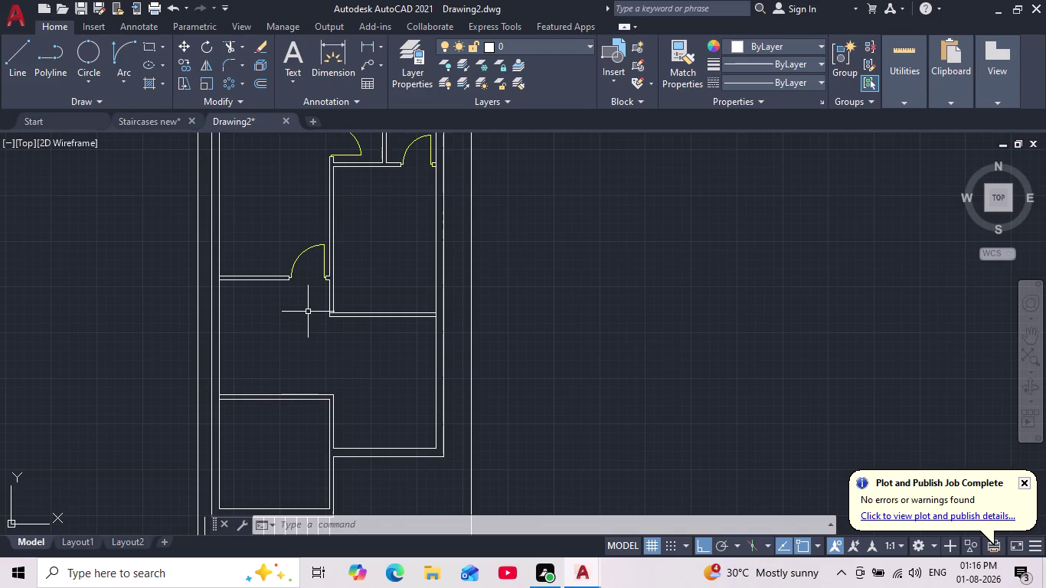
scroll(up, 3)
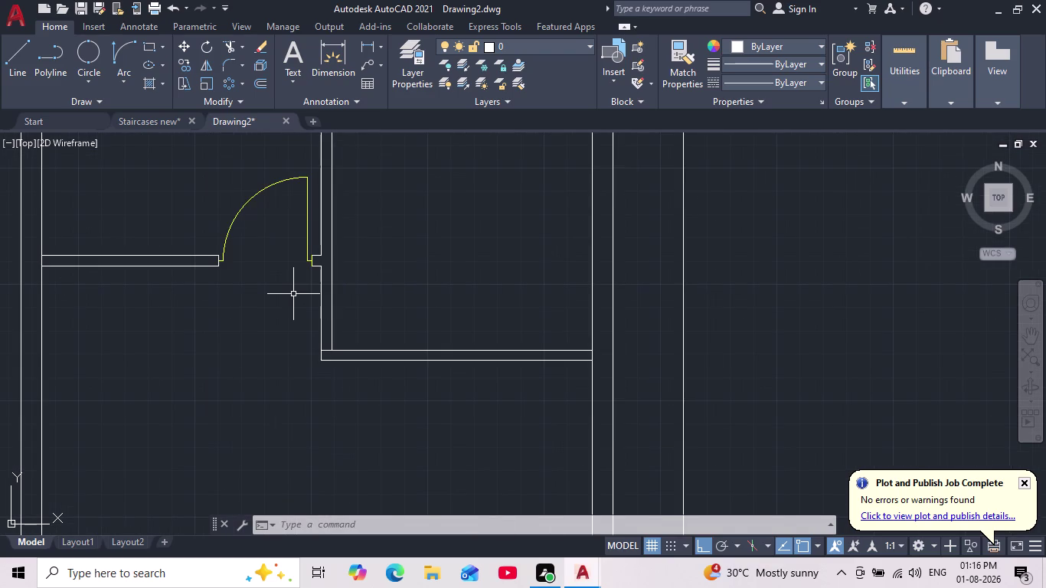
scroll(up, 3)
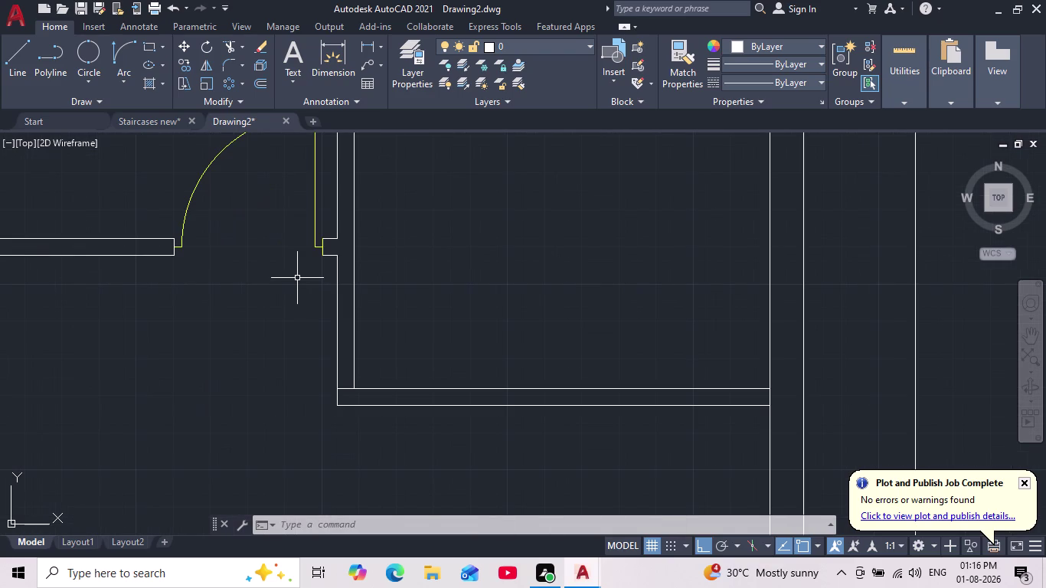
scroll(up, 3)
middle_drag(301, 276, 284, 338)
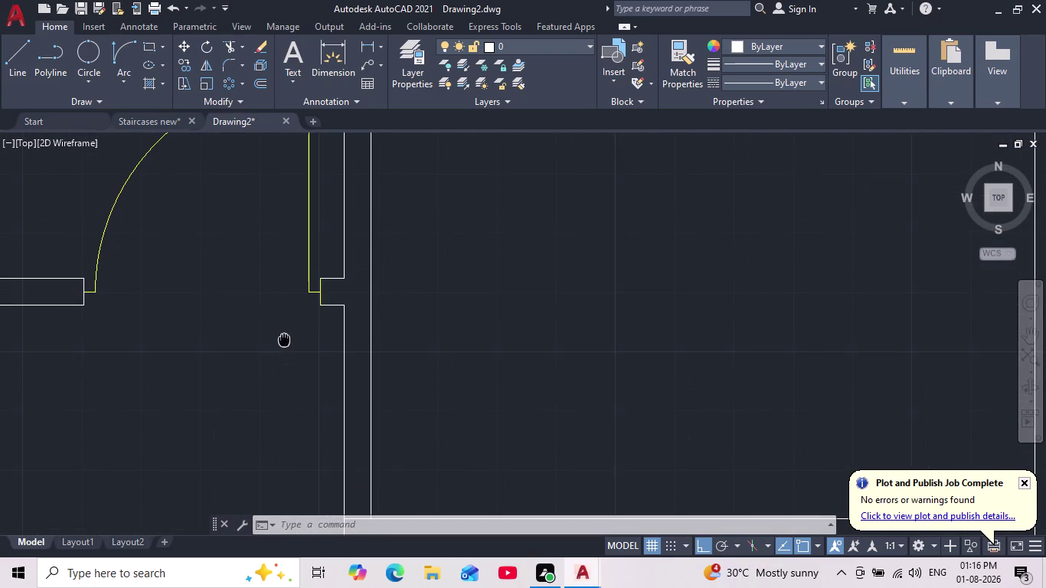
middle_drag(284, 338, 282, 347)
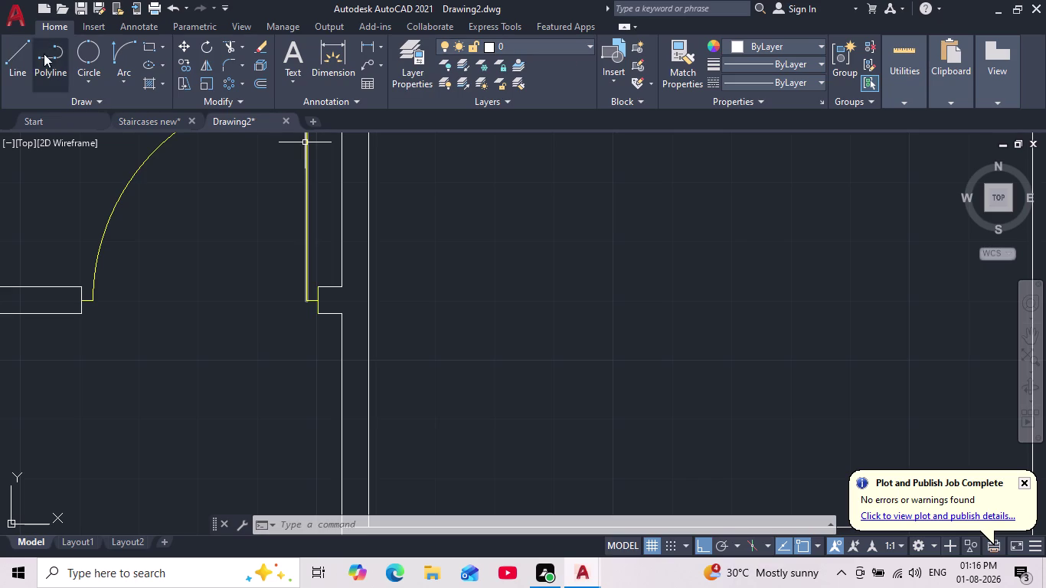
click(18, 61)
scroll(up, 3)
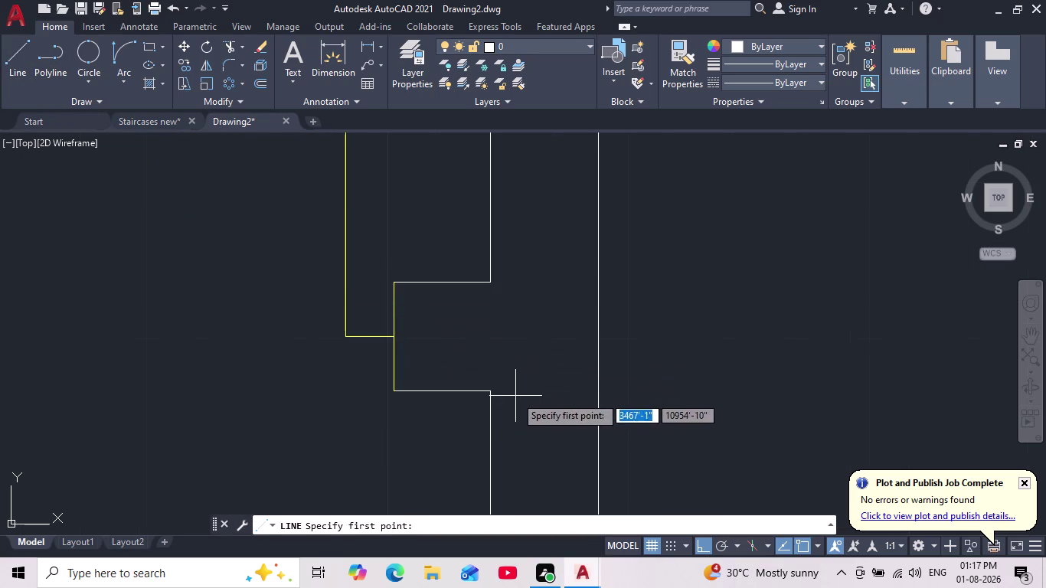
click(490, 390)
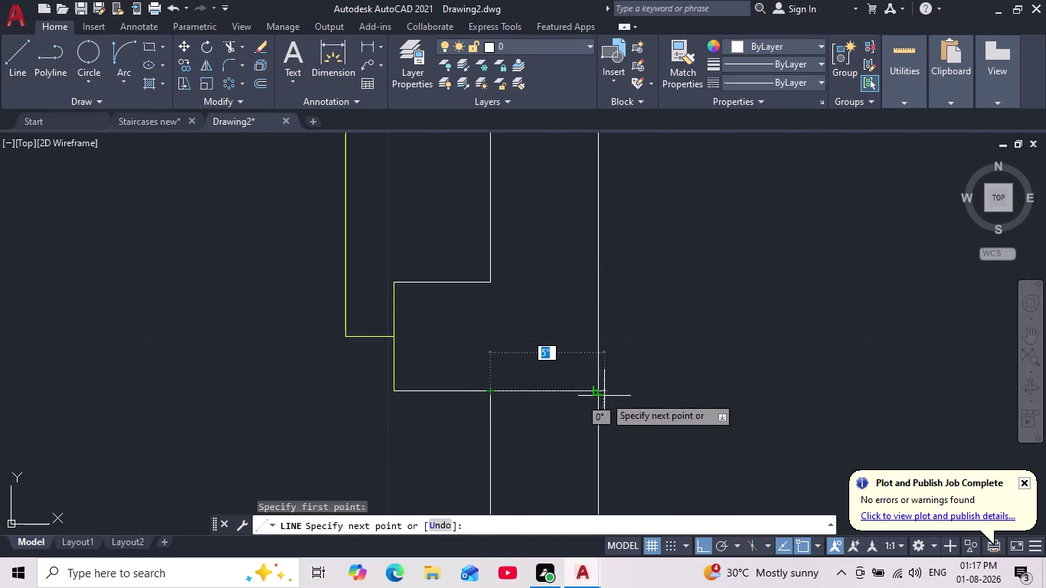
click(587, 392)
key(ctrl+z)
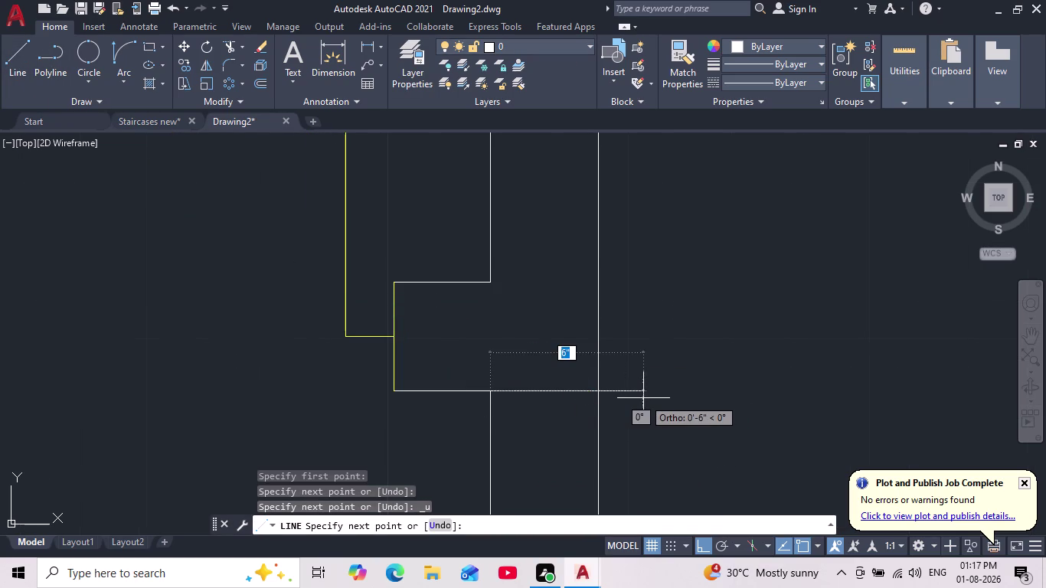
scroll(up, 3)
scroll(up, 3)
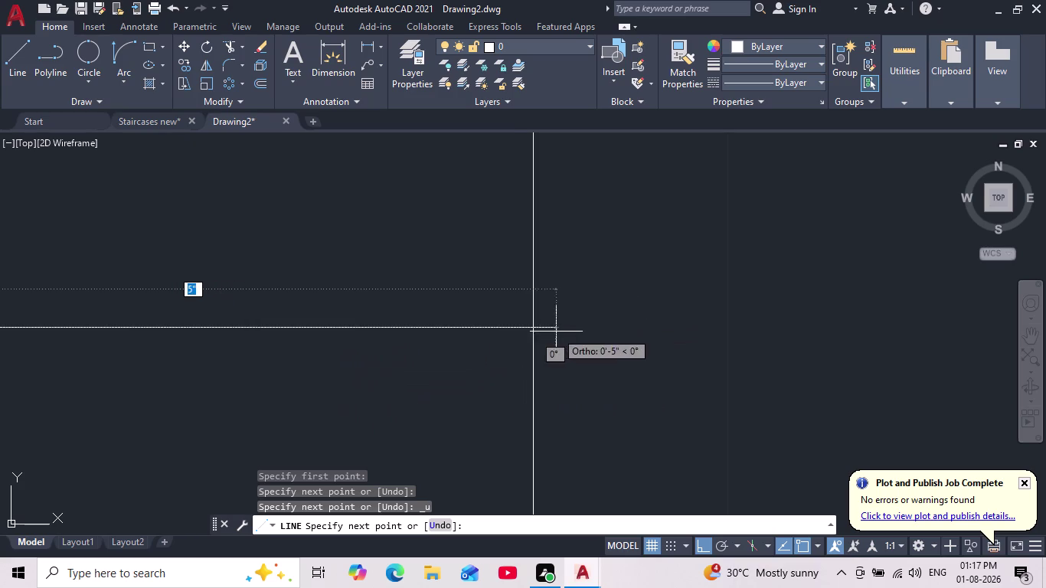
click(537, 328)
key(Escape)
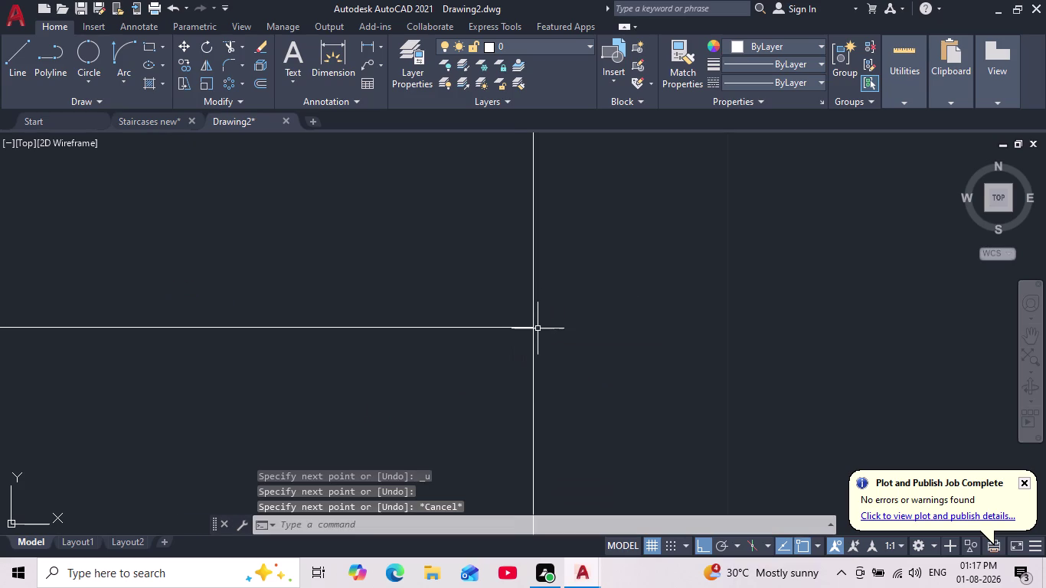
scroll(down, 3)
middle_drag(550, 349, 533, 397)
scroll(down, 3)
middle_click(544, 401)
scroll(down, 3)
middle_drag(544, 400, 544, 394)
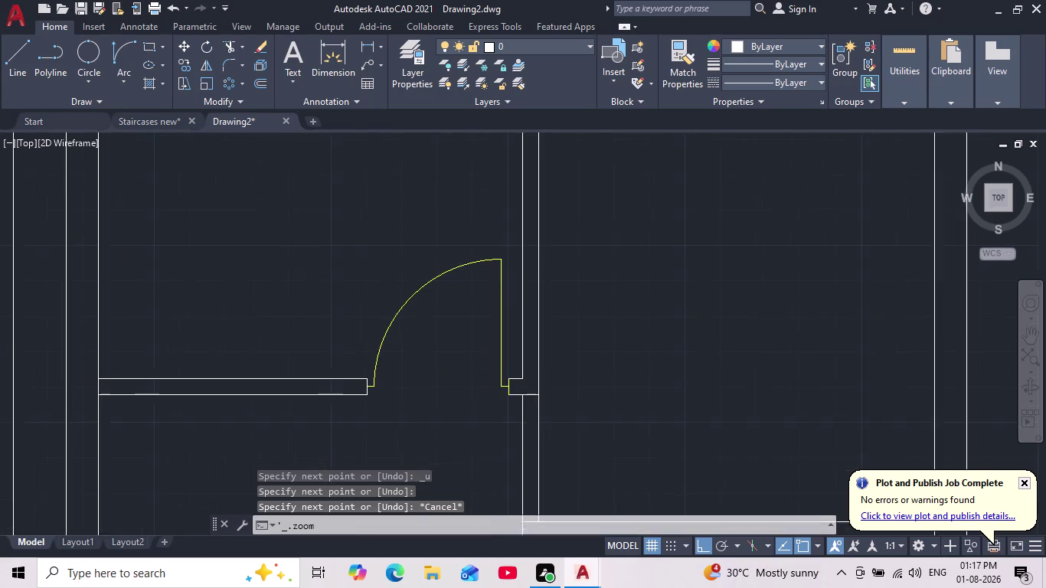
Cancel pending commands and pan to frame the whole floor plan.
middle_drag(544, 395, 541, 386)
scroll(up, 3)
key(Escape)
key(Escape)
key(Escape)
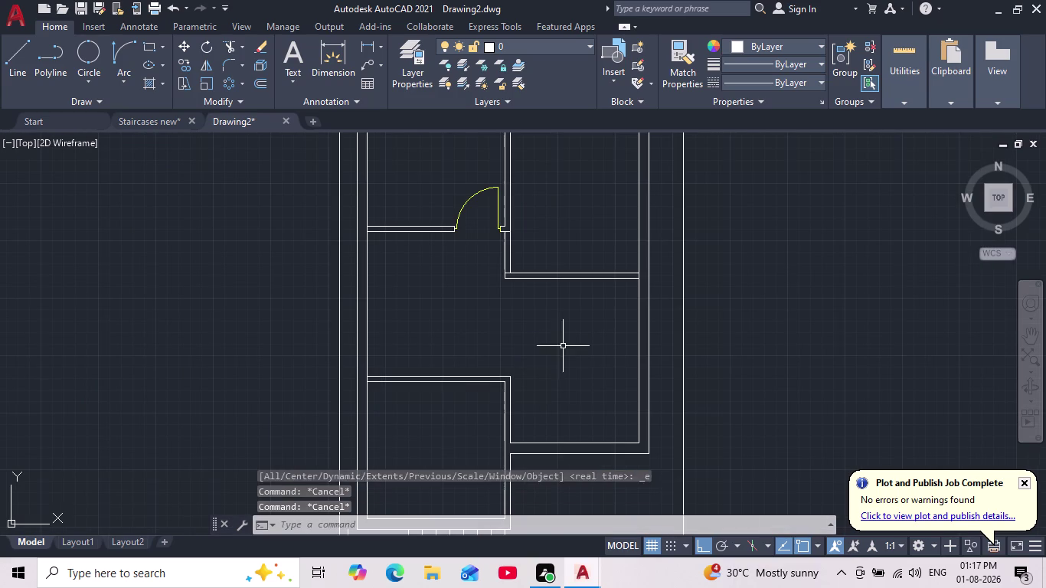
key(Escape)
middle_drag(564, 314, 549, 360)
scroll(down, 3)
scroll(up, 3)
middle_drag(562, 294, 528, 361)
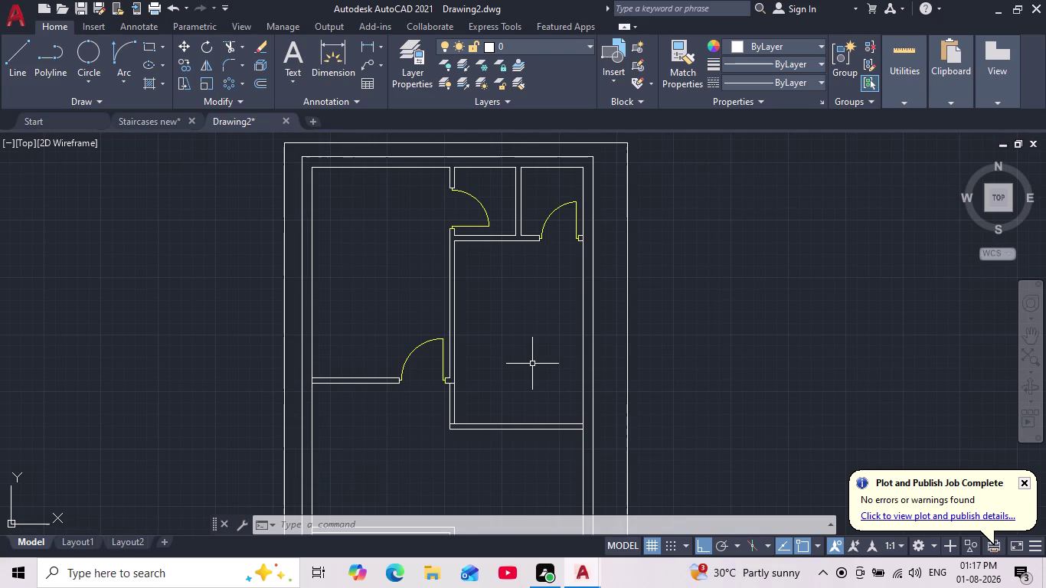
Zoom in on the bottom wall corner and open the Layer dropdown.
scroll(up, 3)
scroll(up, 3)
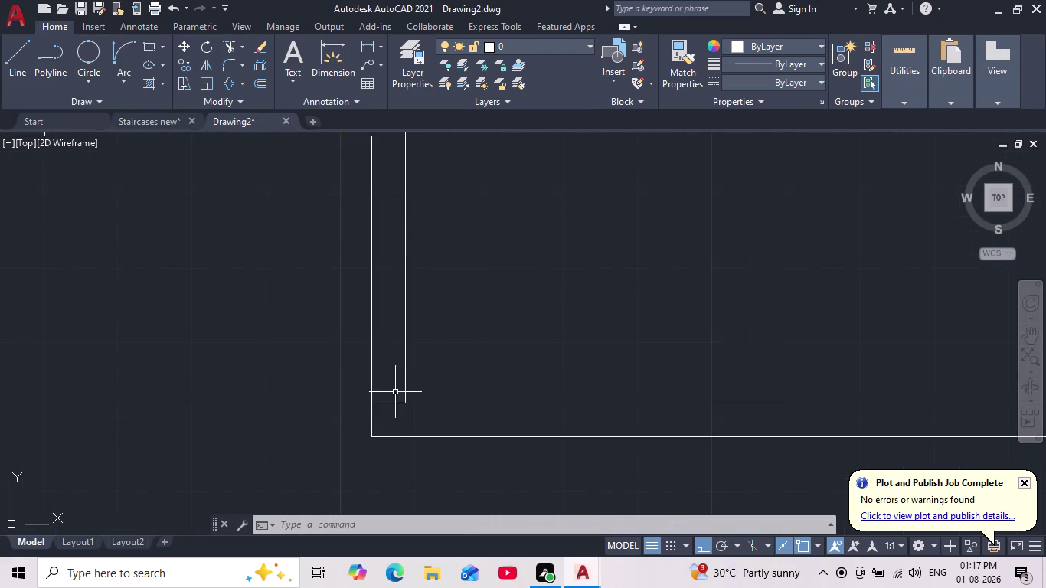
middle_drag(498, 281, 503, 292)
scroll(down, 3)
scroll(up, 3)
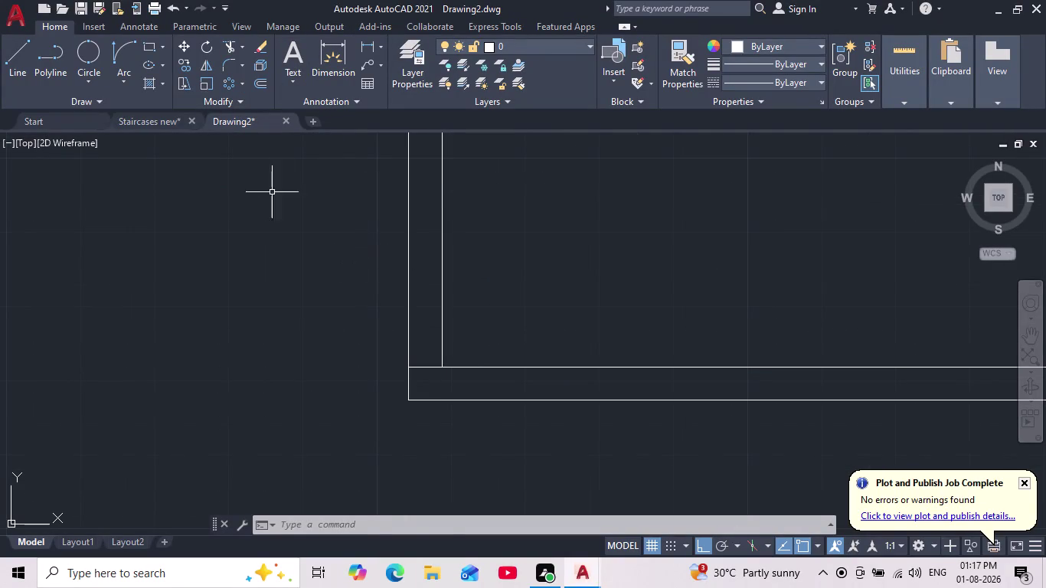
click(586, 49)
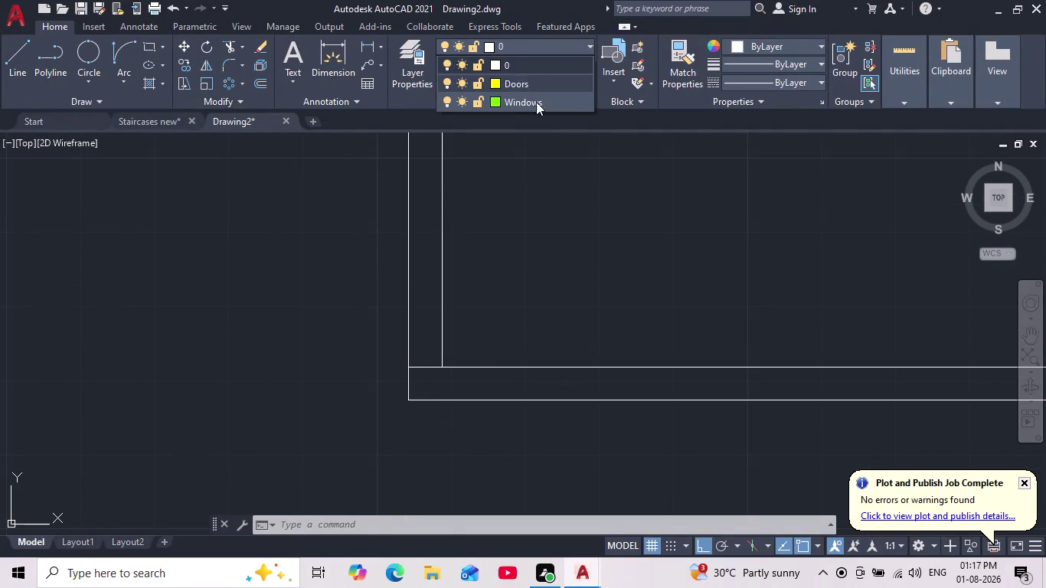
Make Doors the current layer and draw a line along the lower wall edge.
click(535, 89)
click(23, 56)
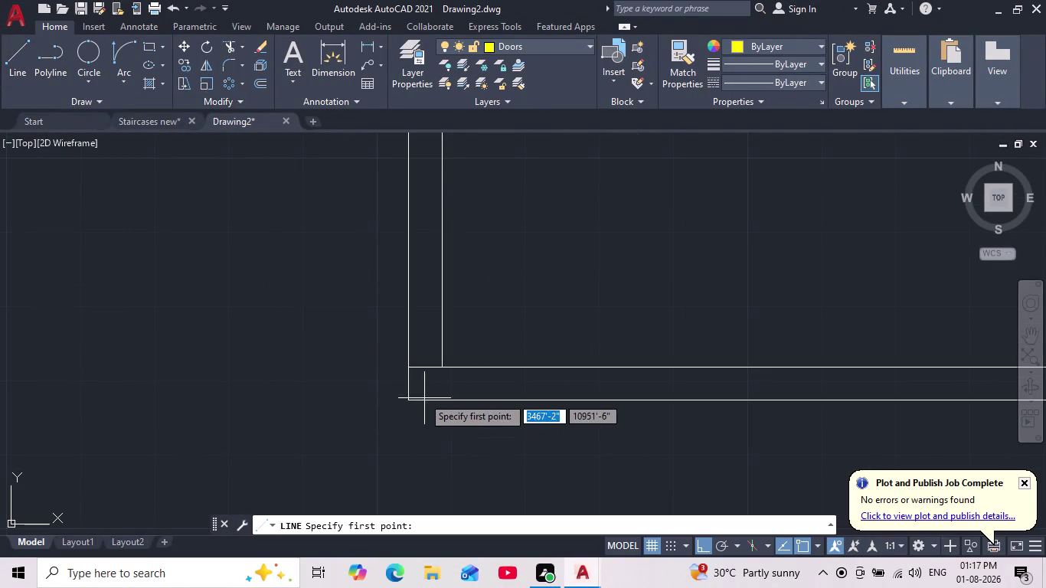
scroll(up, 3)
click(352, 317)
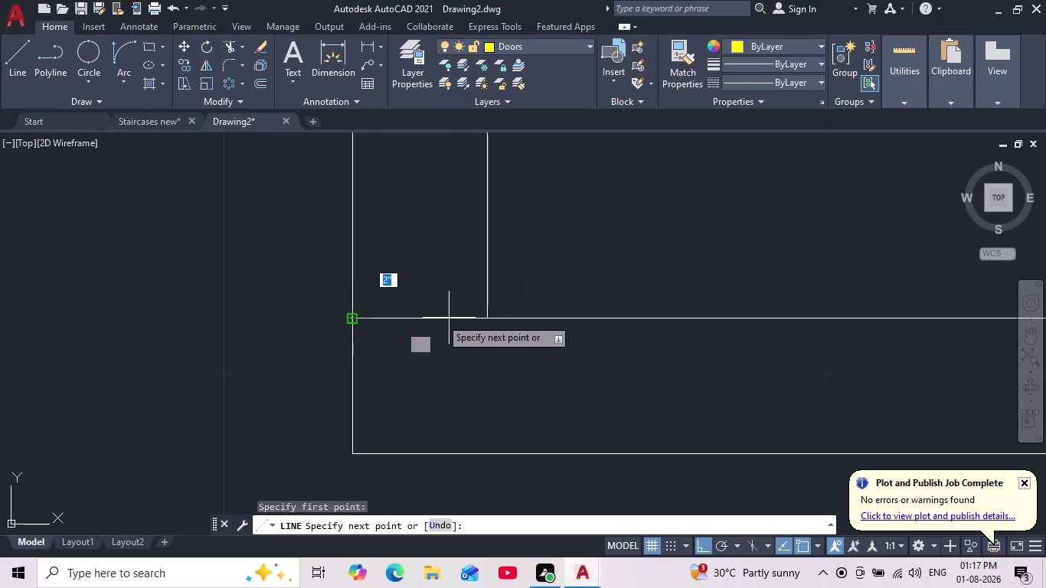
click(483, 315)
key(space)
key(space)
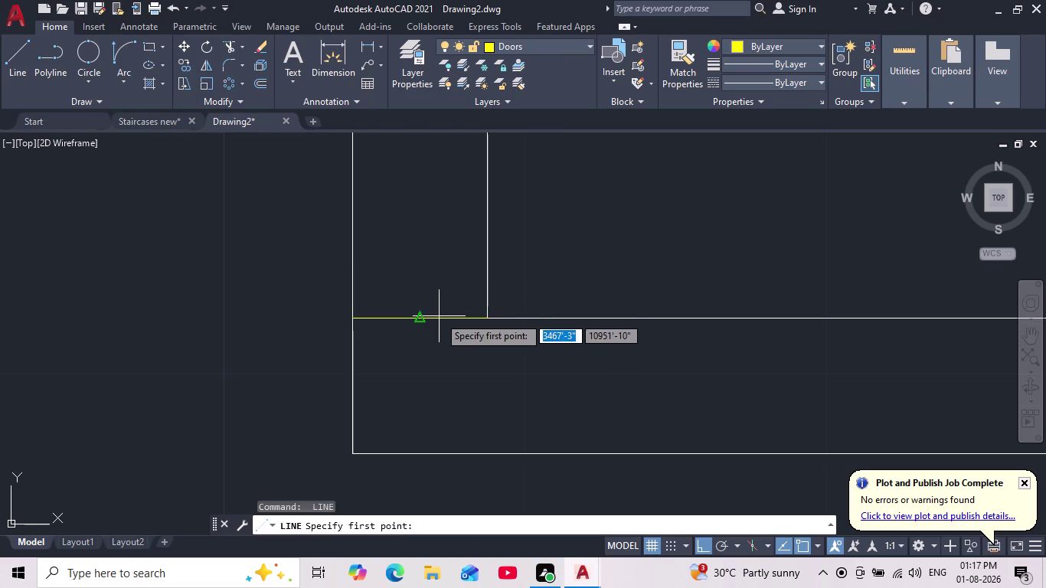
Draw a line from the wall edge with a 2" segment and a 3' segment.
click(421, 317)
text(2)
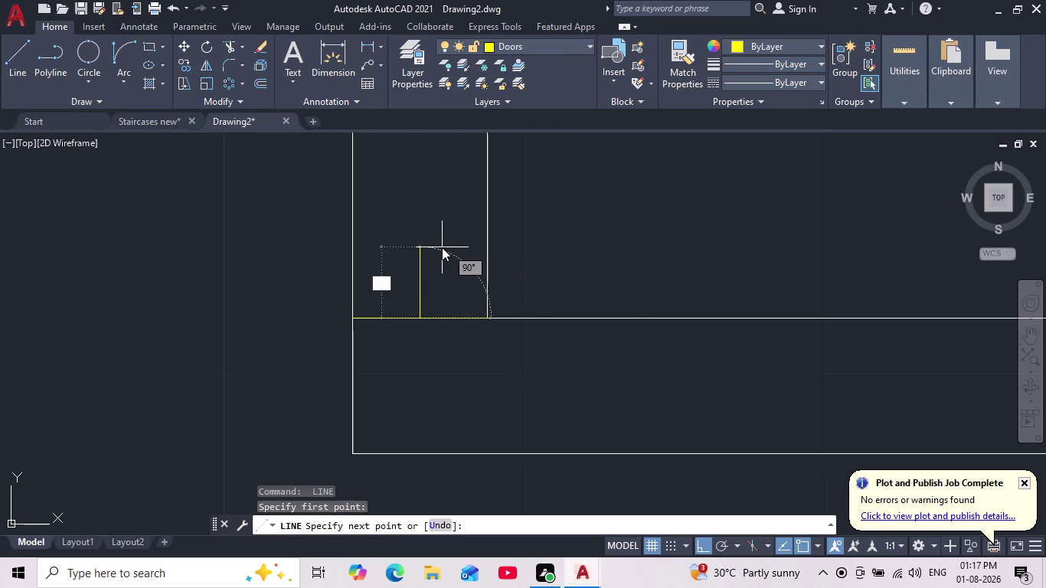
text(")
key(Return)
scroll(down, 3)
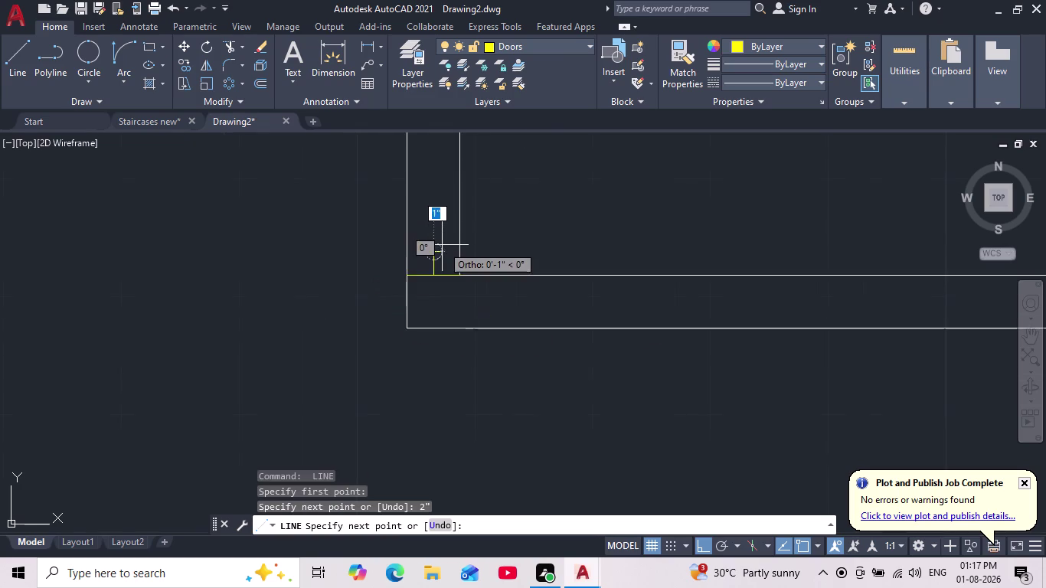
middle_drag(441, 245, 390, 381)
scroll(down, 3)
text(3')
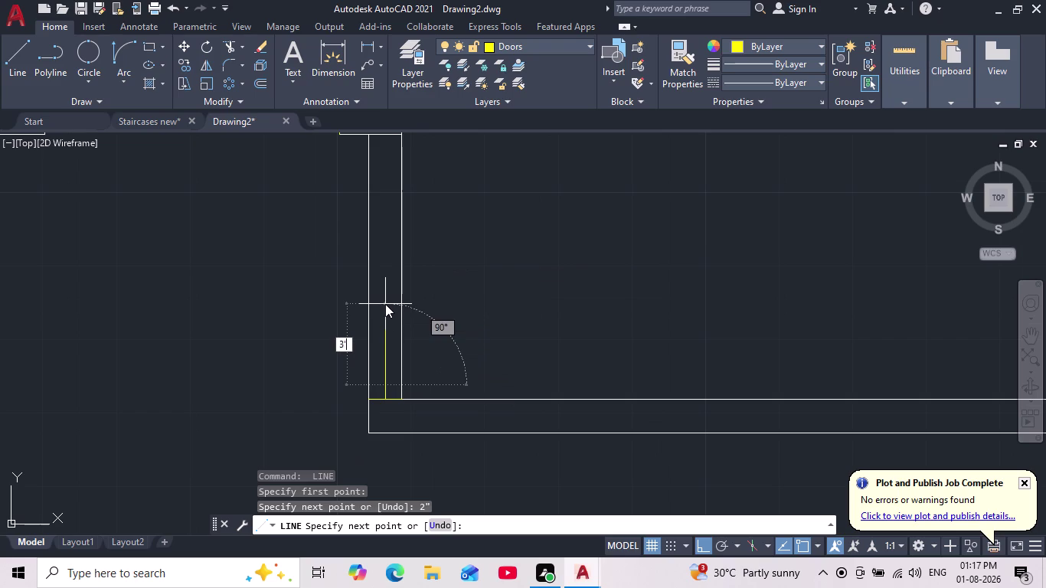
key(Return)
scroll(down, 3)
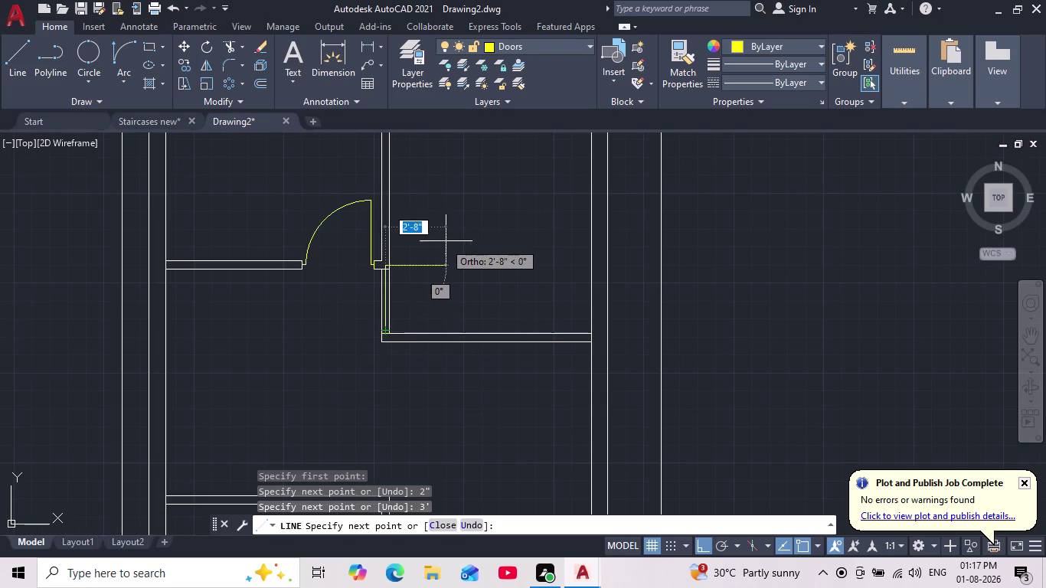
middle_drag(390, 225, 384, 295)
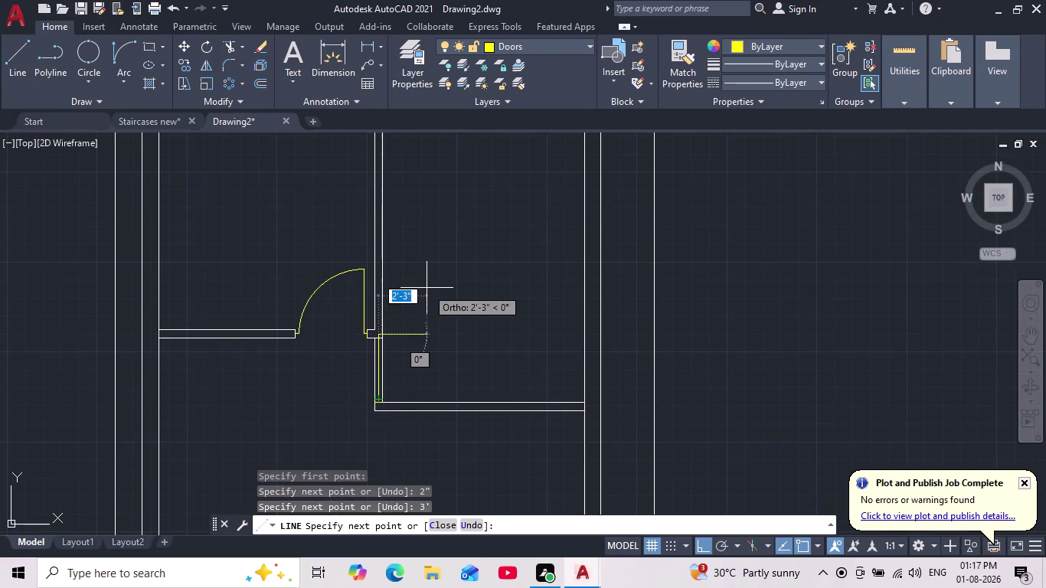
Undo the last line segment and cancel the line command.
key(ctrl+z)
scroll(down, 3)
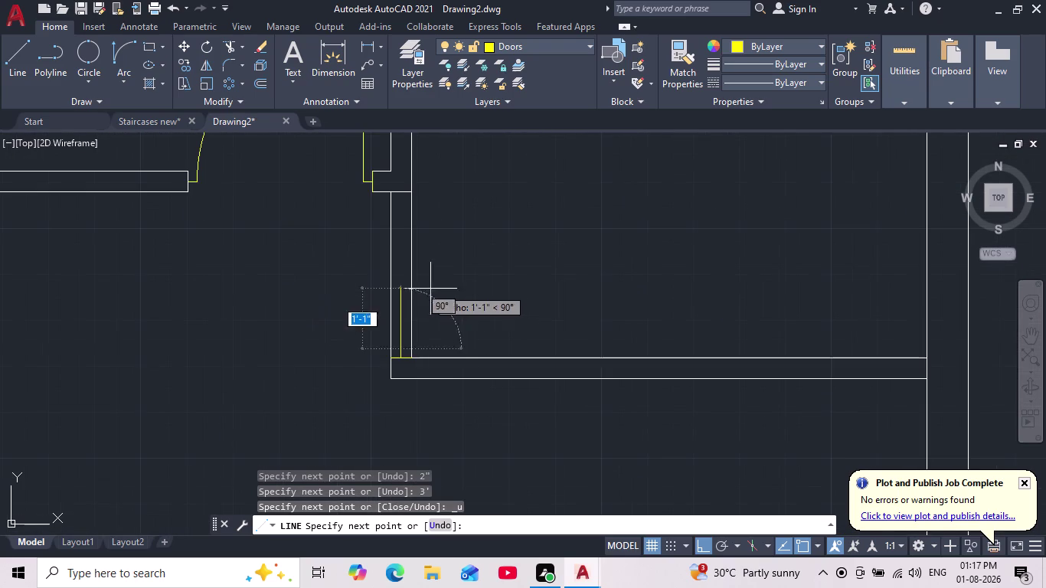
middle_drag(448, 302, 460, 359)
scroll(down, 3)
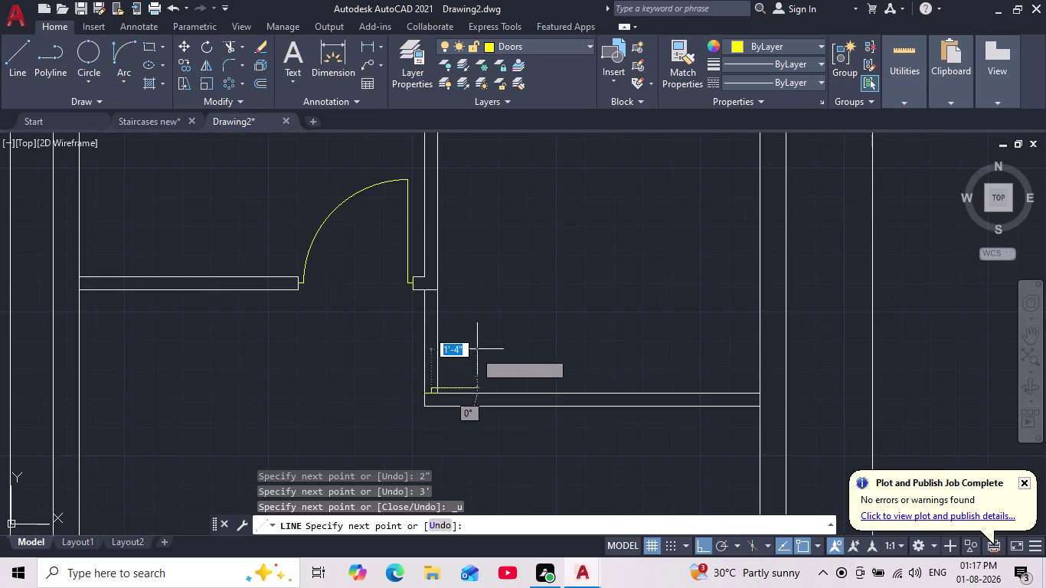
scroll(down, 3)
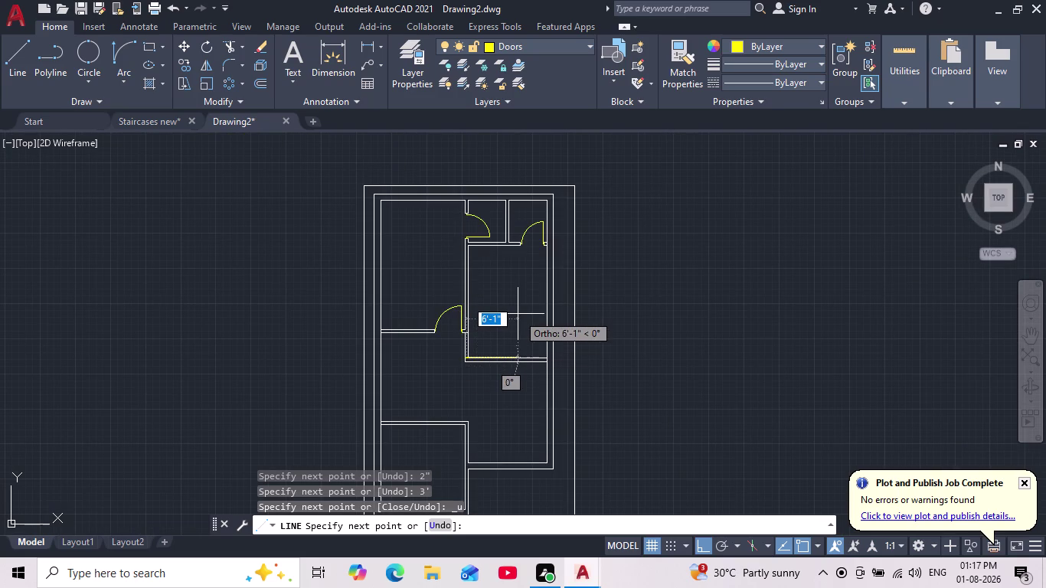
scroll(up, 3)
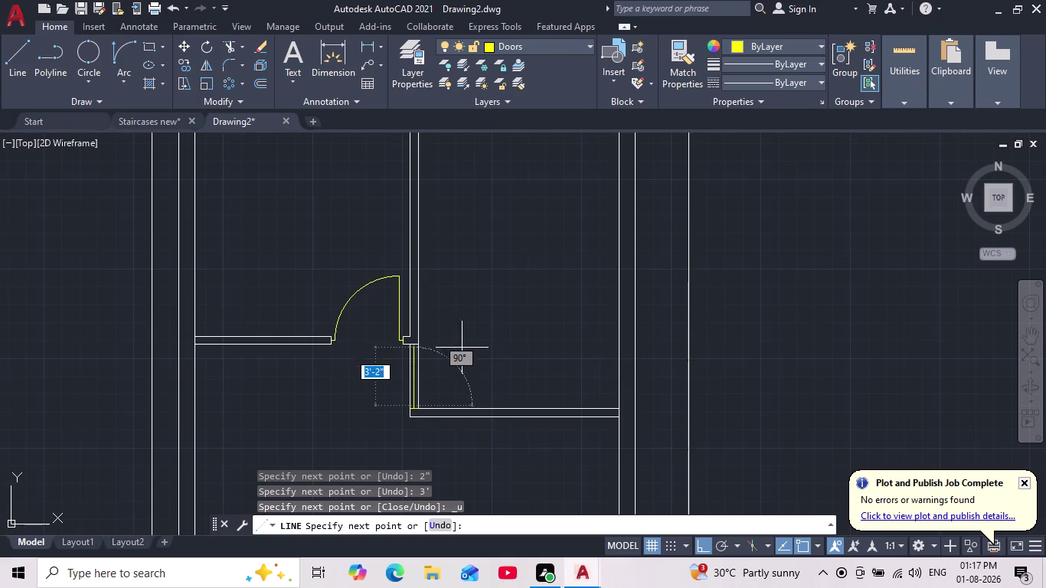
key(grave)
key(grave)
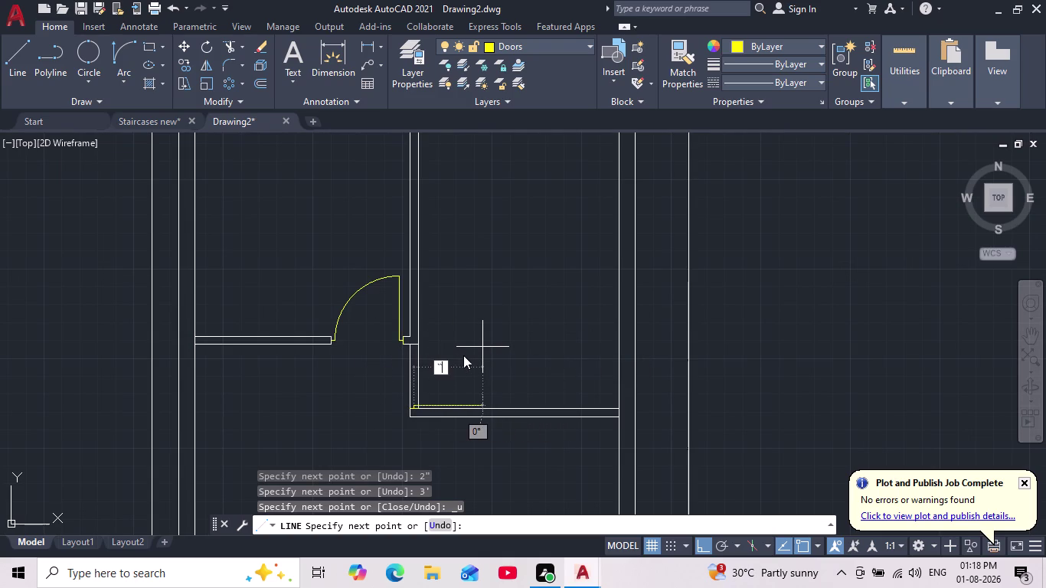
key(Escape)
key(Escape)
key(Escape)
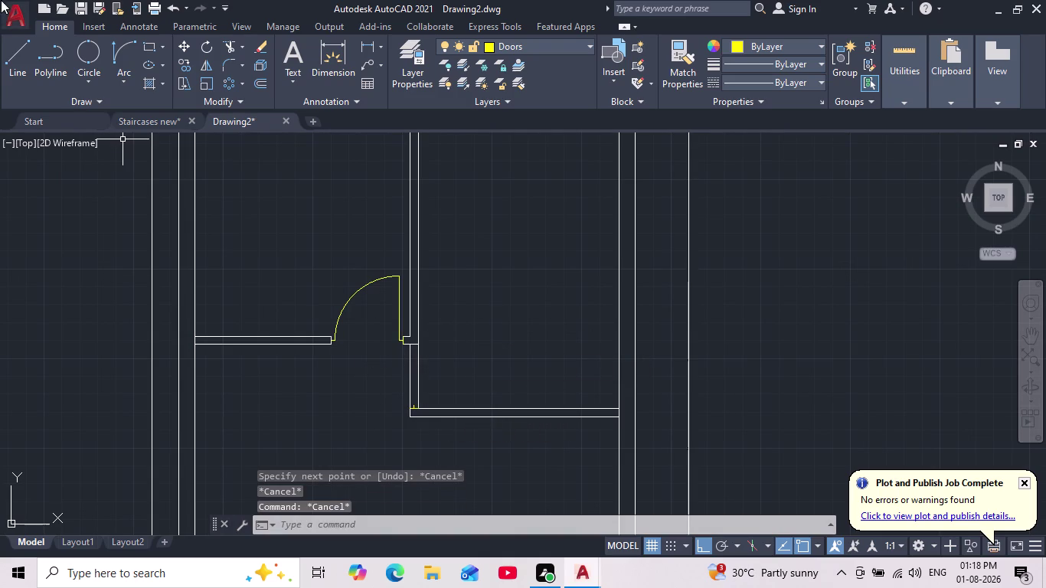
Draw a short 2" line down from the wall corner at the door jamb.
click(25, 54)
scroll(up, 3)
middle_drag(469, 369, 461, 358)
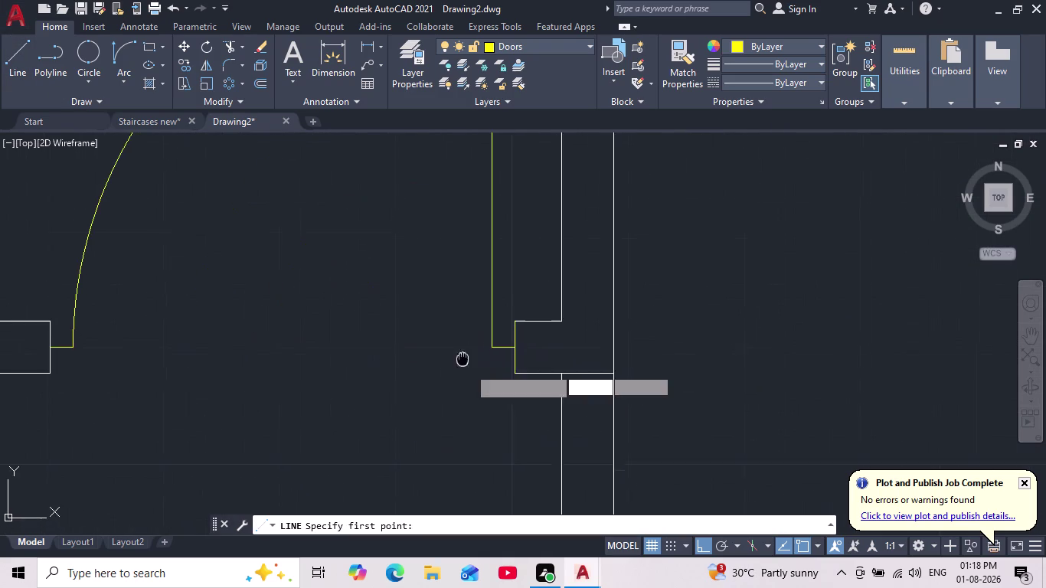
middle_drag(462, 357, 431, 322)
click(554, 335)
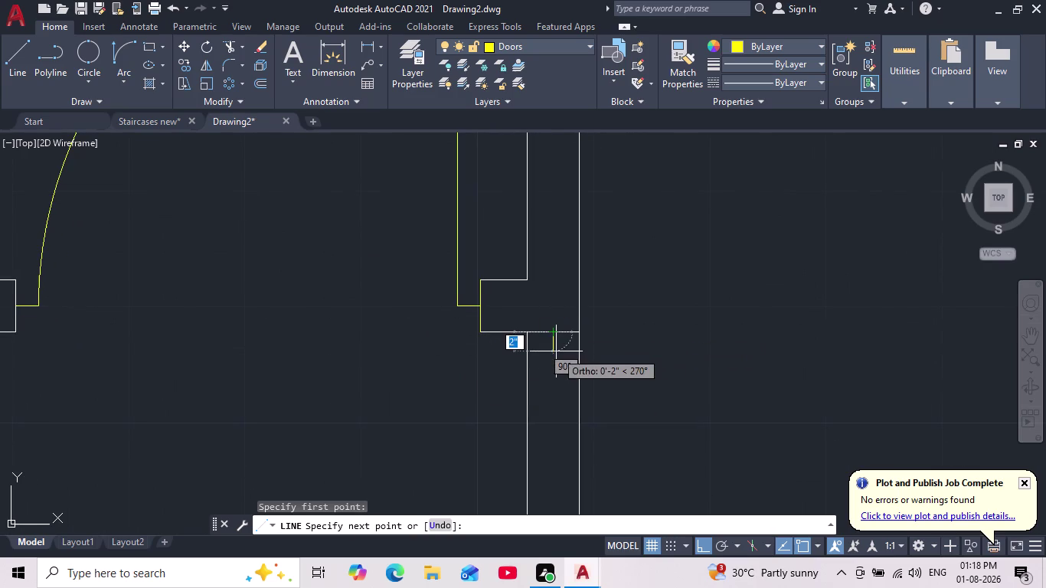
key(2)
key(shift+quotedbl)
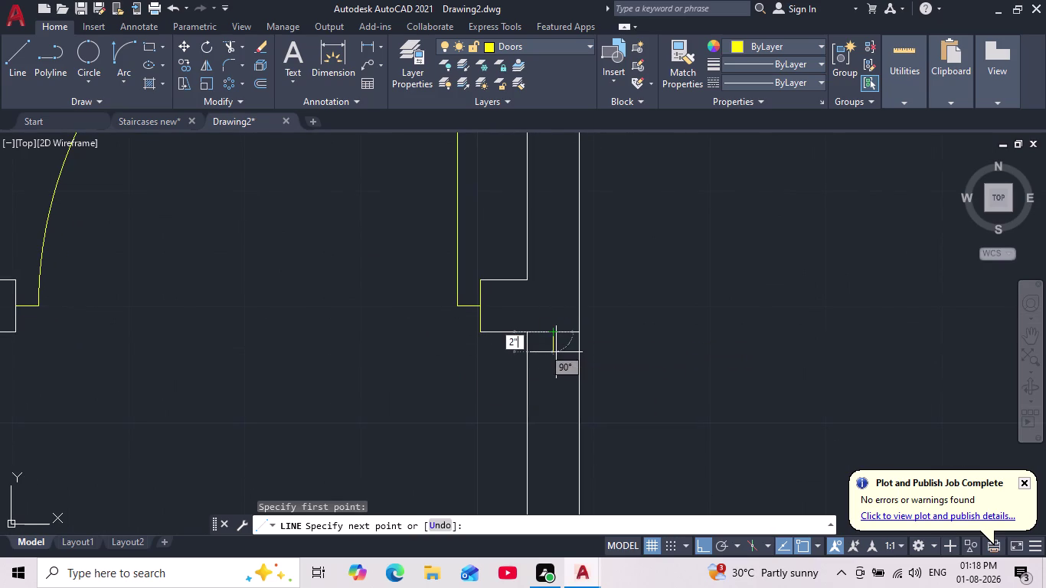
key(Return)
key(Escape)
scroll(down, 3)
middle_drag(556, 352, 525, 299)
scroll(down, 3)
middle_drag(524, 299, 522, 298)
Start another line on the wall edge, then cancel it.
click(11, 56)
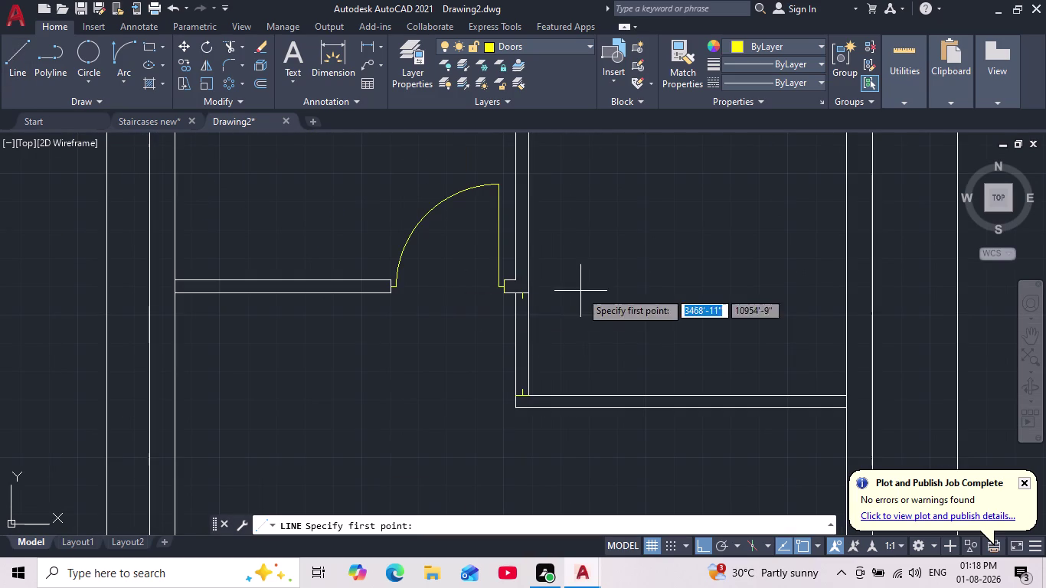
scroll(up, 3)
click(428, 284)
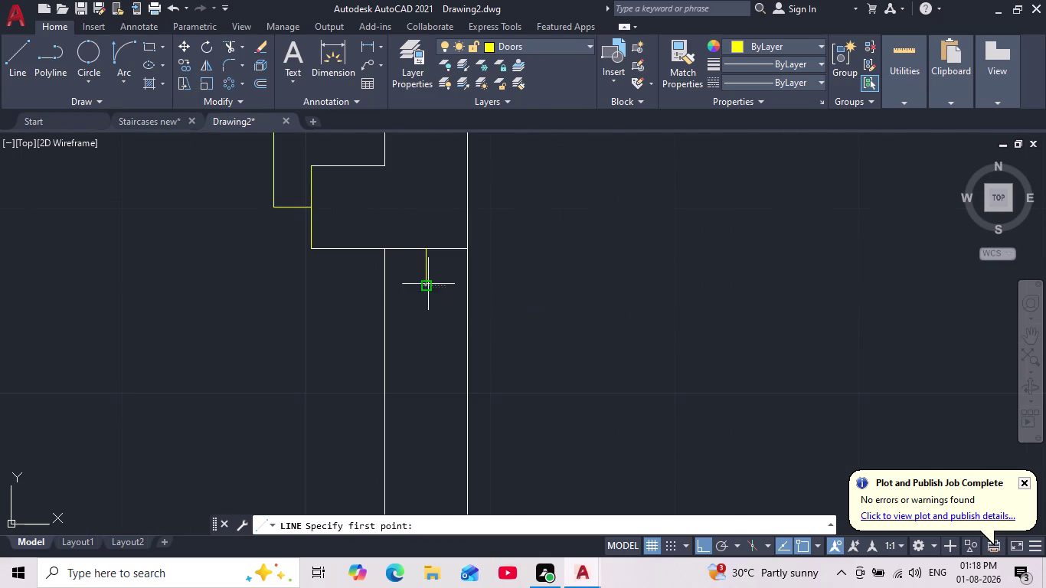
middle_drag(422, 322, 431, 257)
scroll(down, 3)
scroll(up, 3)
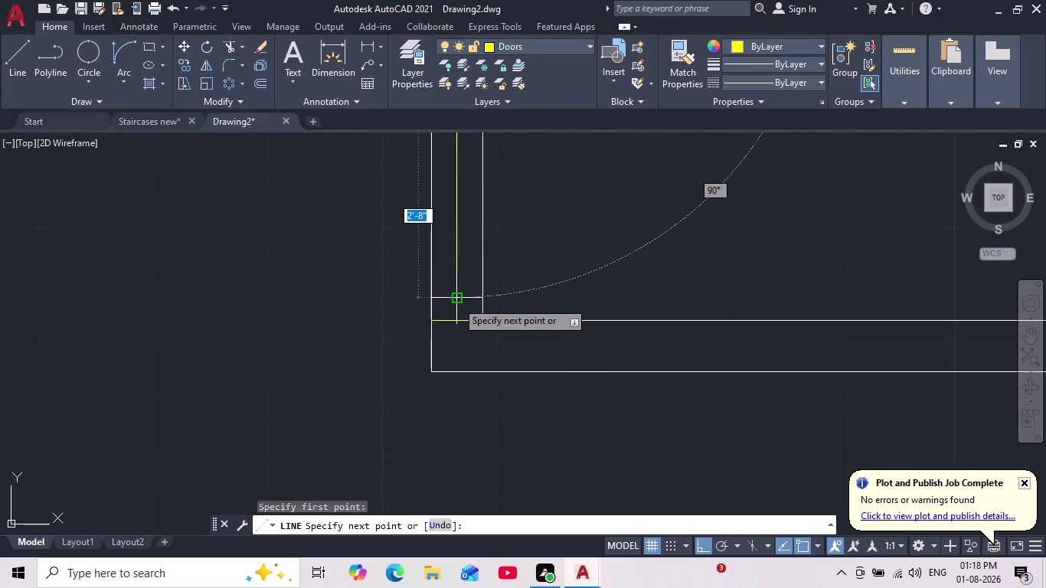
click(456, 301)
key(Escape)
Select the vertical yellow door leaf line.
click(453, 251)
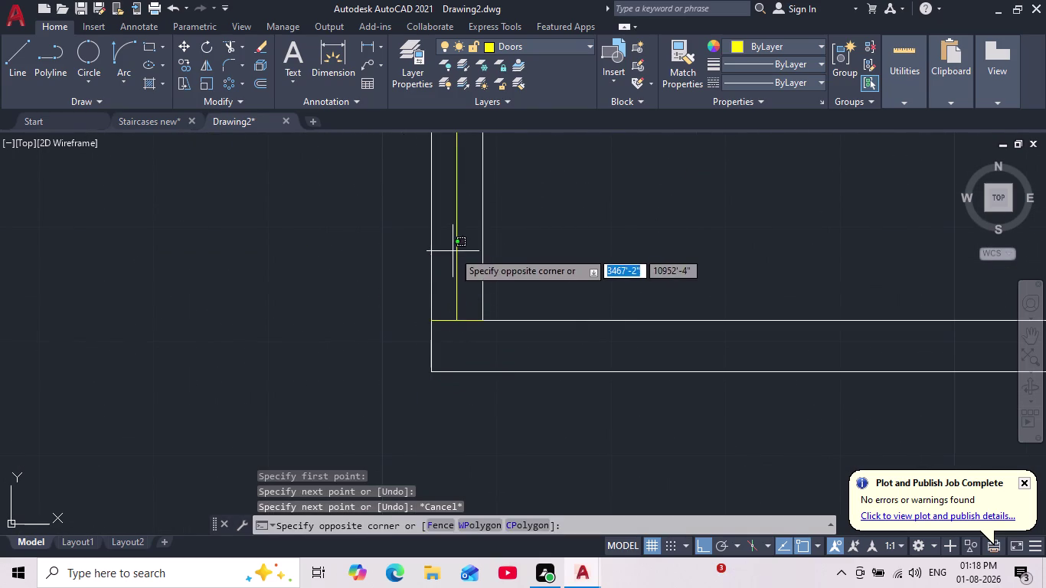
double_click(463, 244)
click(448, 250)
key(Escape)
click(471, 238)
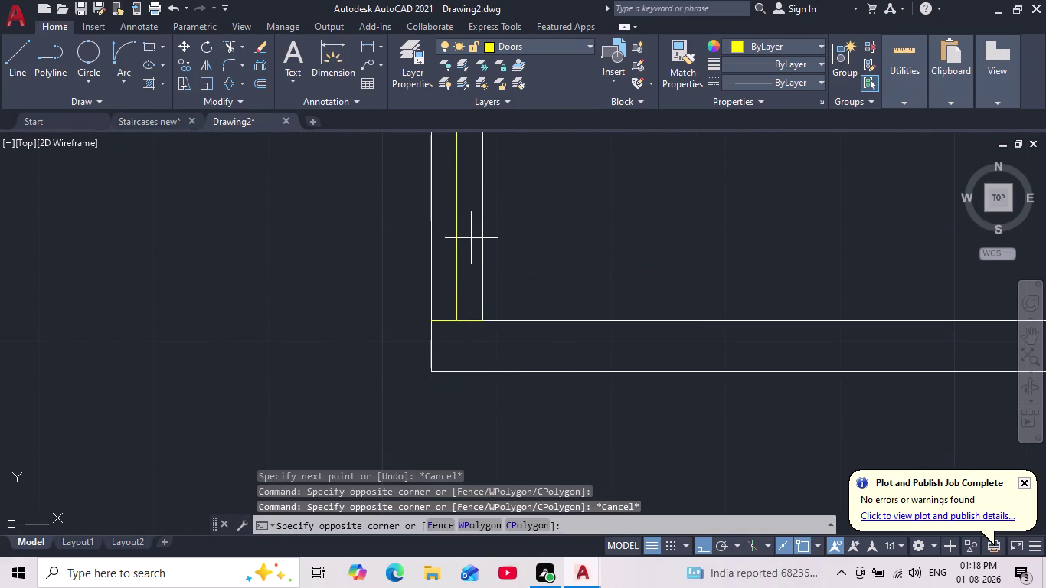
click(449, 253)
middle_drag(538, 217, 526, 287)
scroll(down, 3)
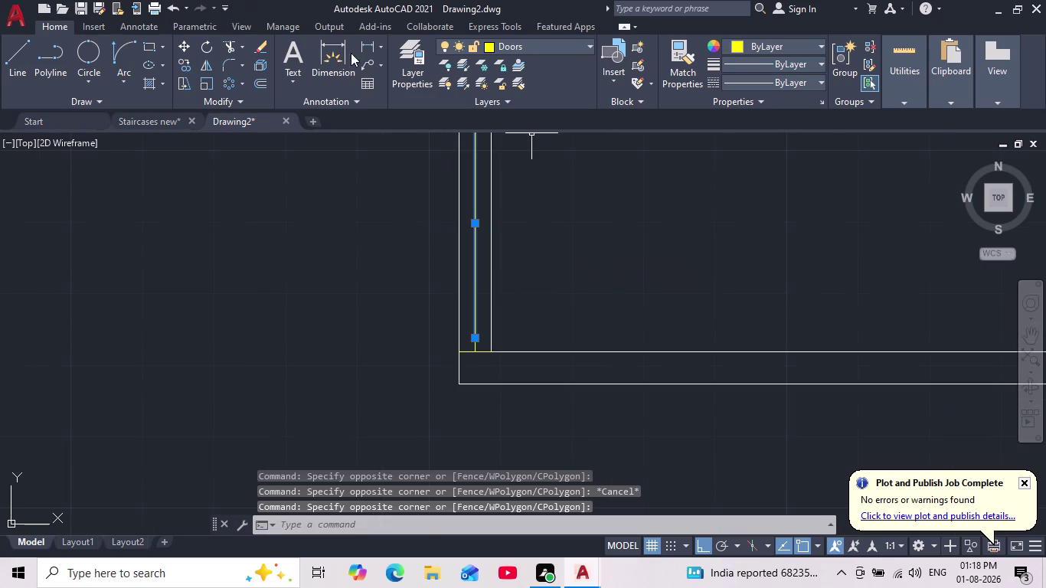
Rotate the door leaf 270° about its lower endpoint to lie along the bottom wall.
click(213, 47)
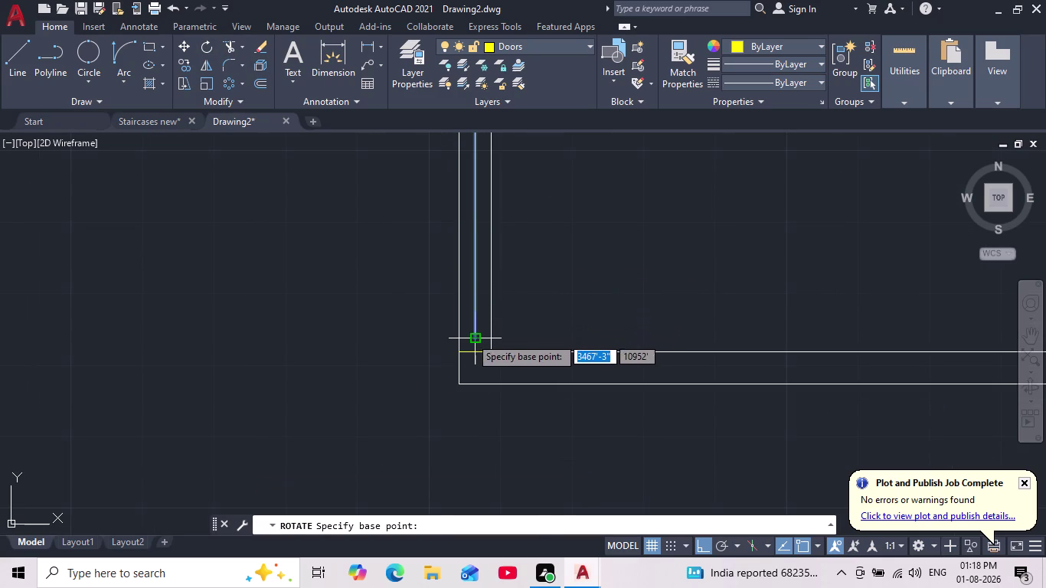
click(470, 338)
scroll(down, 3)
middle_drag(440, 413, 447, 408)
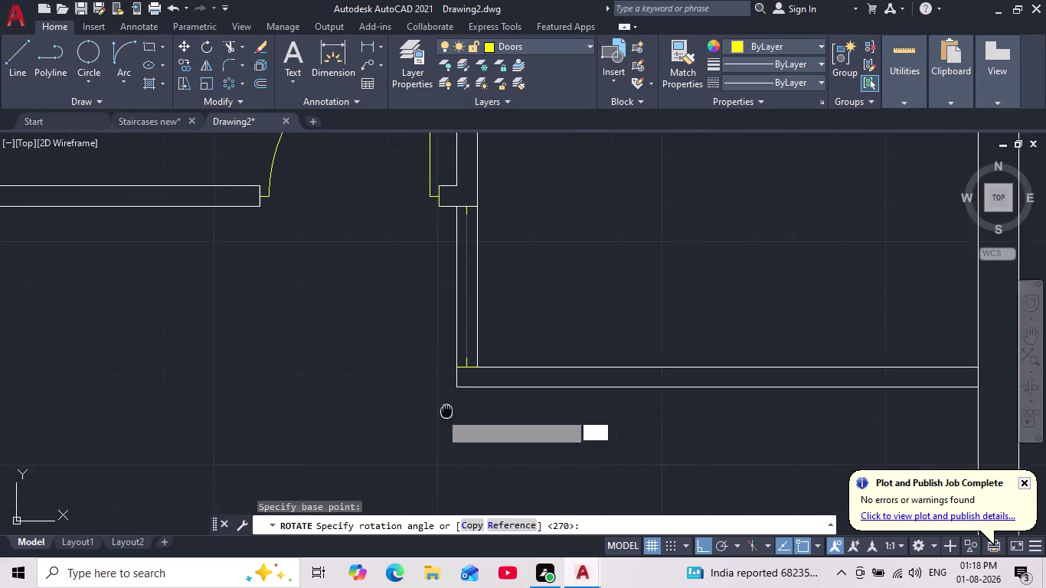
middle_drag(447, 408, 448, 402)
scroll(down, 3)
click(449, 422)
click(126, 61)
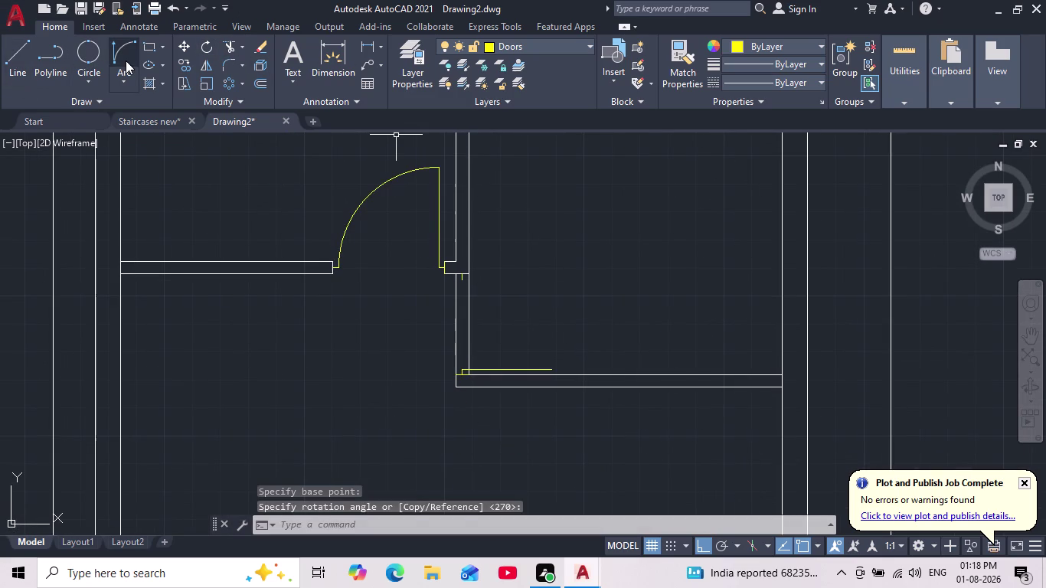
Draw the yellow swing arc from the door leaf's end to the wall point.
scroll(up, 3)
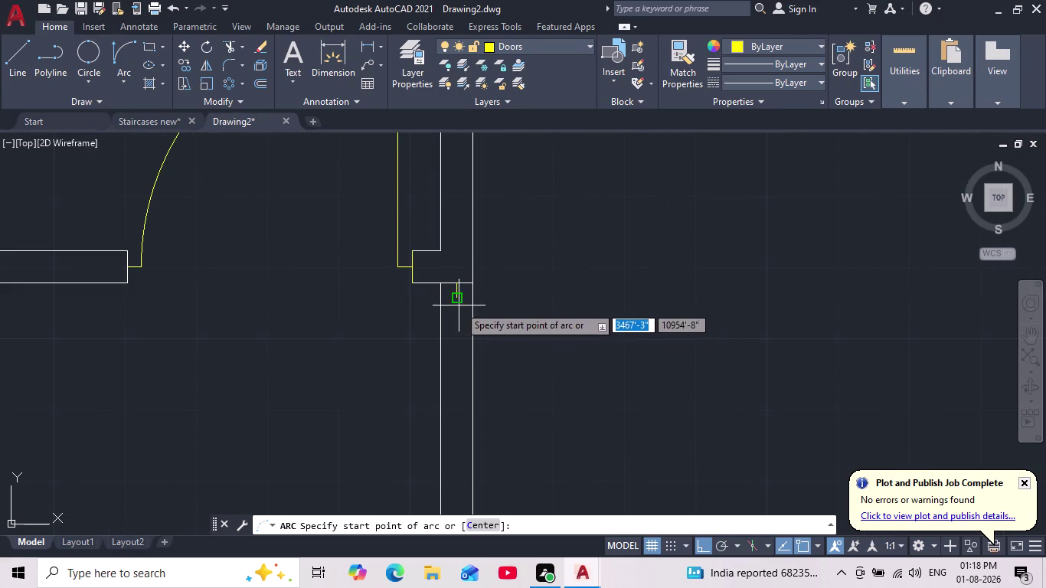
click(456, 301)
scroll(down, 3)
middle_drag(554, 381, 544, 349)
scroll(up, 3)
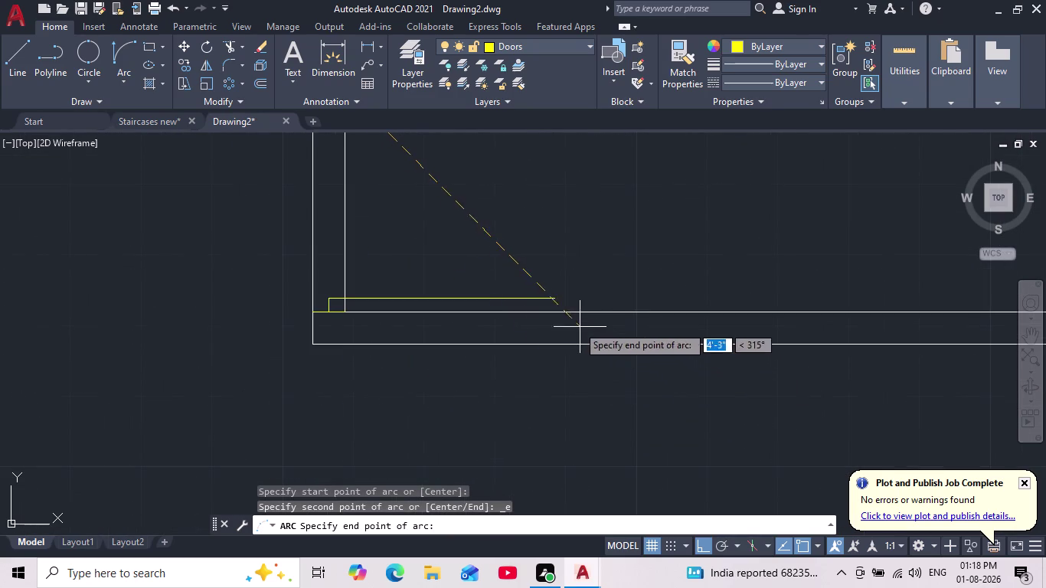
click(550, 297)
scroll(down, 3)
middle_drag(639, 236, 626, 395)
scroll(down, 3)
click(671, 345)
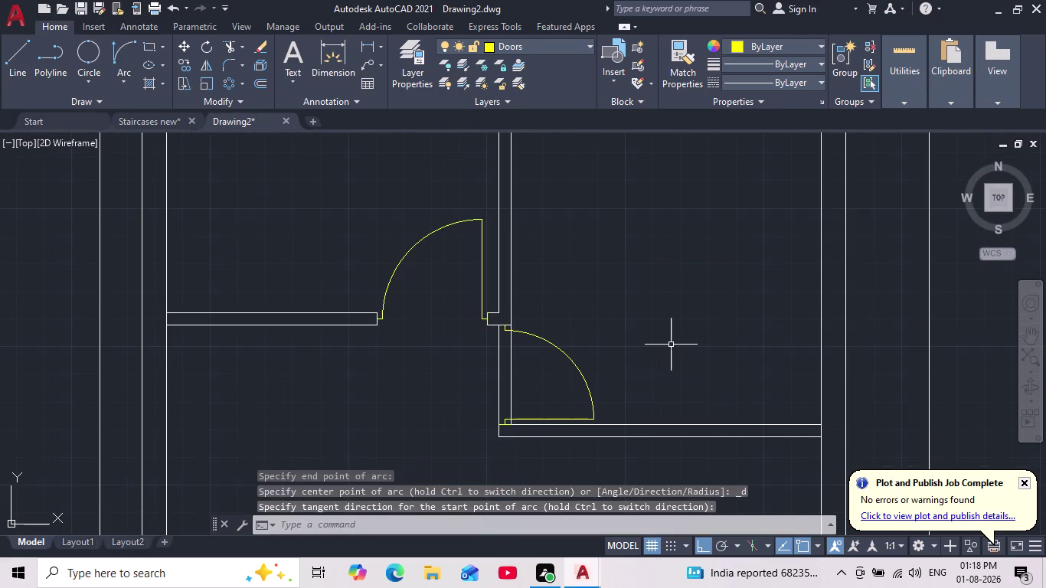
Dismiss the repeated arc command and start trimming the doorway wall lines.
key(Return)
key(Return)
key(Escape)
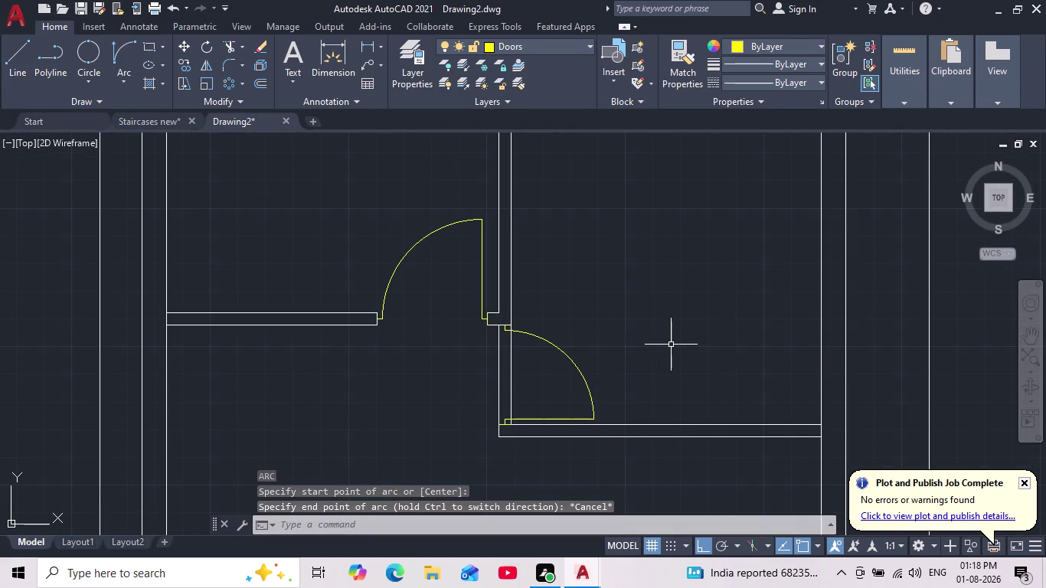
key(Escape)
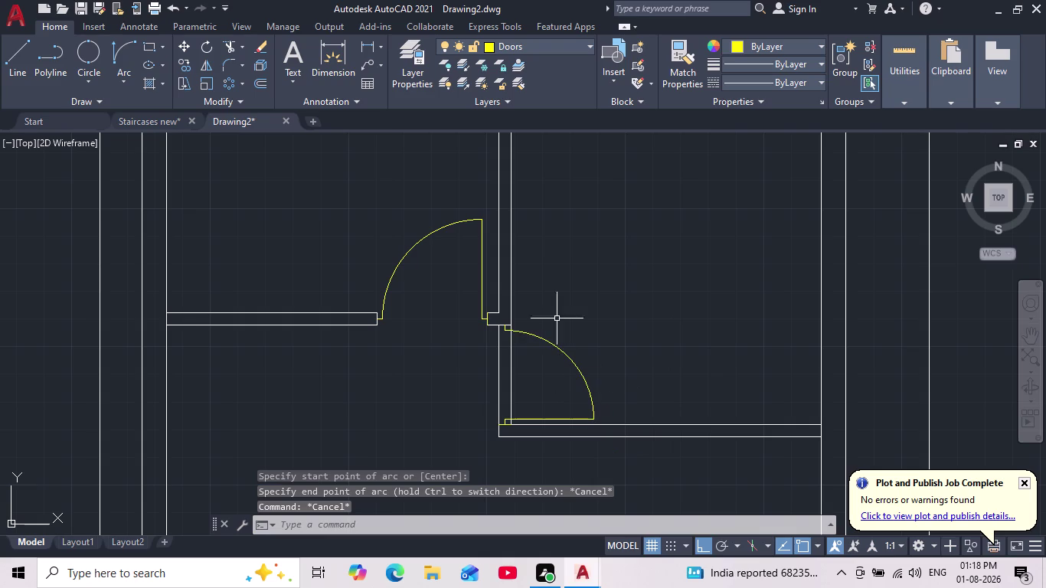
click(232, 43)
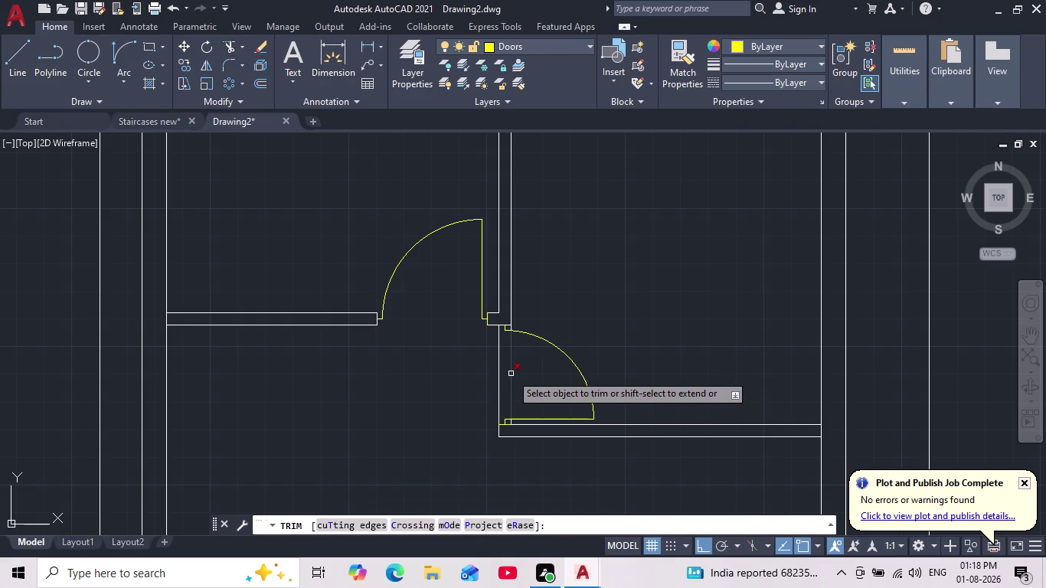
Trim the wall lines running through the lower and upper doorway openings, then exit Trim.
drag(522, 379, 459, 383)
scroll(up, 3)
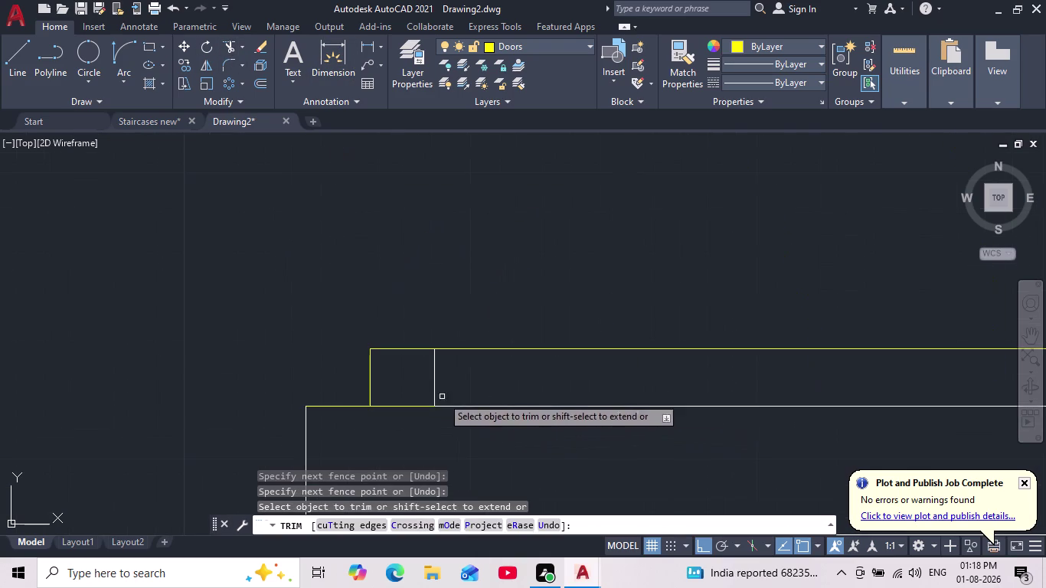
drag(431, 390, 516, 381)
scroll(down, 3)
middle_drag(569, 230, 547, 386)
scroll(down, 3)
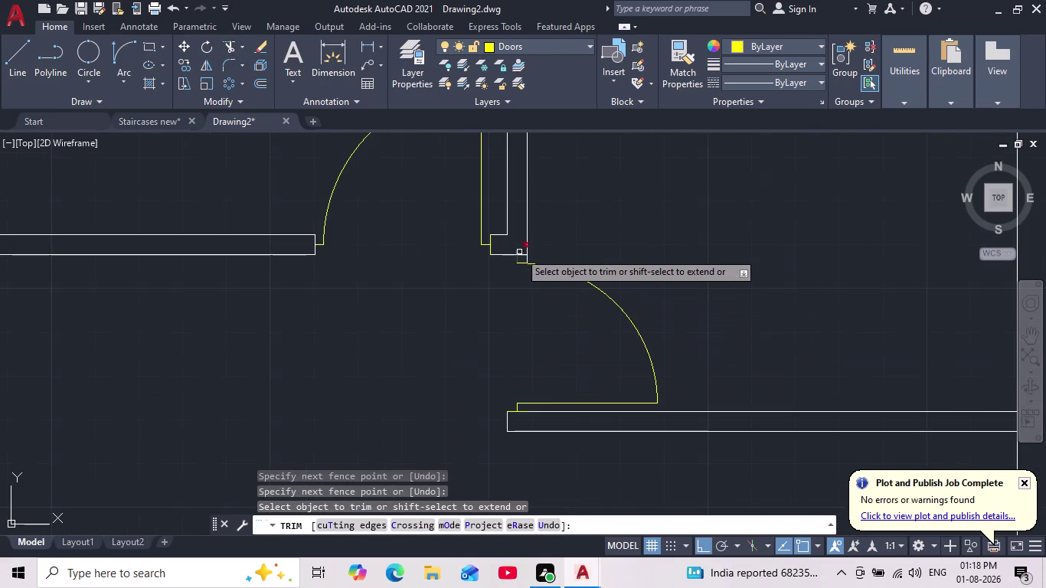
scroll(up, 3)
drag(545, 327, 652, 283)
scroll(down, 3)
middle_click(726, 235)
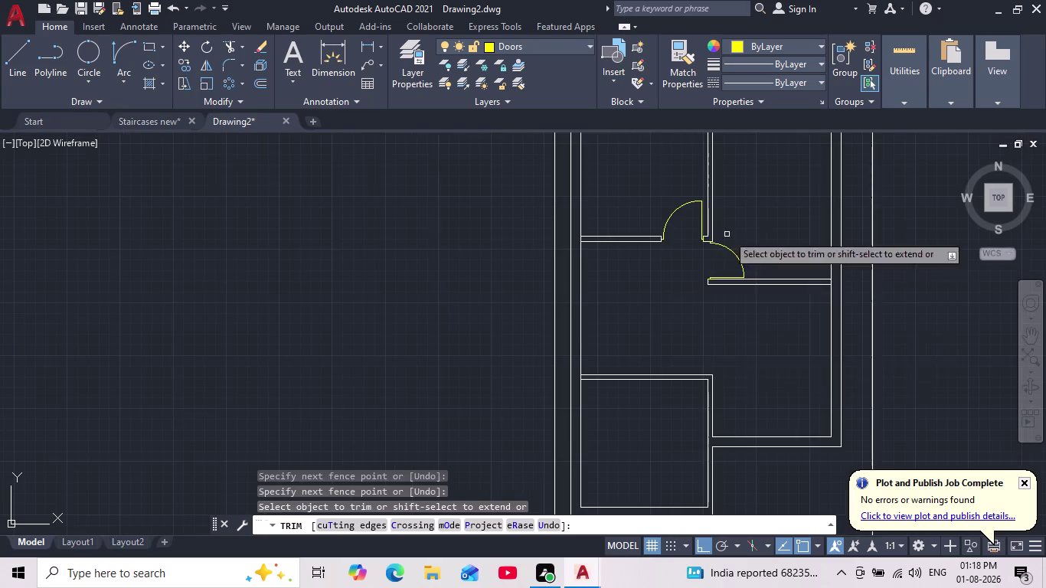
key(Escape)
key(Escape)
Zoom and pan around the plan to review the four doorways, from lower door to top rooms.
scroll(down, 3)
middle_drag(741, 316, 599, 314)
scroll(down, 3)
scroll(up, 3)
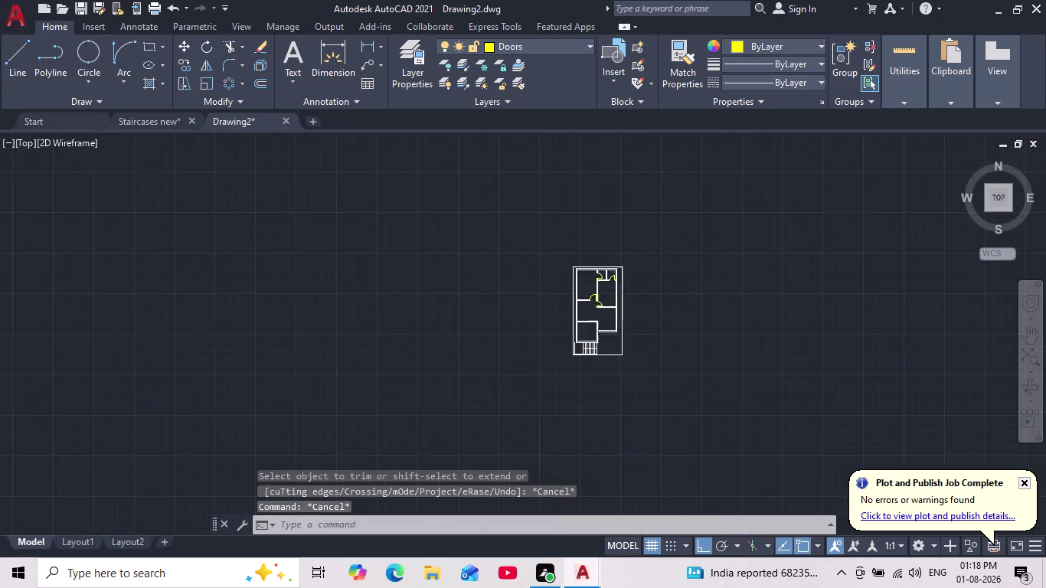
scroll(up, 3)
middle_drag(601, 314, 546, 370)
scroll(up, 3)
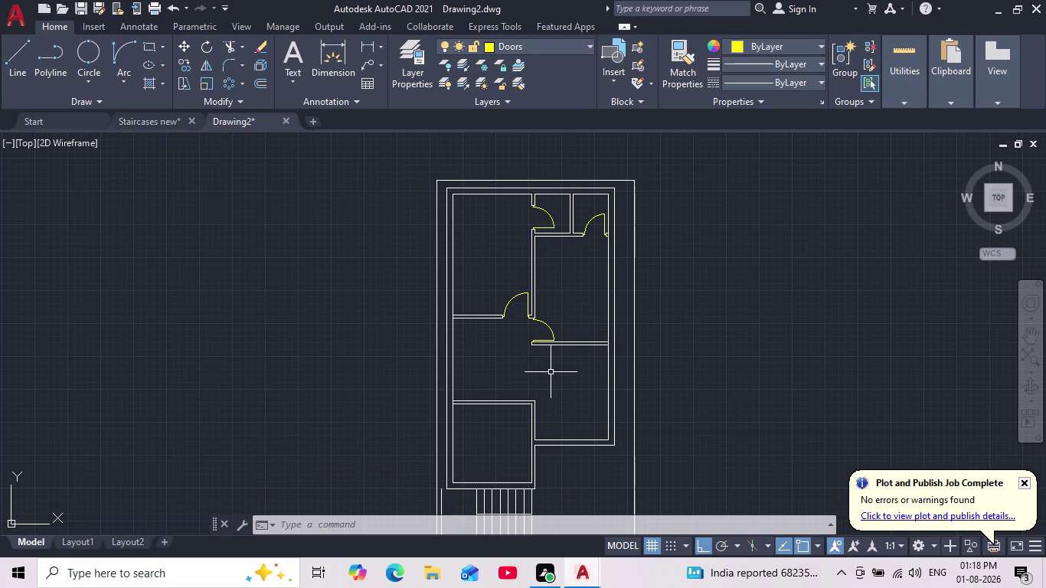
scroll(up, 3)
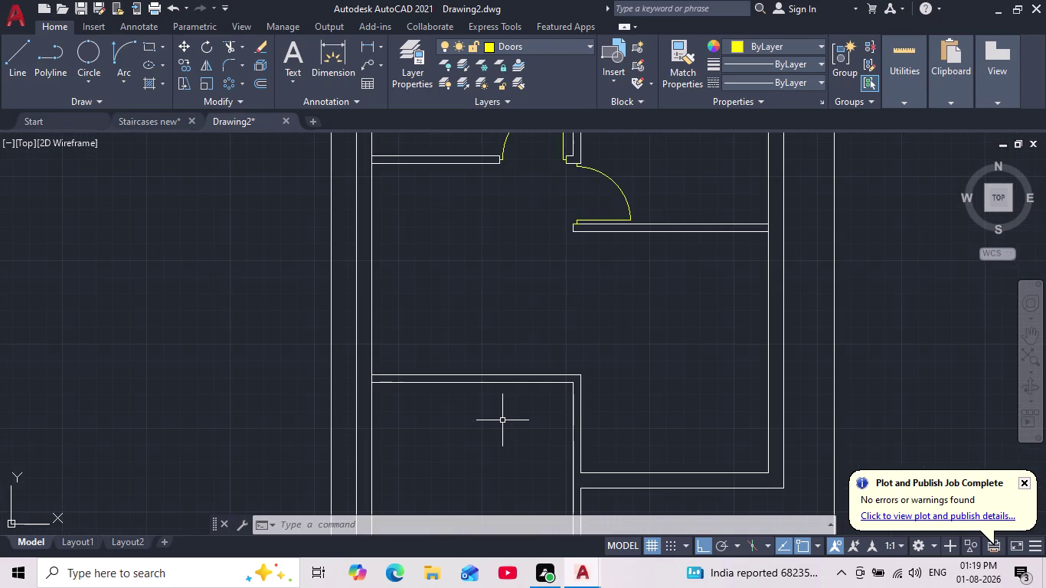
middle_drag(502, 420, 478, 458)
scroll(down, 3)
middle_drag(569, 268, 553, 299)
scroll(up, 3)
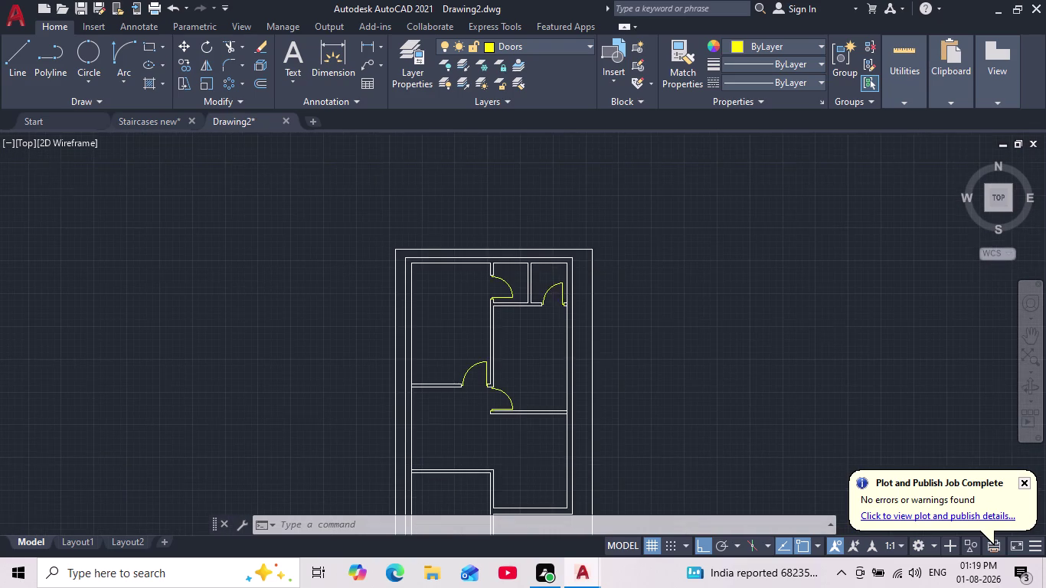
middle_drag(493, 406, 500, 357)
scroll(down, 3)
scroll(up, 3)
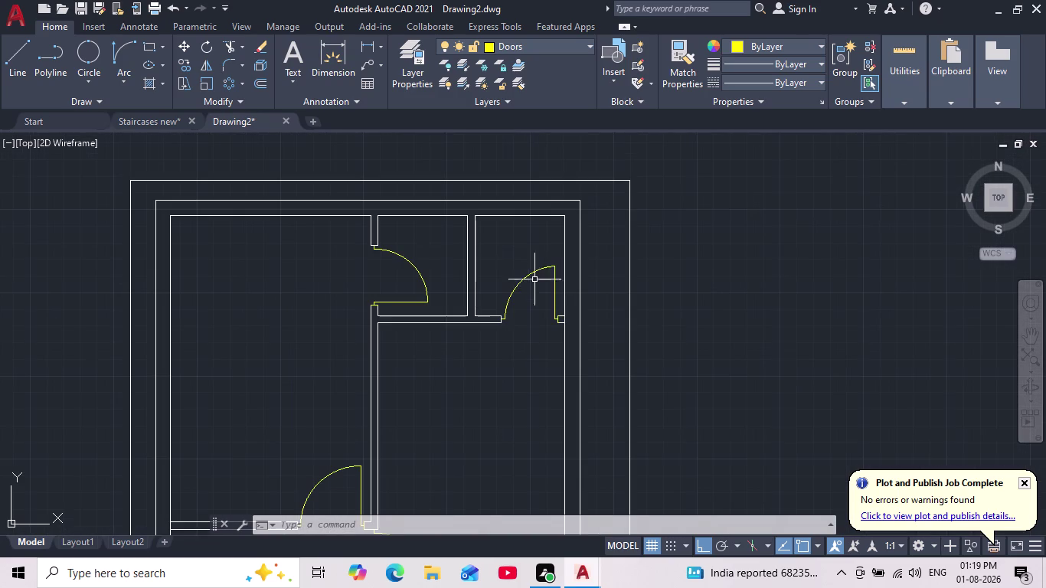
click(496, 244)
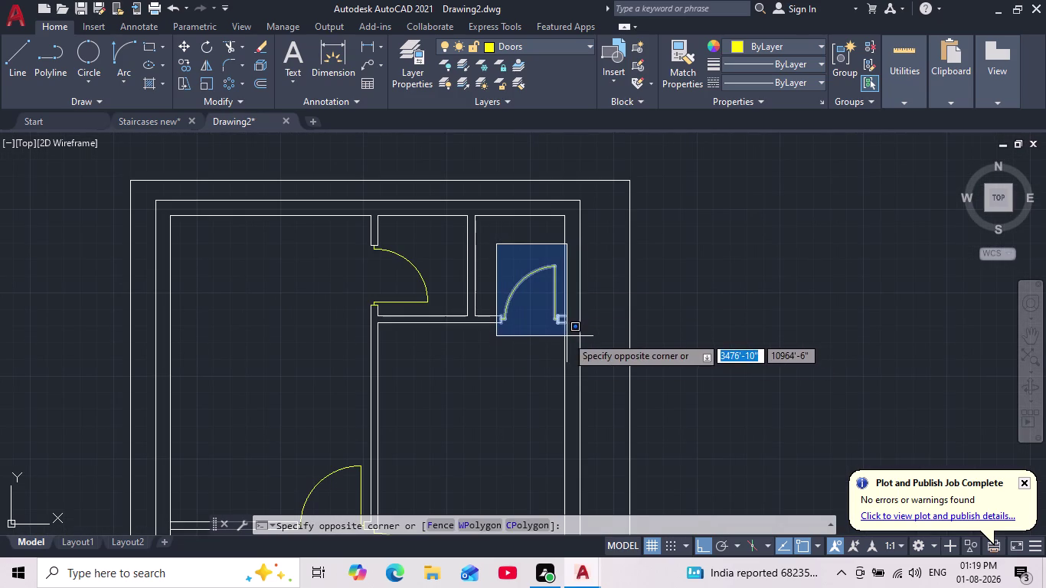
click(588, 341)
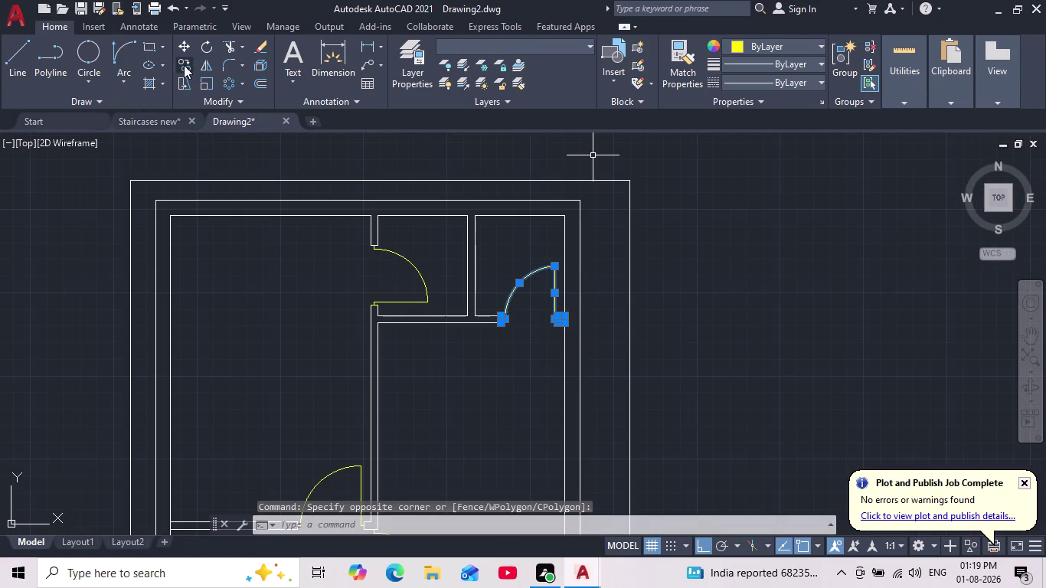
click(184, 65)
click(541, 295)
middle_drag(723, 369, 683, 321)
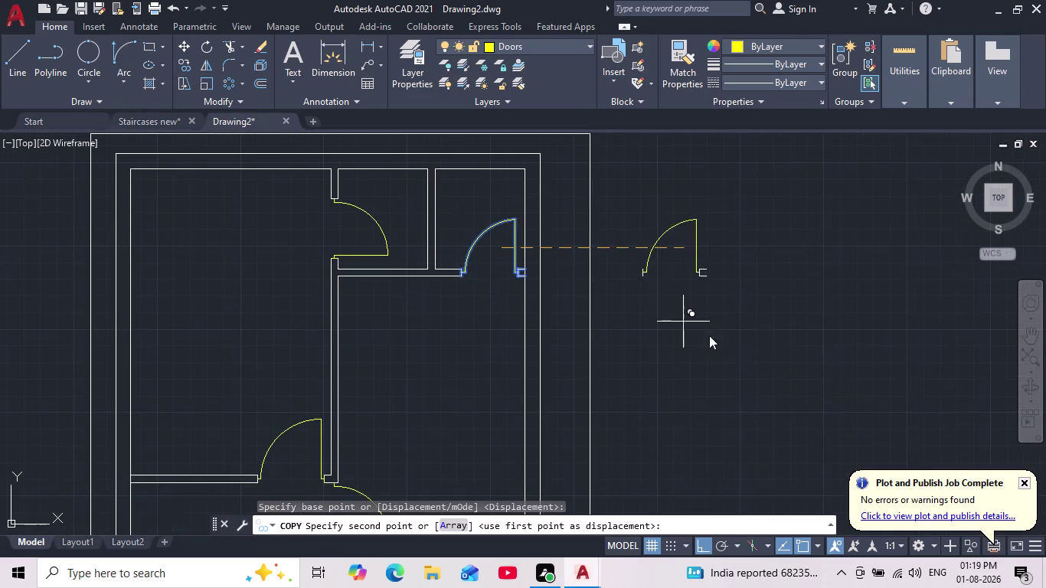
click(747, 352)
key(Escape)
scroll(down, 3)
middle_drag(723, 379, 701, 345)
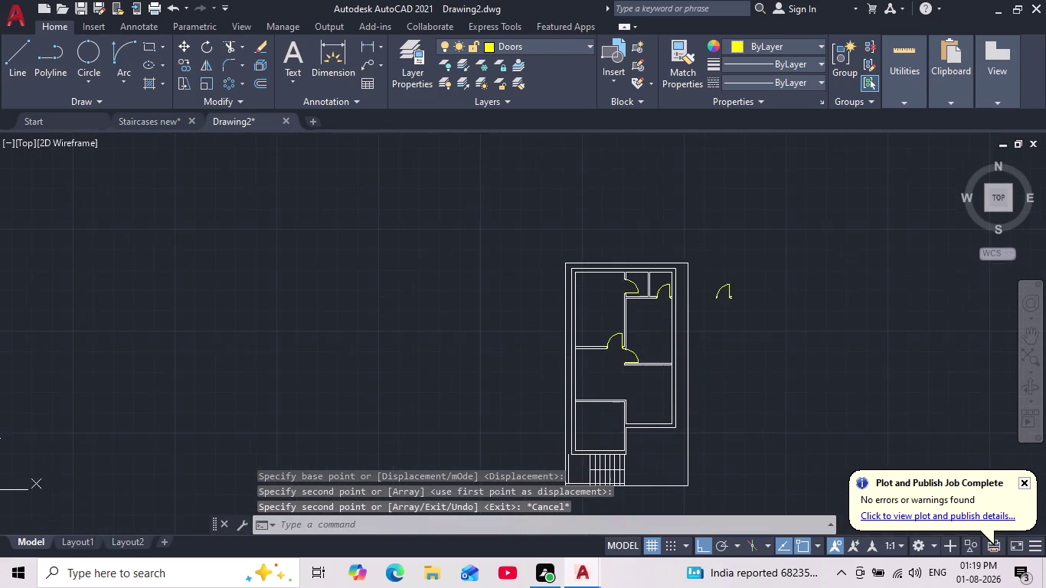
scroll(up, 3)
scroll(up, 3)
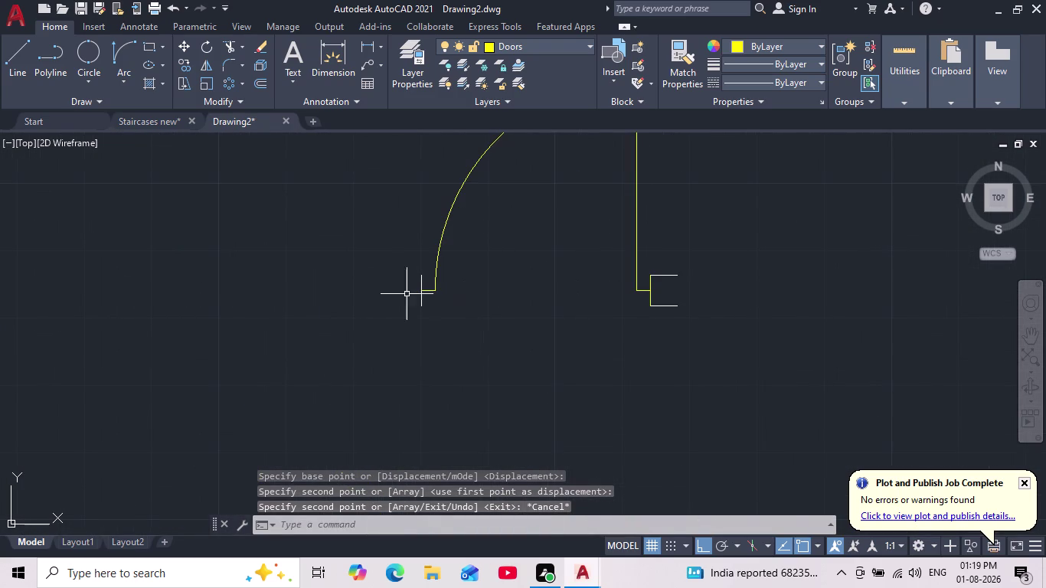
scroll(up, 3)
scroll(down, 3)
middle_drag(963, 317, 706, 376)
scroll(down, 3)
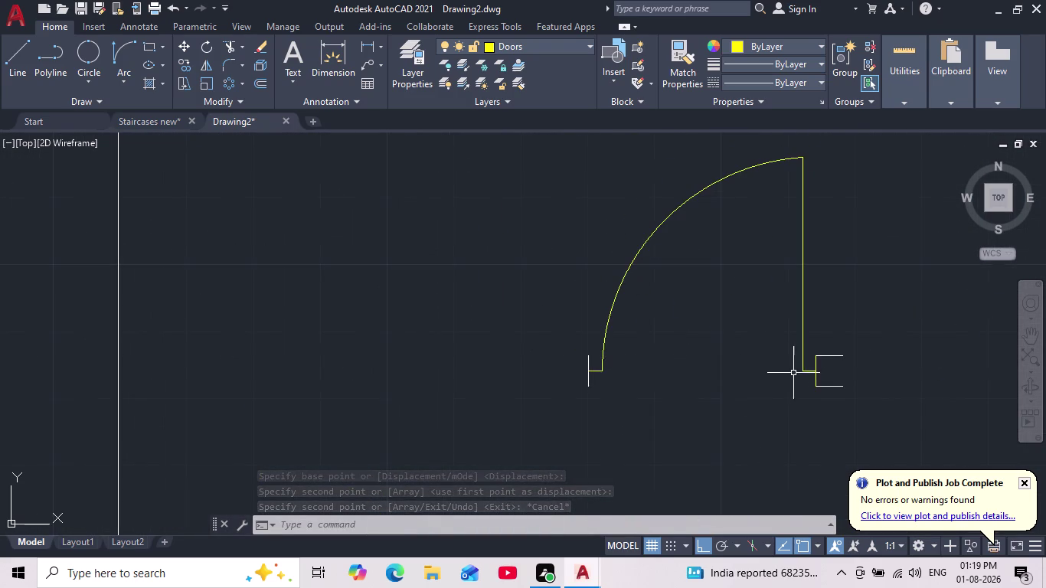
scroll(up, 3)
click(887, 342)
middle_drag(879, 364, 823, 327)
scroll(down, 3)
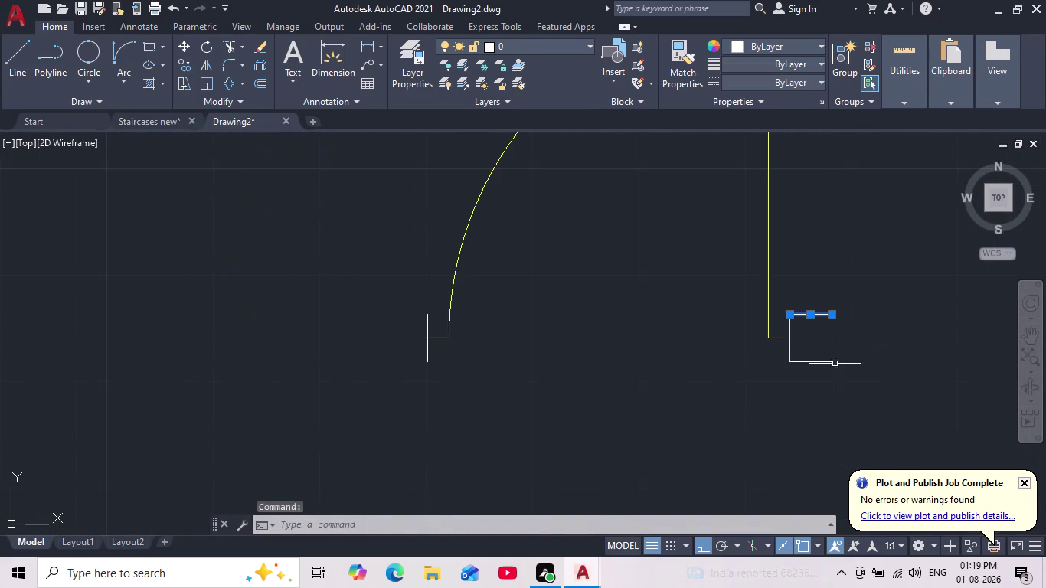
click(825, 358)
click(831, 364)
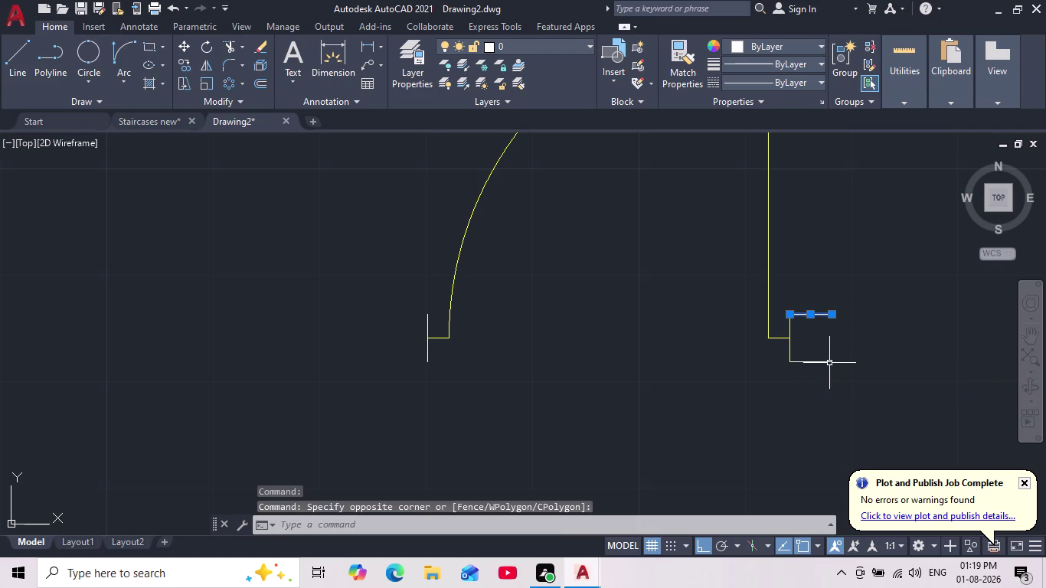
click(829, 362)
key(Delete)
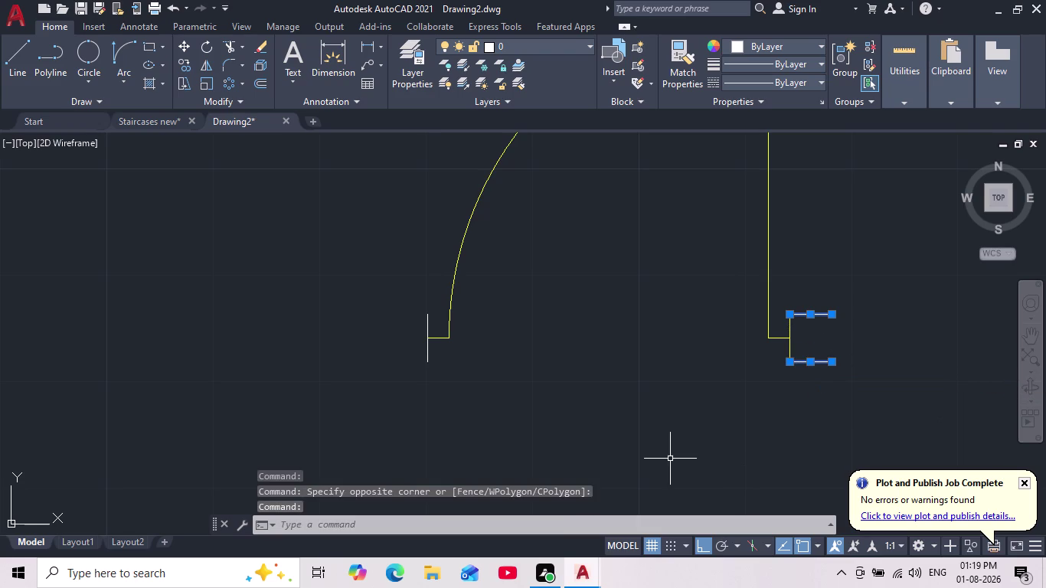
key(Delete)
scroll(down, 3)
middle_drag(676, 453, 705, 384)
scroll(down, 3)
middle_drag(519, 437, 554, 392)
scroll(down, 3)
middle_drag(554, 393, 557, 390)
scroll(up, 3)
middle_drag(562, 395, 659, 336)
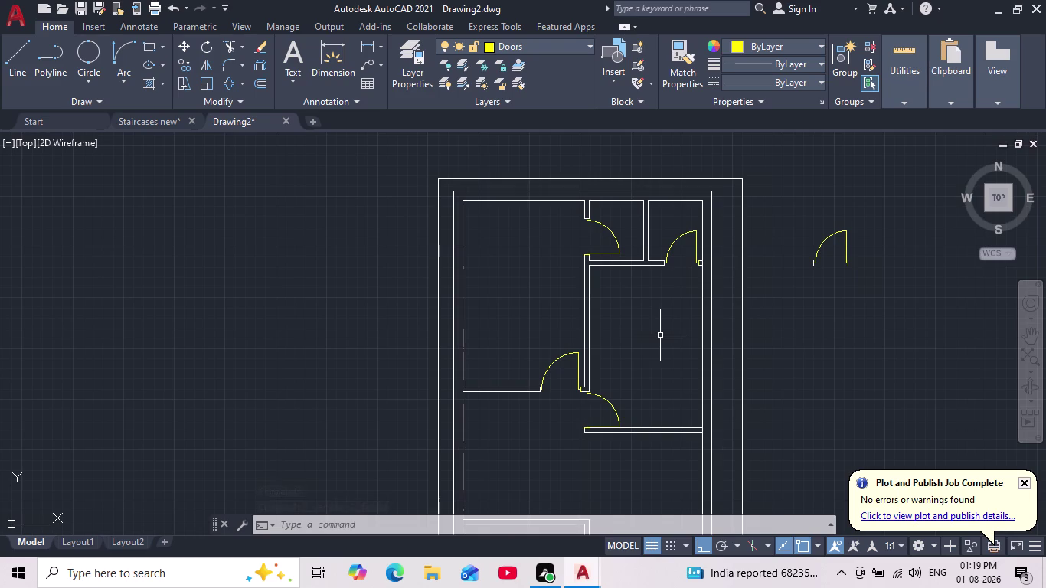
scroll(down, 3)
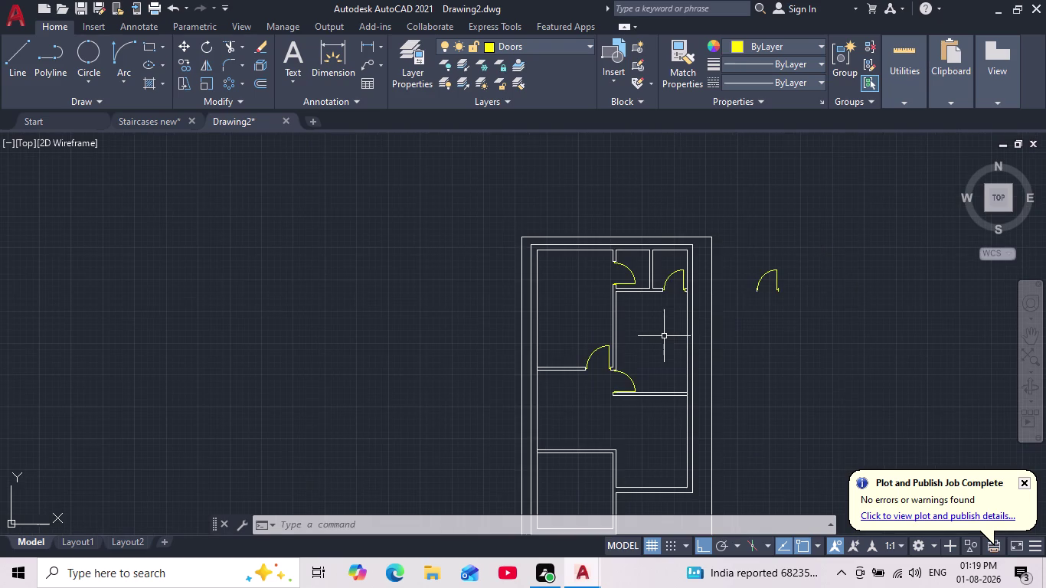
middle_drag(648, 353, 632, 337)
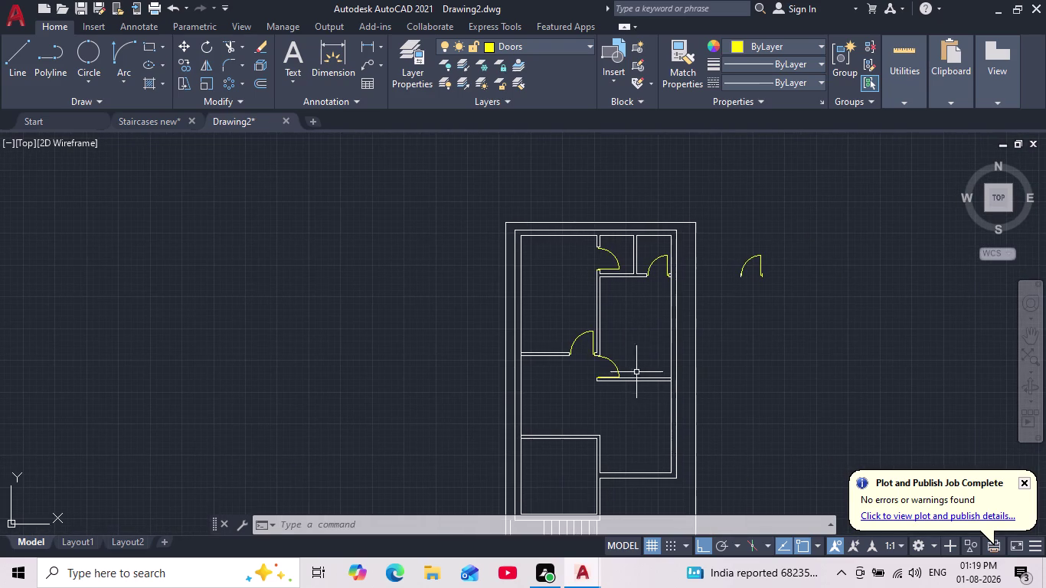
scroll(up, 3)
scroll(up, 3)
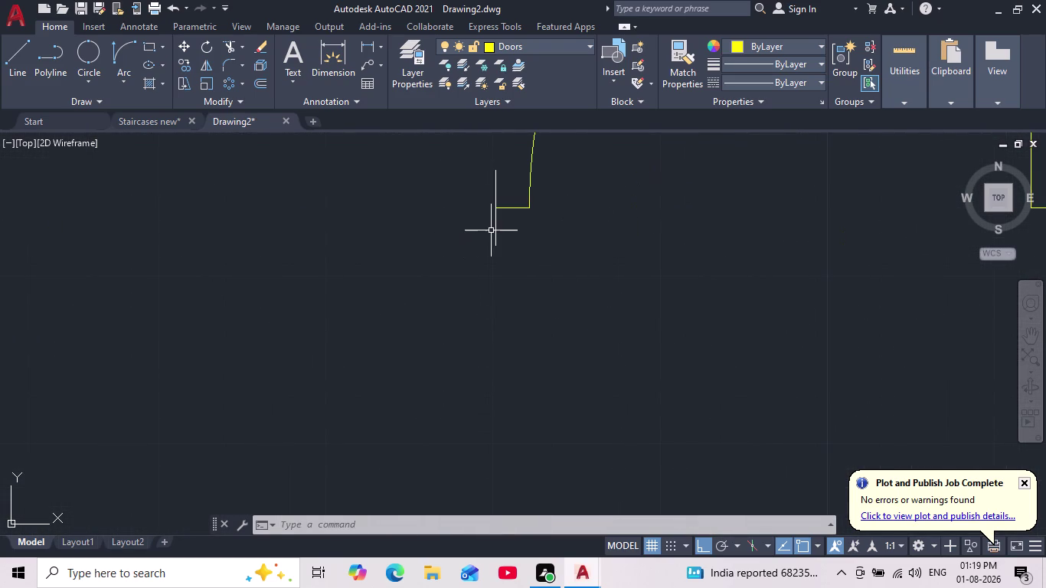
click(494, 232)
key(Delete)
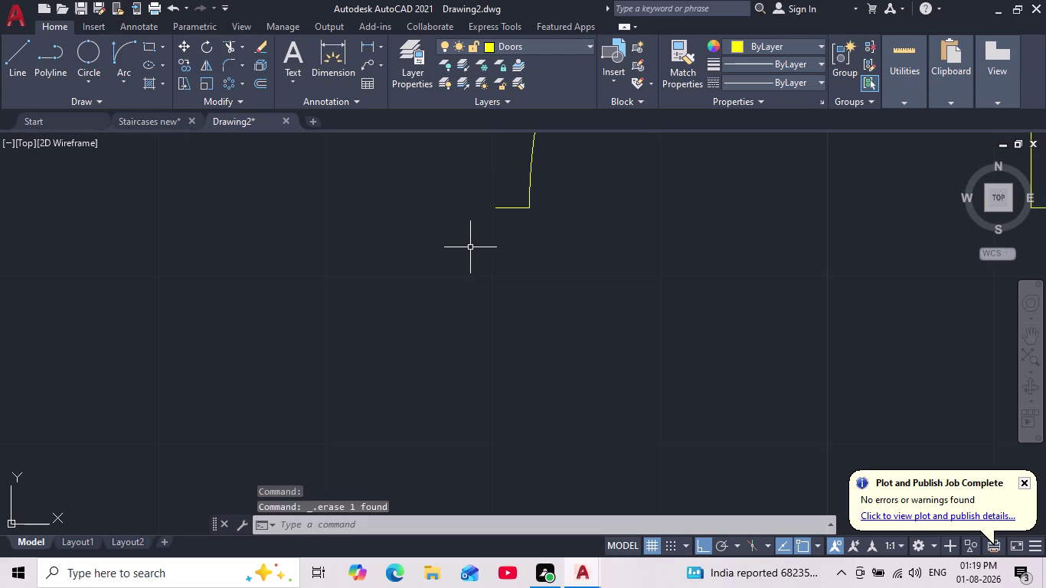
key(ctrl+z)
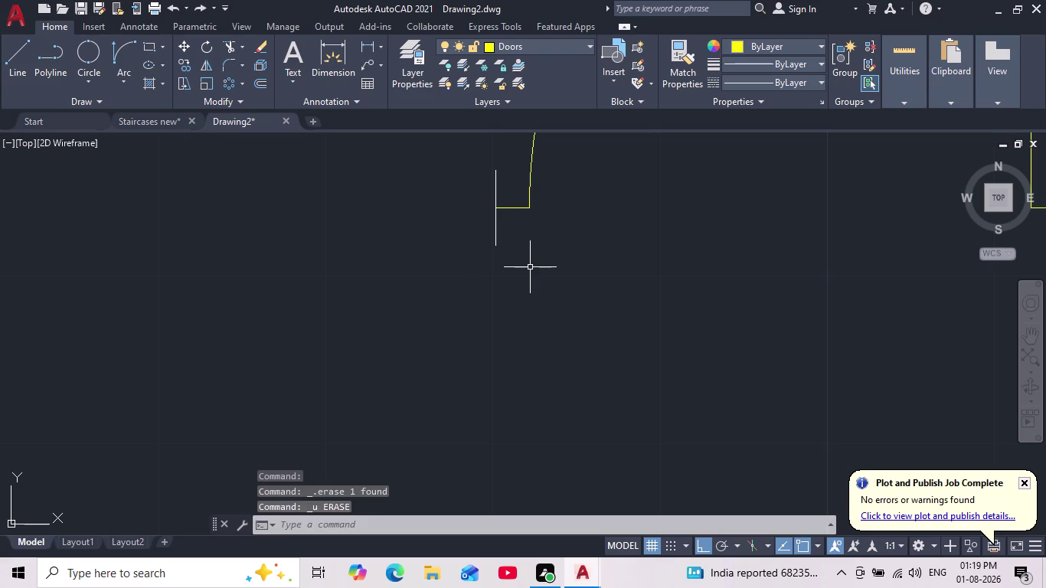
key(Escape)
key(Escape)
key(Escape)
scroll(down, 3)
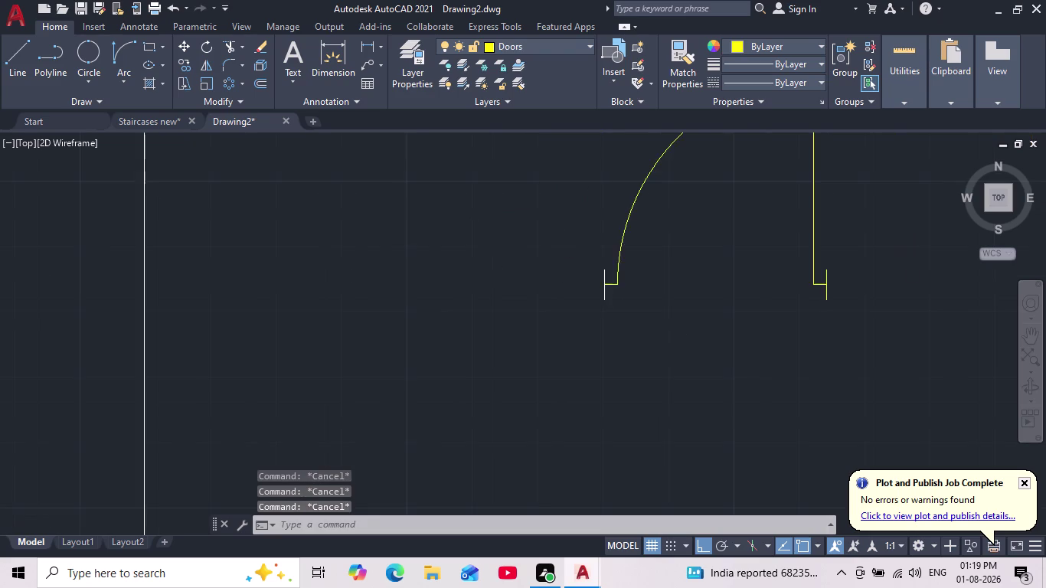
scroll(down, 3)
middle_drag(674, 333, 585, 319)
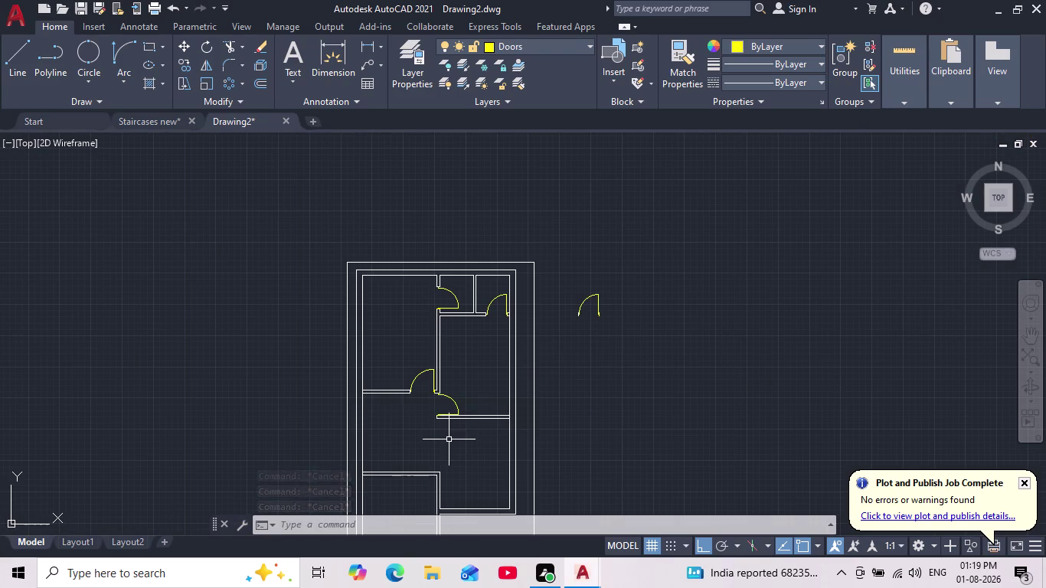
middle_drag(457, 440, 495, 392)
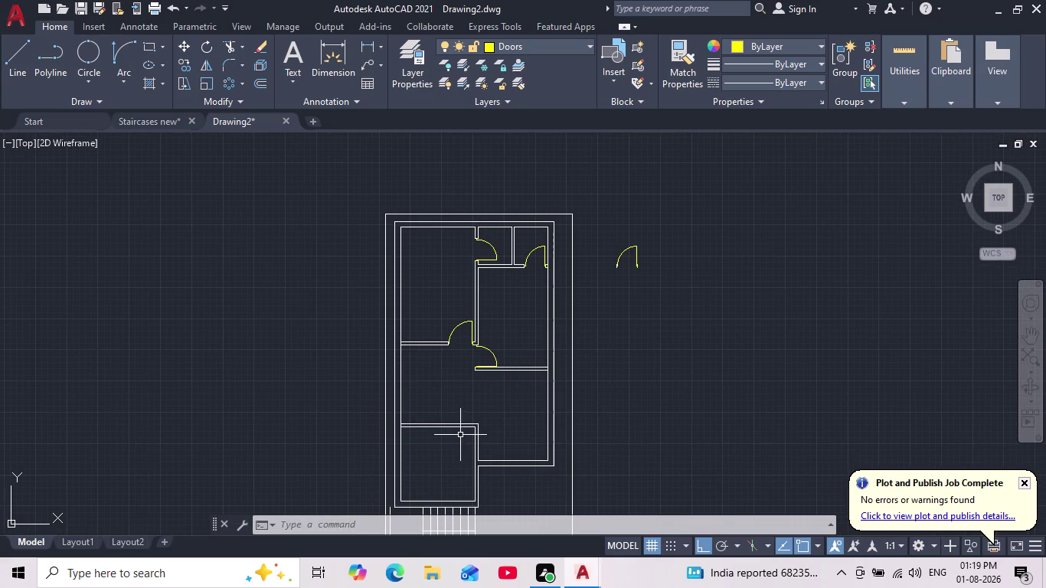
scroll(up, 3)
middle_drag(460, 435, 507, 419)
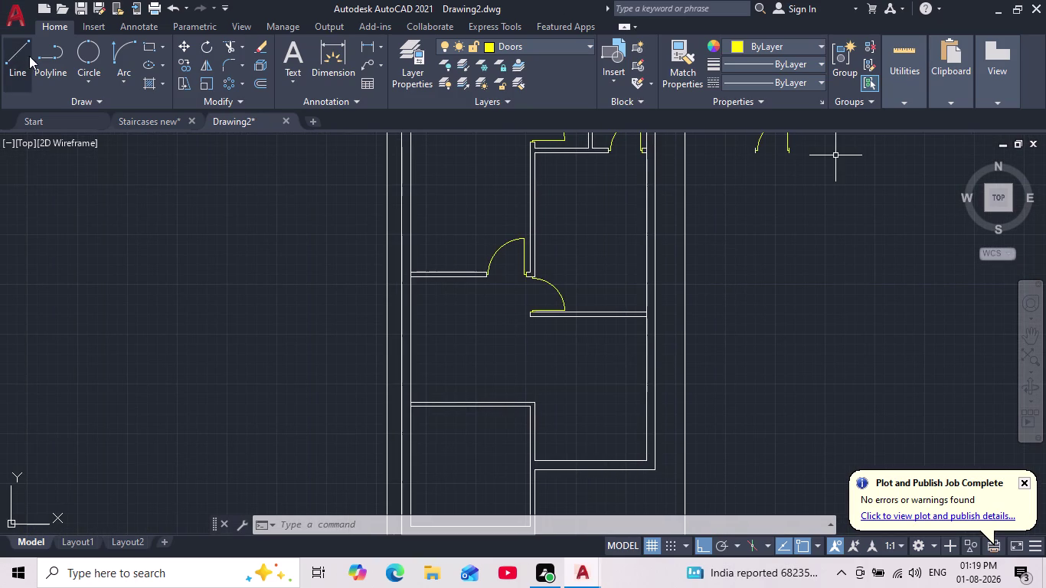
Draw a jamb line starting 4" from the wall corner to the outer wall line.
click(23, 56)
scroll(up, 3)
middle_drag(650, 404, 618, 379)
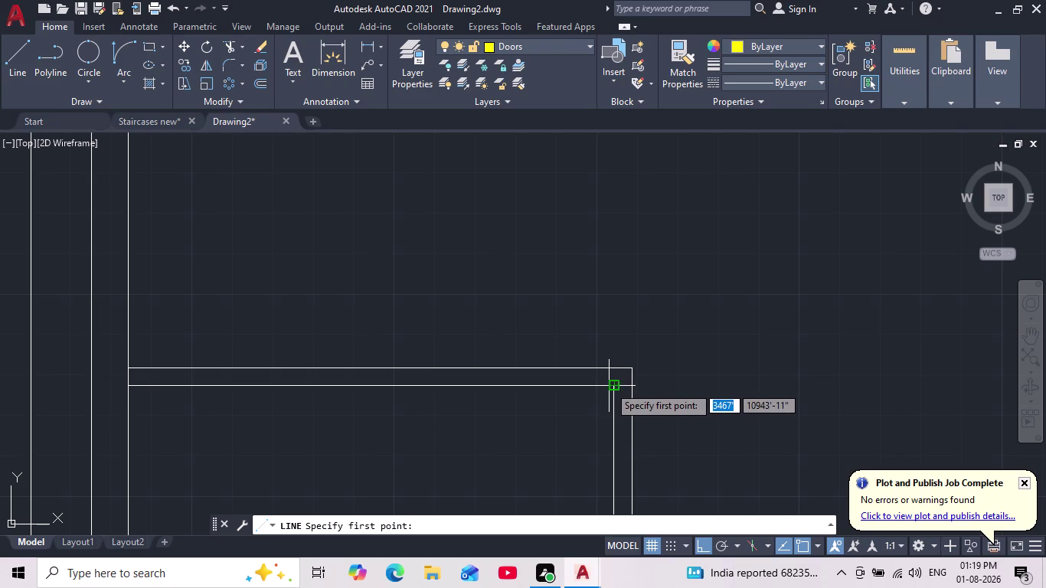
text(4")
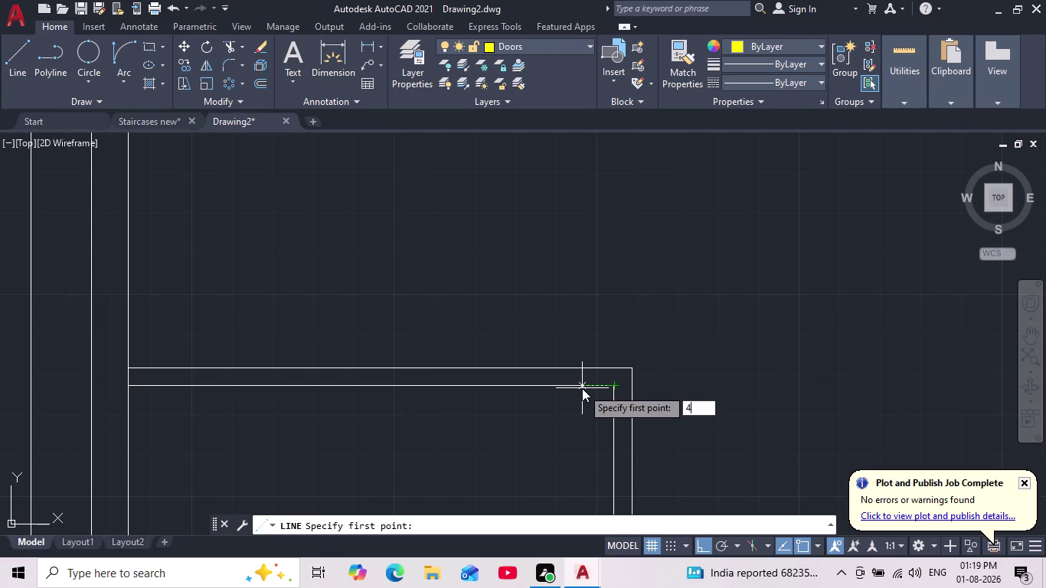
key(Return)
scroll(up, 3)
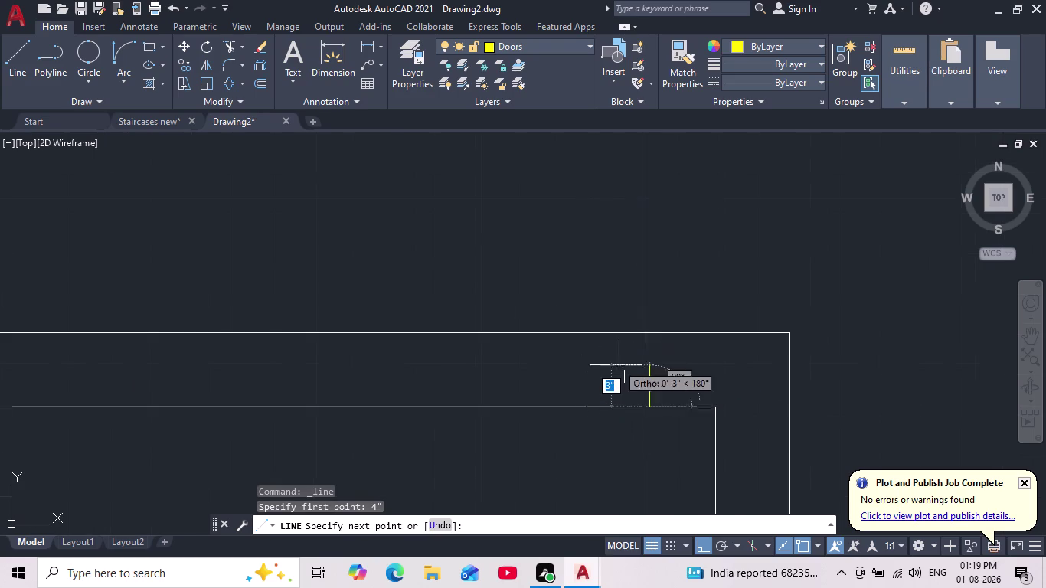
click(649, 335)
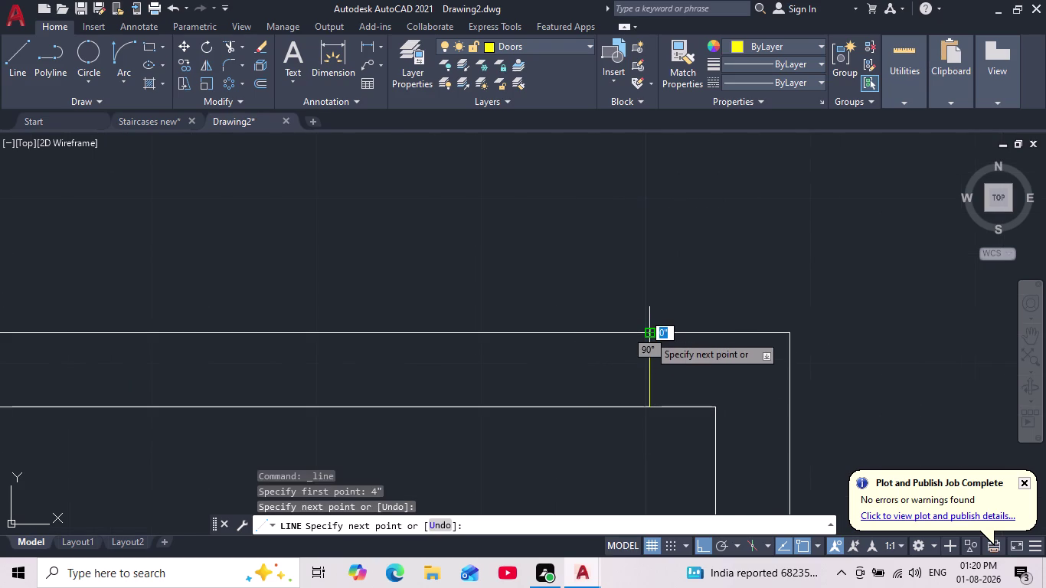
key(Escape)
Pan over the plan to the loose door piece and begin selecting it.
scroll(down, 3)
scroll(down, 3)
middle_drag(640, 370, 546, 373)
scroll(down, 3)
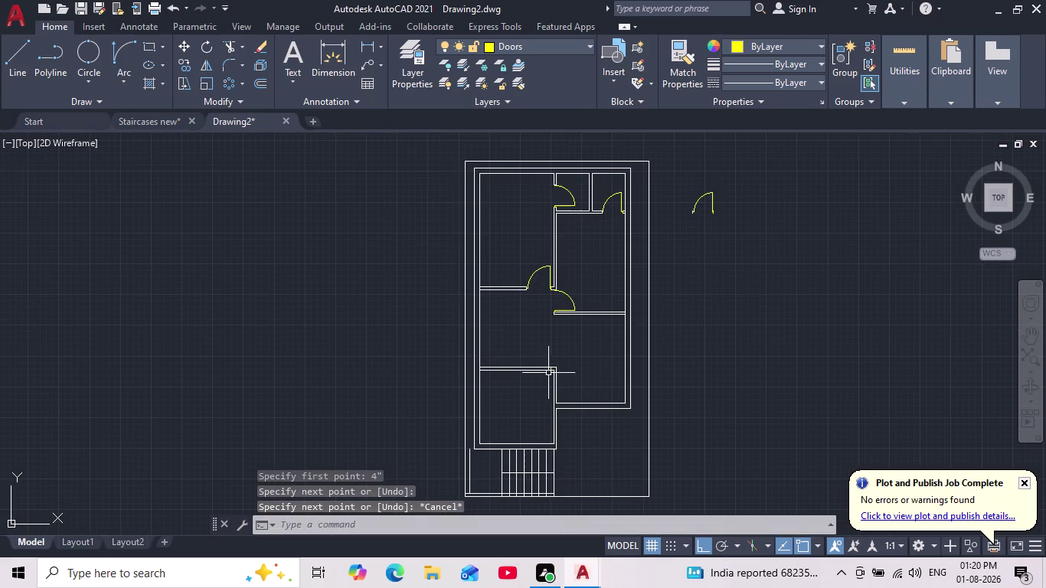
scroll(up, 3)
scroll(up, 3)
middle_drag(718, 225, 722, 254)
scroll(down, 3)
middle_drag(722, 254, 715, 283)
drag(727, 244, 733, 290)
click(695, 314)
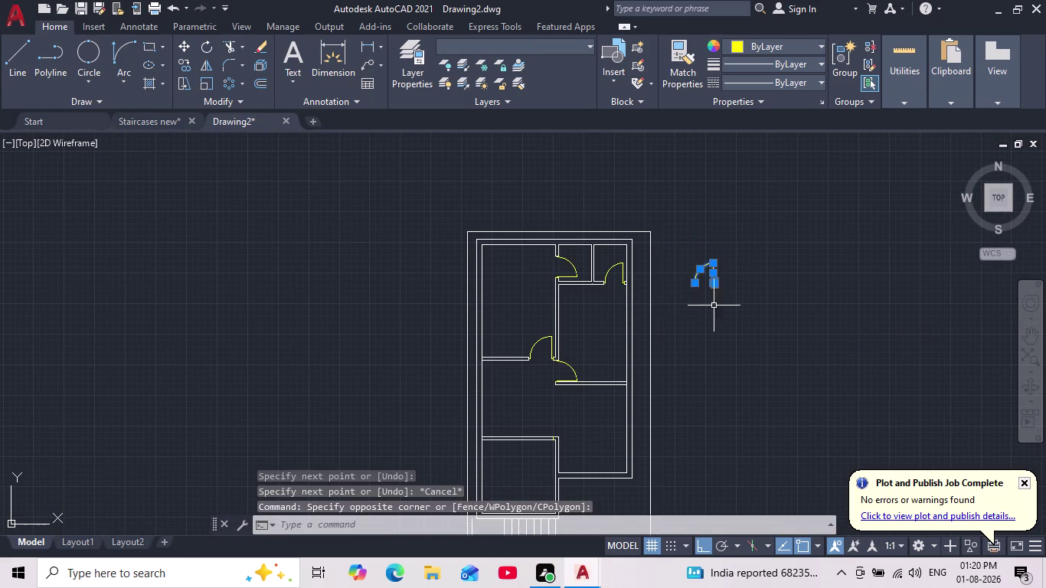
Window-select the loose door, mirror it across a horizontal line, and erase the original.
scroll(up, 3)
drag(771, 151, 733, 233)
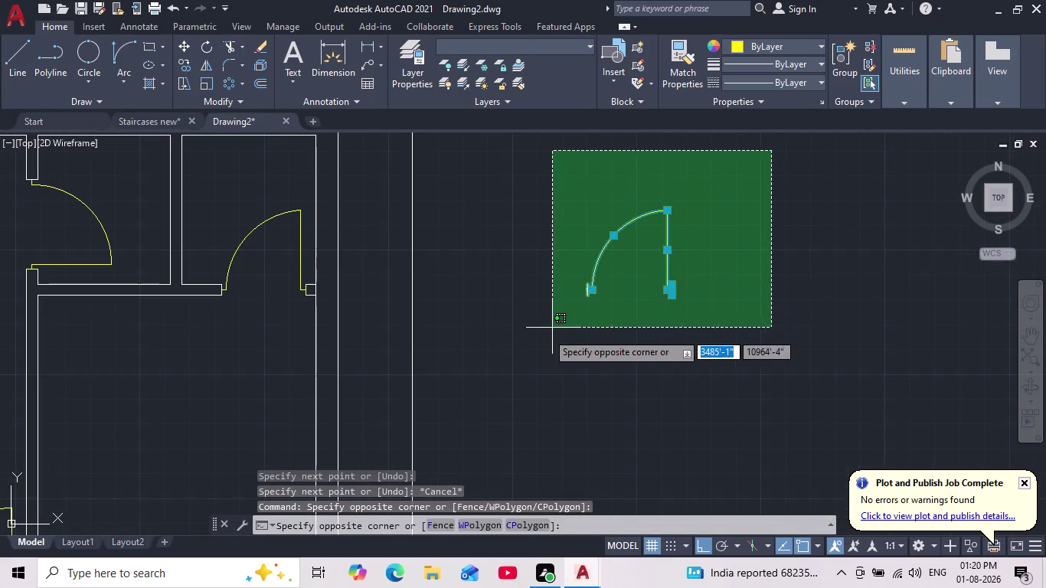
click(543, 335)
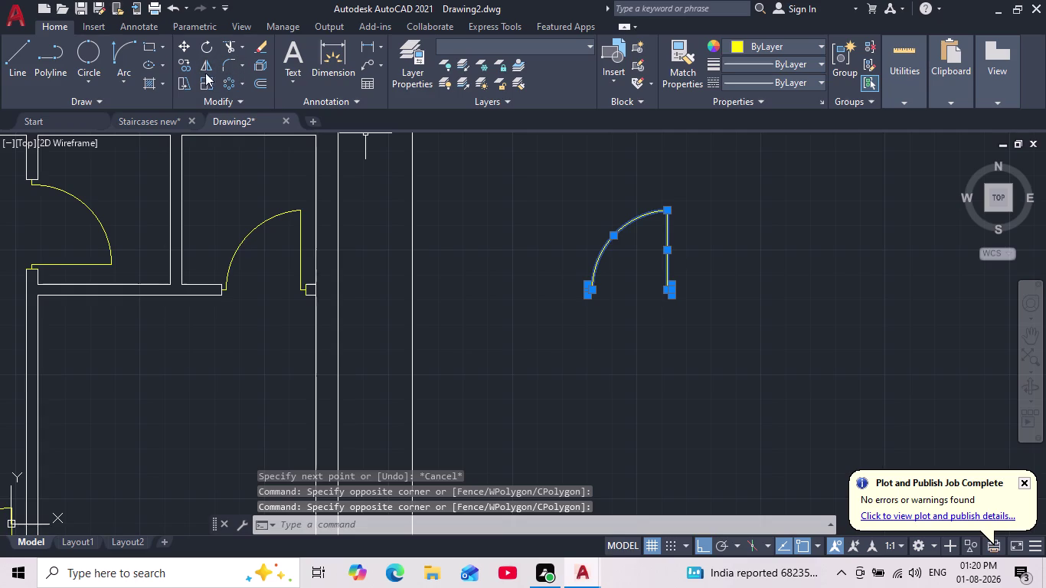
click(209, 67)
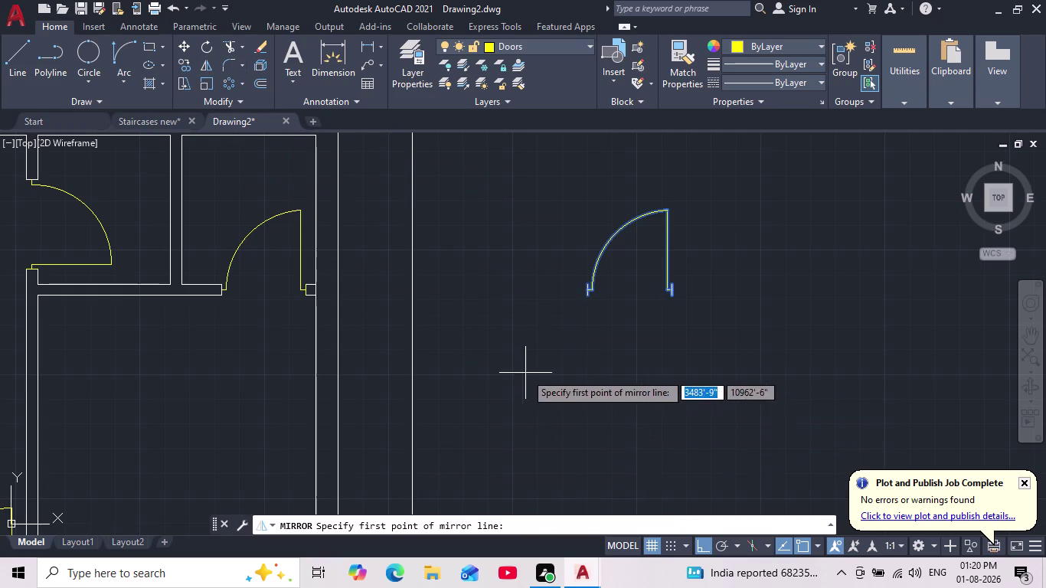
drag(525, 370, 565, 376)
middle_click(755, 374)
click(756, 375)
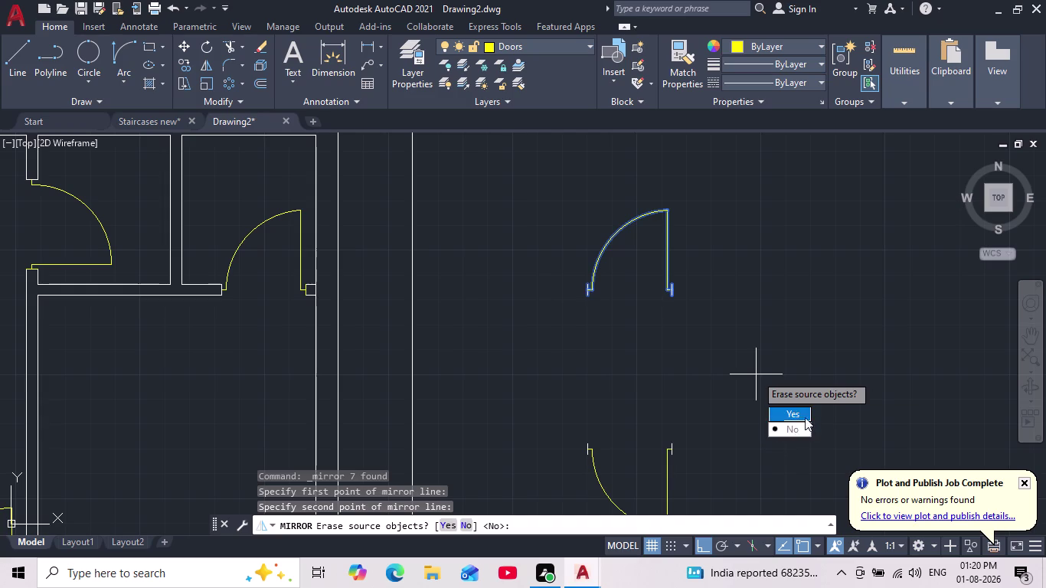
drag(805, 416, 756, 374)
scroll(down, 3)
middle_drag(754, 373, 752, 334)
scroll(up, 3)
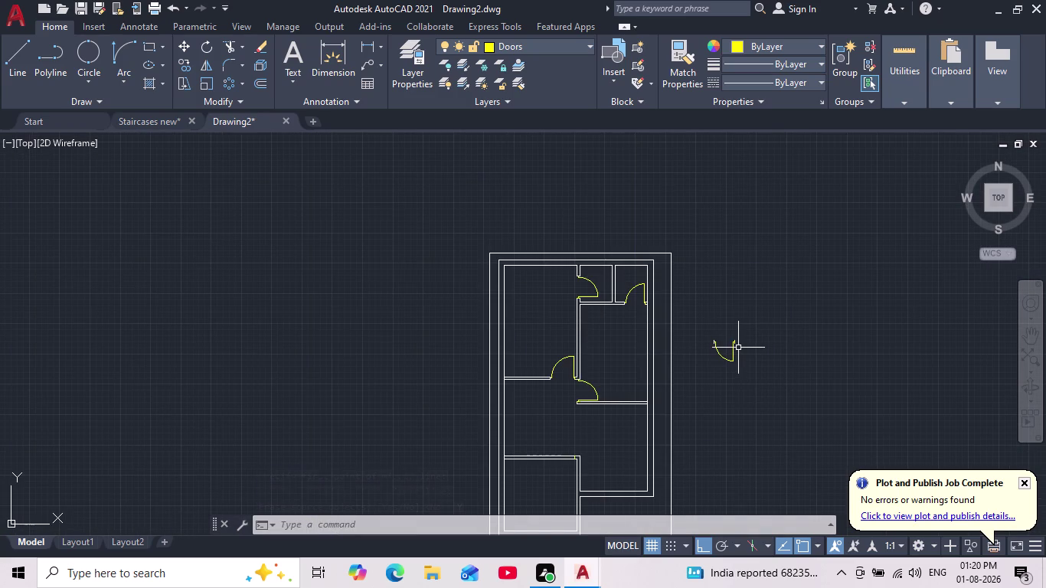
Select the flipped door and start copying it from the jamb corner base point.
scroll(up, 3)
drag(754, 294, 758, 306)
click(686, 382)
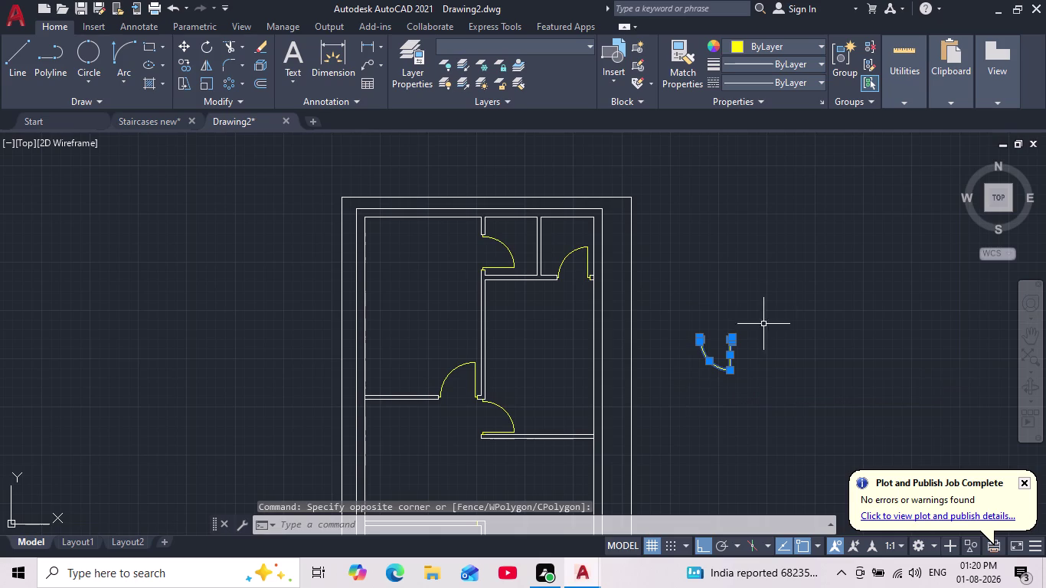
click(185, 66)
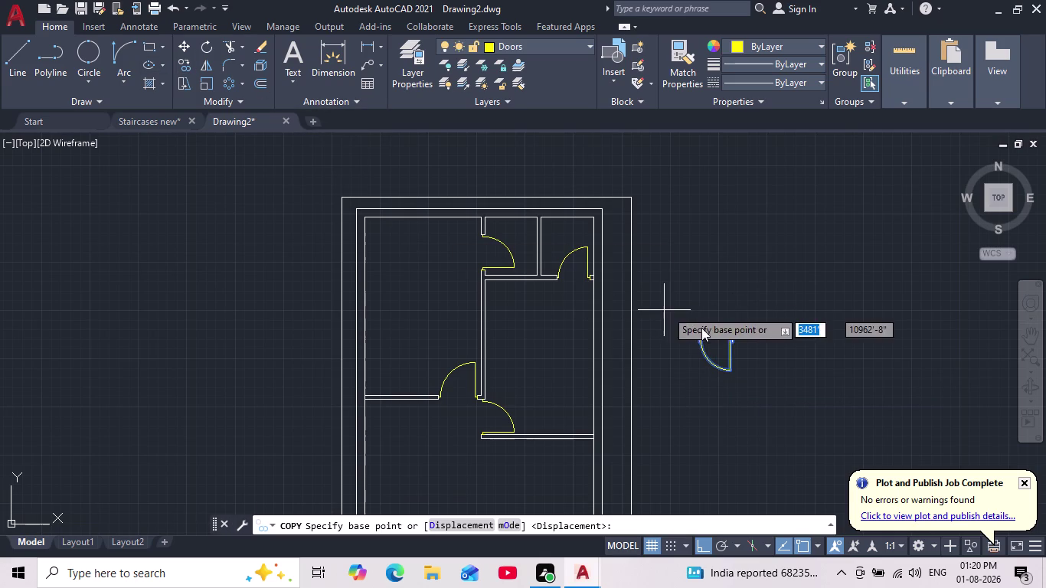
scroll(up, 3)
scroll(up, 3)
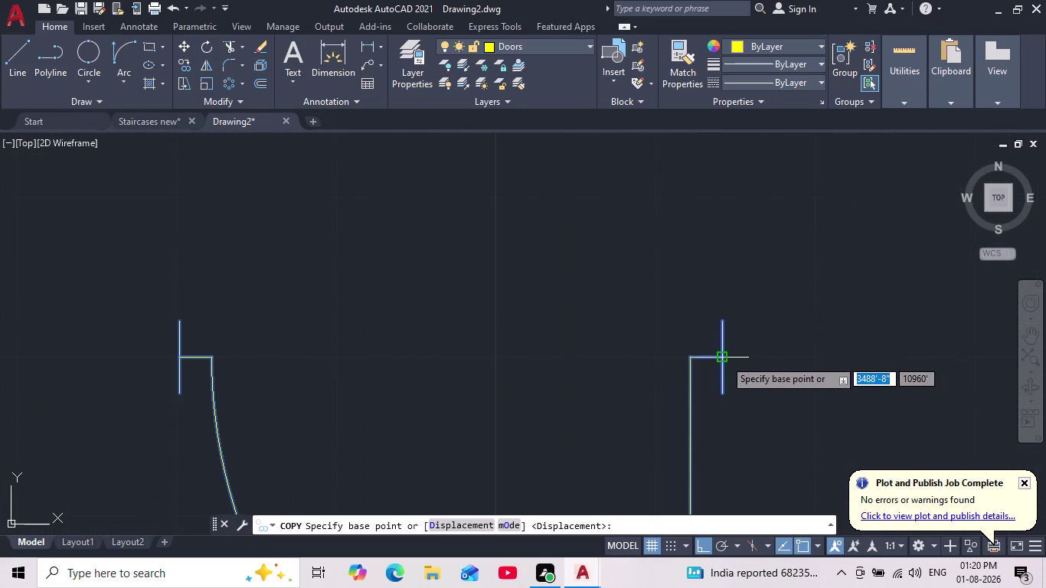
click(724, 359)
scroll(down, 3)
middle_drag(737, 367, 746, 283)
scroll(down, 3)
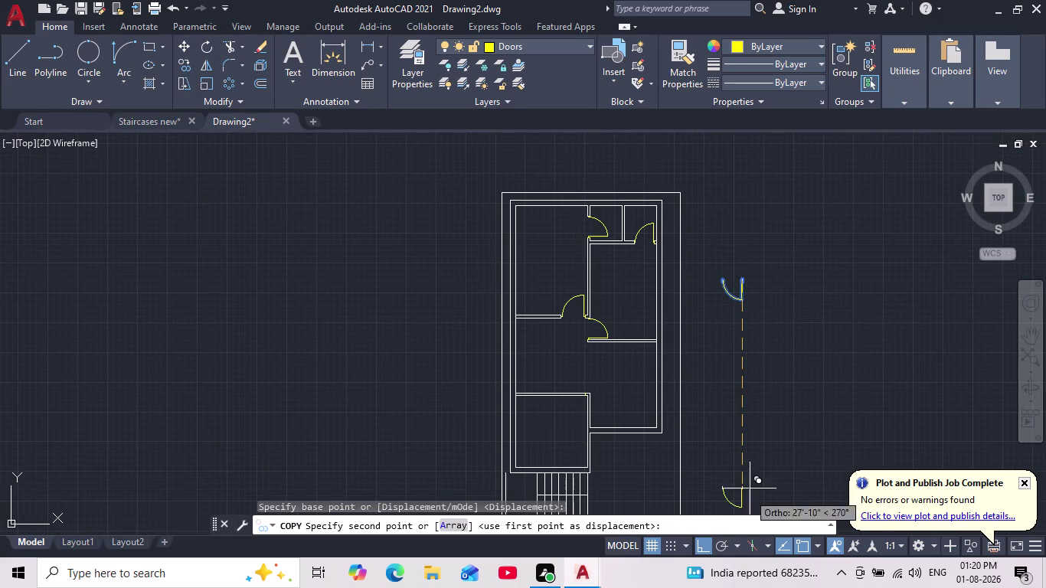
With Ortho off, place the door copy at the lower-left room's top wall corner.
click(704, 545)
scroll(up, 3)
scroll(up, 3)
middle_drag(695, 398, 693, 398)
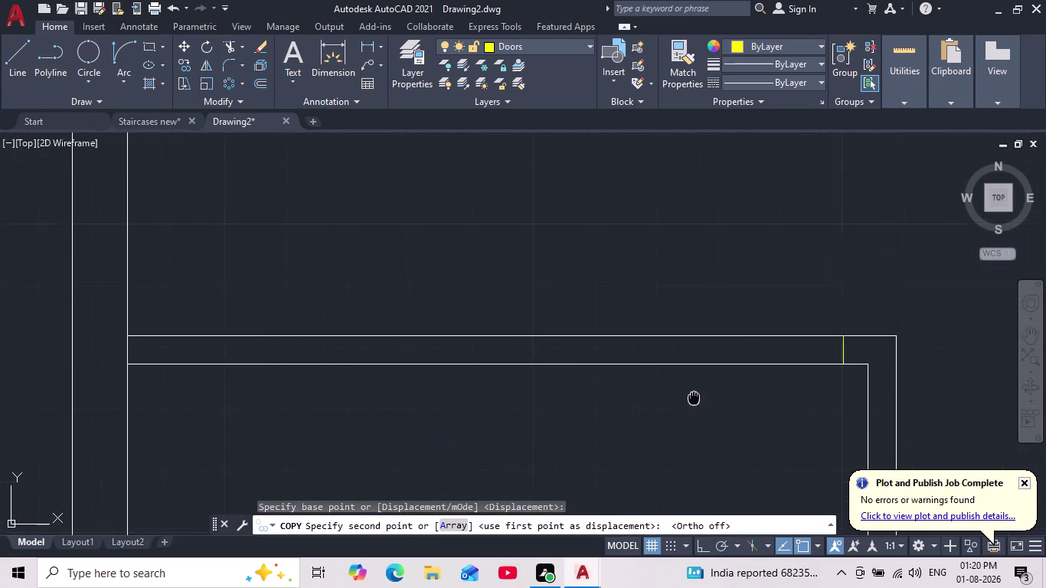
middle_drag(693, 398, 559, 395)
scroll(up, 3)
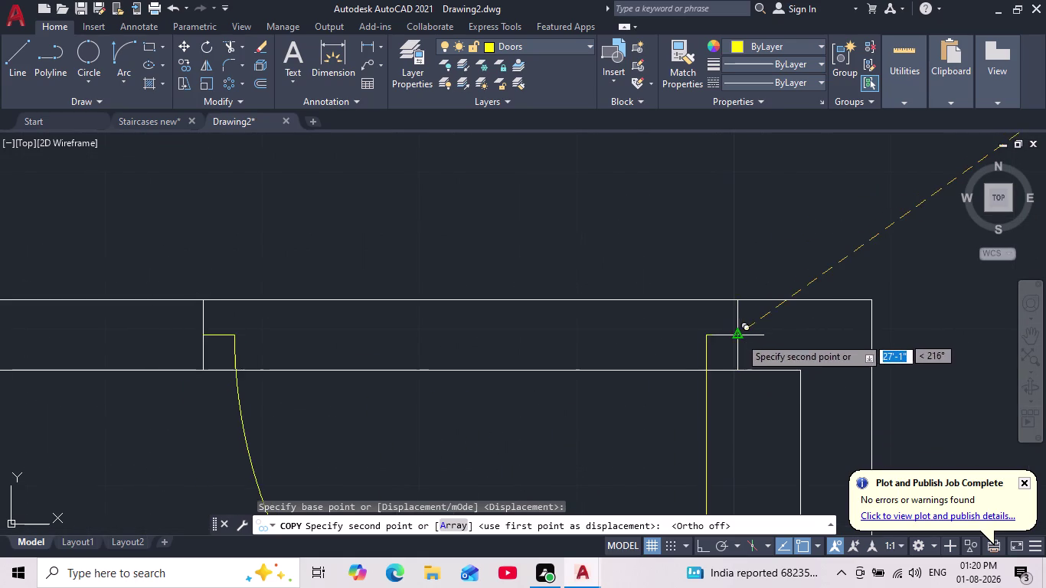
click(739, 337)
key(Escape)
Check the placed door and start Trim at the new opening.
scroll(down, 3)
middle_drag(705, 363, 699, 365)
scroll(down, 3)
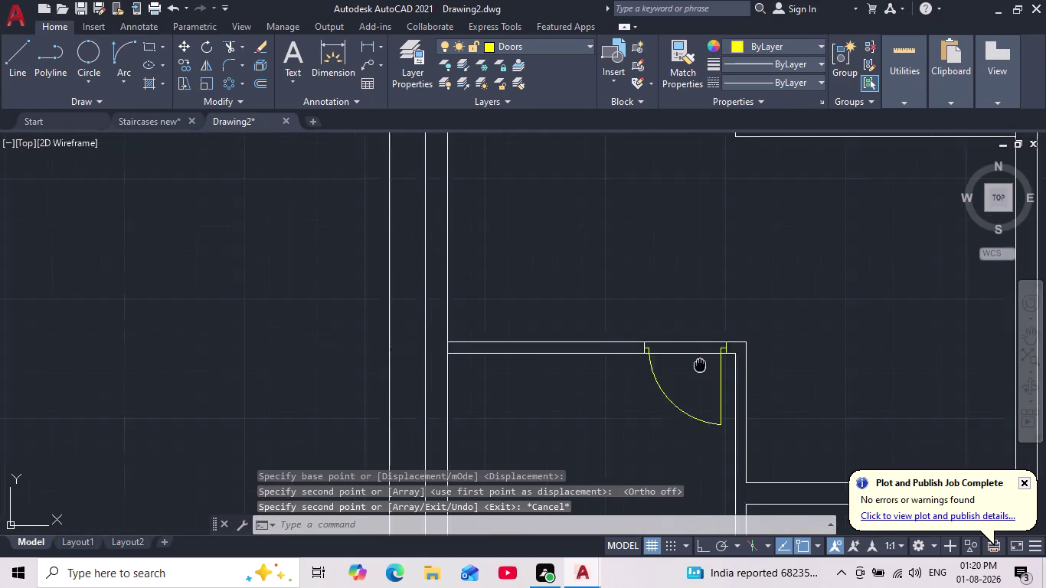
middle_drag(699, 365, 695, 363)
scroll(down, 3)
middle_drag(737, 359, 661, 369)
scroll(up, 3)
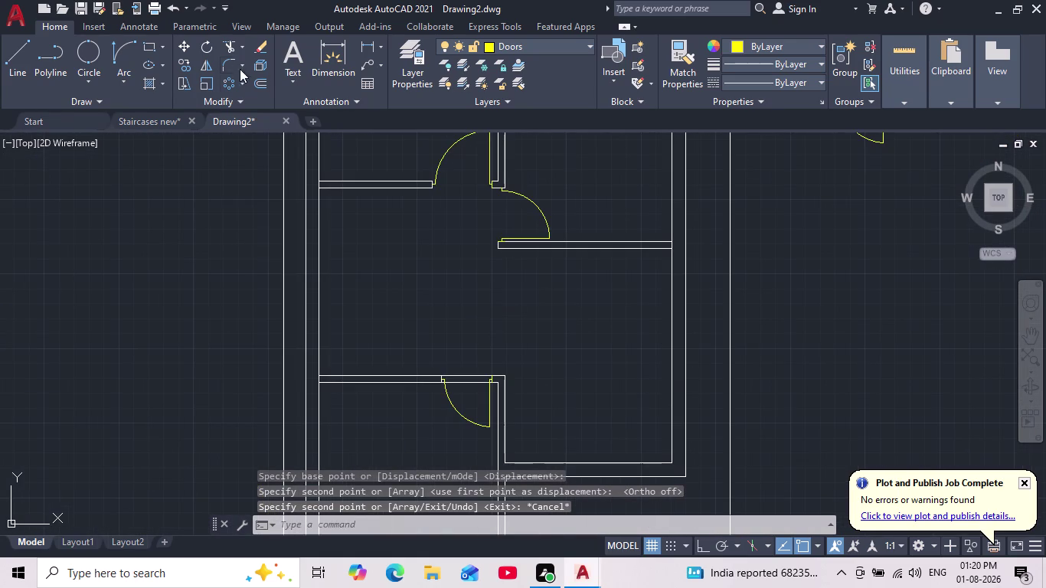
click(231, 48)
middle_drag(443, 371, 396, 337)
scroll(up, 3)
Fence-trim the three wall lines between the copied door's jambs, then exit Trim.
scroll(up, 3)
drag(434, 372, 441, 281)
scroll(up, 3)
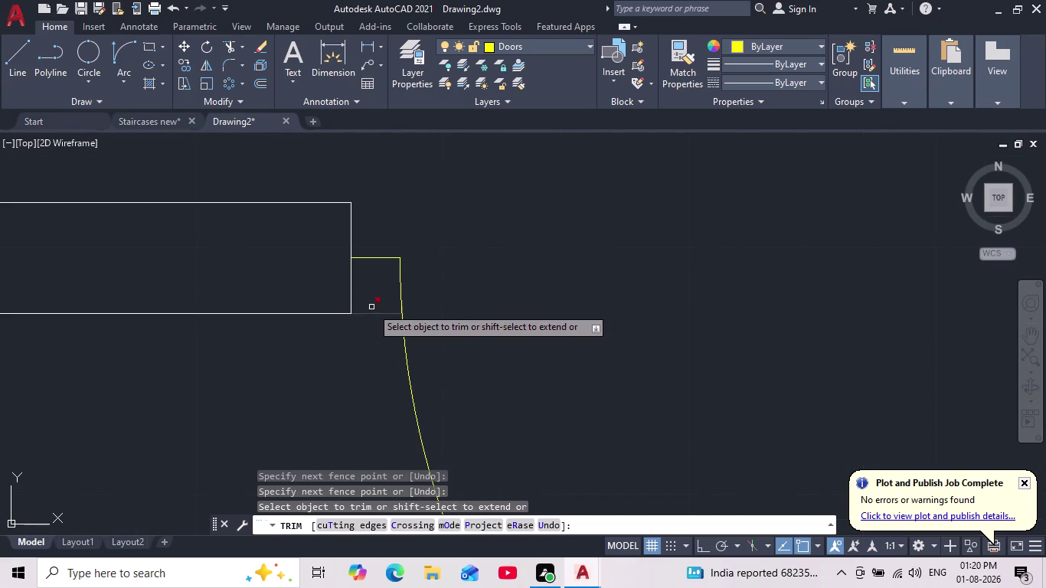
drag(371, 306, 381, 351)
scroll(down, 3)
scroll(up, 3)
drag(555, 294, 554, 294)
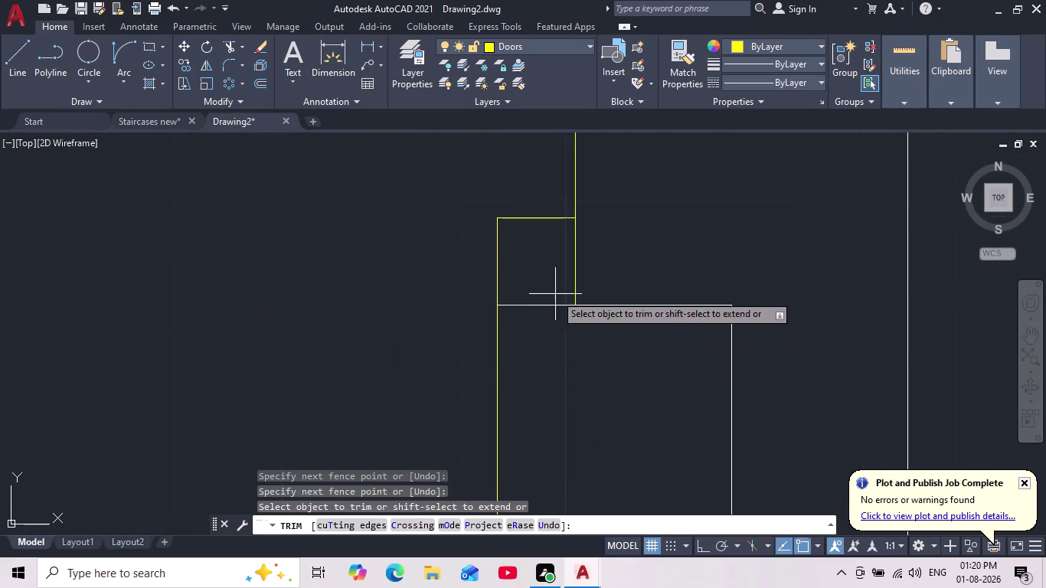
drag(555, 294, 542, 372)
key(Escape)
Pan and zoom to center the whole floor plan showing five door swings.
scroll(down, 3)
scroll(down, 3)
middle_drag(617, 392, 584, 337)
scroll(down, 3)
middle_drag(585, 337, 573, 324)
scroll(up, 3)
middle_drag(573, 319, 566, 336)
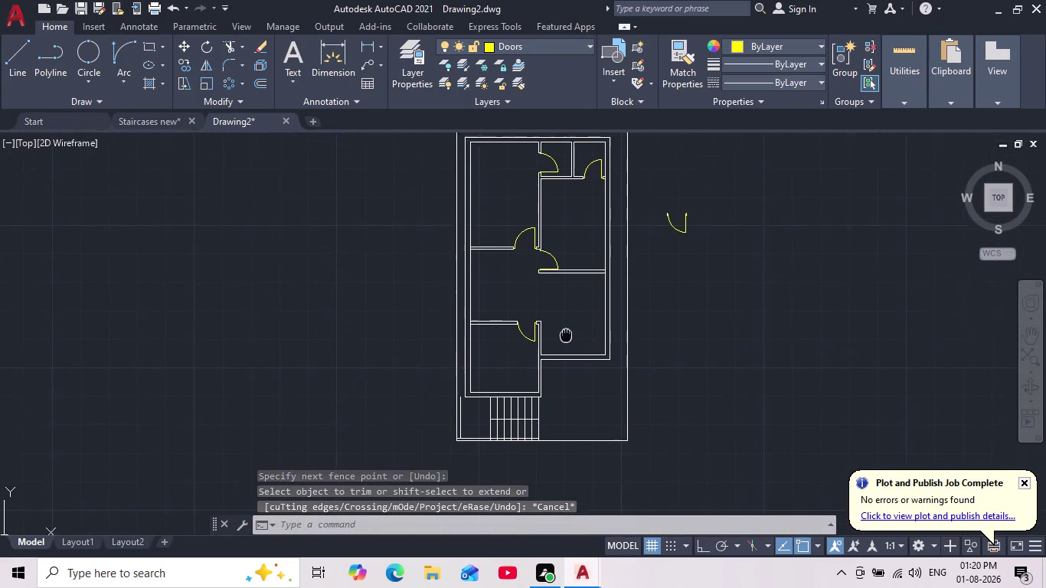
middle_drag(566, 337, 564, 339)
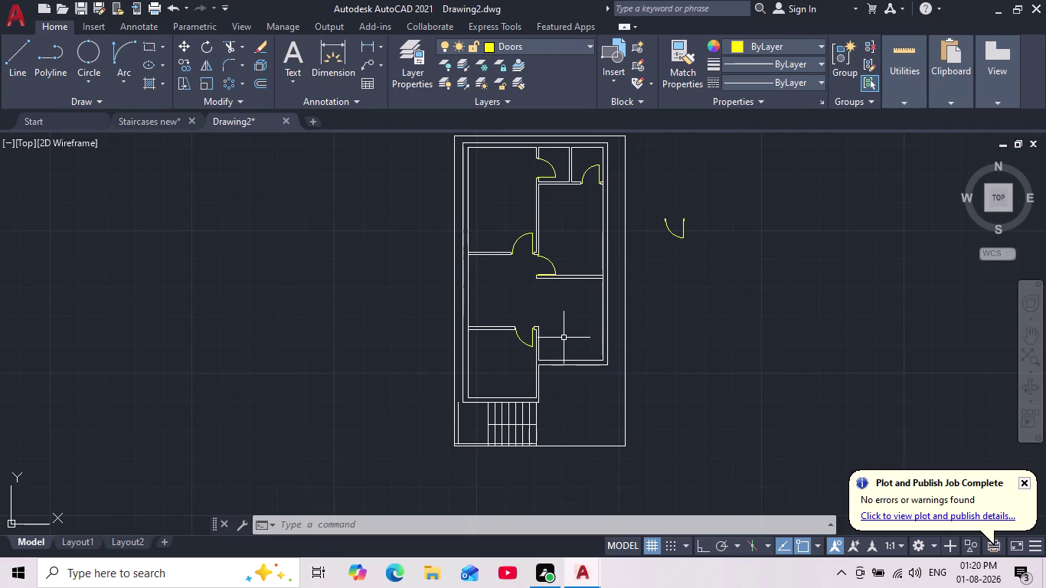
scroll(down, 3)
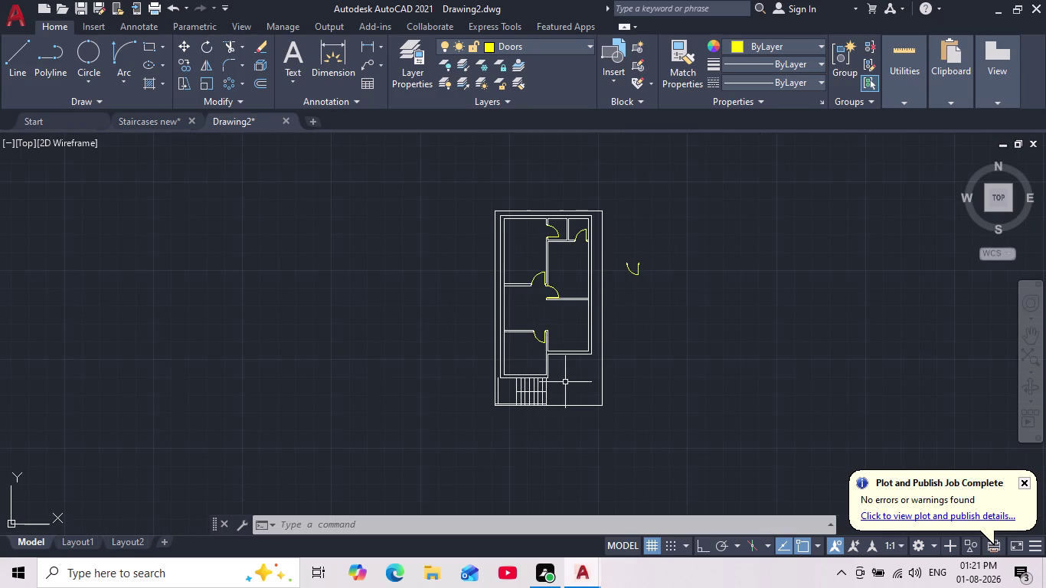
Pan toward the upper rooms and window-select the loose door swing beside the plan.
scroll(up, 3)
middle_drag(550, 344, 508, 419)
scroll(up, 3)
scroll(down, 3)
middle_drag(510, 433, 467, 484)
scroll(down, 3)
scroll(up, 3)
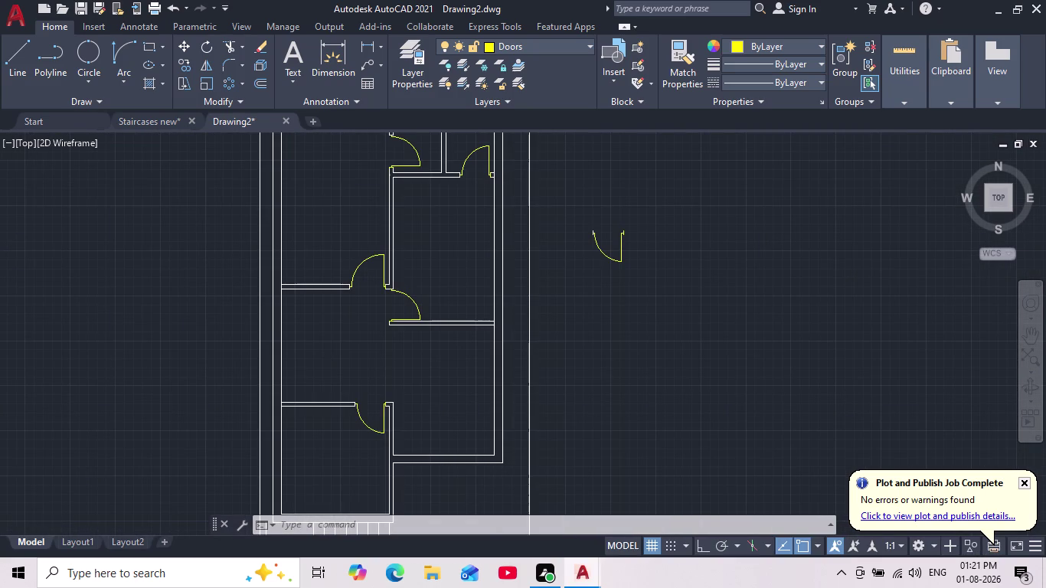
scroll(down, 3)
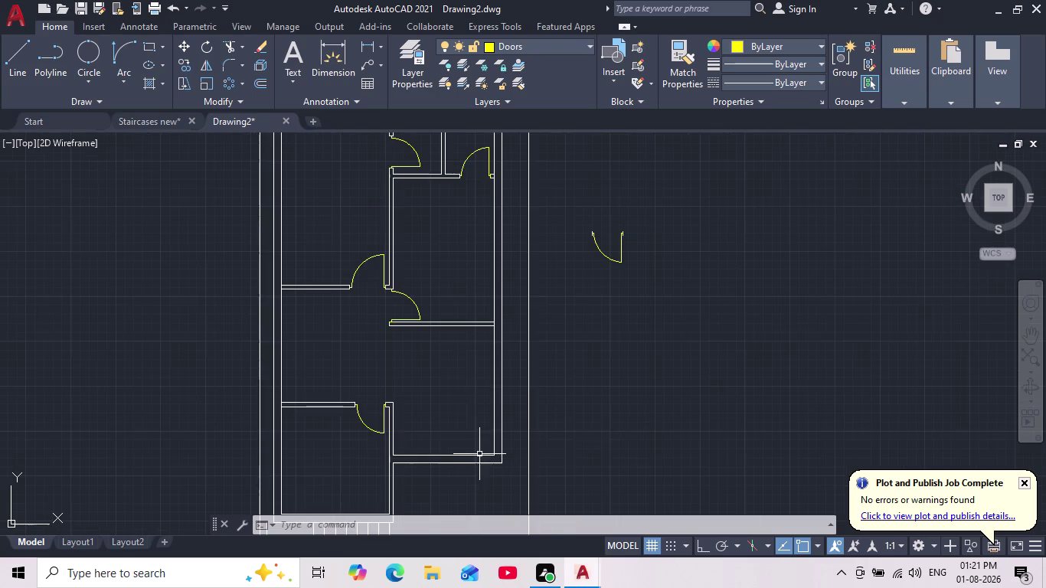
drag(654, 199, 653, 215)
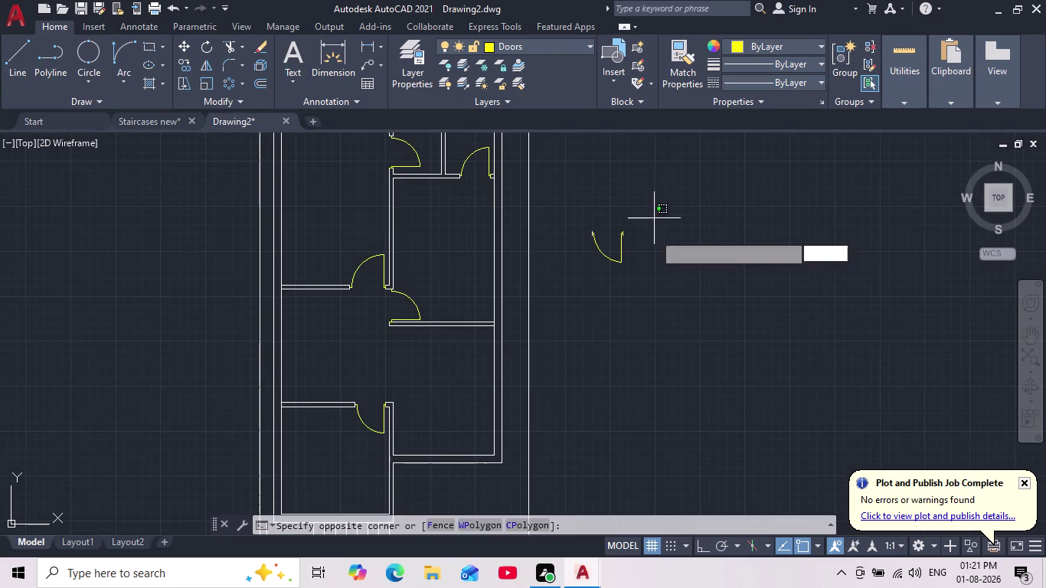
click(556, 289)
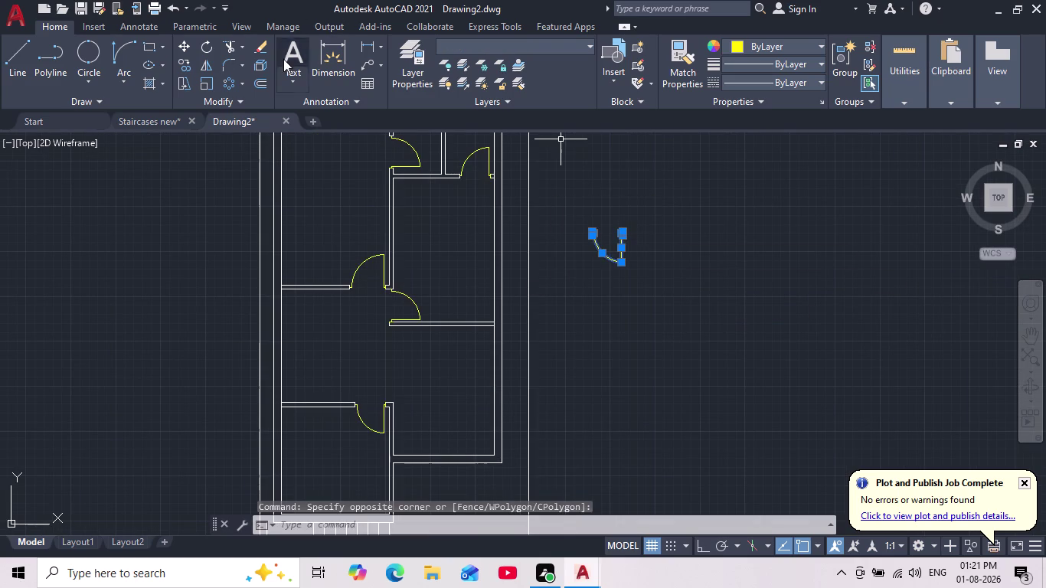
Mirror the door across a horizontal axis with Ortho on, keeping the source door.
click(205, 66)
click(579, 196)
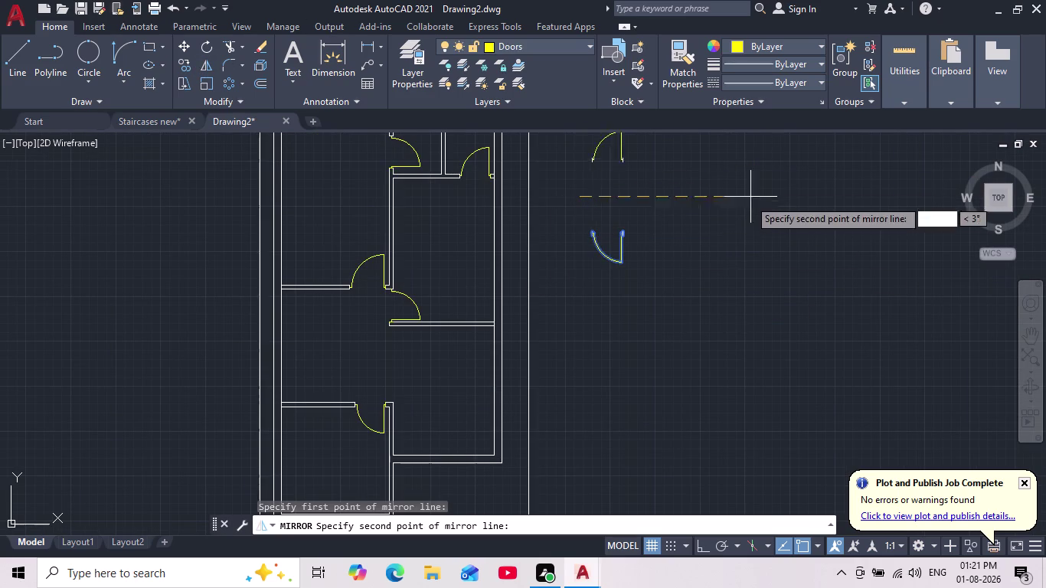
click(702, 551)
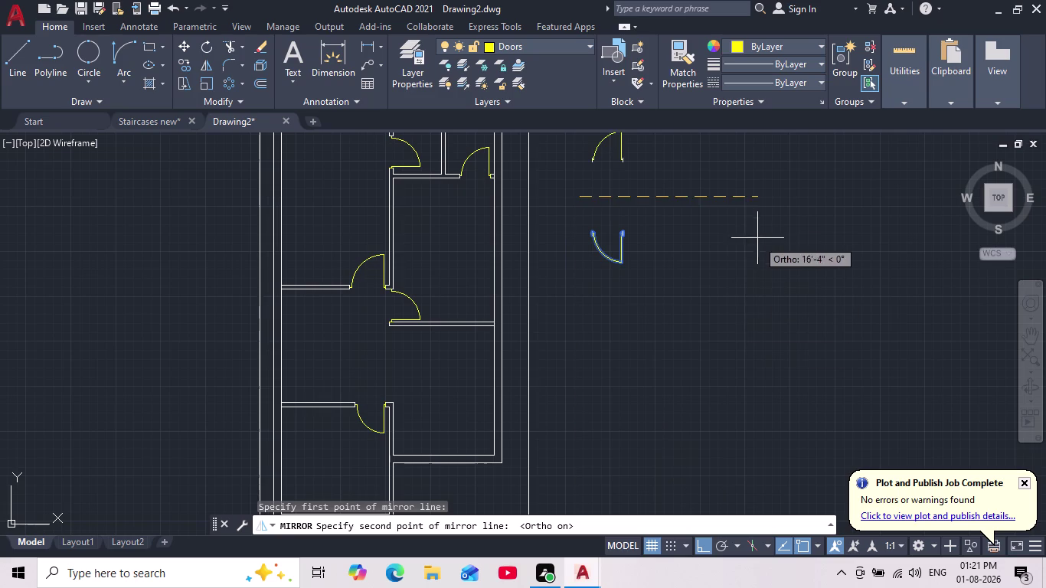
click(750, 226)
key(Return)
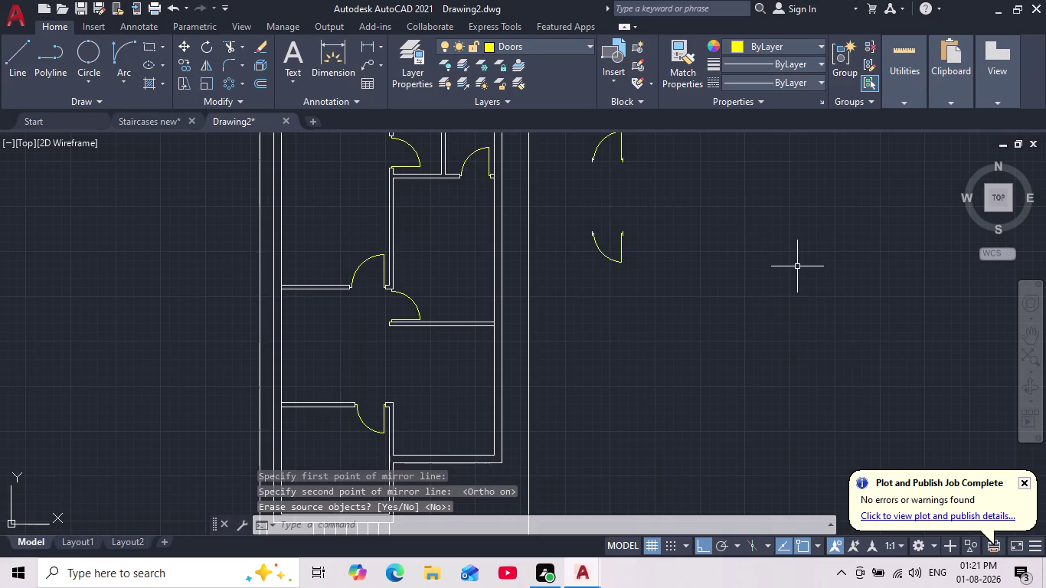
Pan across the plan toward the lower rooms.
scroll(down, 3)
middle_drag(781, 290, 692, 307)
middle_drag(555, 420, 535, 354)
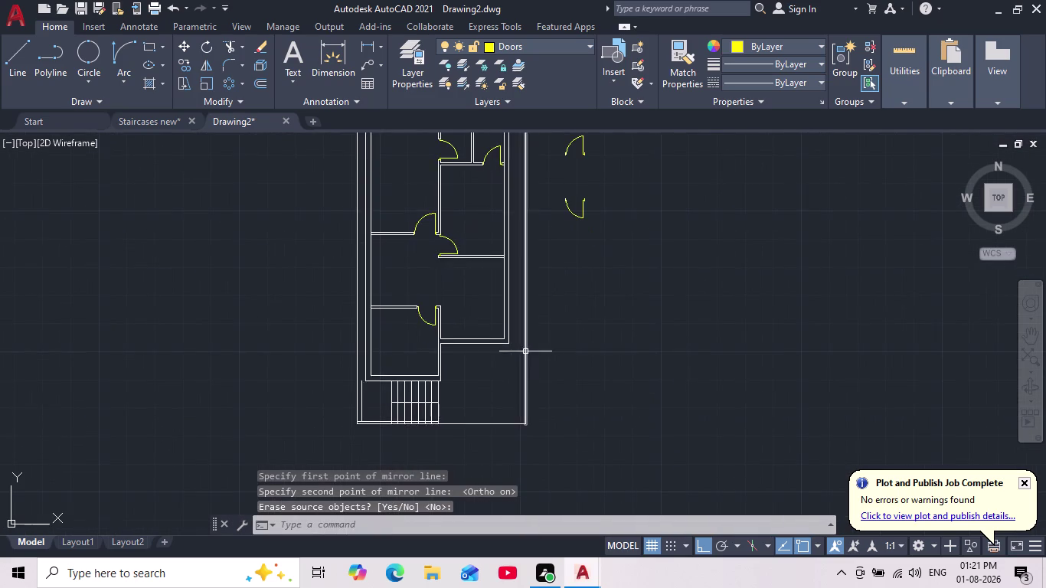
scroll(up, 3)
middle_drag(514, 356, 506, 399)
scroll(down, 3)
scroll(up, 3)
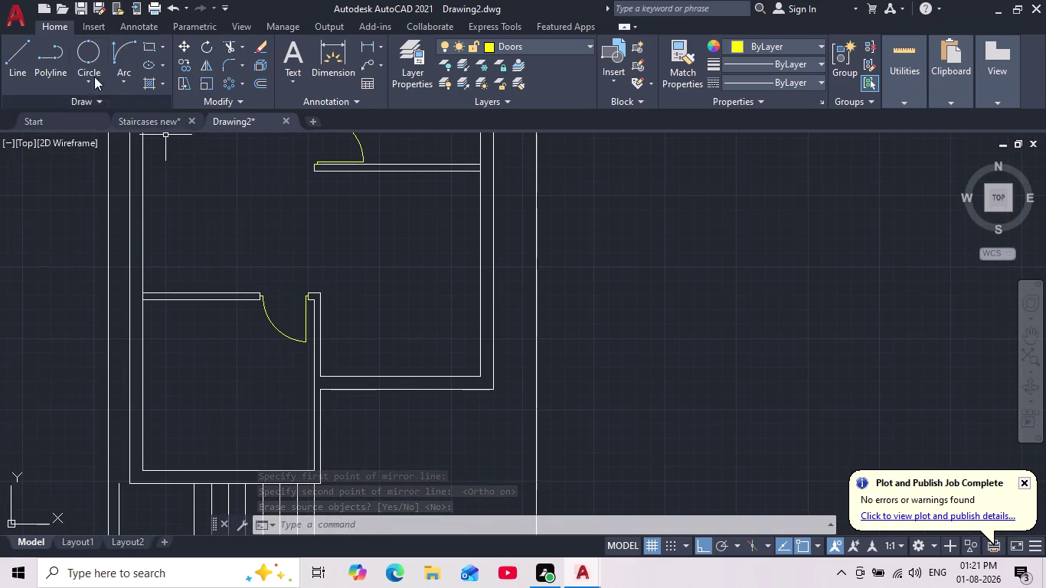
Draw a short line starting 4" from the inner corner to the opposite wall face.
click(11, 53)
scroll(up, 3)
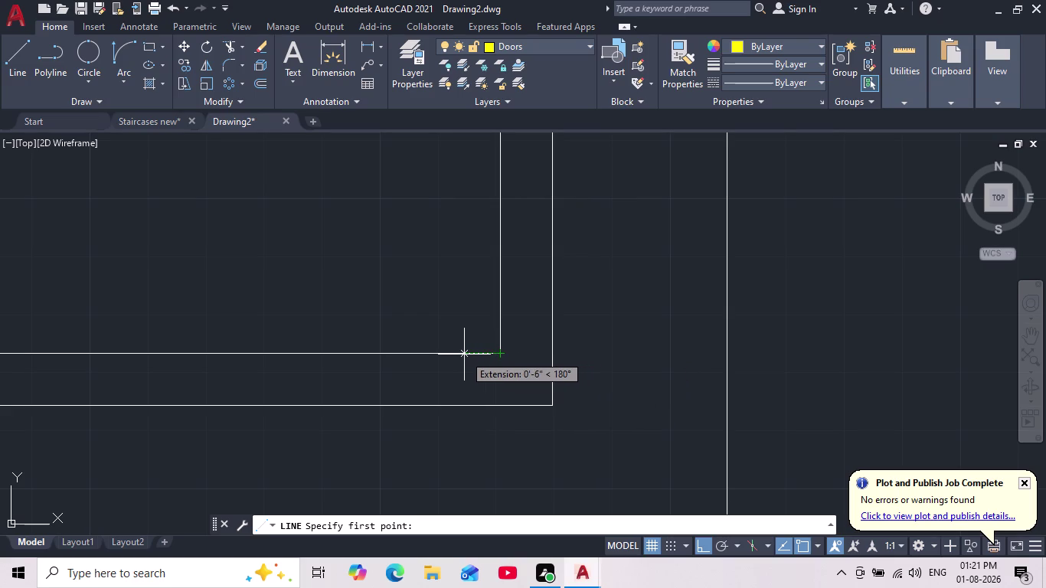
text(4")
key(Return)
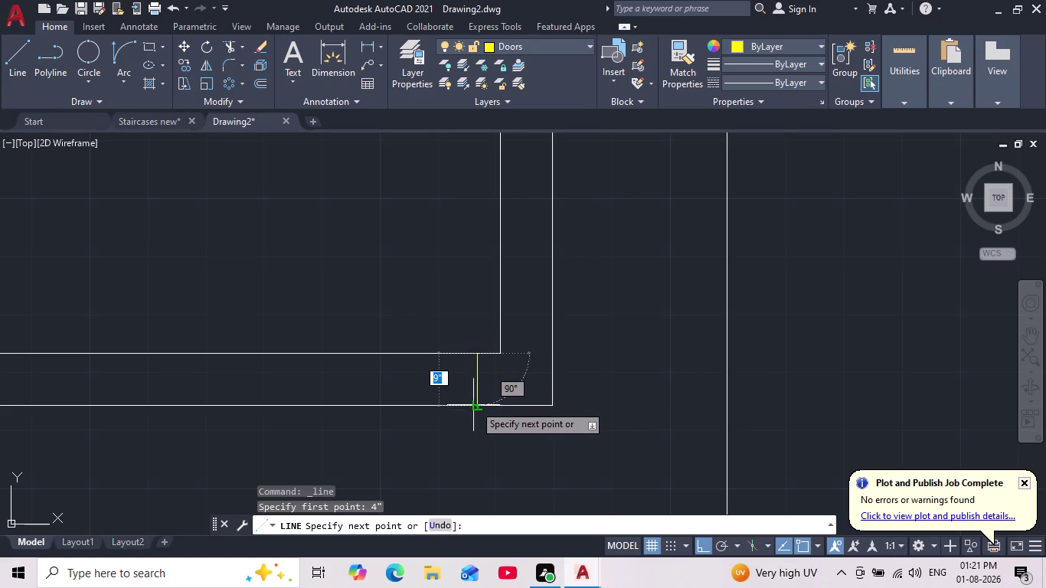
click(473, 404)
key(Escape)
Pan back over the whole floor plan toward the loose door swings.
scroll(down, 3)
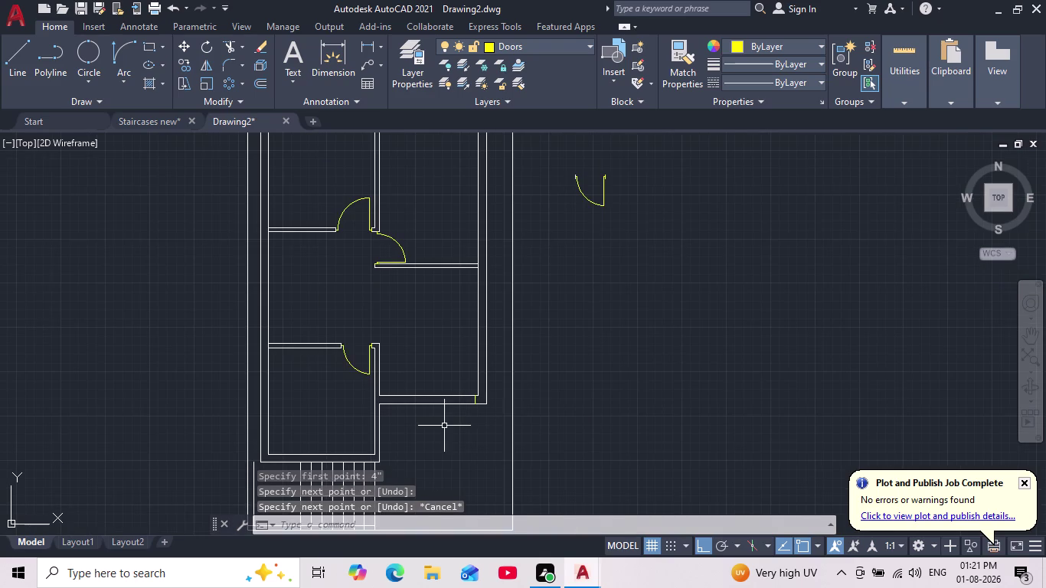
middle_drag(444, 426, 467, 450)
scroll(down, 3)
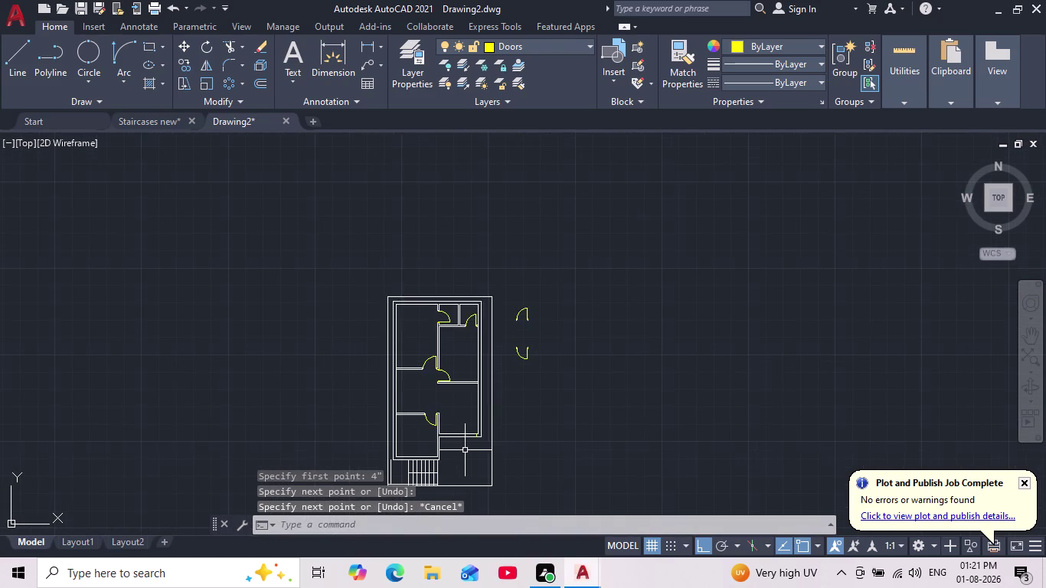
scroll(up, 3)
middle_drag(570, 298, 578, 372)
scroll(down, 3)
scroll(up, 3)
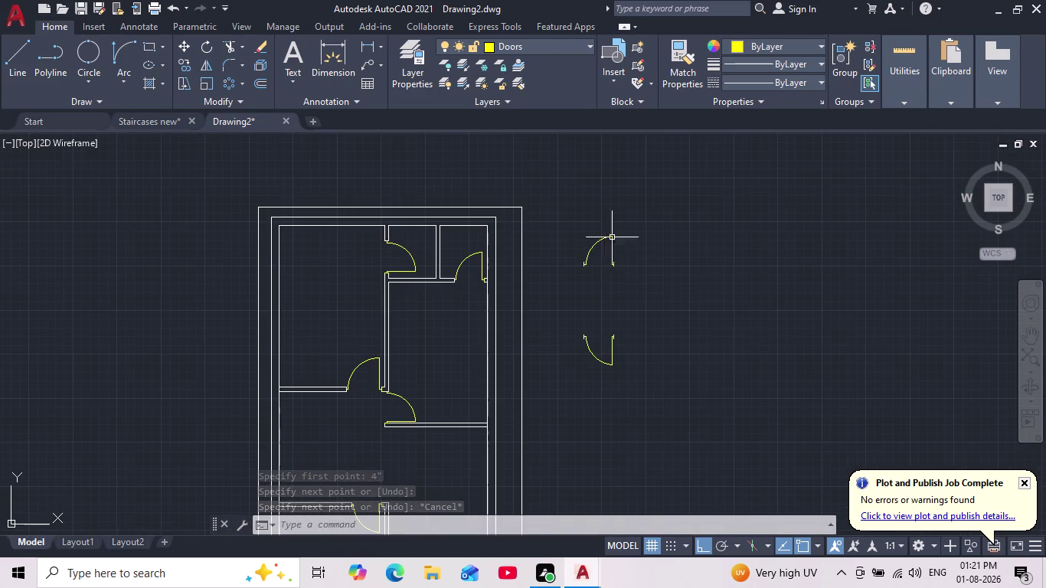
Select the upper loose door swing and start copying it from its base point.
drag(640, 203, 646, 212)
click(573, 287)
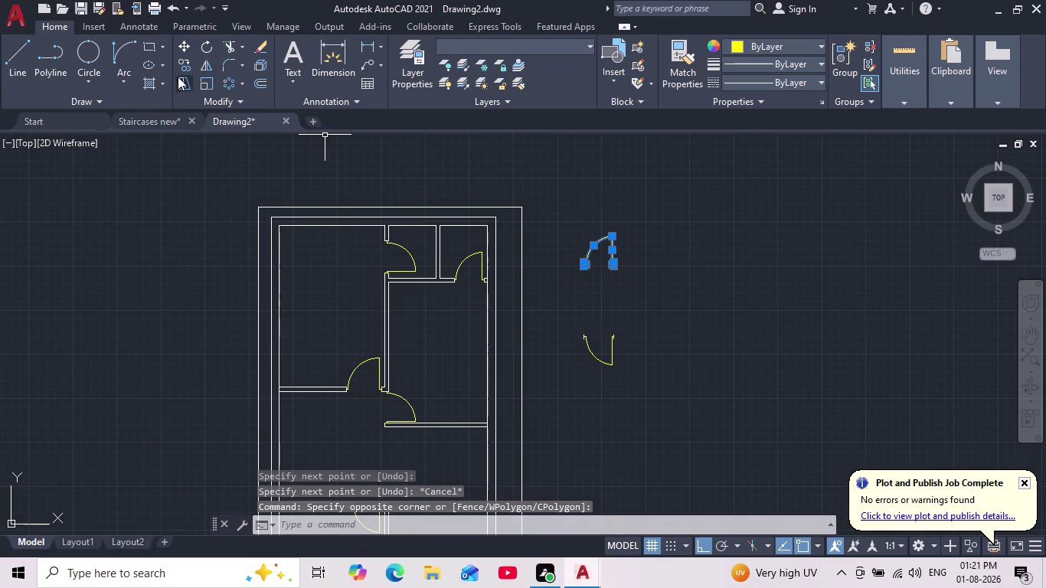
click(188, 61)
scroll(up, 3)
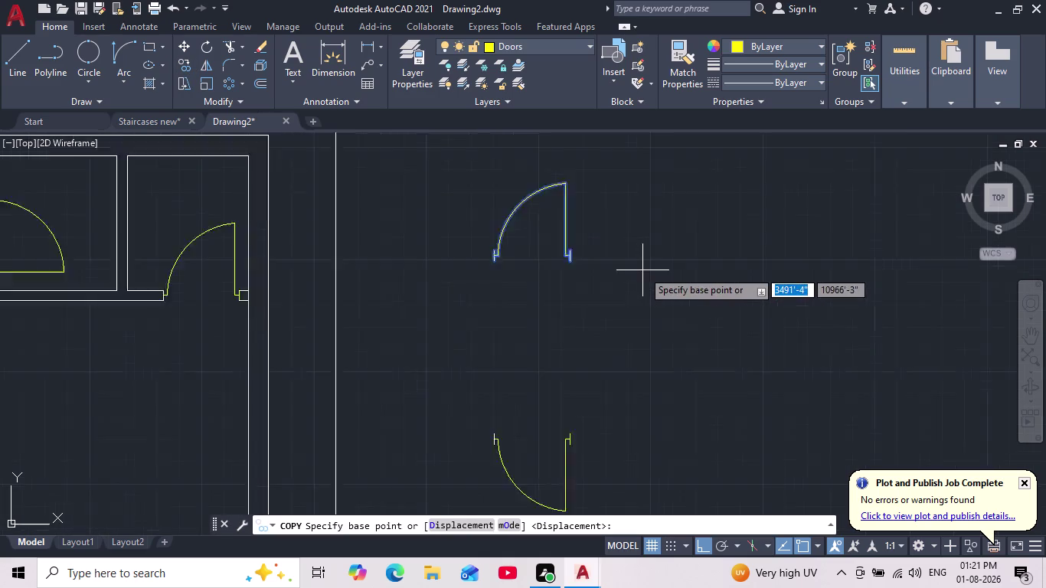
scroll(up, 3)
click(573, 243)
scroll(up, 3)
scroll(down, 3)
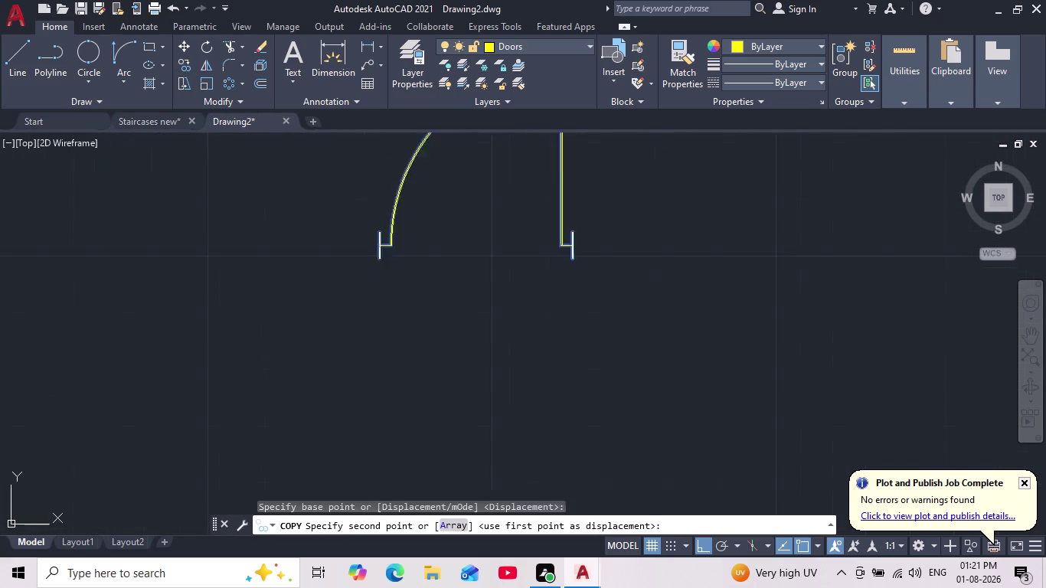
scroll(down, 3)
middle_drag(588, 324, 629, 224)
scroll(down, 3)
scroll(up, 3)
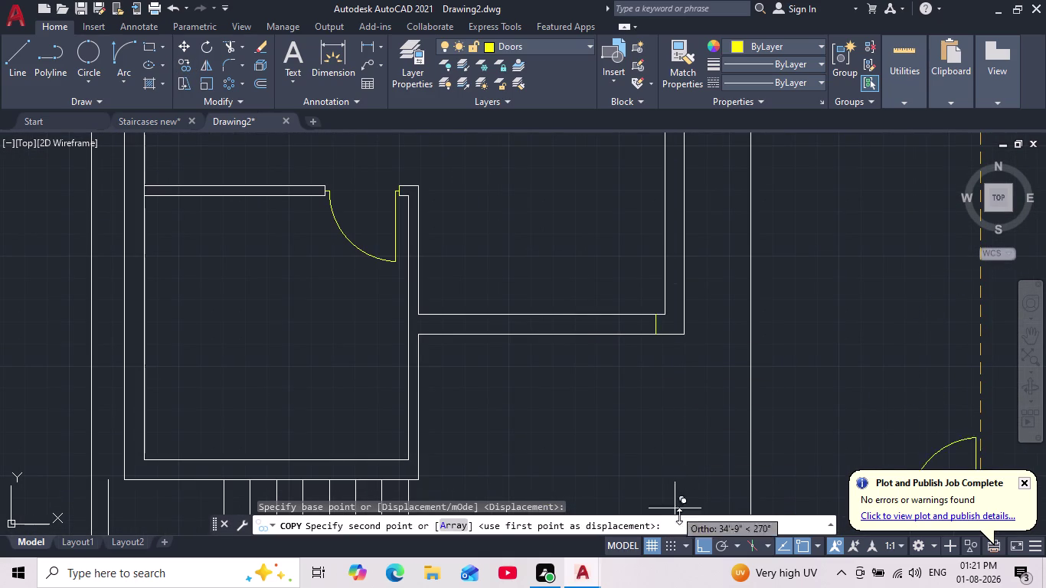
Turn Ortho off and pan toward the new jamb line, then cancel that copy.
click(698, 542)
scroll(up, 3)
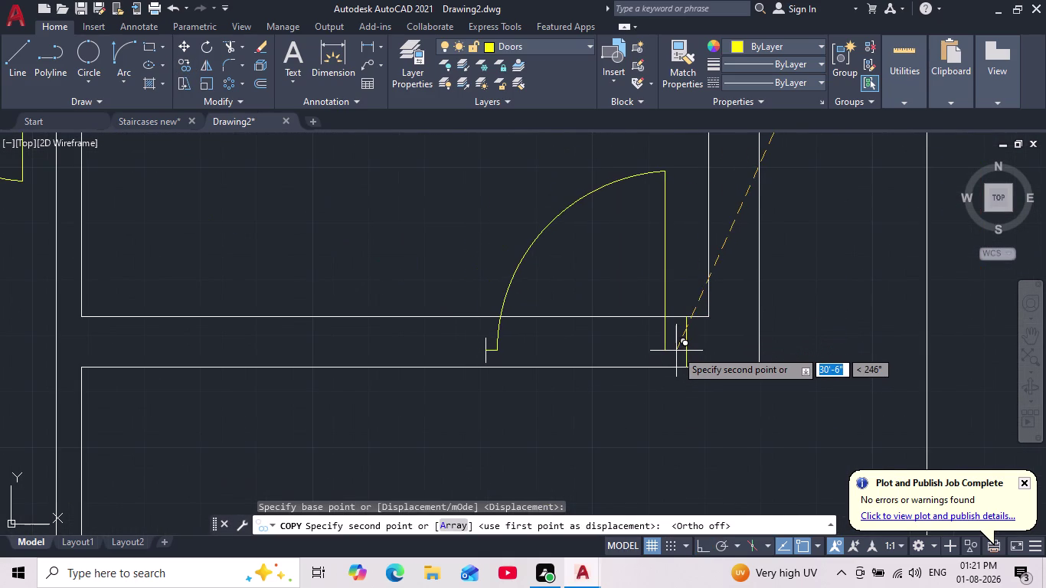
scroll(down, 3)
middle_drag(677, 351, 648, 394)
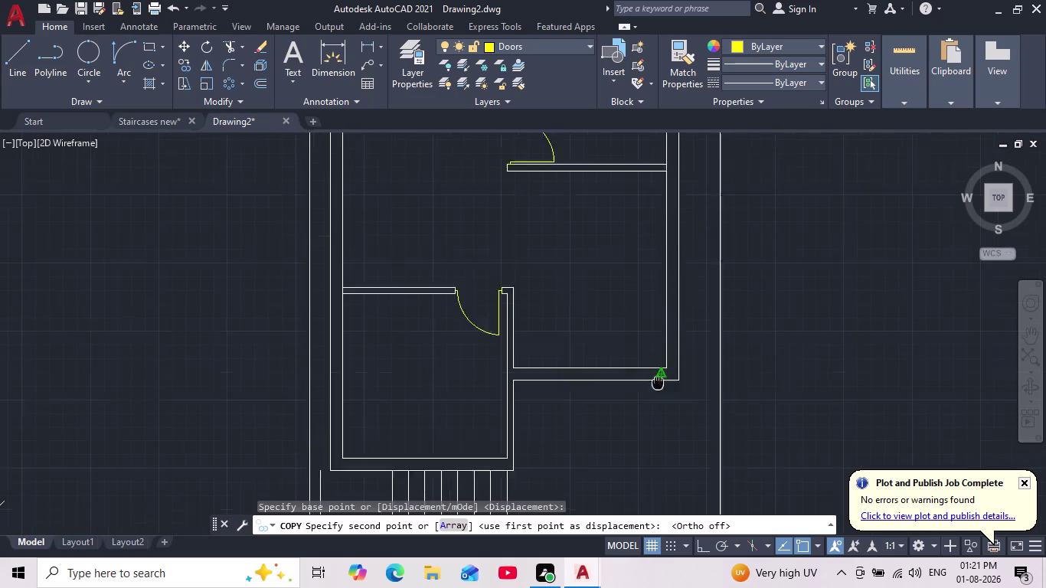
middle_drag(648, 395, 631, 413)
scroll(down, 3)
key(Escape)
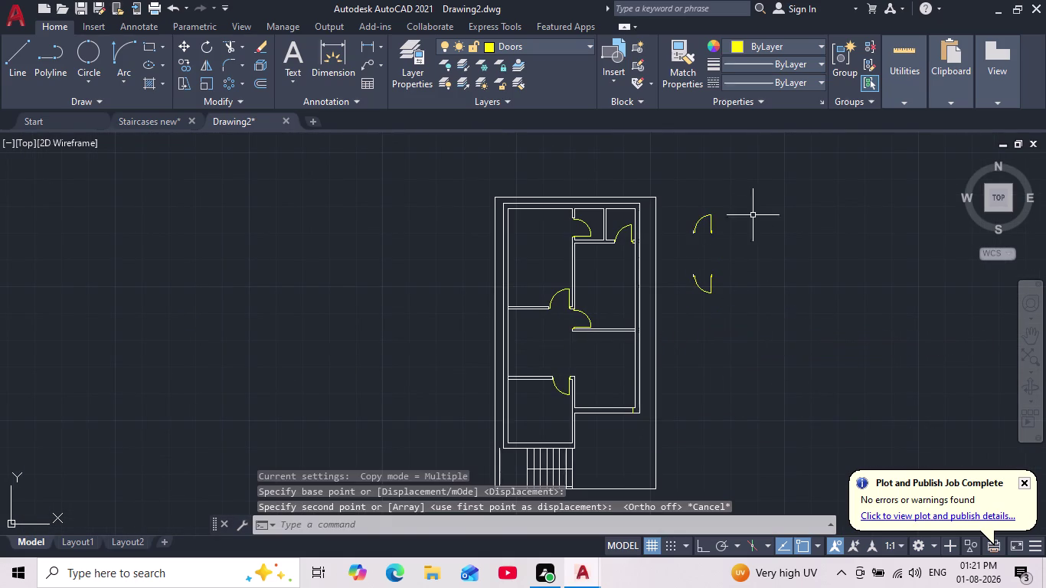
Select a yellow door swing in the floor plan.
scroll(up, 3)
scroll(up, 3)
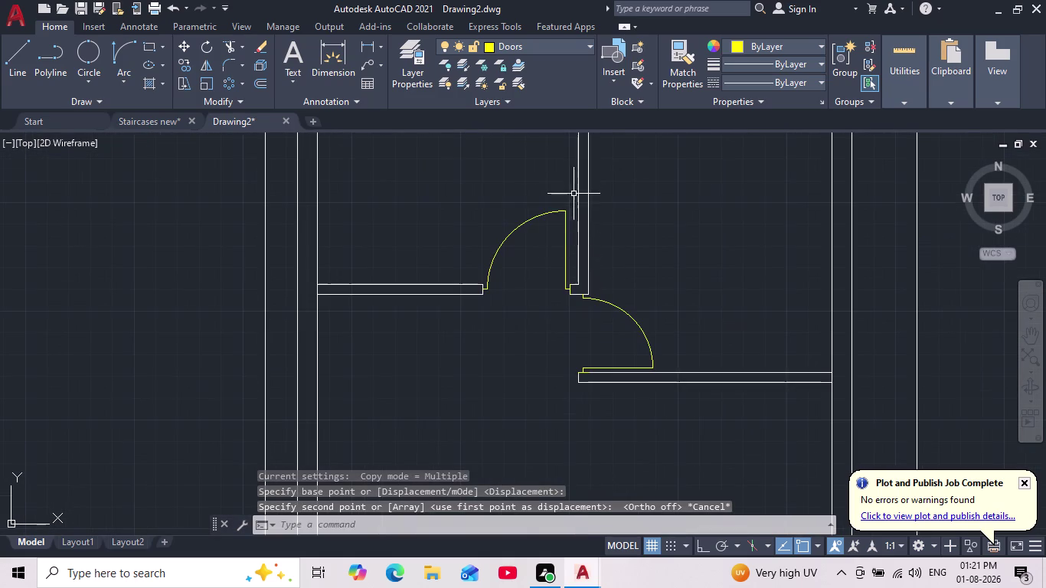
scroll(up, 3)
scroll(up, 3)
middle_drag(315, 258, 353, 226)
scroll(down, 3)
click(338, 184)
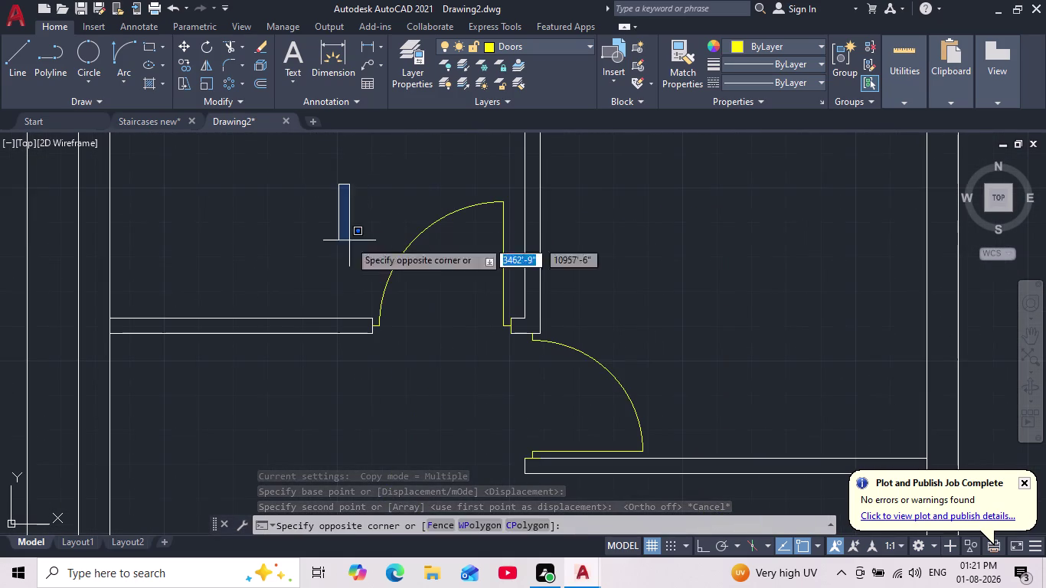
click(517, 355)
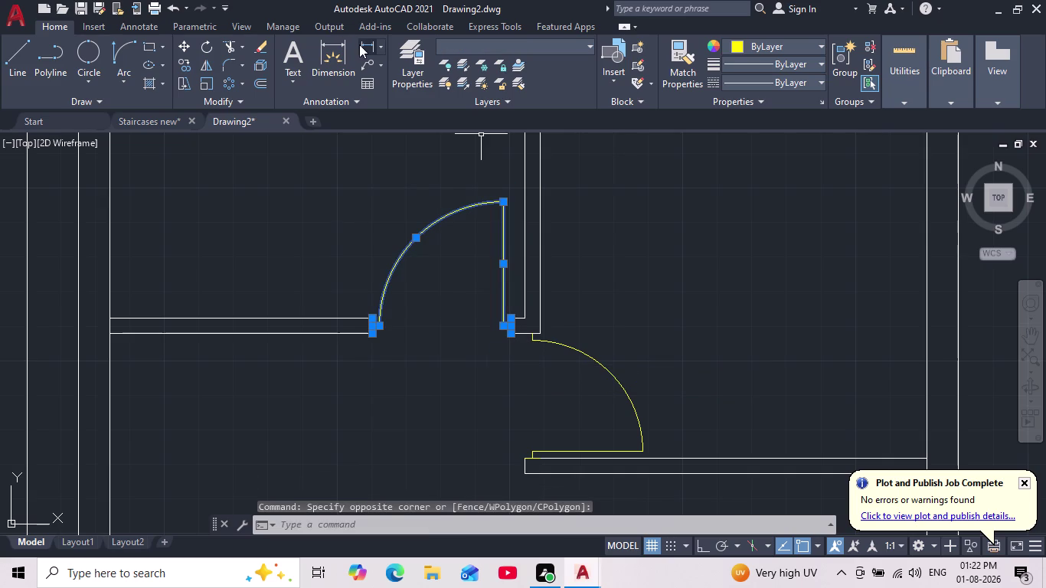
Copy the door swing from its base point onto the new jamb line.
click(180, 69)
scroll(up, 3)
click(602, 333)
scroll(down, 3)
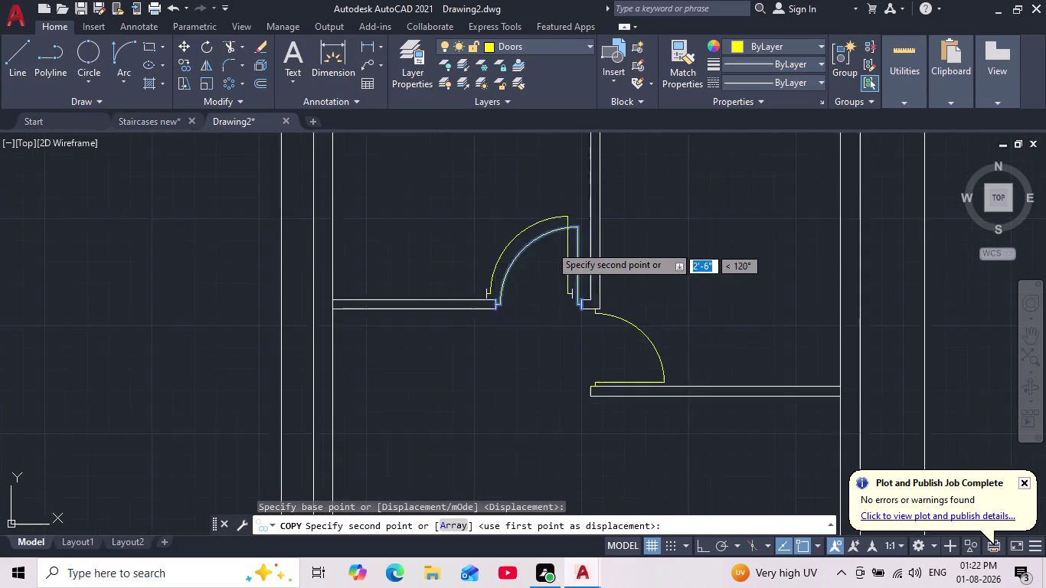
scroll(down, 3)
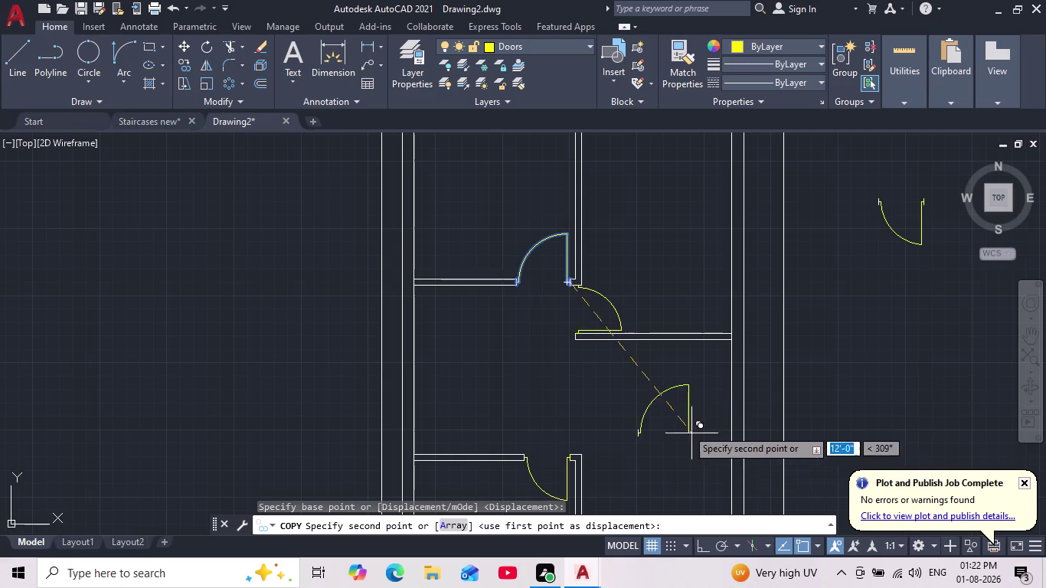
scroll(down, 3)
middle_drag(682, 291, 650, 225)
scroll(up, 3)
scroll(up, 3)
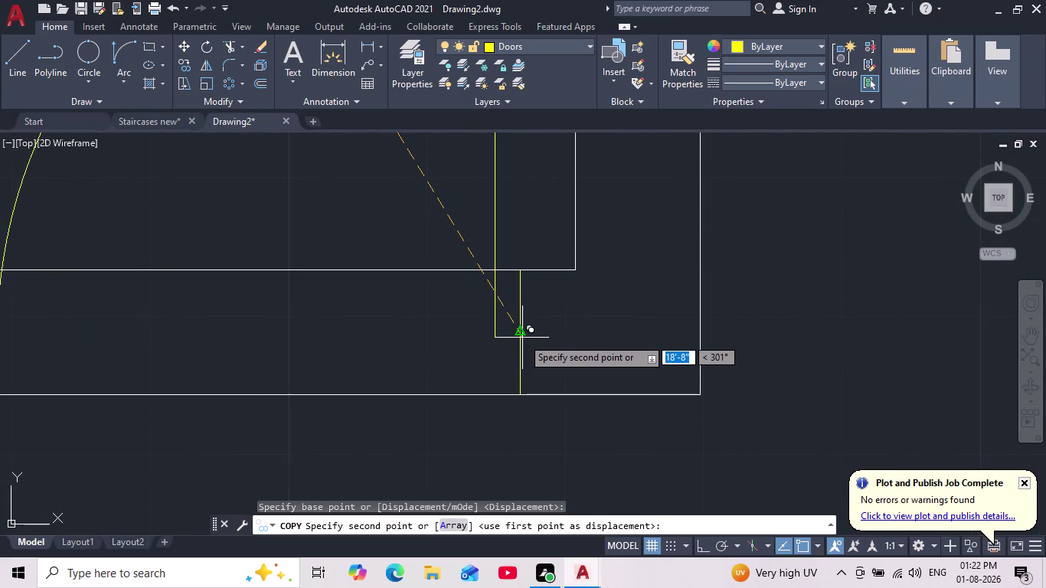
click(520, 330)
scroll(down, 3)
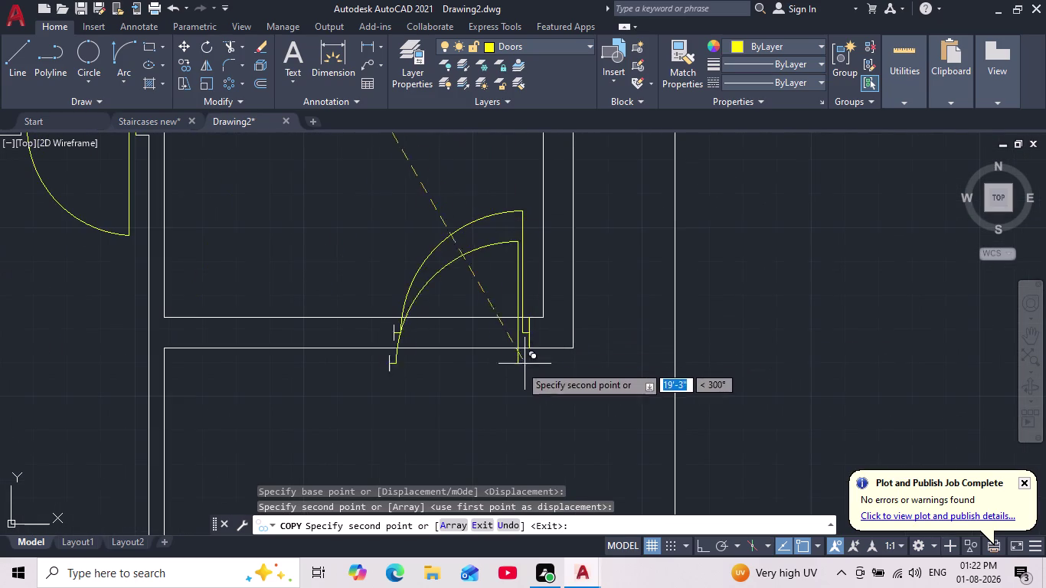
key(Escape)
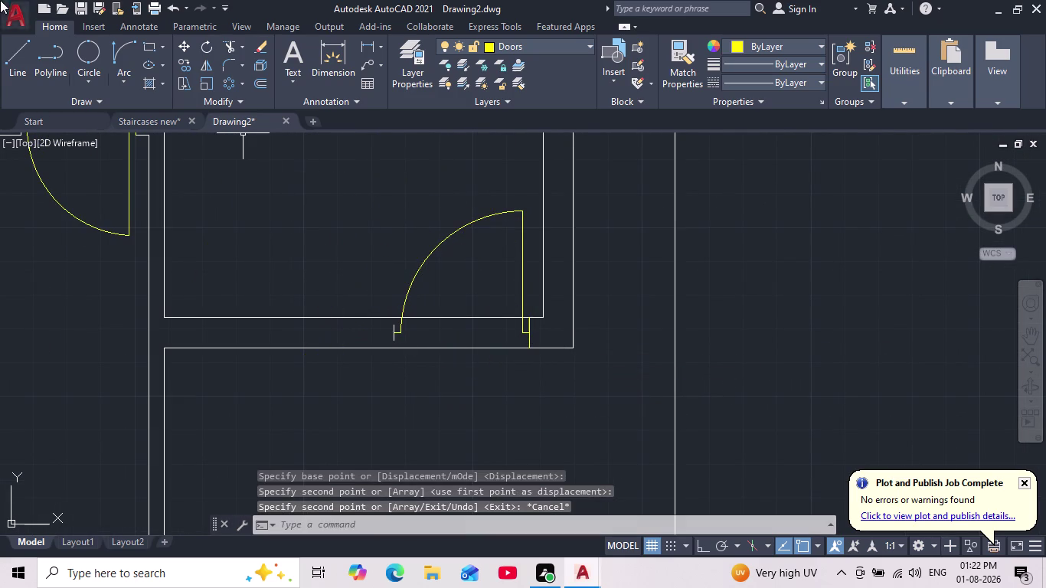
click(12, 59)
Make layer 0 current and delete the stray object at the door opening.
scroll(up, 3)
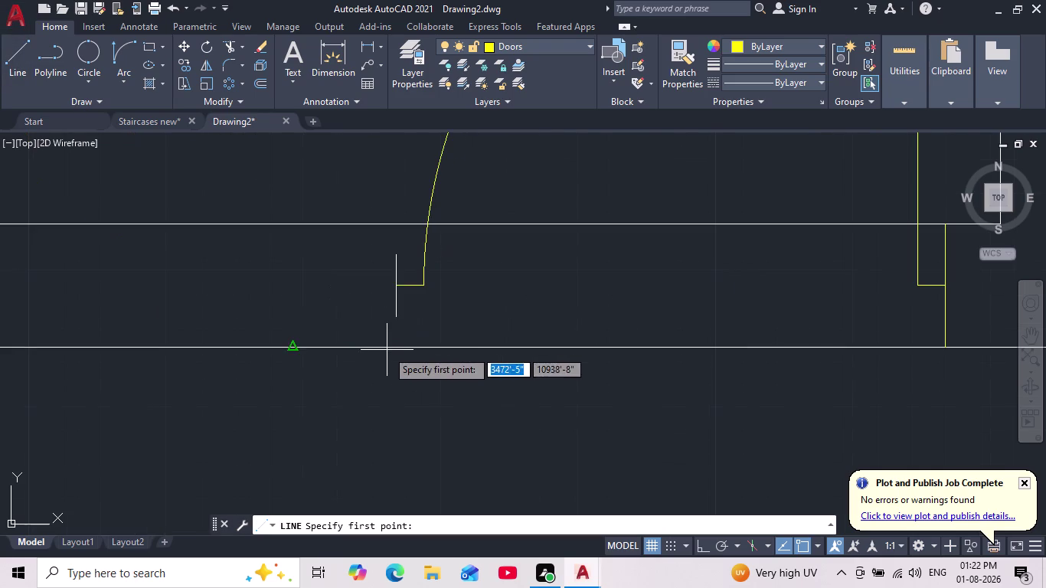
click(395, 285)
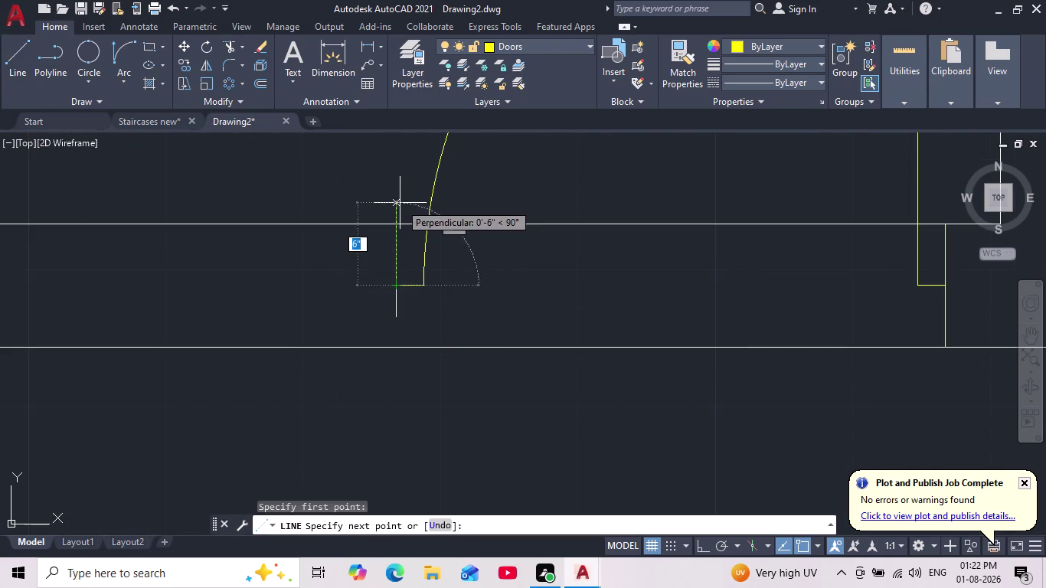
key(Escape)
click(567, 43)
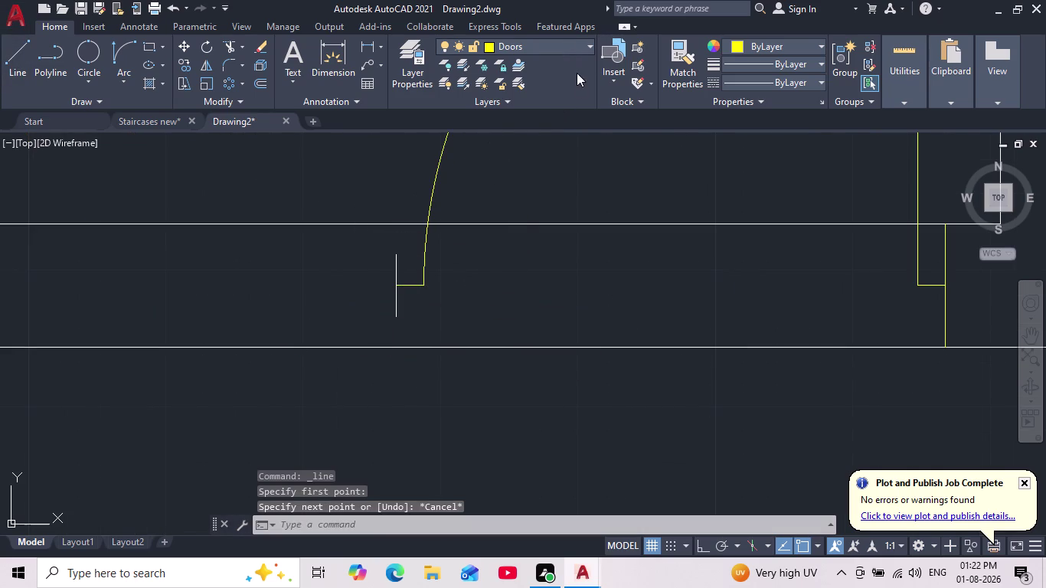
click(559, 67)
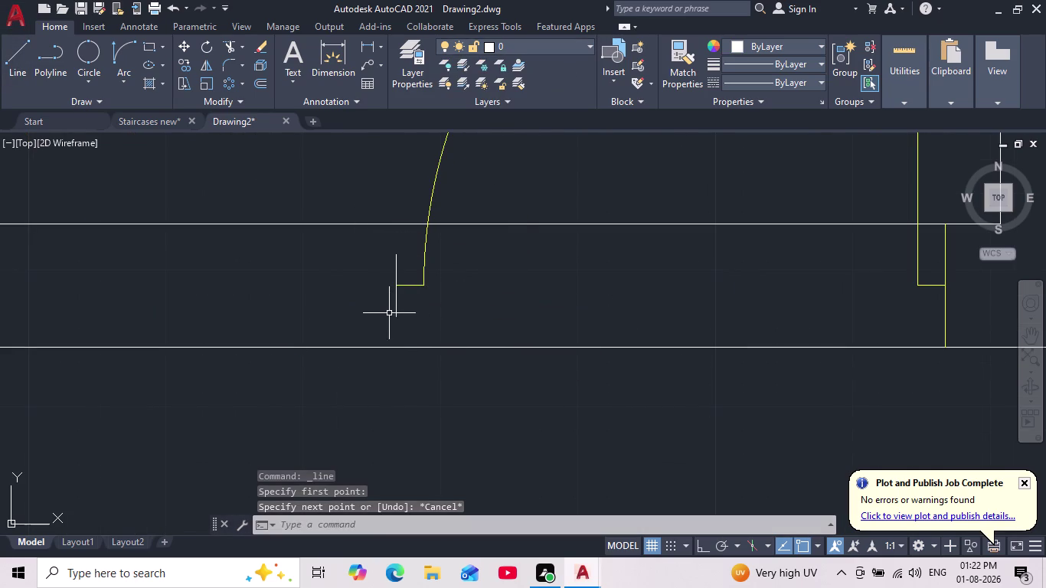
click(395, 311)
key(Delete)
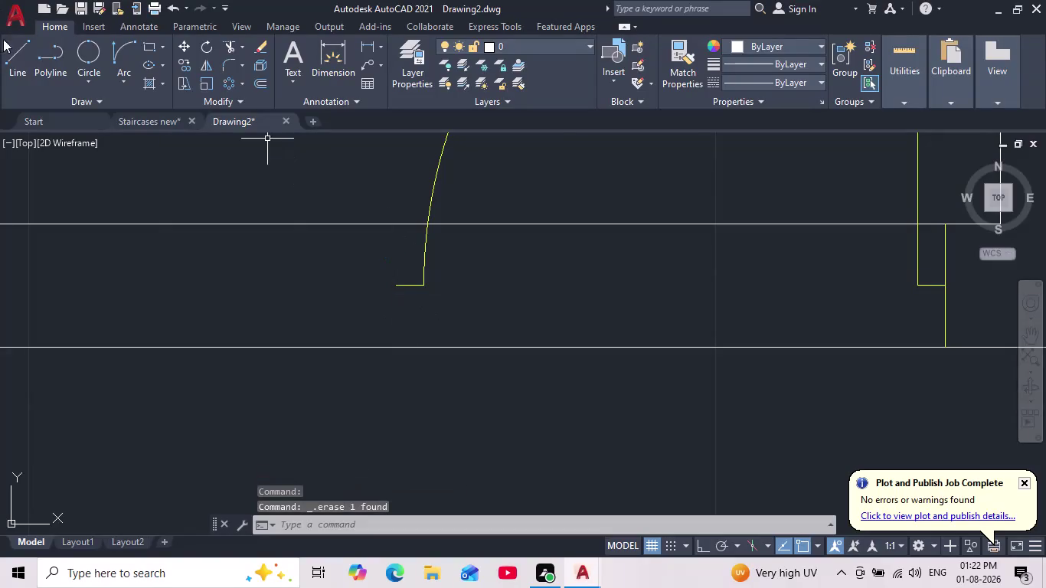
Draw a vertical edge line down from the door corner with Ortho on.
click(16, 51)
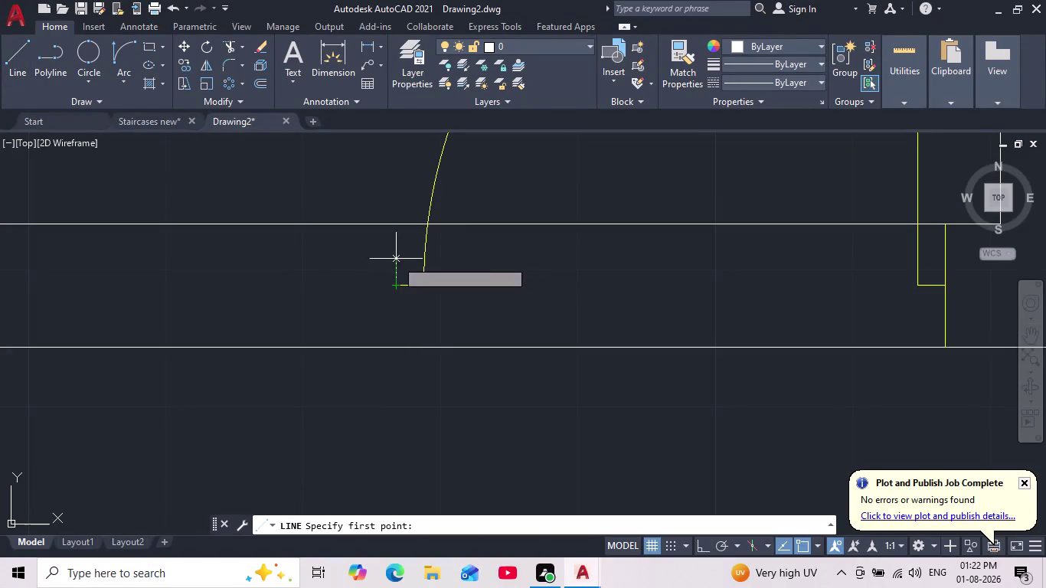
click(395, 228)
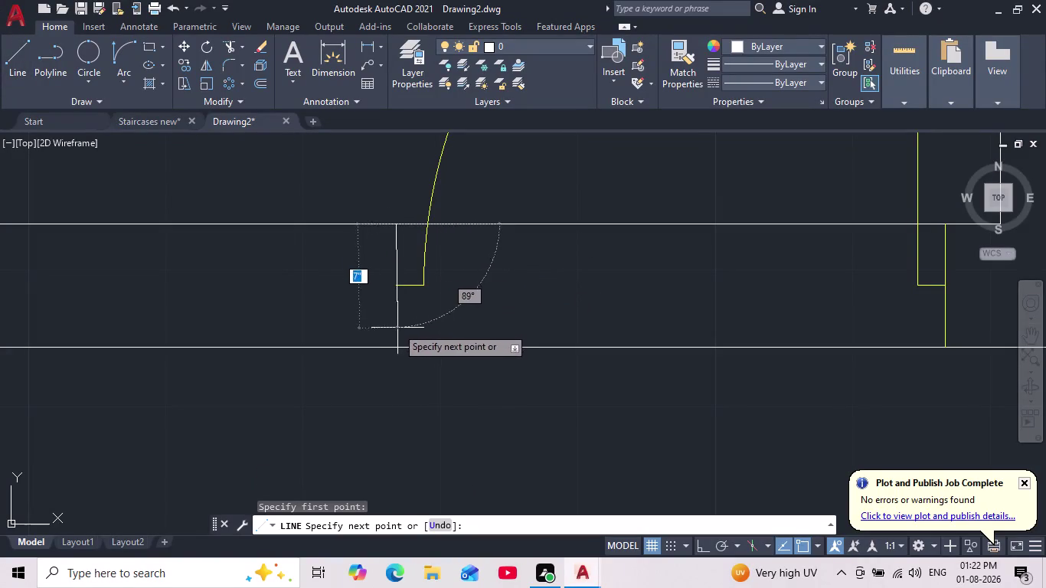
click(702, 537)
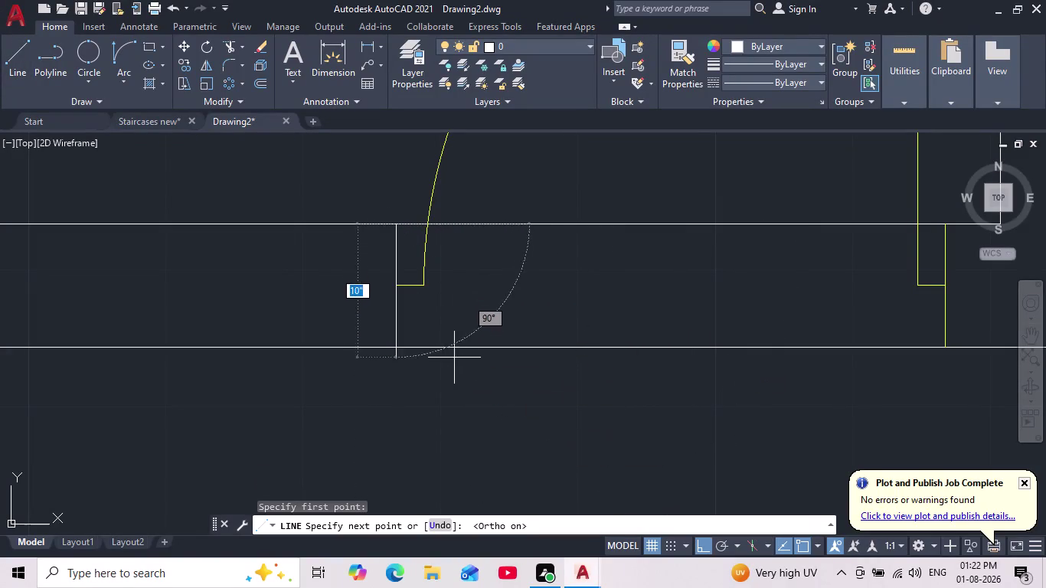
click(392, 350)
key(Escape)
scroll(down, 3)
scroll(down, 3)
middle_drag(475, 370, 460, 369)
scroll(down, 3)
scroll(up, 3)
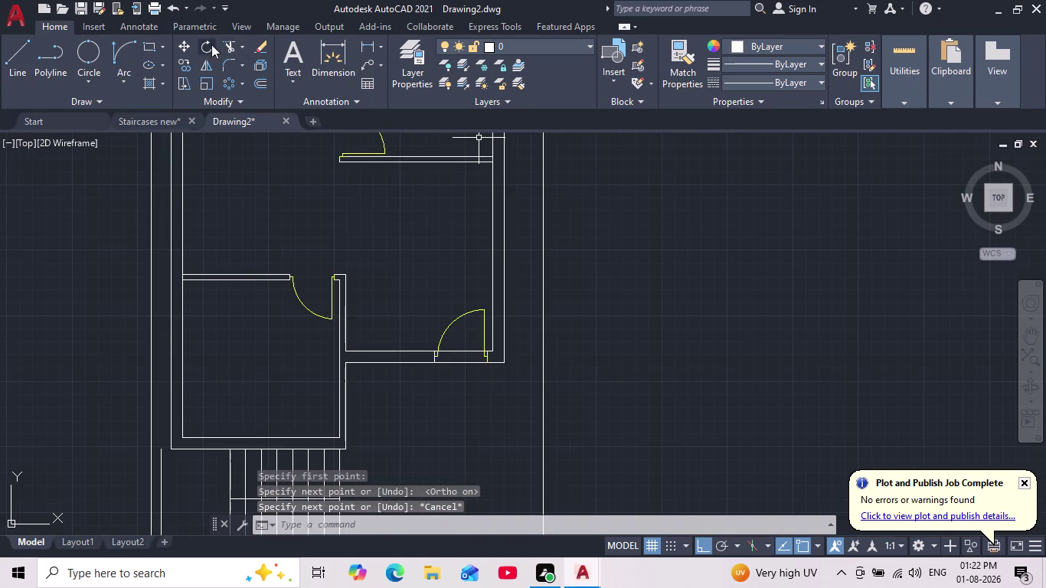
Trim the wall line under the right door using fence drags, then exit Trim.
click(234, 49)
drag(458, 343, 458, 365)
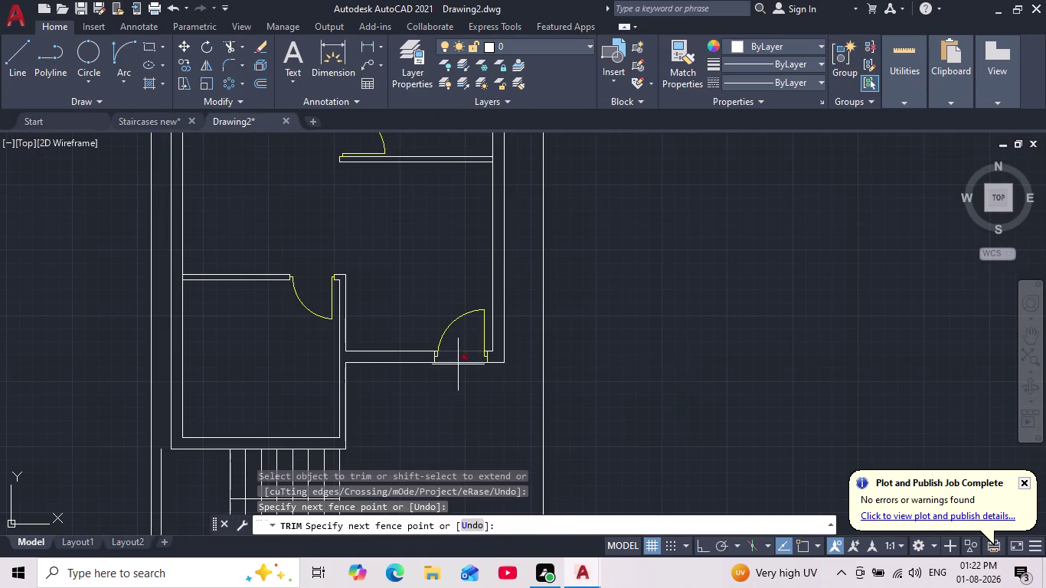
drag(458, 364, 461, 380)
scroll(up, 3)
drag(423, 258, 418, 220)
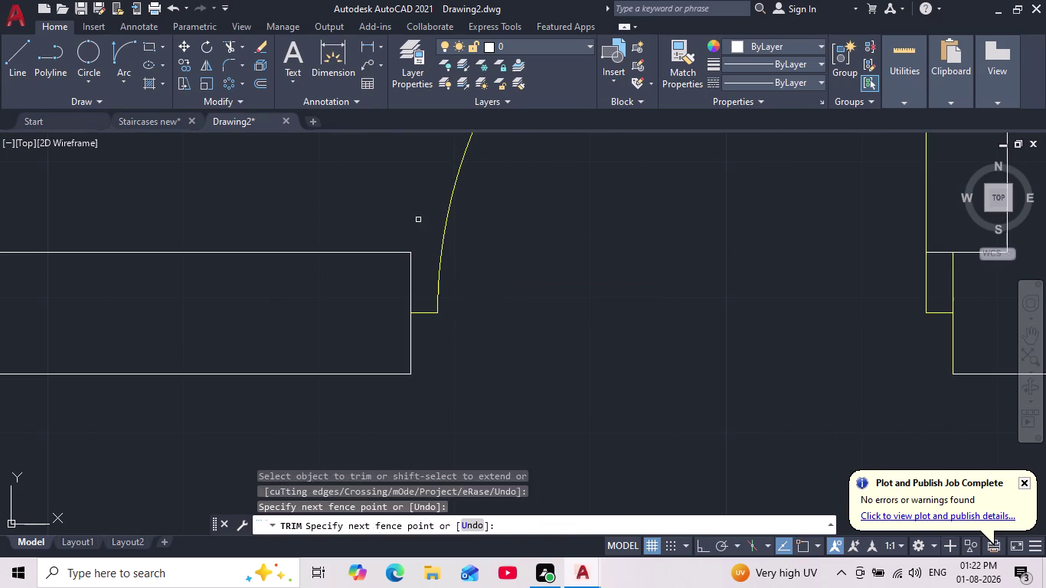
scroll(down, 3)
scroll(up, 3)
drag(587, 376, 603, 315)
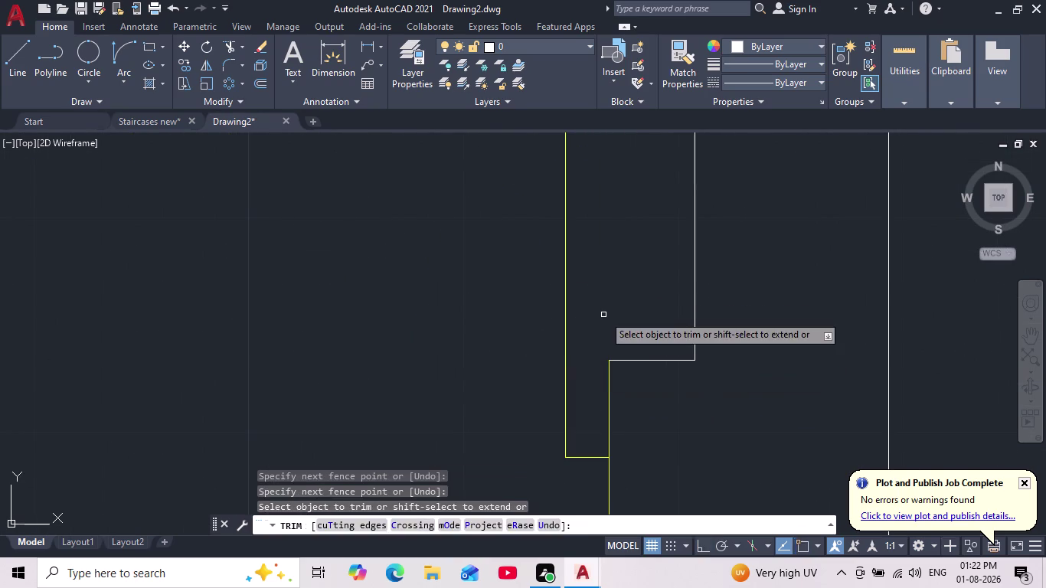
key(Escape)
key(Escape)
Window-select the two loose door swings right of the plan and delete them.
scroll(down, 3)
scroll(down, 3)
scroll(down, 3)
middle_drag(587, 415, 582, 423)
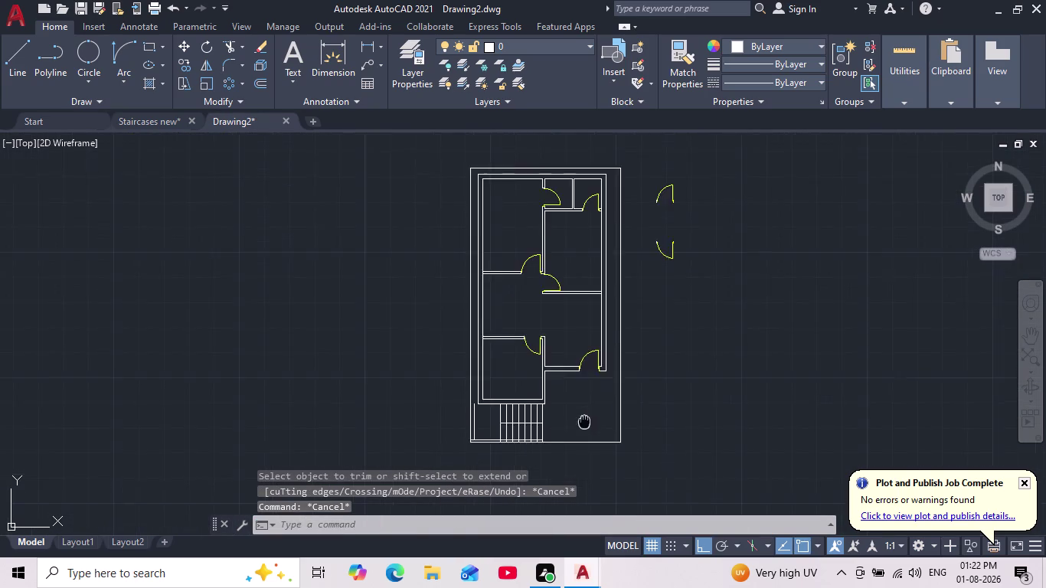
middle_drag(581, 423, 561, 452)
scroll(up, 3)
drag(581, 204, 583, 217)
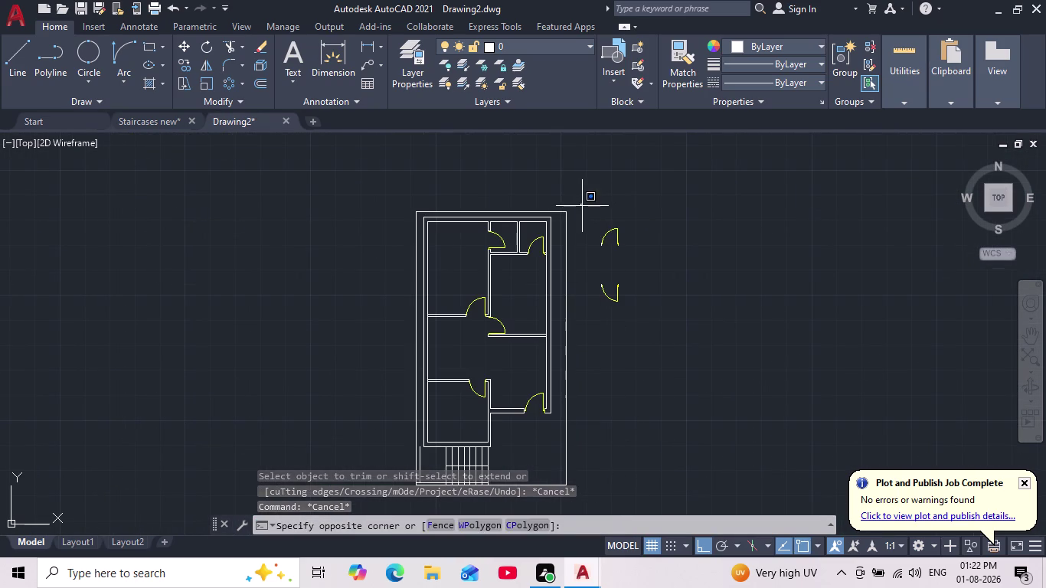
drag(583, 217, 588, 234)
click(661, 336)
key(Delete)
scroll(down, 3)
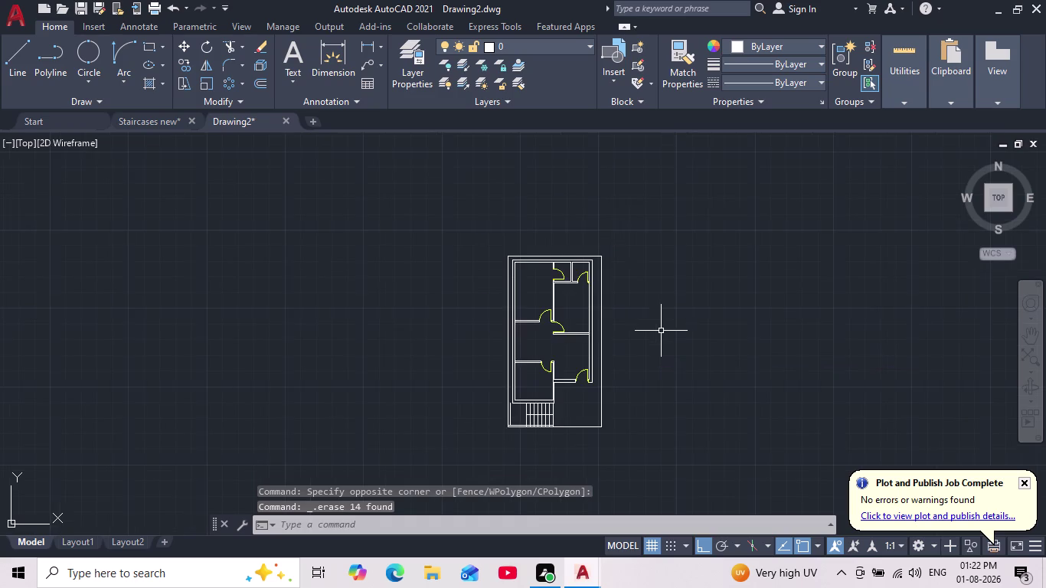
middle_drag(661, 330, 644, 319)
scroll(up, 3)
scroll(up, 3)
scroll(down, 3)
middle_click(629, 337)
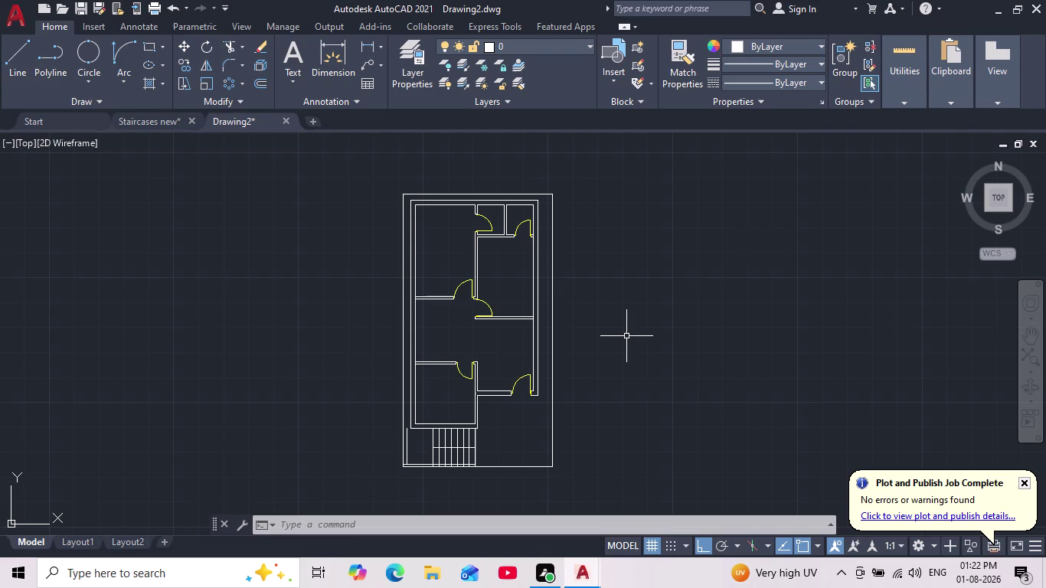
scroll(down, 3)
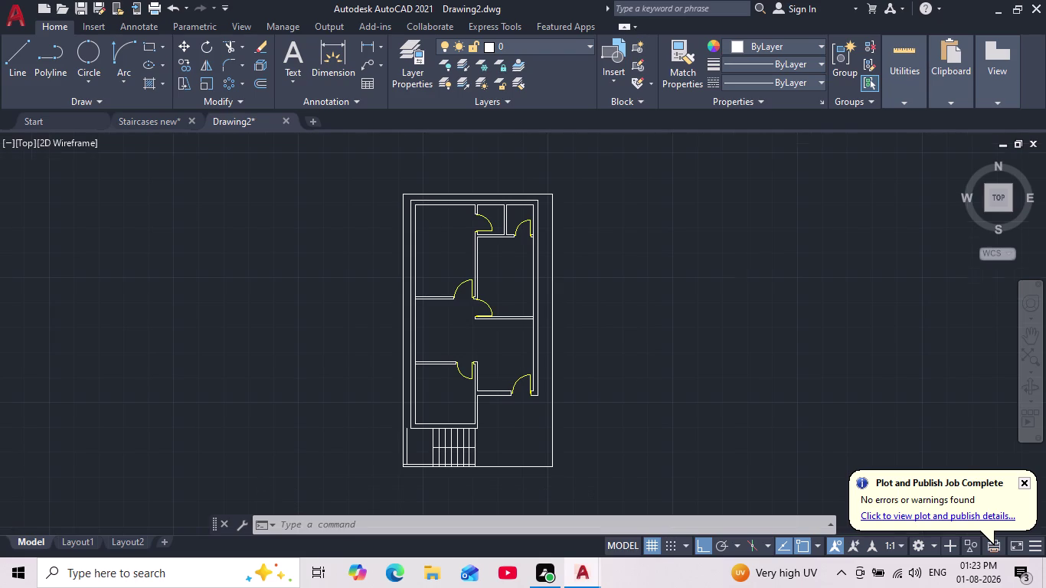
scroll(up, 3)
scroll(up, 3)
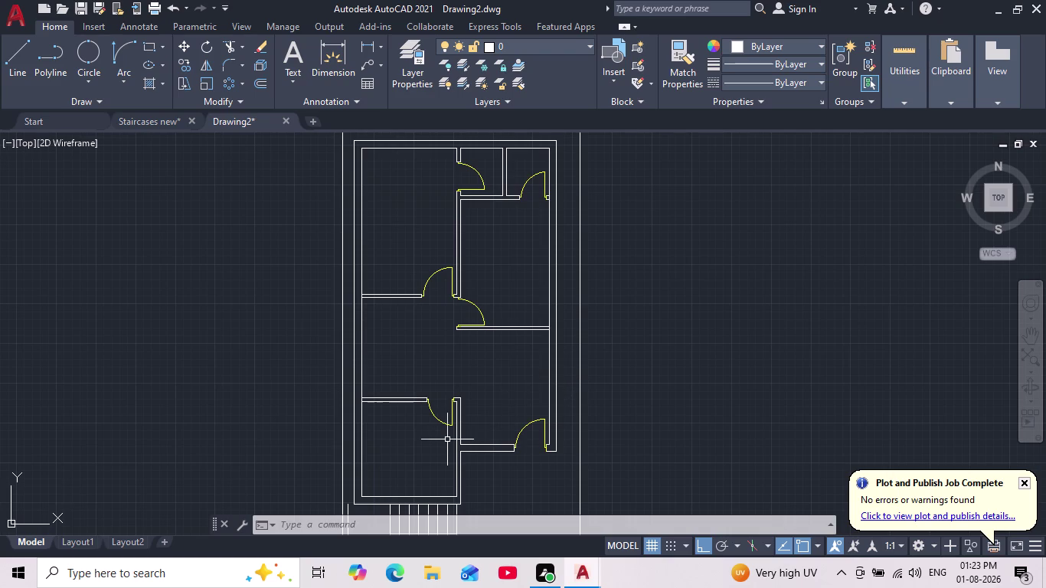
middle_drag(447, 408, 443, 380)
scroll(down, 3)
scroll(up, 3)
middle_drag(504, 368, 474, 436)
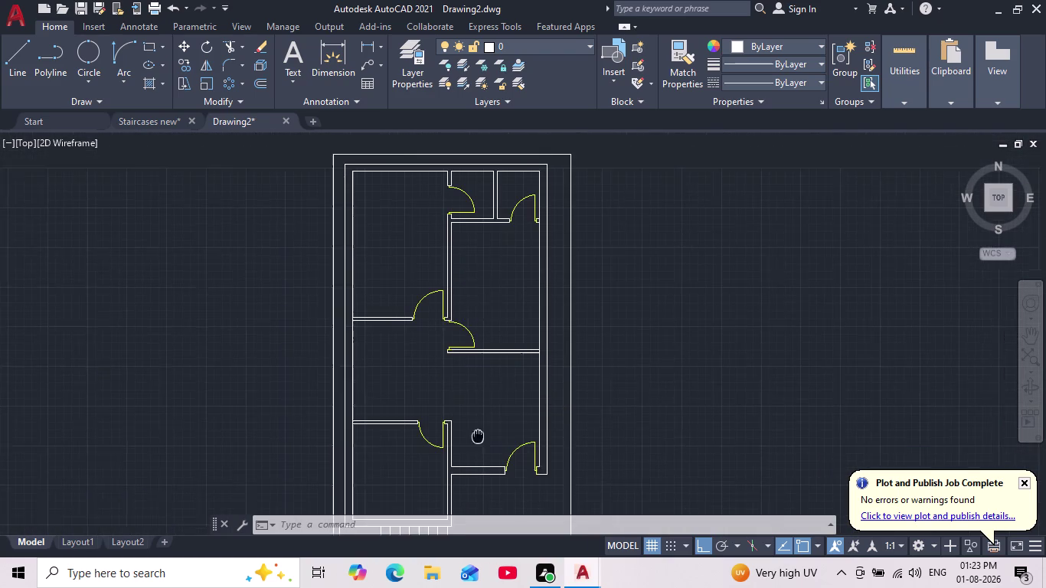
middle_drag(473, 436, 471, 434)
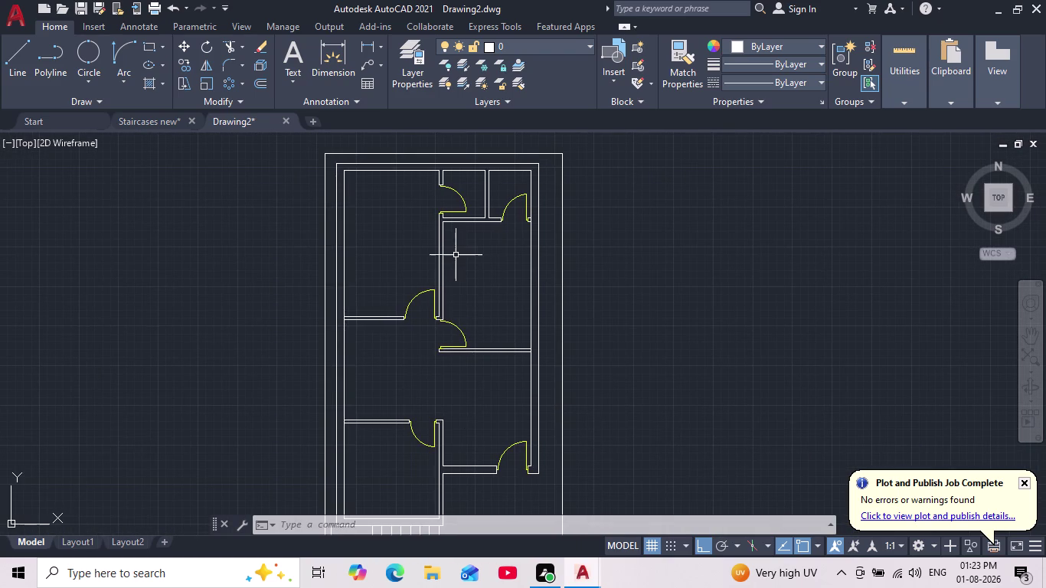
scroll(down, 3)
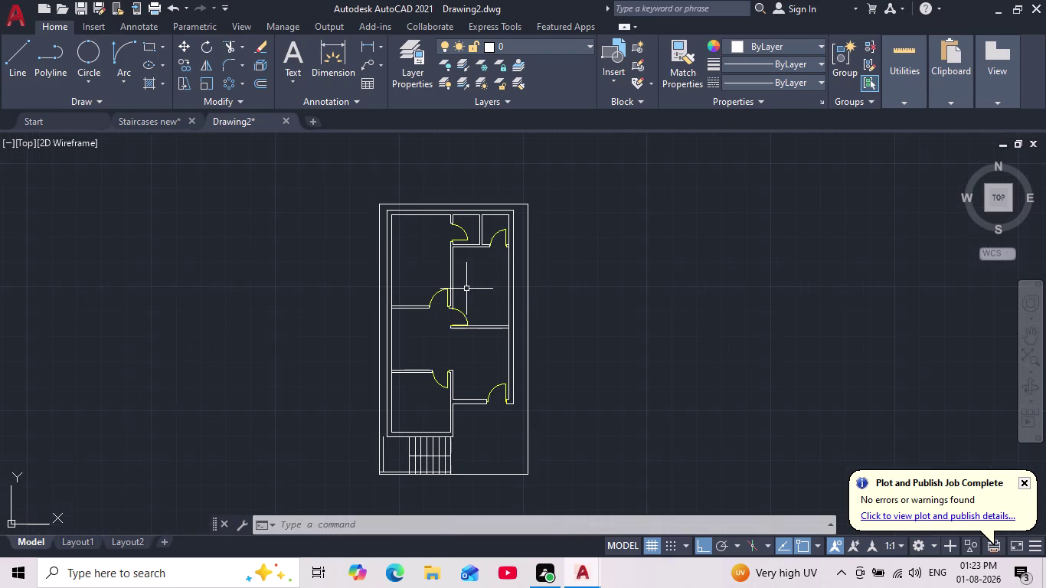
middle_drag(422, 234, 424, 262)
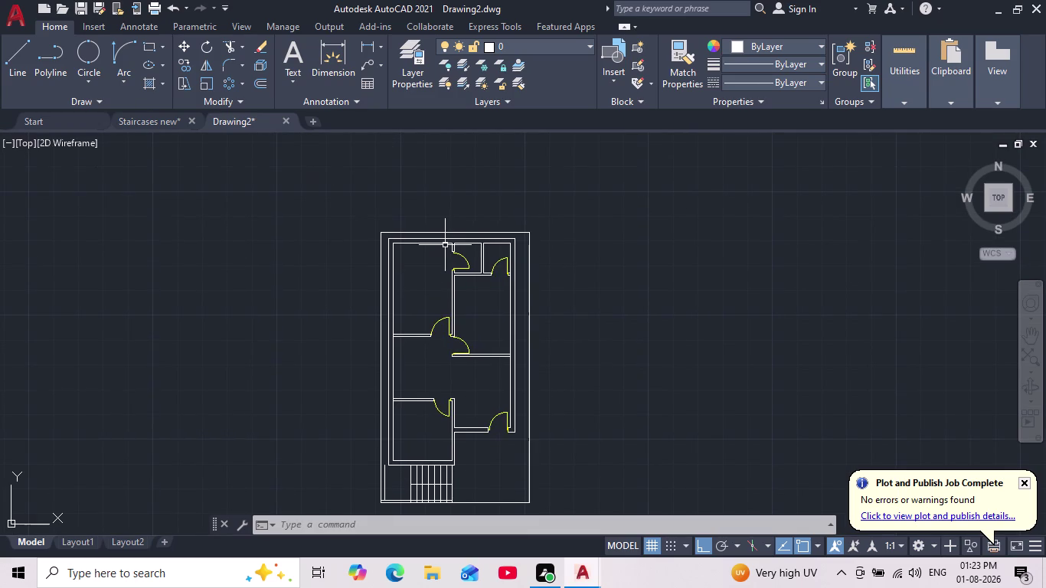
scroll(up, 3)
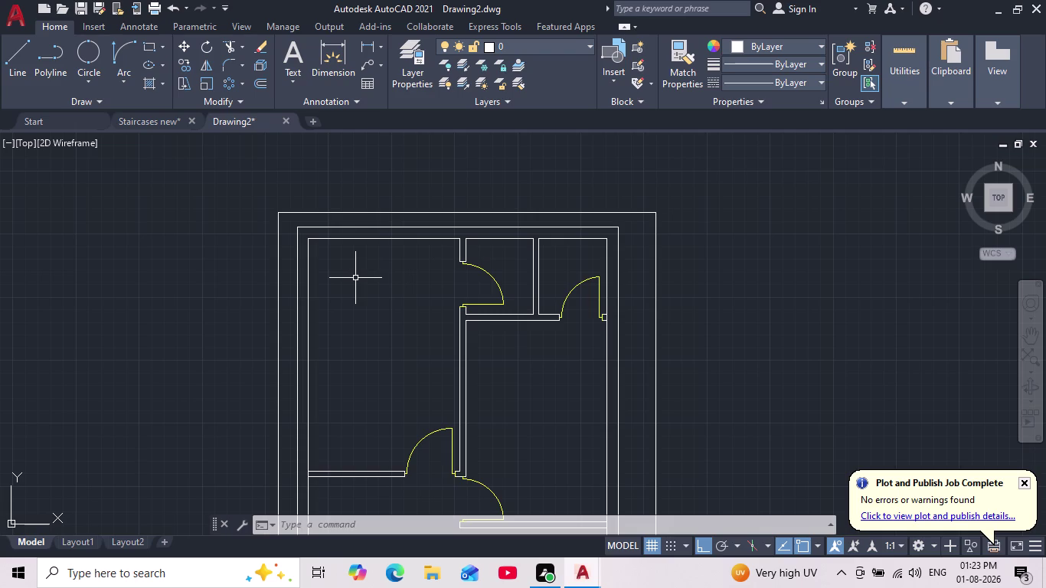
scroll(down, 3)
middle_drag(354, 294, 403, 236)
scroll(down, 3)
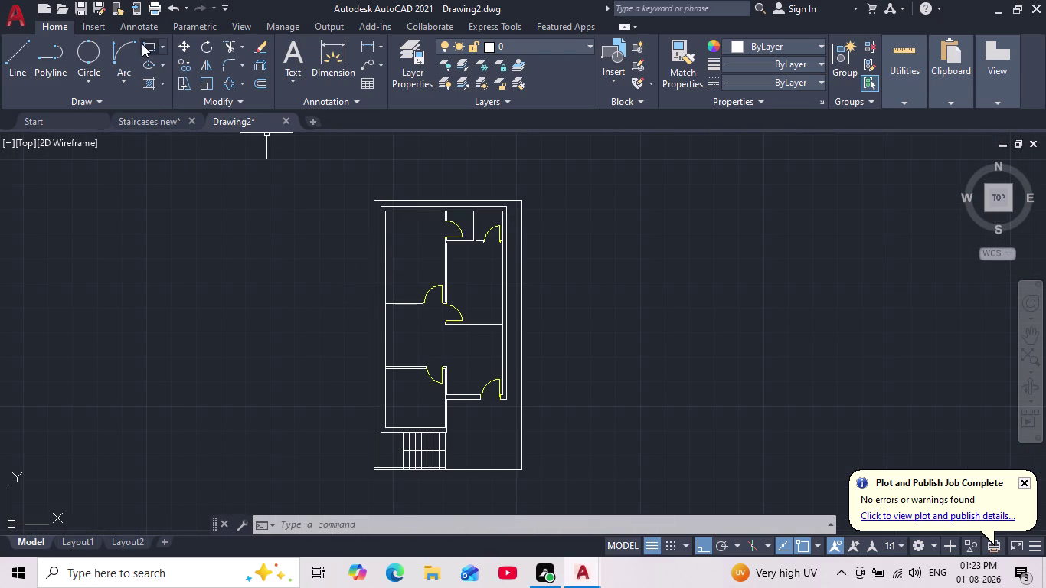
click(147, 46)
key(Escape)
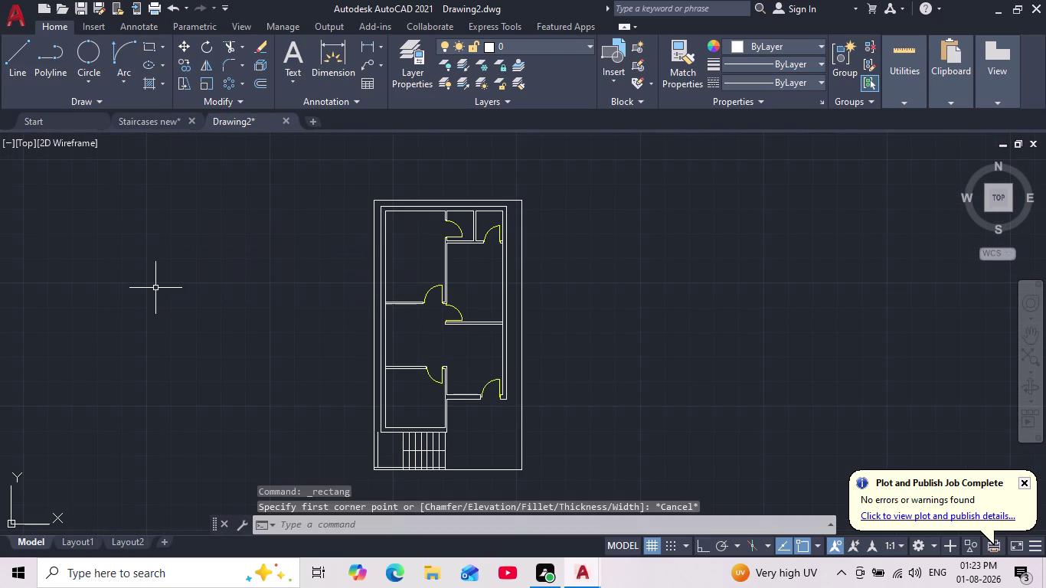
scroll(up, 3)
middle_drag(488, 224, 399, 265)
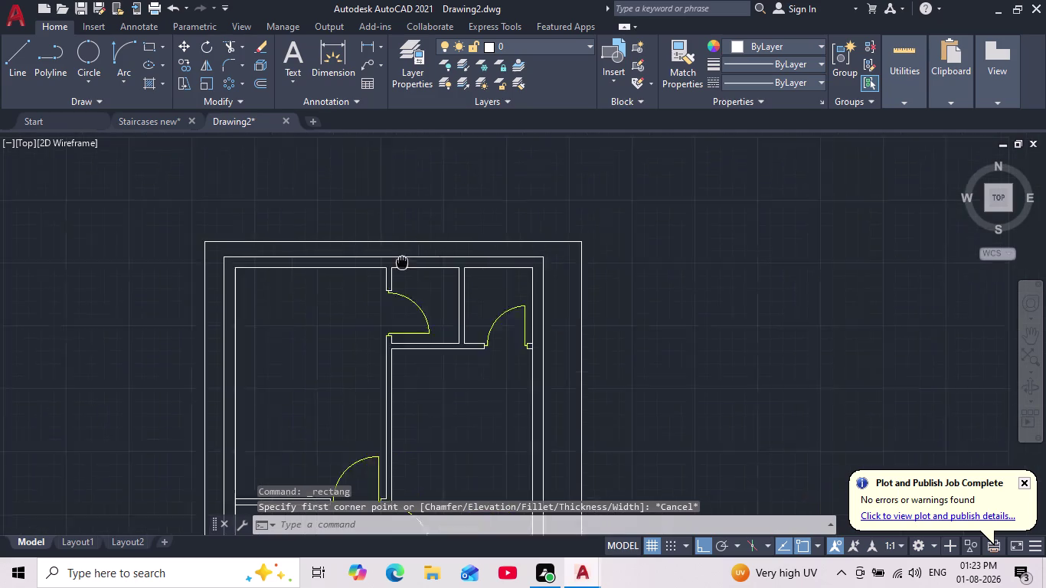
middle_drag(399, 264, 381, 276)
scroll(up, 3)
click(367, 45)
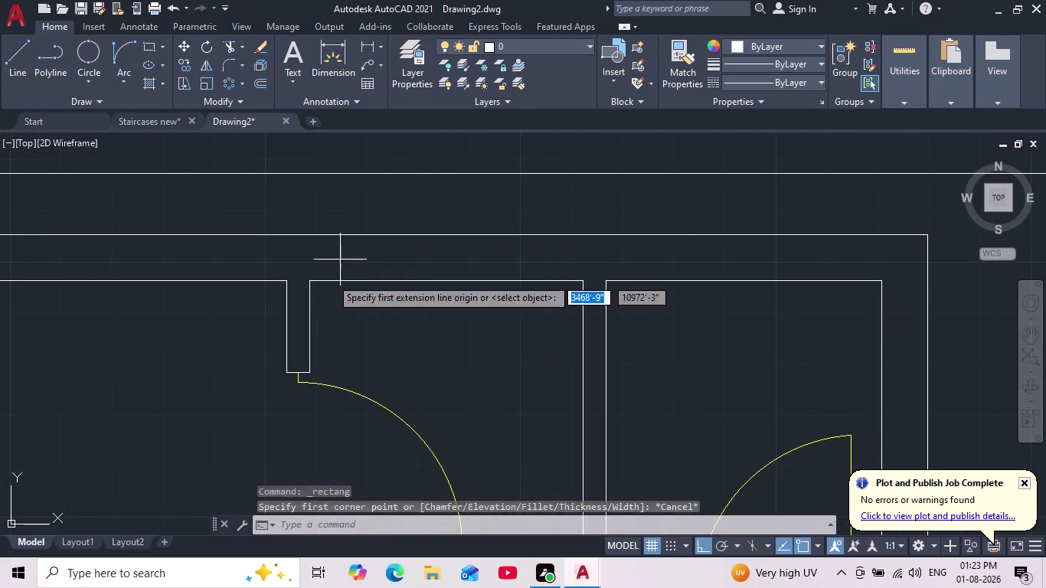
click(311, 282)
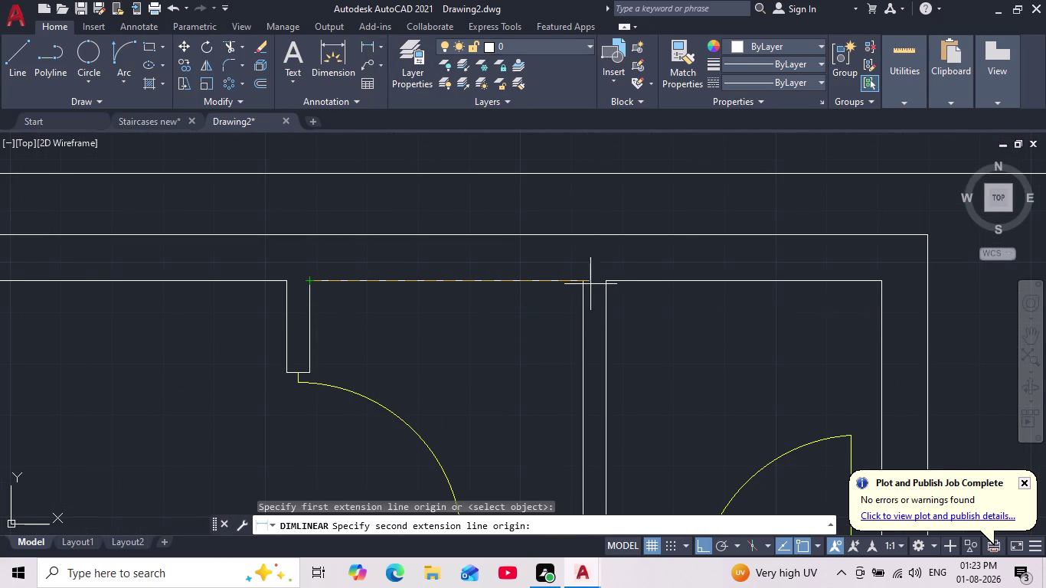
click(587, 283)
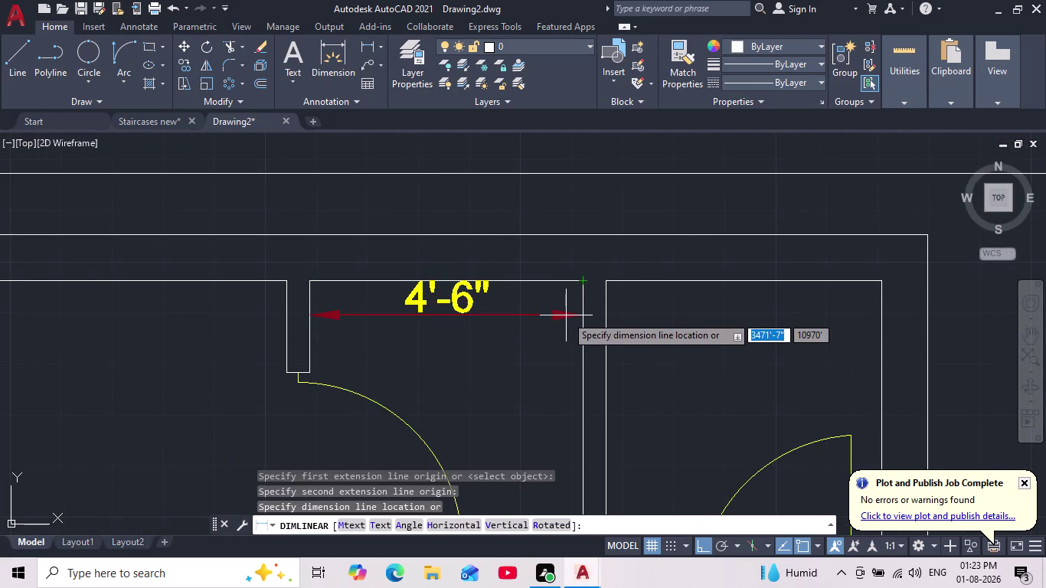
key(Escape)
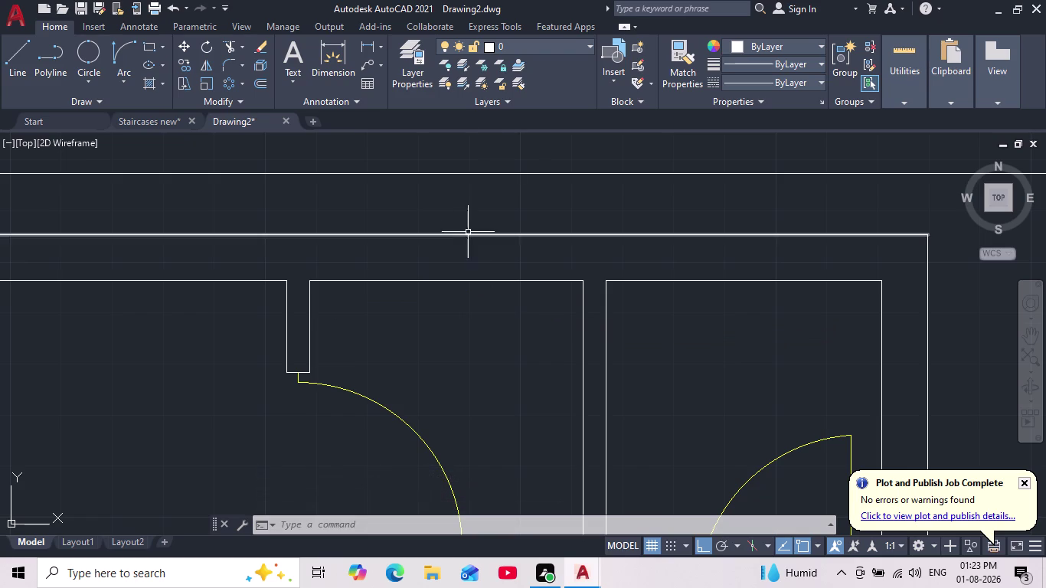
click(152, 52)
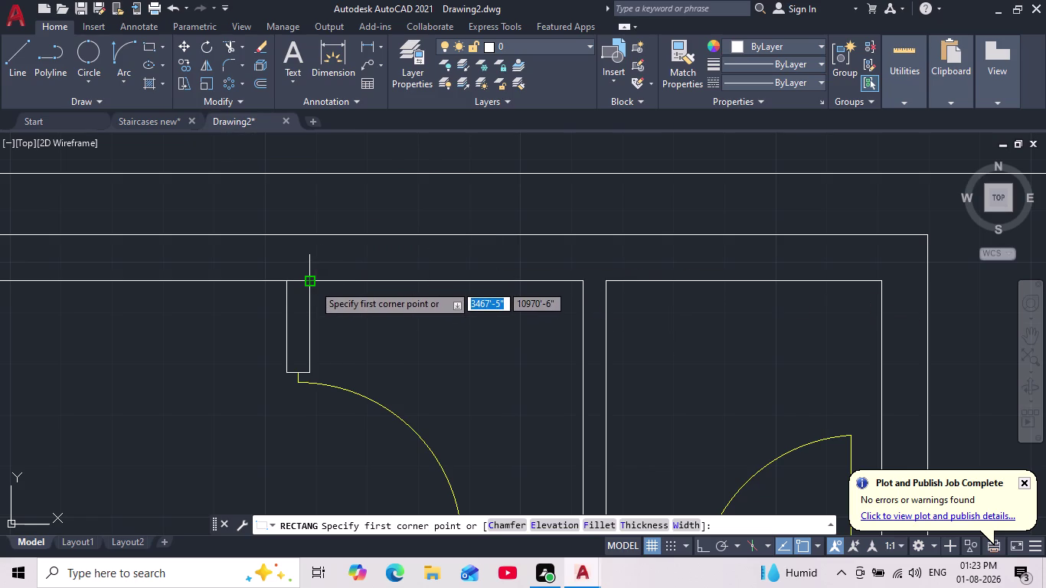
Abandon a rectangle started at the wall corner and pan to view the whole plan.
click(383, 279)
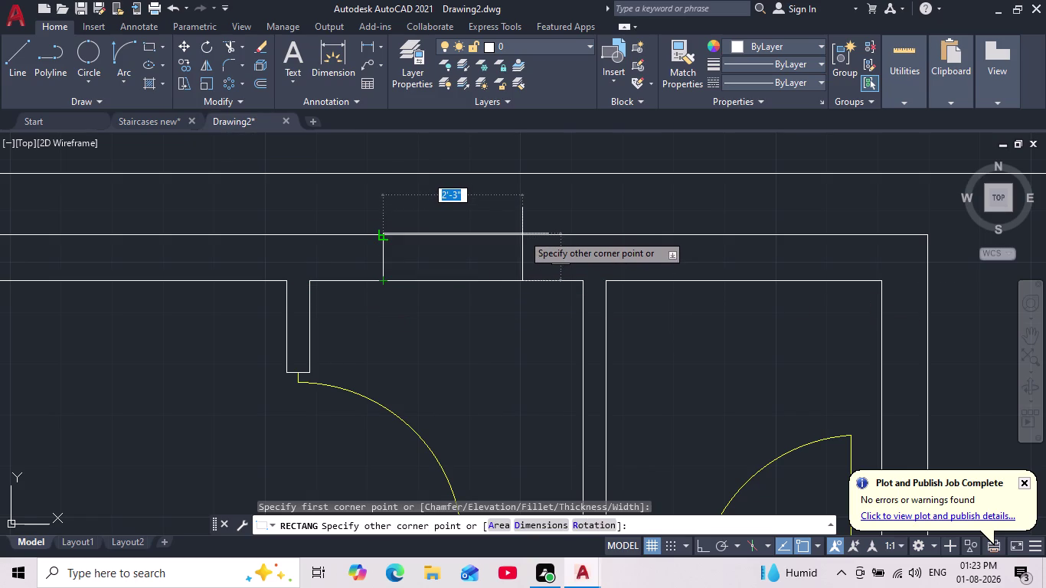
scroll(up, 3)
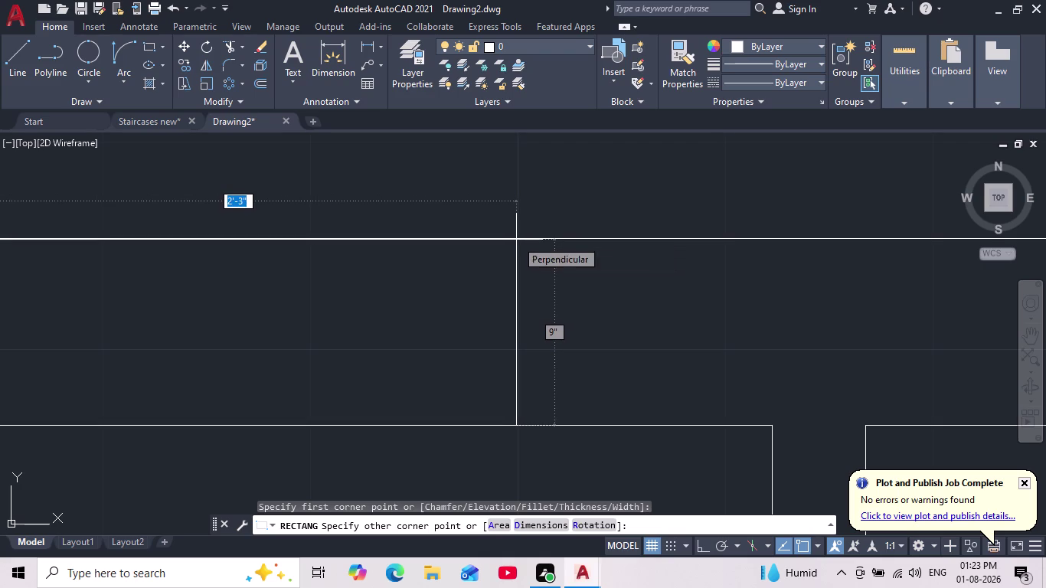
scroll(down, 3)
key(Escape)
scroll(down, 3)
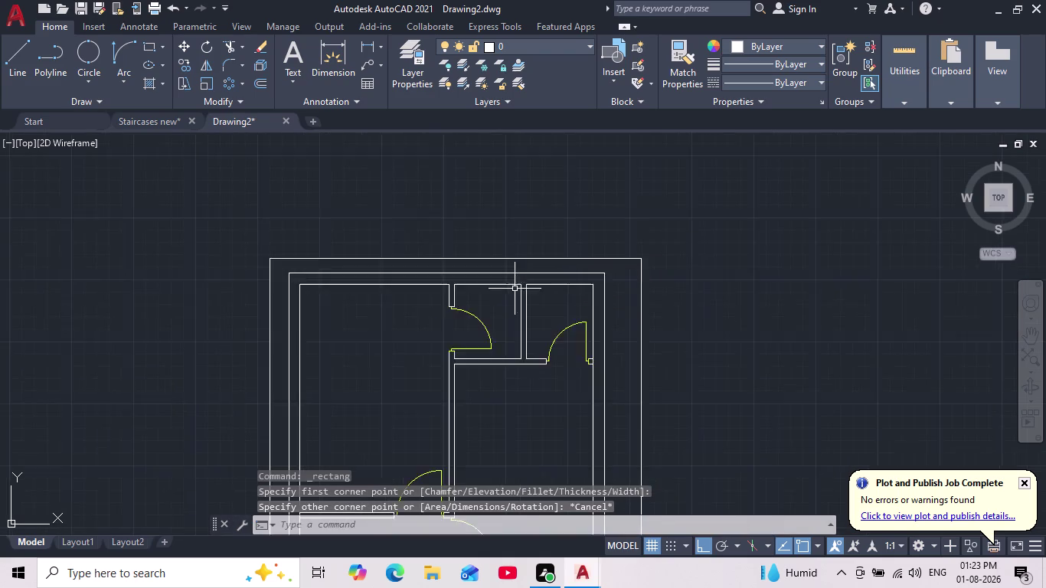
scroll(down, 3)
middle_drag(327, 312, 392, 281)
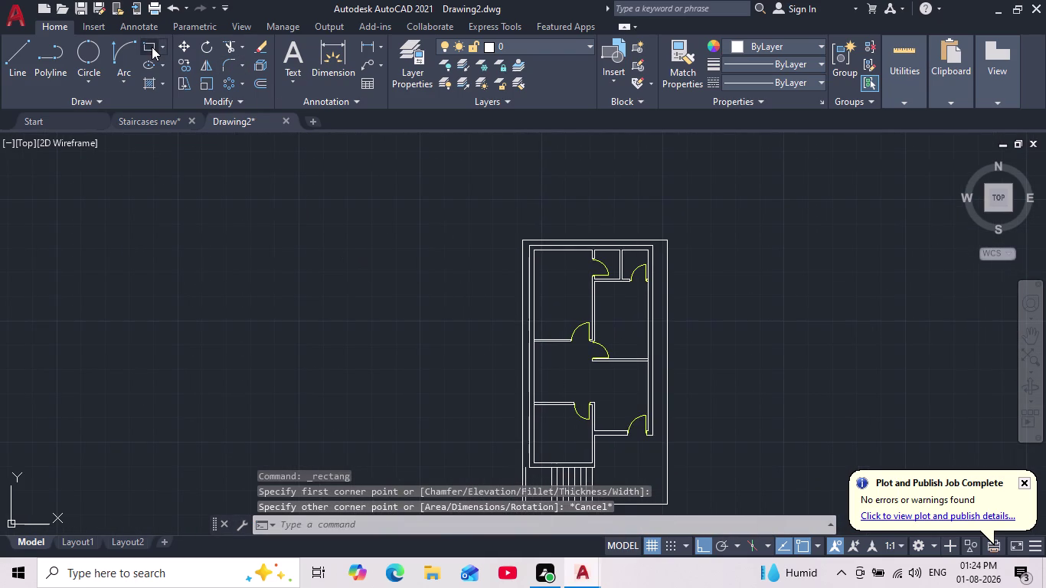
Start a rectangle left of the plan and give it a 2-foot length.
click(151, 47)
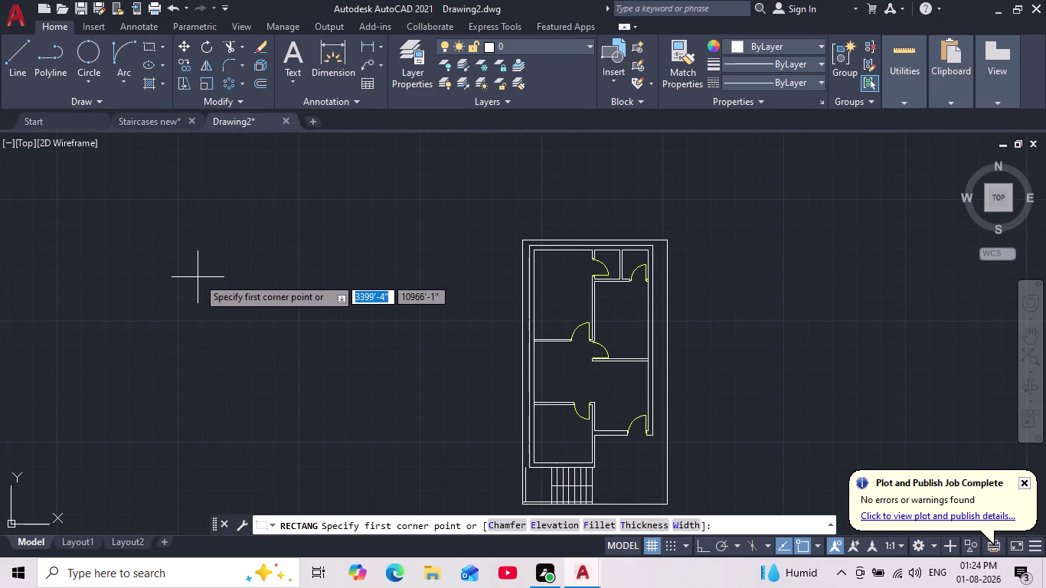
scroll(up, 3)
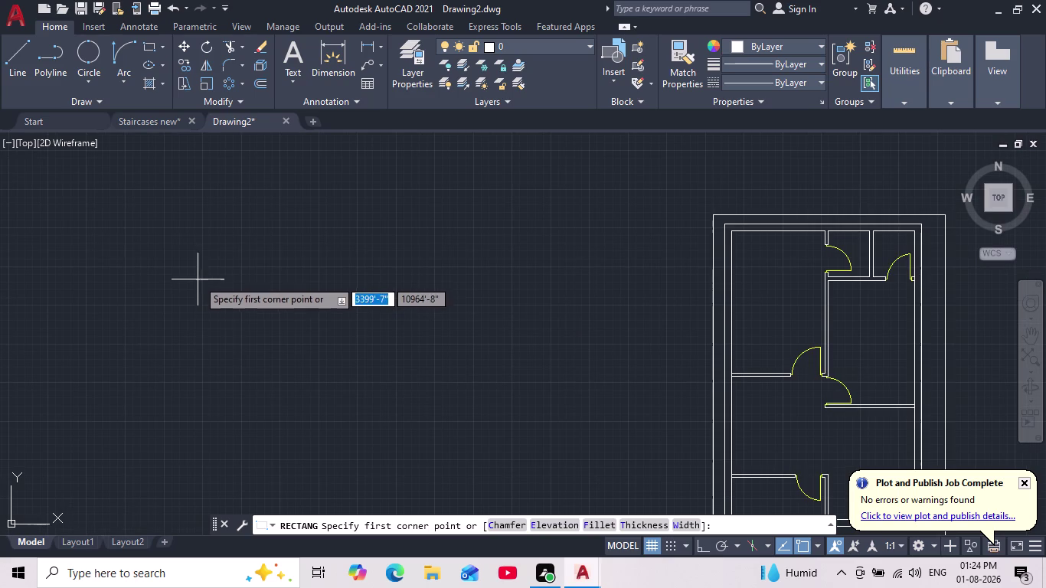
click(196, 277)
click(528, 524)
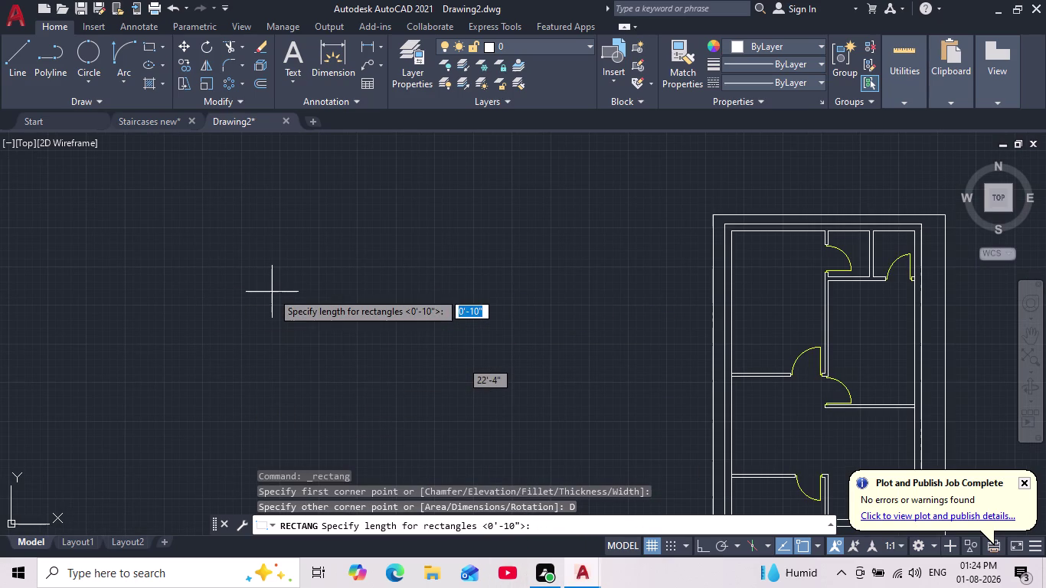
key(2)
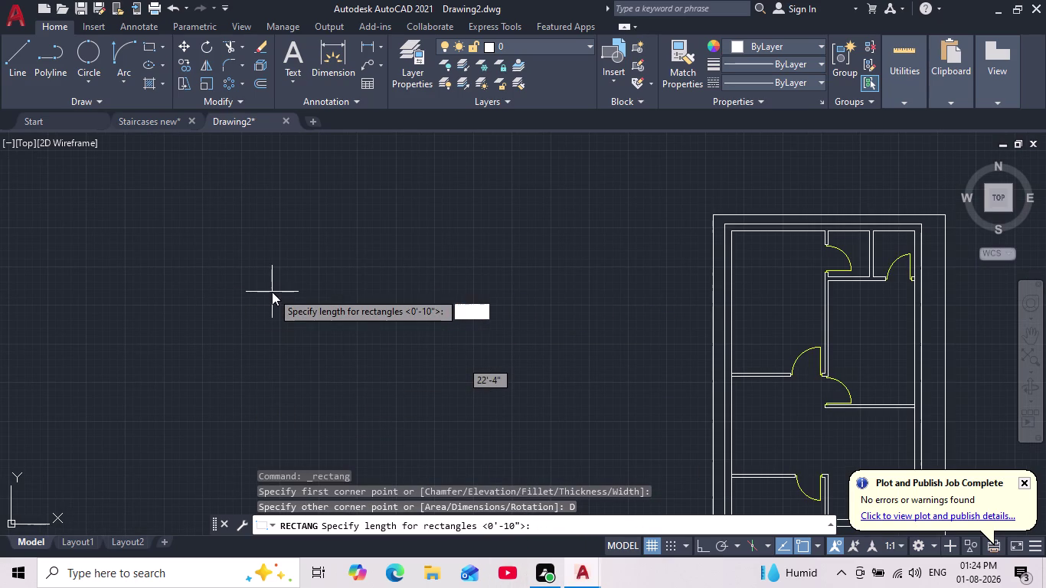
key(apostrophe)
key(Return)
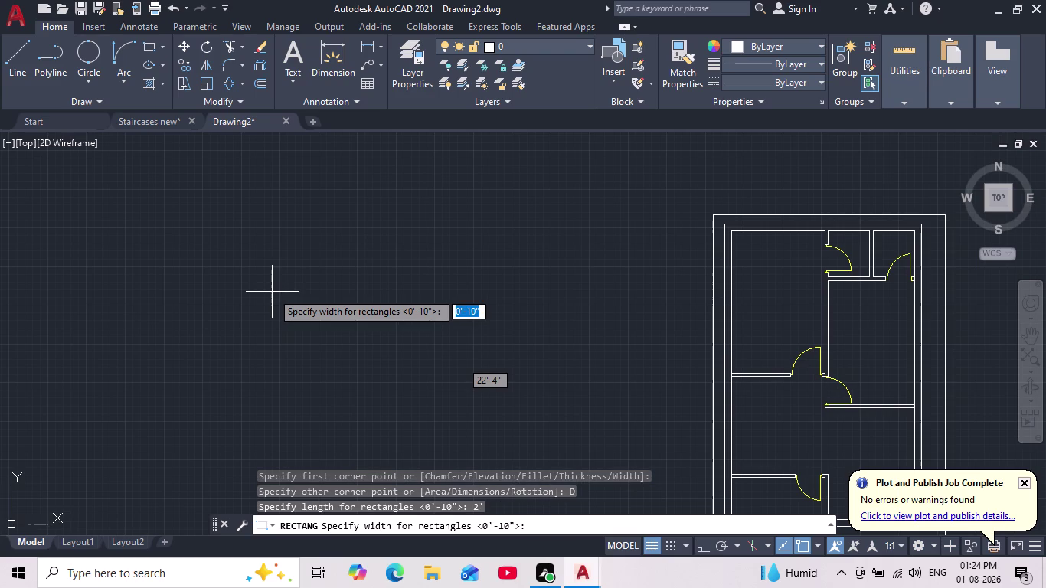
Enter a 9-inch width and place the 2' by 9" rectangle.
key(3)
key(BackSpace)
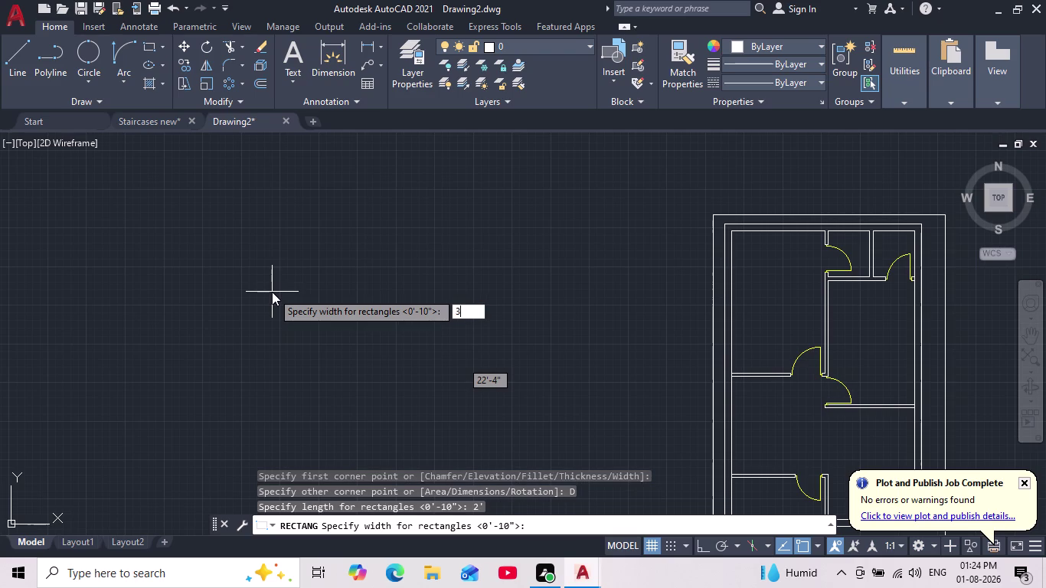
text(9")
key(Return)
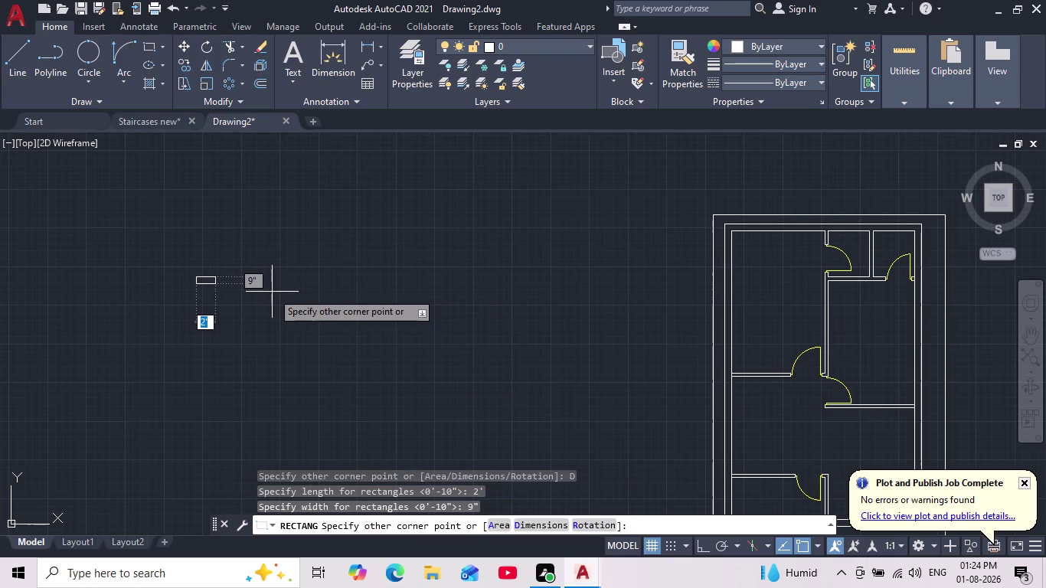
key(Return)
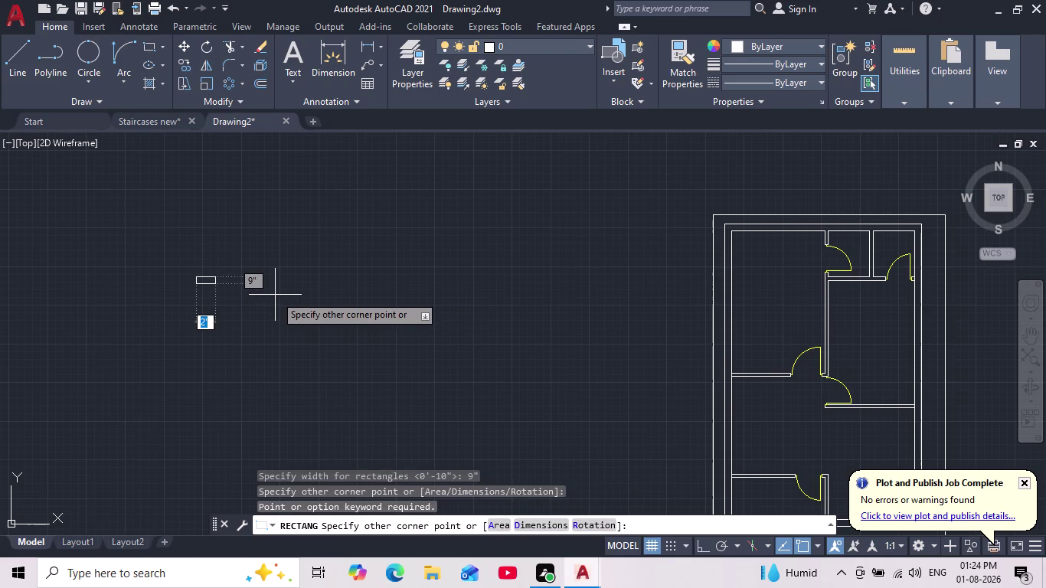
click(286, 326)
scroll(up, 3)
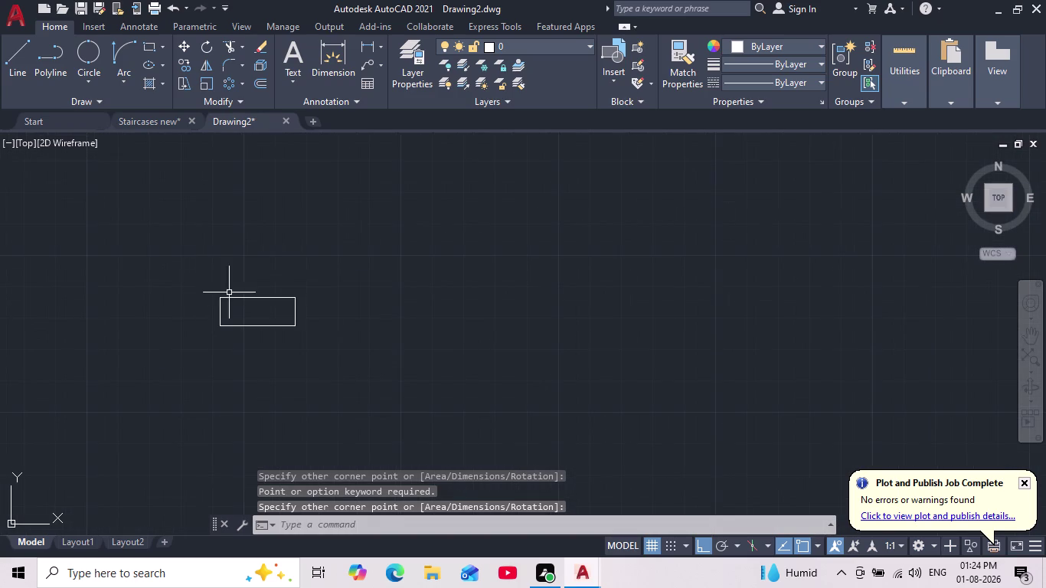
Draw a line across the rectangle between its left and right midpoints.
scroll(up, 3)
click(25, 56)
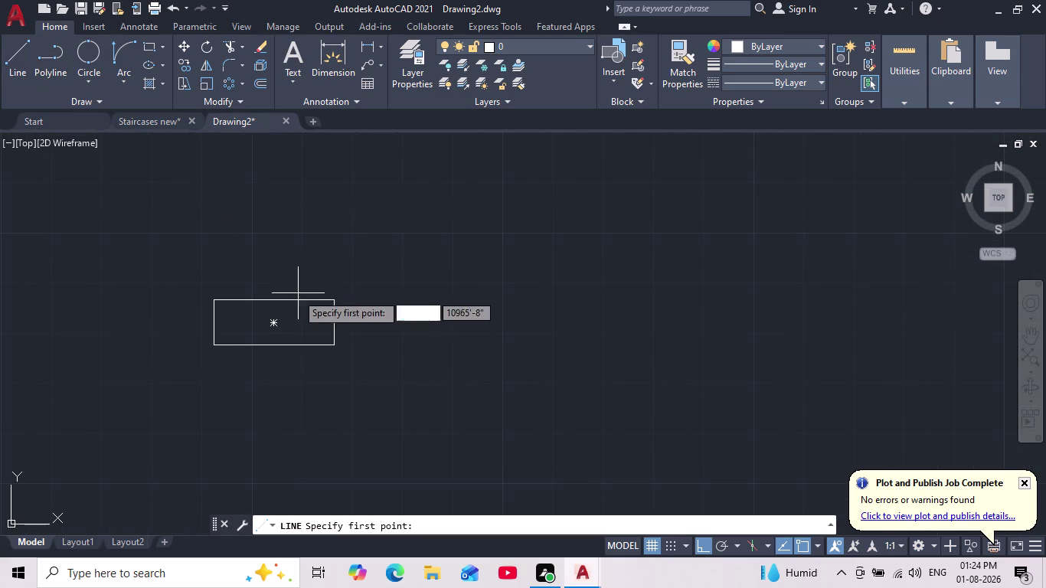
scroll(up, 3)
click(127, 351)
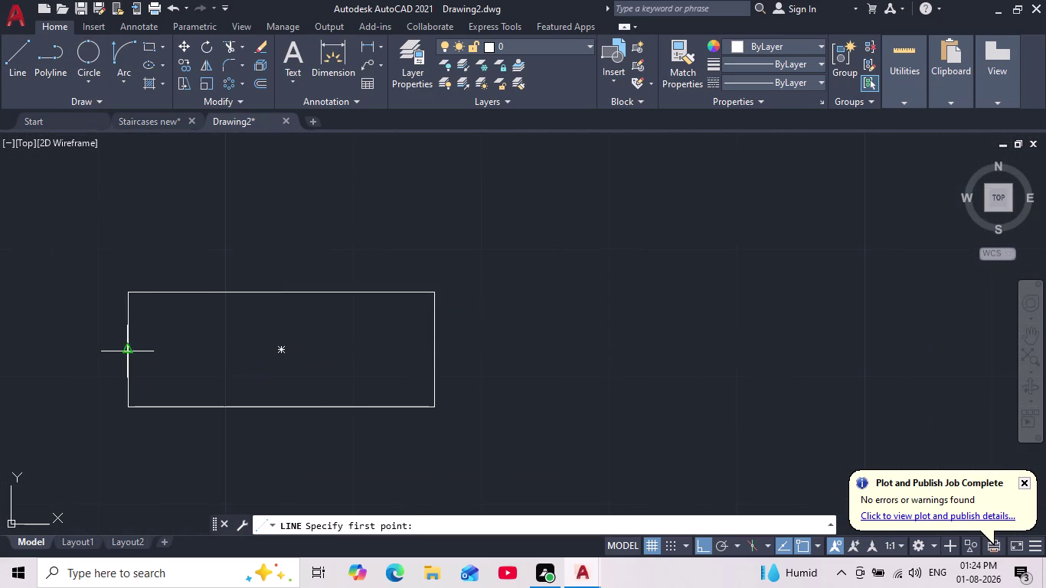
click(434, 355)
key(space)
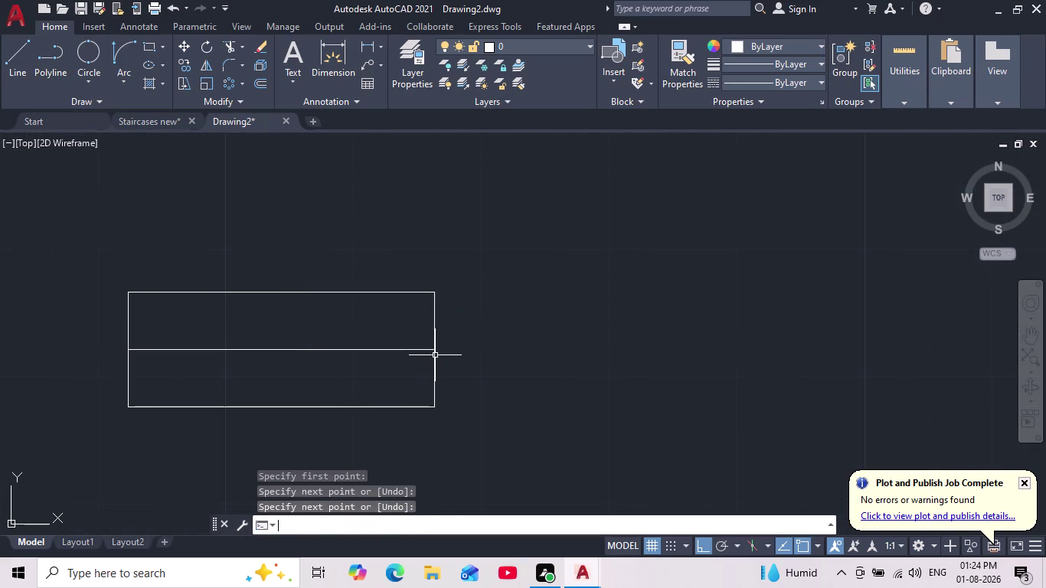
Try offsetting the middle line by 2 inches, then undo the copies and cancel.
key(o)
key(Return)
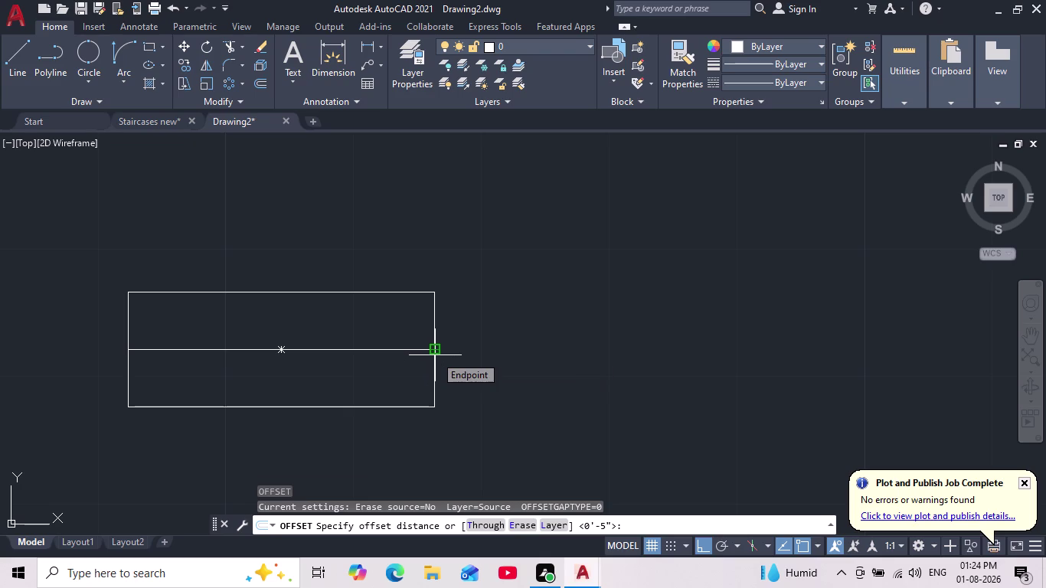
text(2")
key(Return)
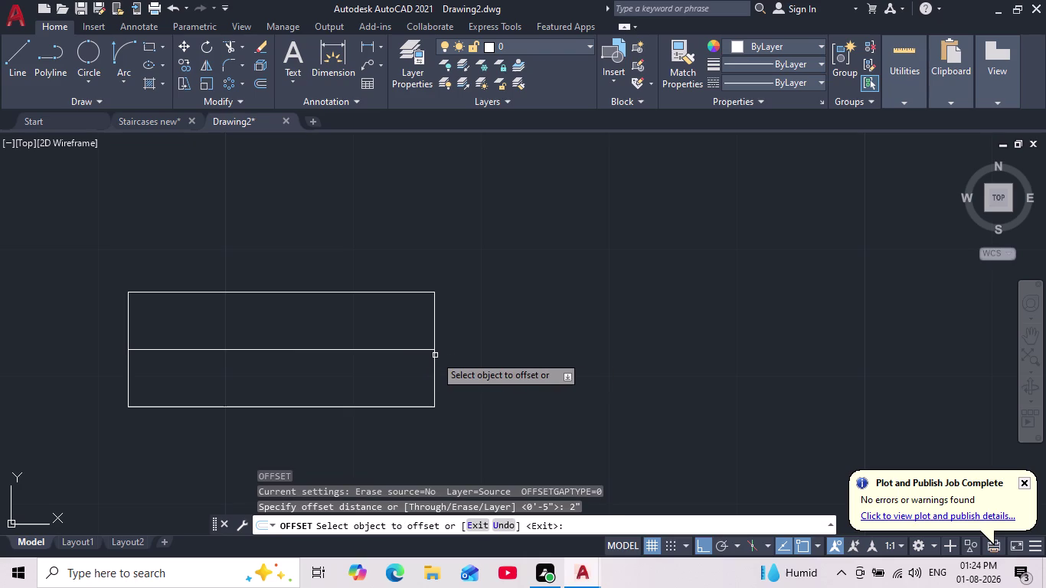
click(374, 350)
click(376, 365)
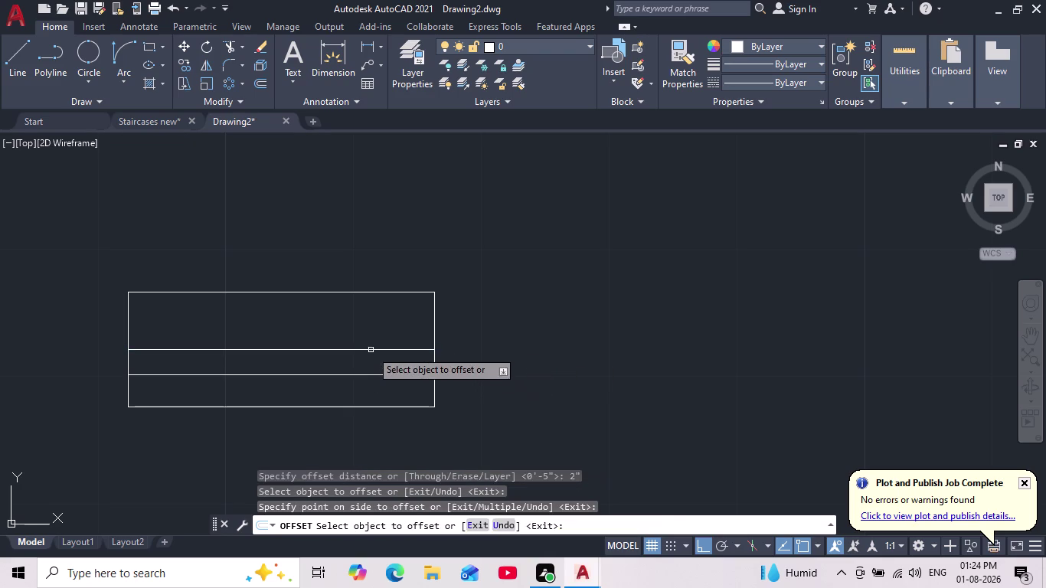
click(367, 349)
click(363, 339)
scroll(down, 3)
scroll(up, 3)
key(ctrl+z)
key(ctrl+z)
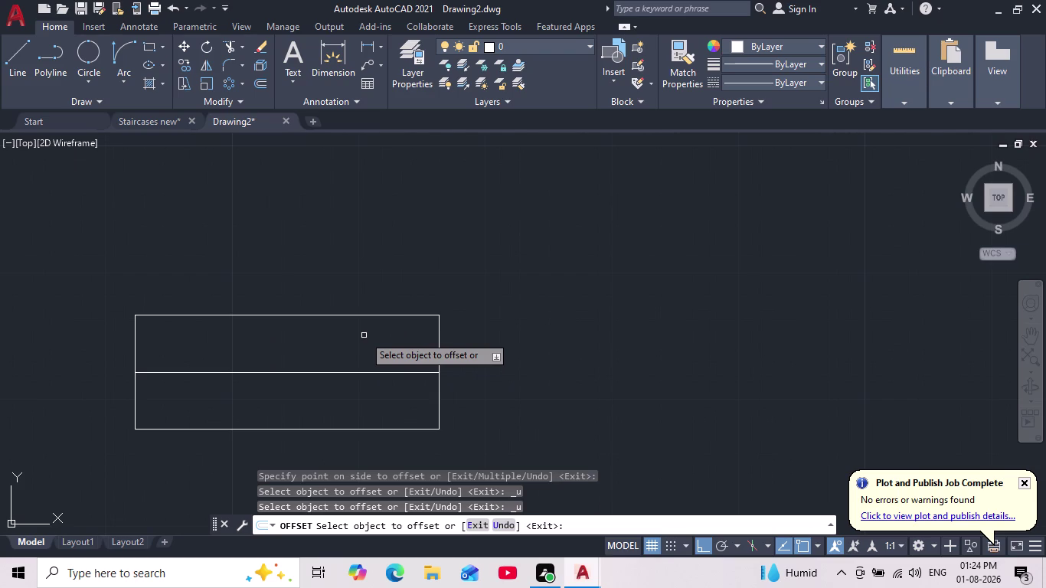
key(Escape)
key(Escape)
Offset the middle line 1 inch above and below.
key(o)
key(Return)
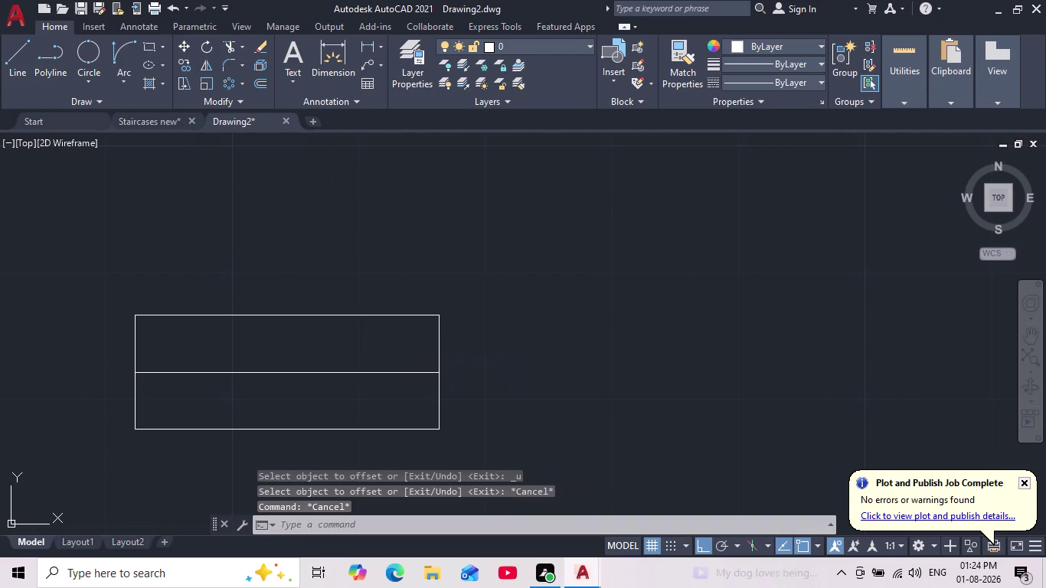
key(1)
key(Return)
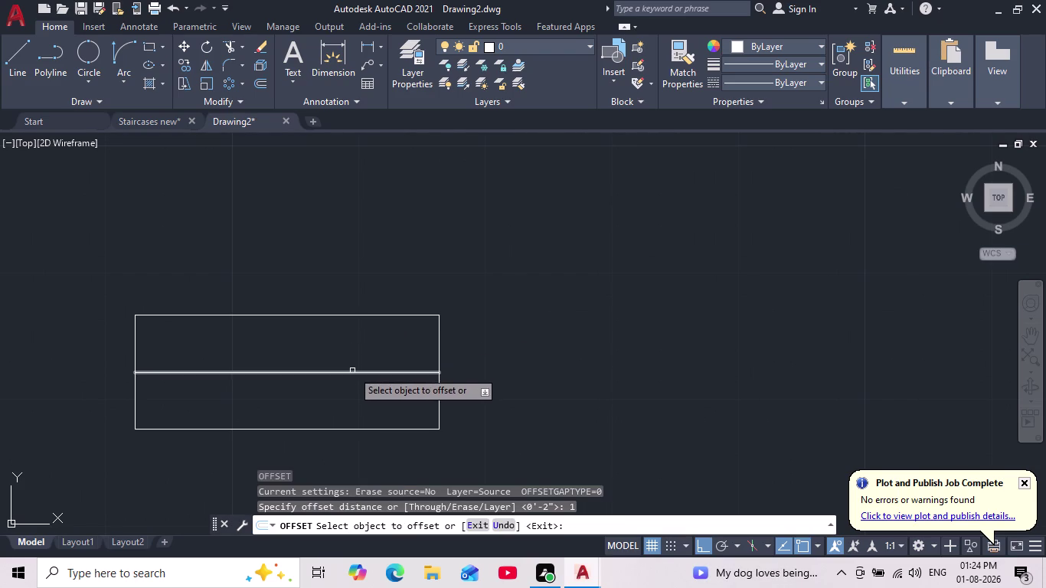
click(352, 371)
click(353, 352)
click(353, 374)
click(350, 395)
scroll(up, 3)
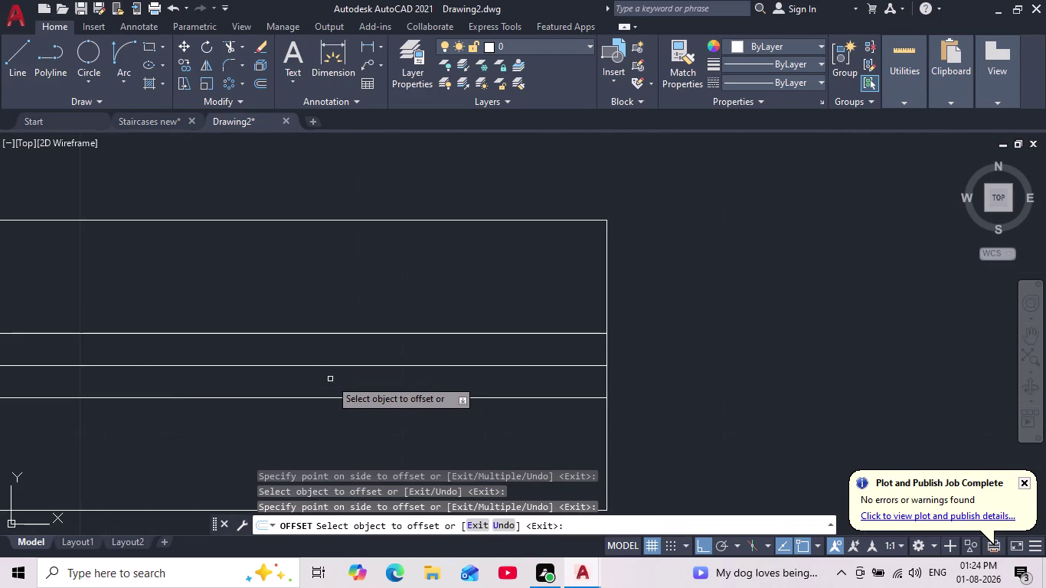
scroll(down, 3)
scroll(up, 3)
click(333, 377)
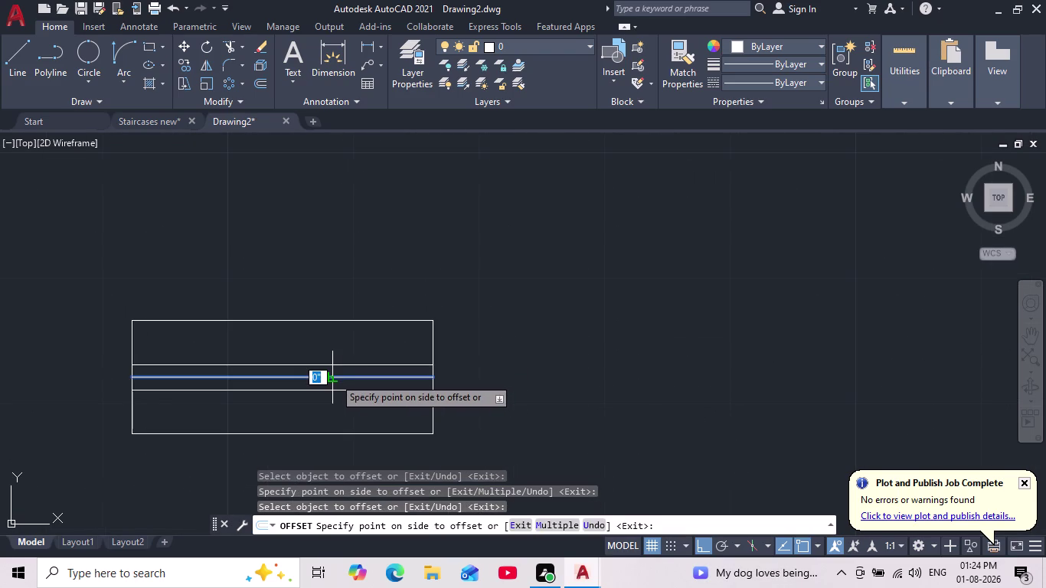
key(Delete)
key(Escape)
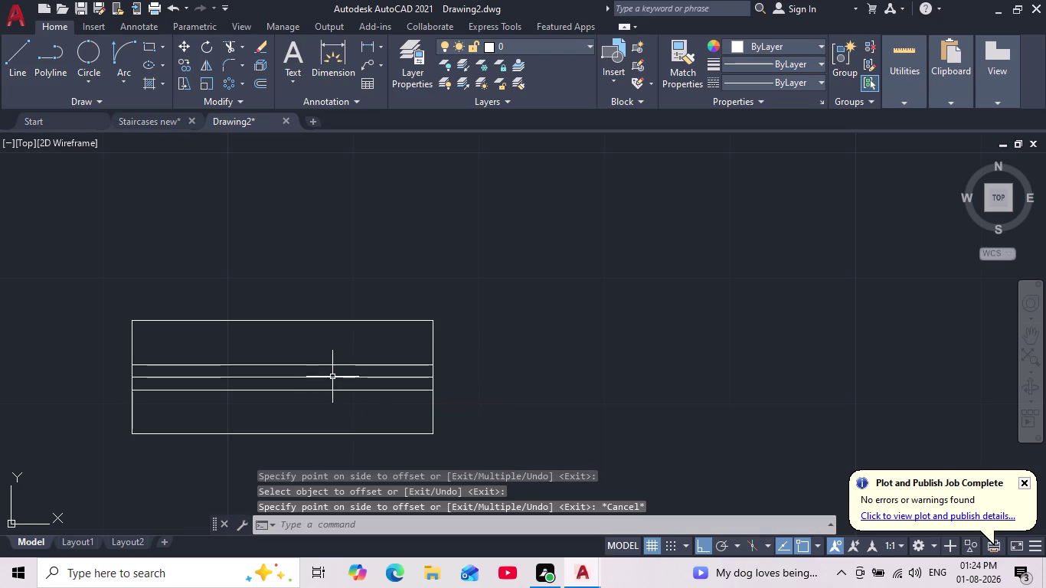
Erase the original middle line, leaving the two parallel window lines.
click(326, 380)
key(Delete)
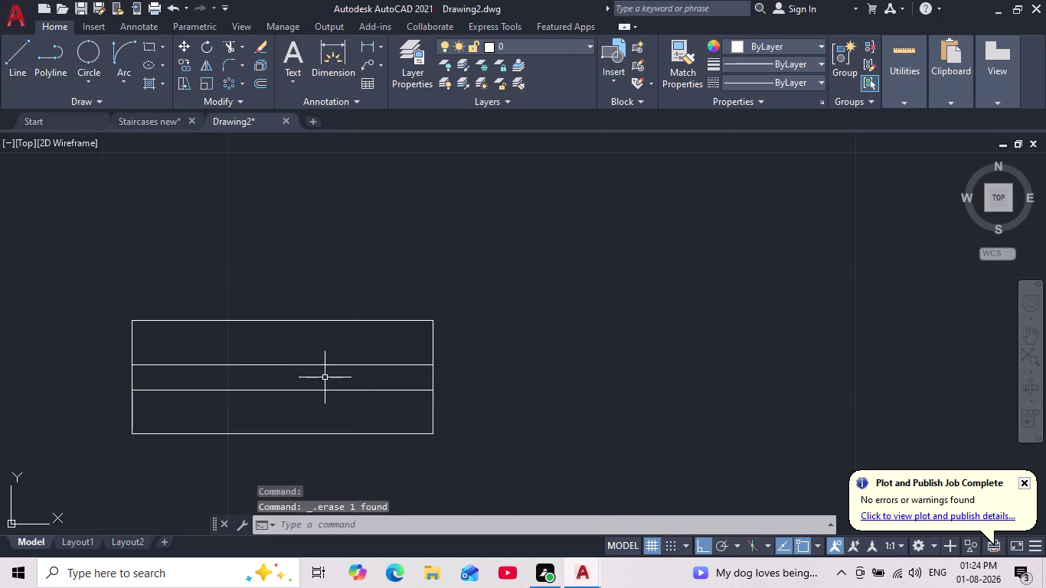
scroll(down, 3)
scroll(up, 3)
middle_drag(330, 379, 375, 359)
scroll(down, 3)
click(362, 347)
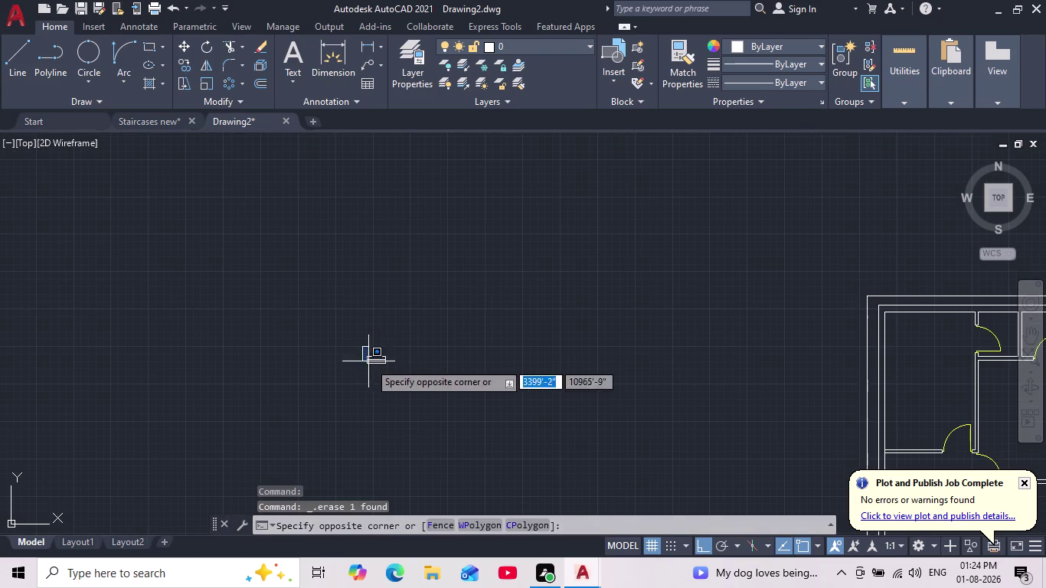
click(399, 373)
scroll(up, 3)
click(189, 63)
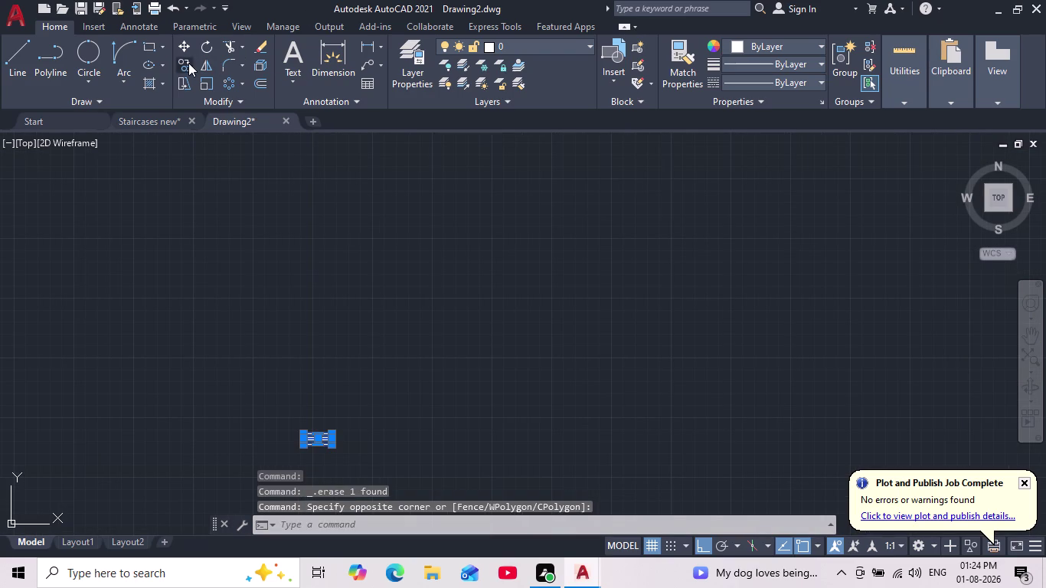
scroll(up, 3)
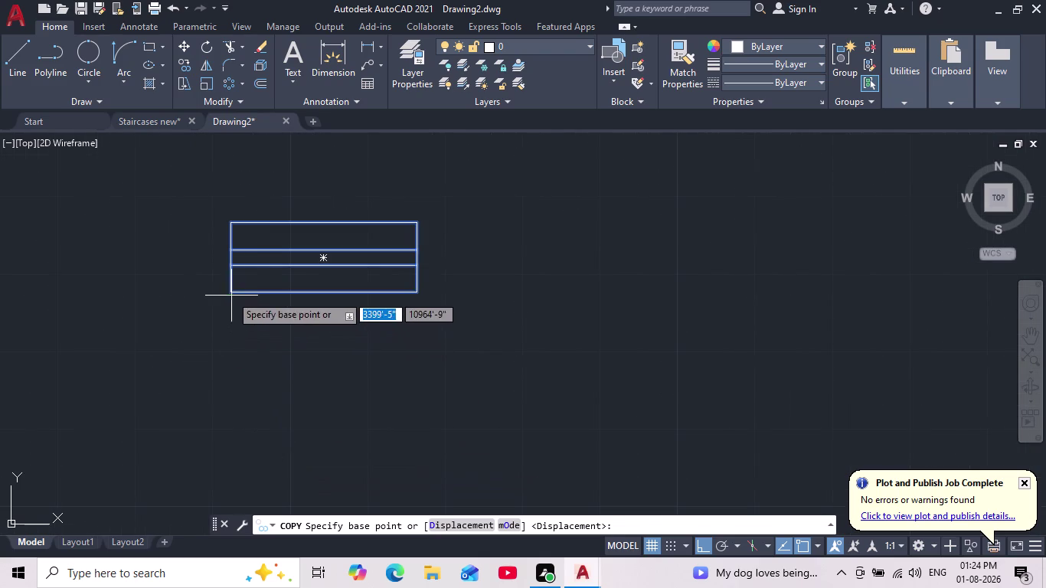
click(228, 292)
scroll(down, 3)
middle_drag(430, 294, 200, 348)
scroll(down, 3)
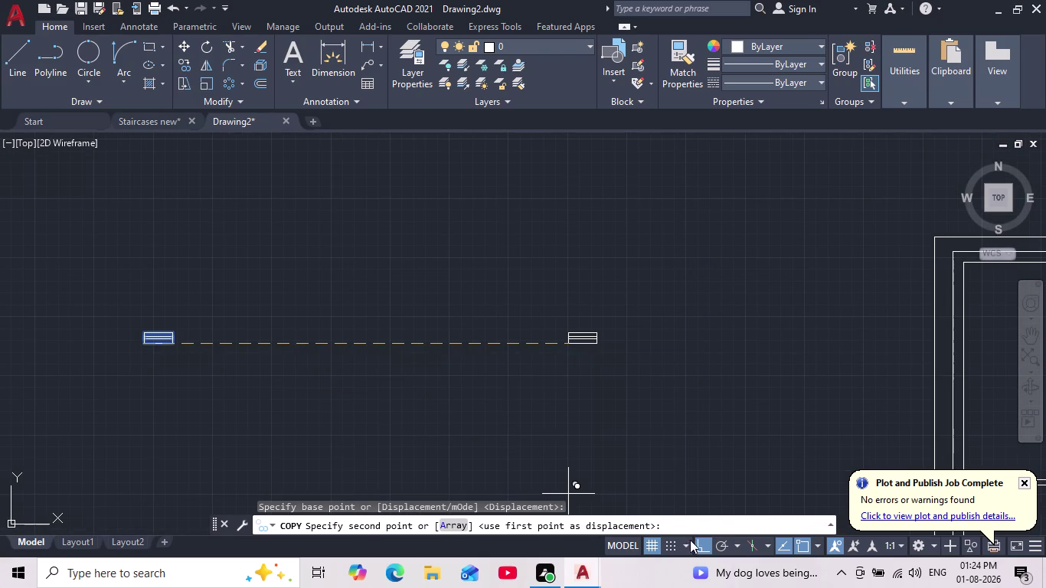
click(703, 541)
middle_drag(696, 437, 437, 521)
scroll(down, 3)
scroll(up, 3)
scroll(up, 3)
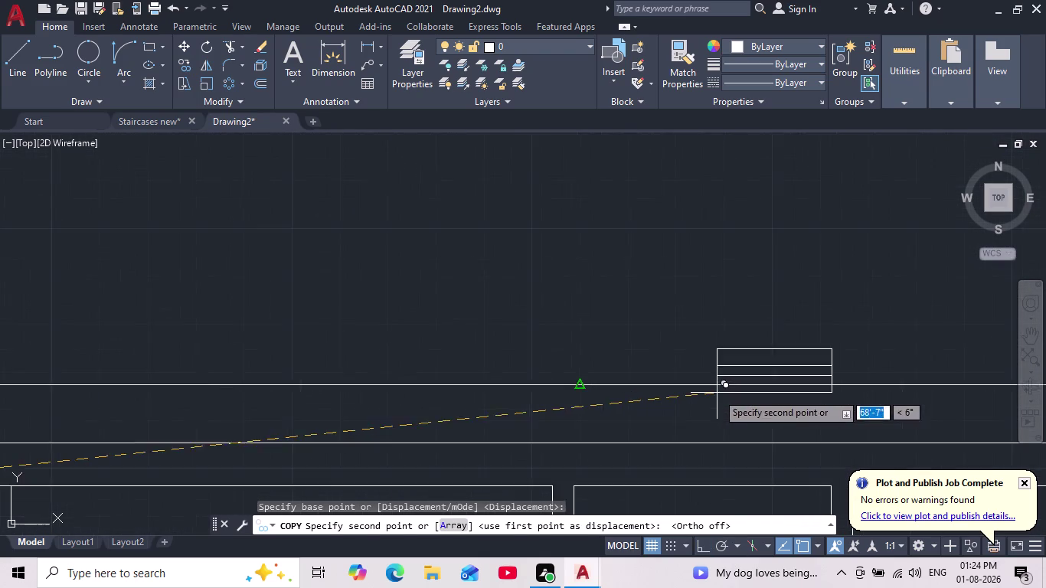
middle_drag(717, 393, 648, 304)
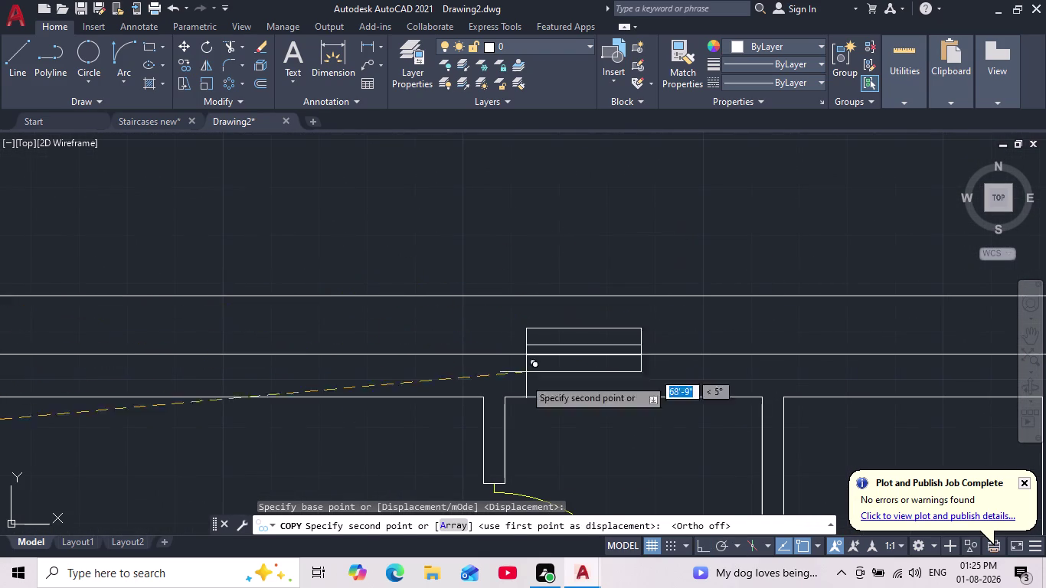
scroll(up, 3)
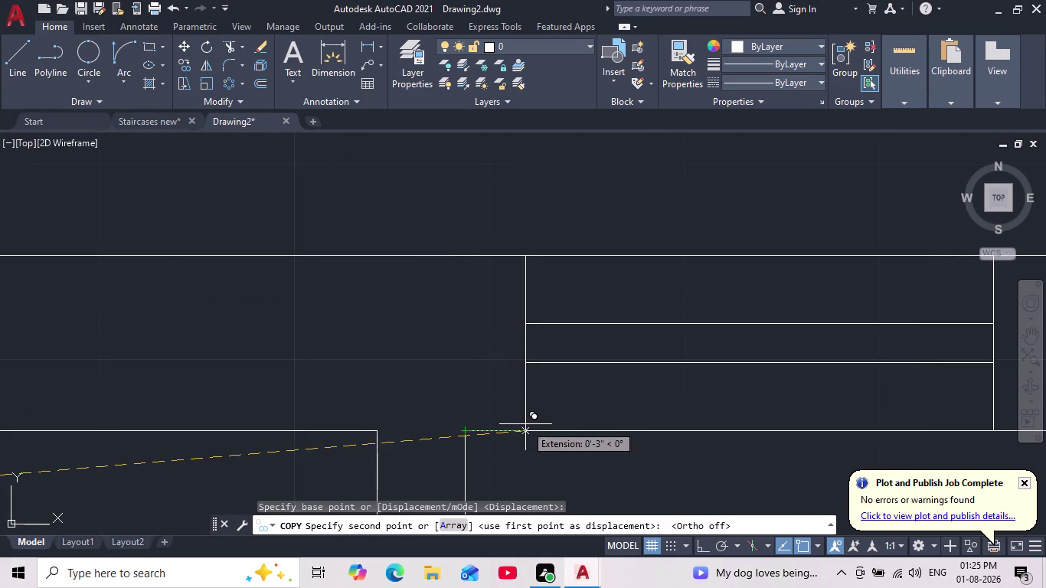
middle_drag(526, 424, 467, 362)
scroll(down, 3)
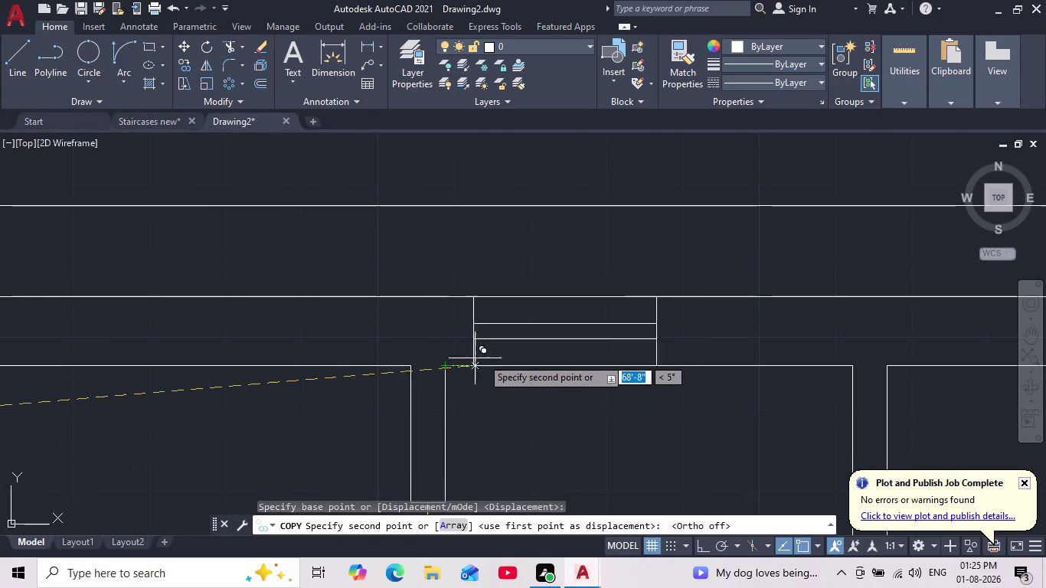
key(Escape)
middle_drag(500, 327, 602, 305)
scroll(down, 3)
middle_drag(411, 386, 514, 362)
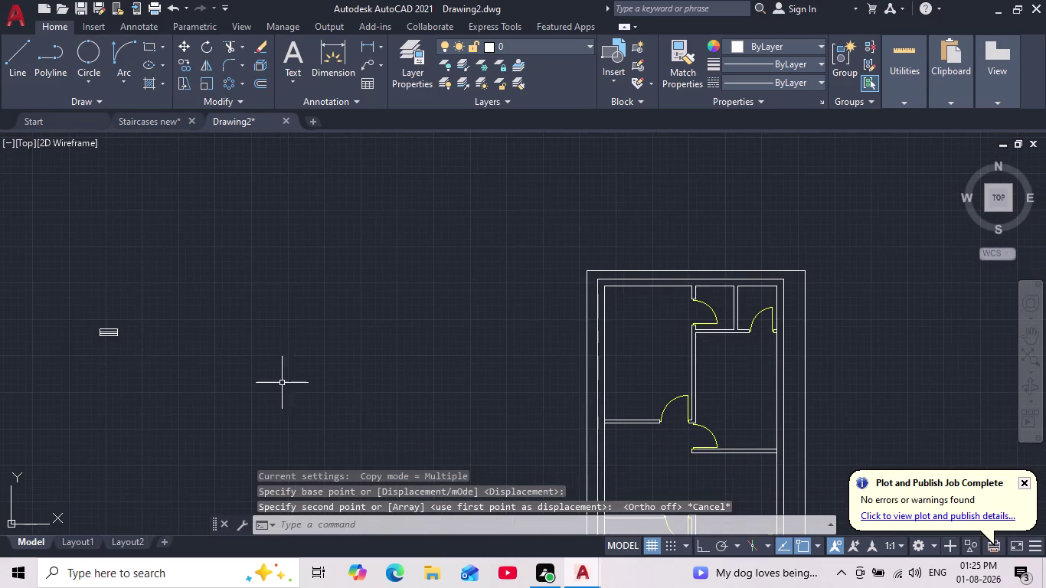
scroll(up, 3)
drag(99, 296, 99, 314)
click(188, 356)
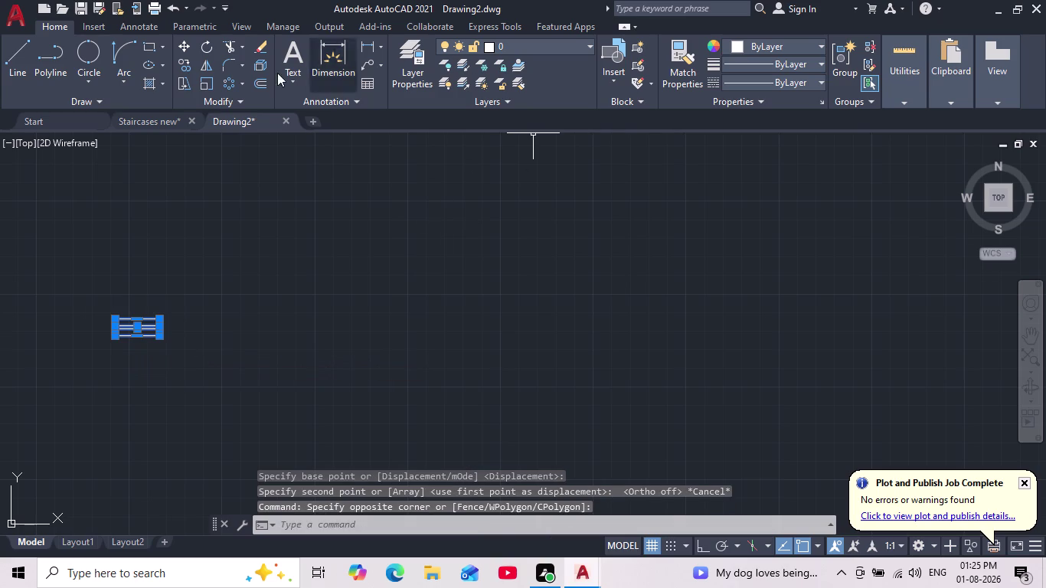
Copy the window symbol into the floor plan's top wall.
click(184, 65)
scroll(up, 3)
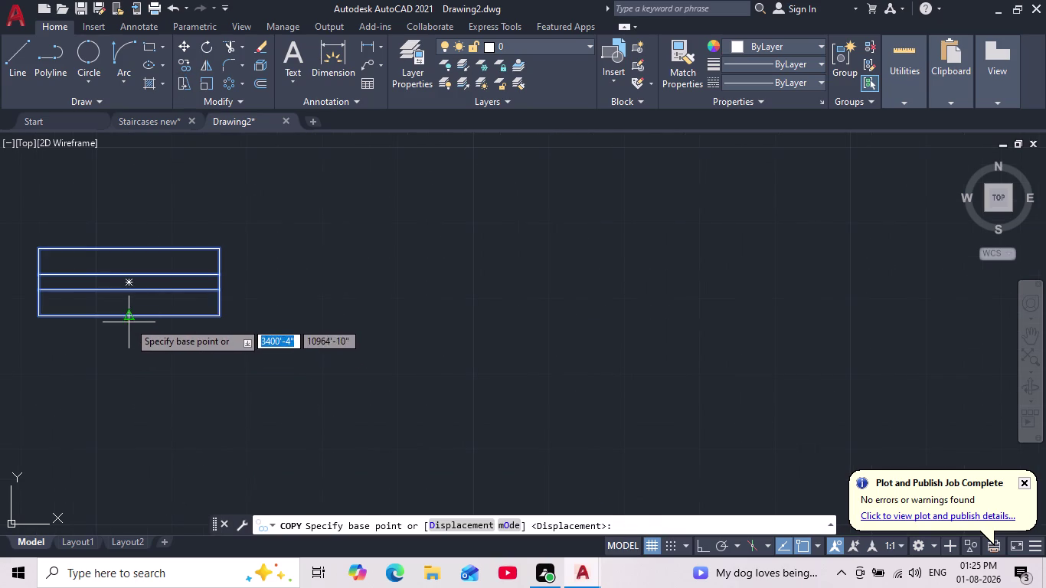
click(128, 314)
scroll(down, 3)
middle_drag(518, 309, 189, 244)
scroll(down, 3)
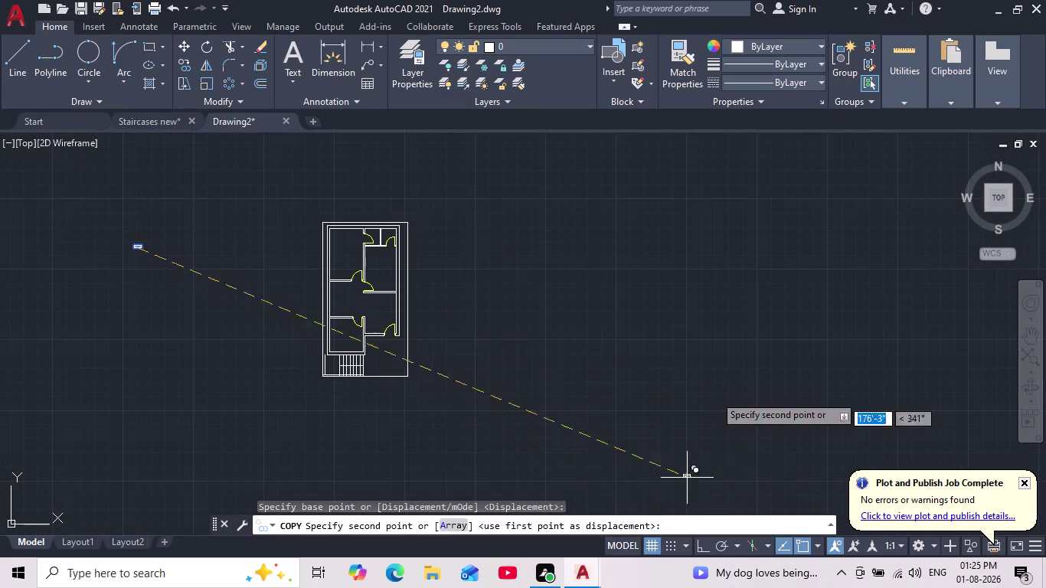
scroll(down, 3)
middle_drag(706, 376, 658, 391)
scroll(up, 3)
scroll(up, 3)
middle_drag(457, 346, 491, 292)
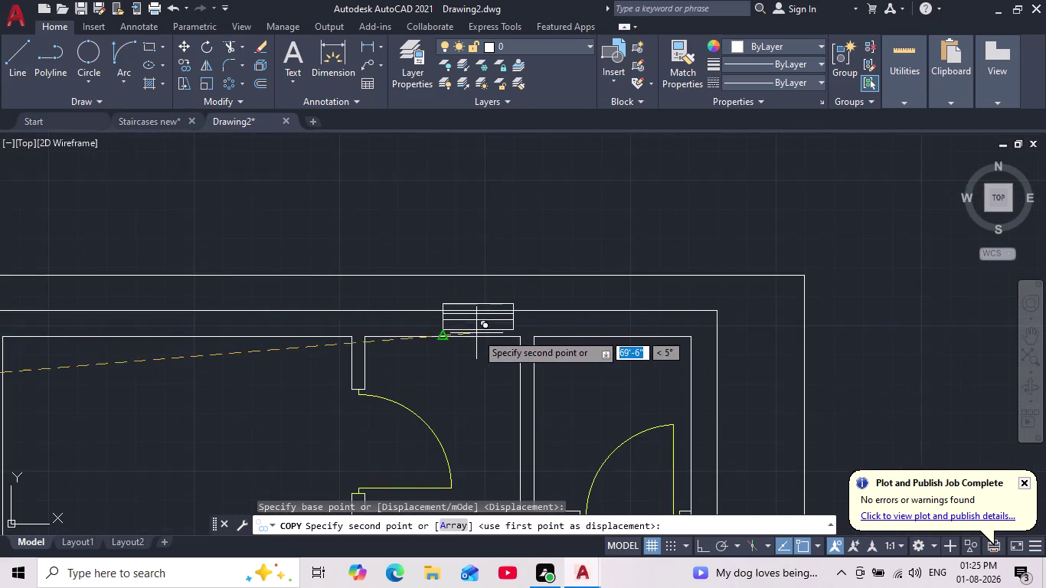
scroll(up, 3)
click(363, 345)
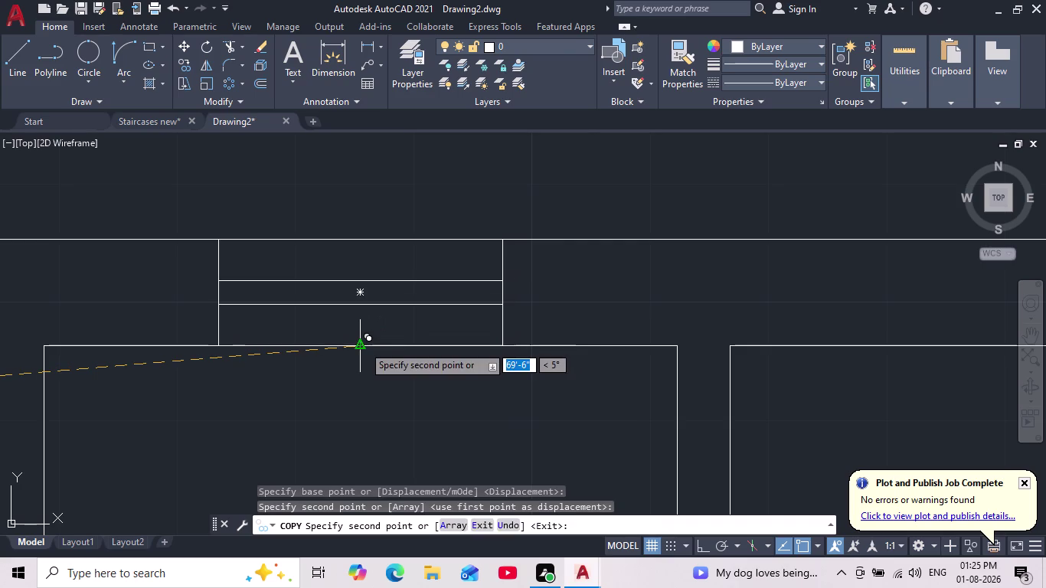
key(Escape)
Move the newly placed window onto the green Windows layer.
scroll(down, 3)
middle_drag(396, 390, 424, 363)
scroll(up, 3)
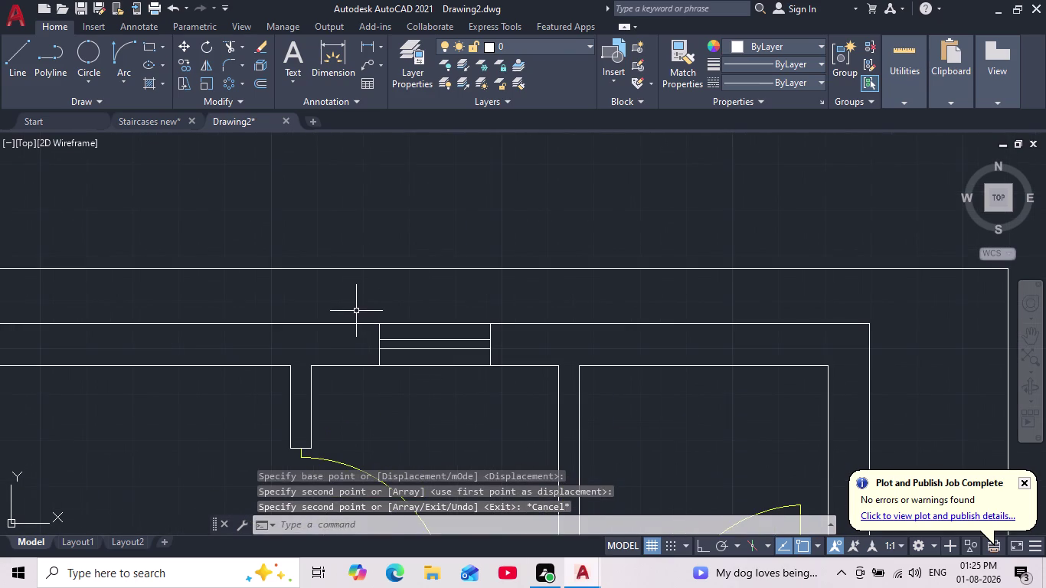
drag(355, 308, 359, 323)
click(510, 401)
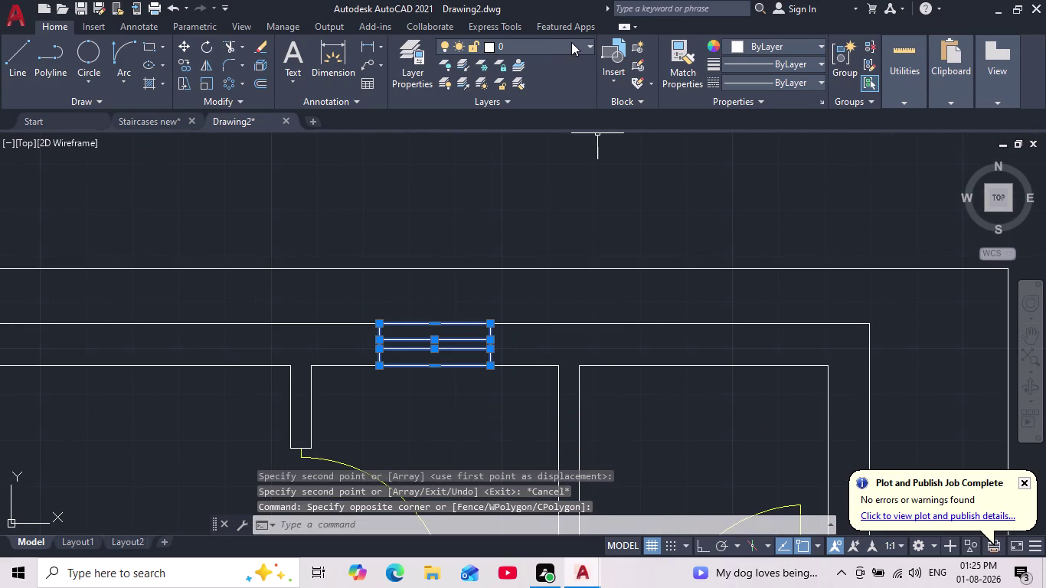
click(571, 42)
click(564, 99)
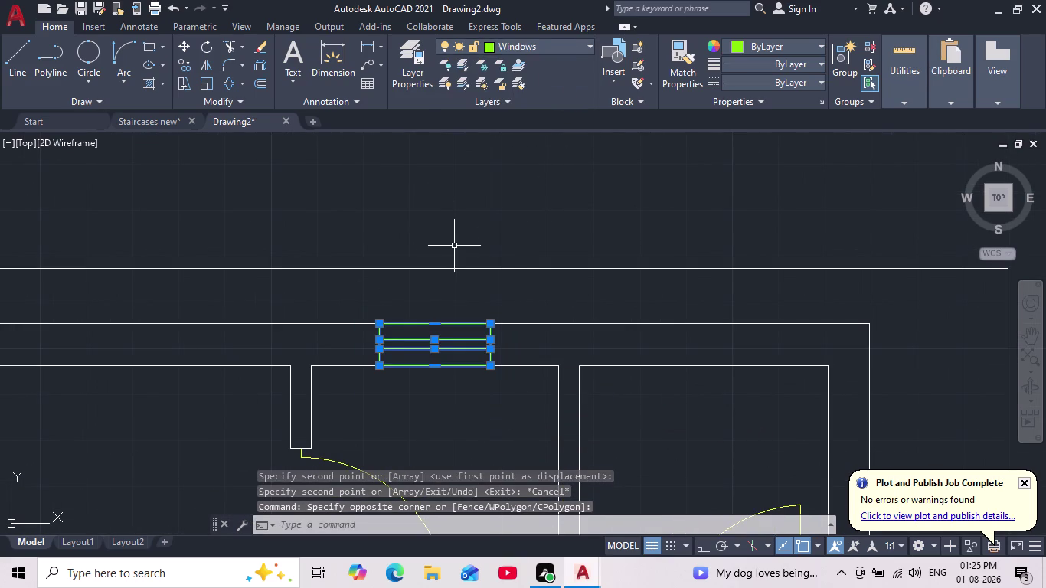
key(Escape)
scroll(down, 3)
scroll(down, 3)
middle_drag(456, 379, 452, 349)
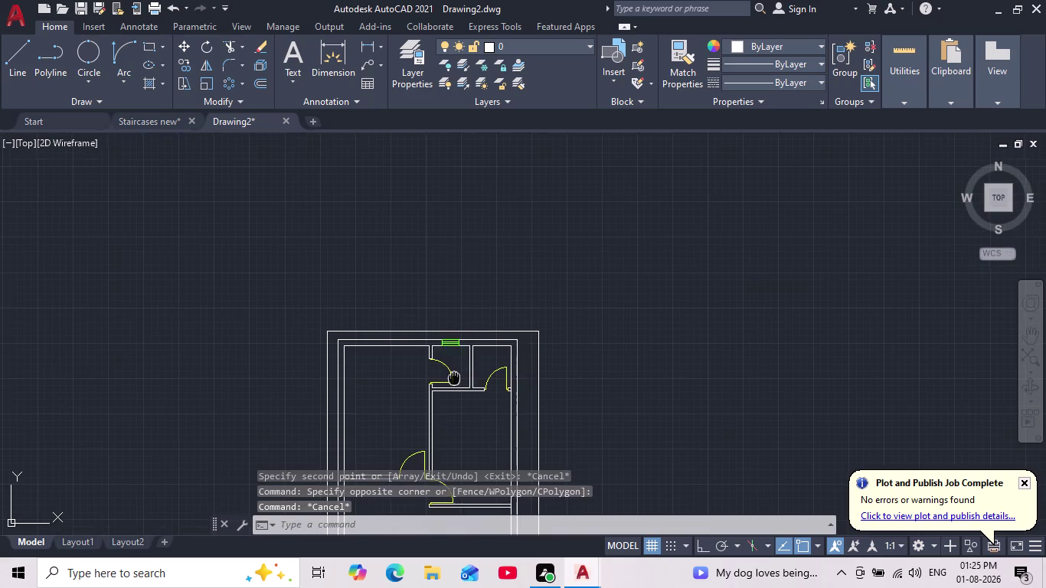
middle_drag(451, 349, 450, 334)
scroll(up, 3)
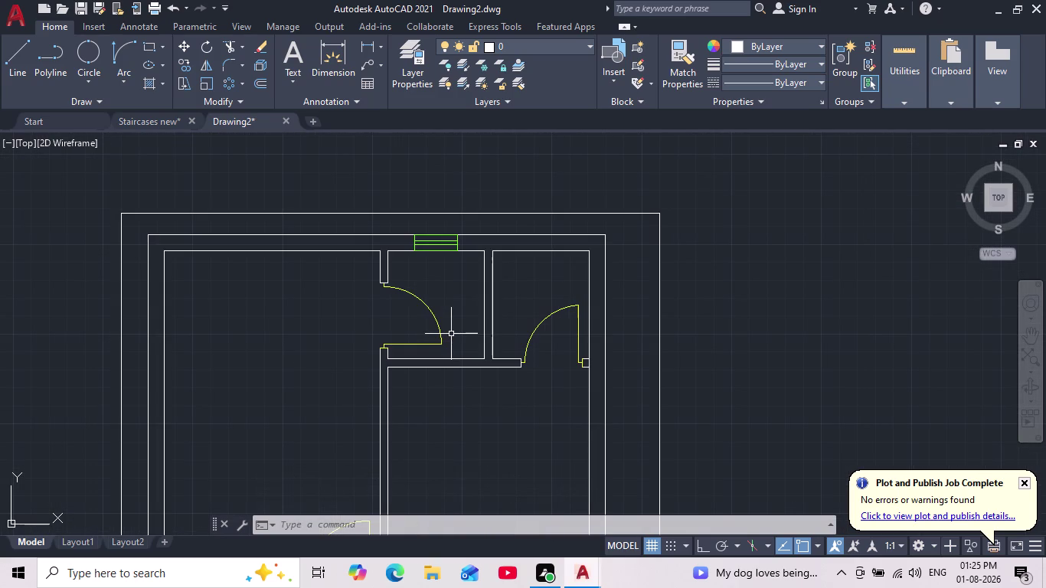
scroll(up, 3)
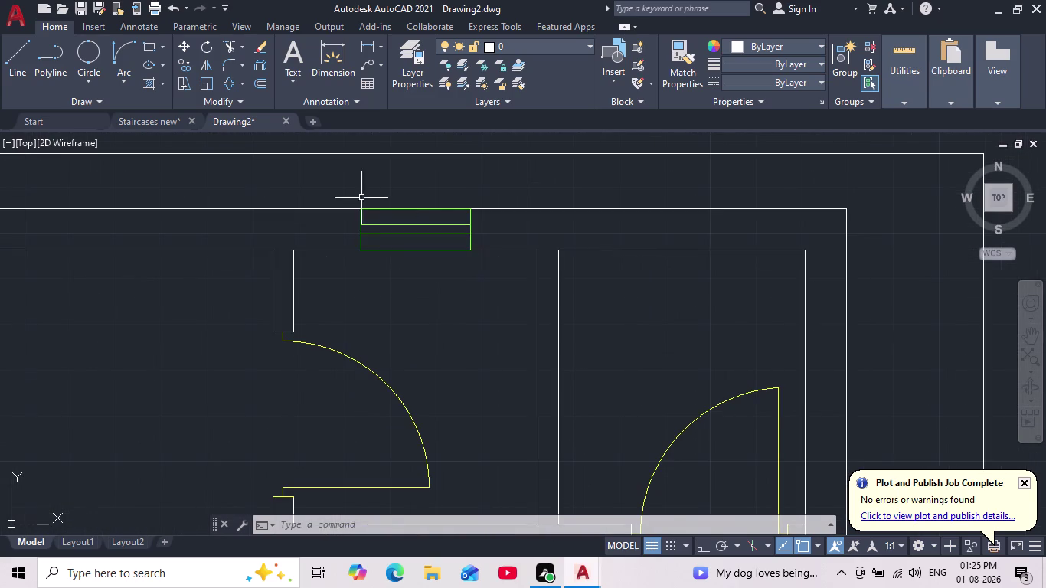
Copy the green window to the midpoint of the right room's top wall.
click(347, 193)
click(486, 270)
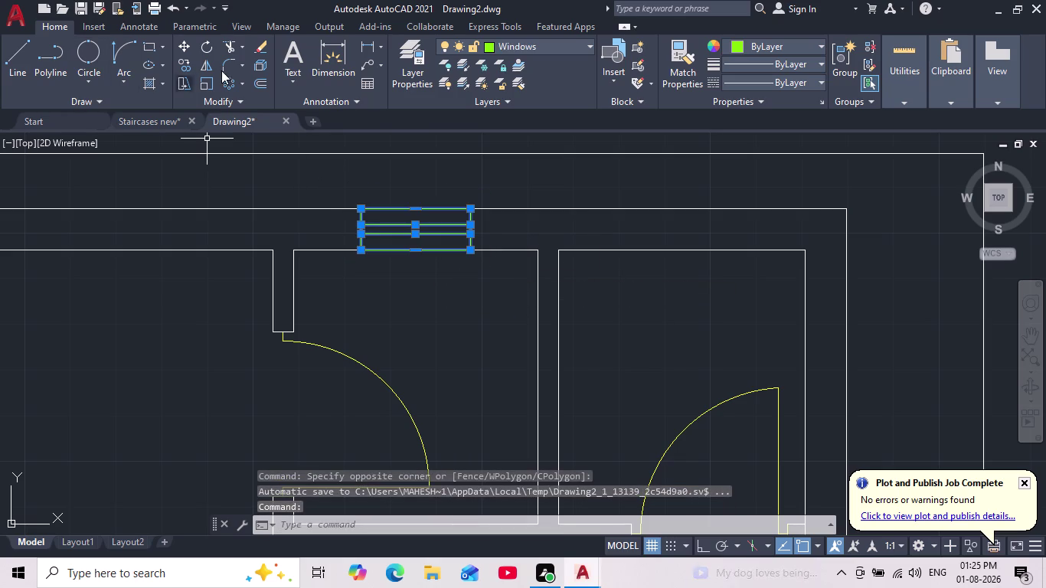
click(186, 66)
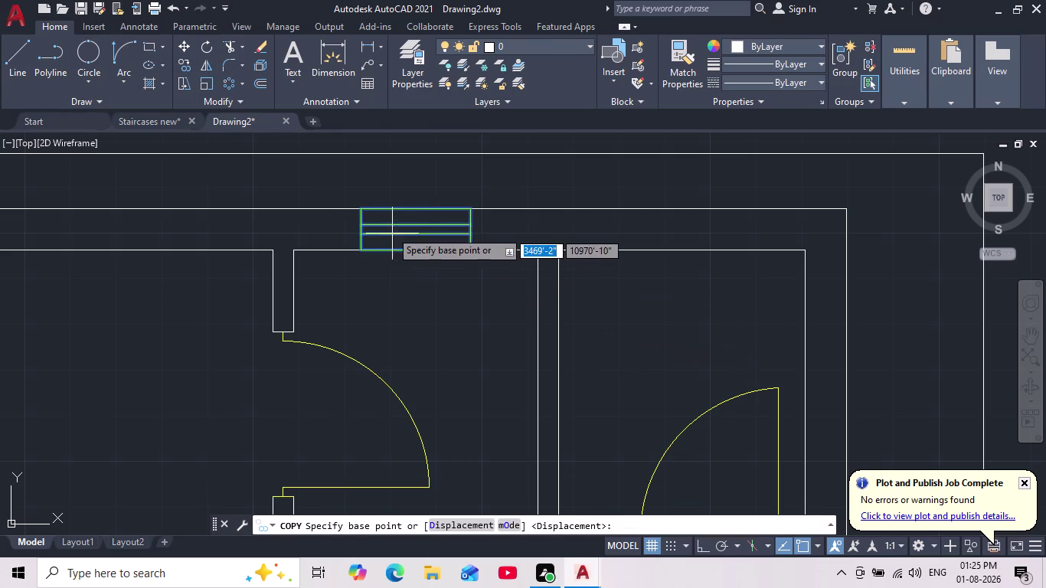
click(415, 249)
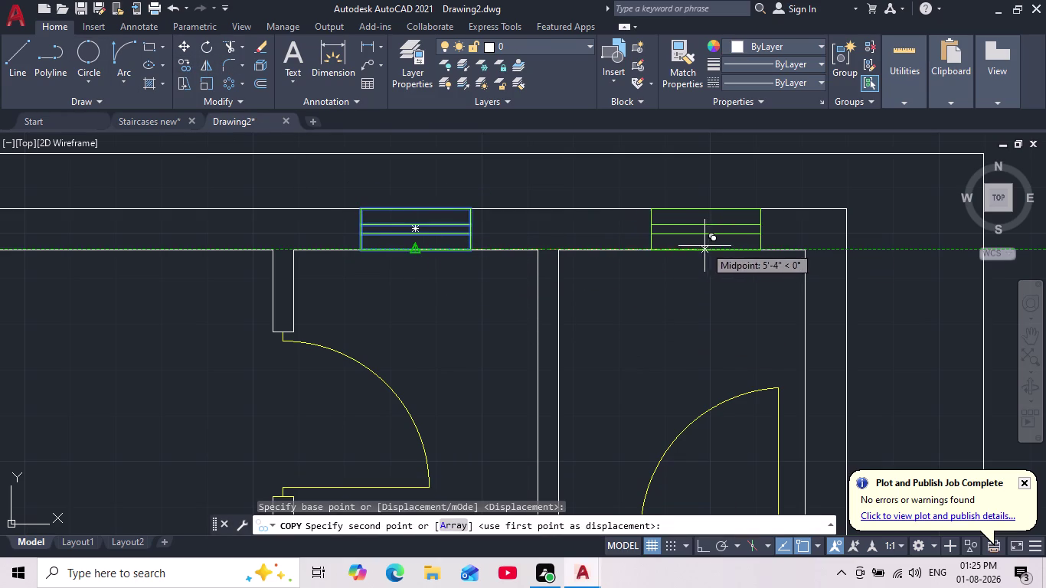
click(682, 253)
key(Escape)
Pan and zoom over to the standalone window symbol.
scroll(down, 3)
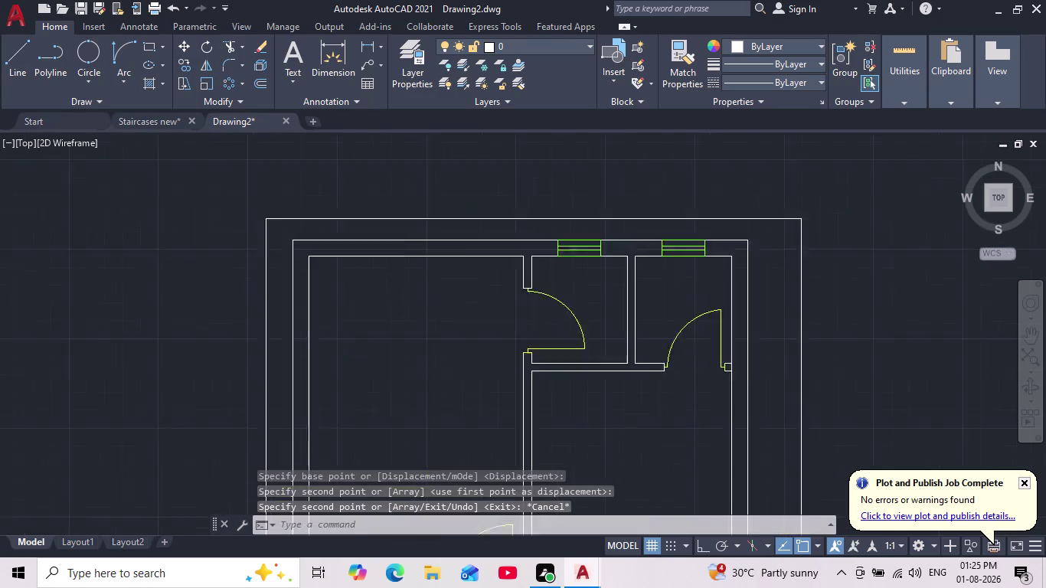
middle_drag(674, 308, 636, 277)
scroll(down, 3)
scroll(up, 3)
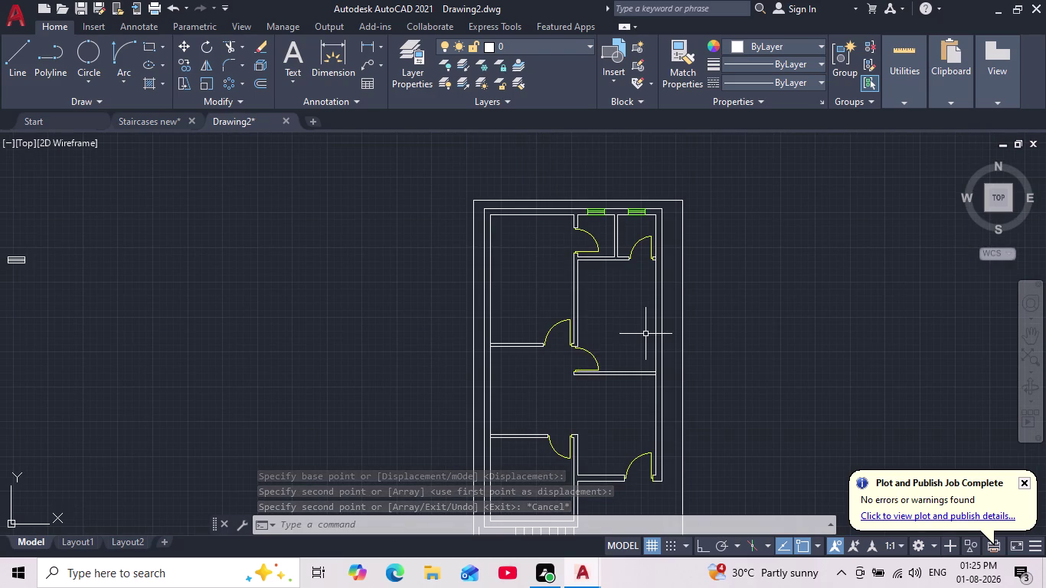
scroll(up, 3)
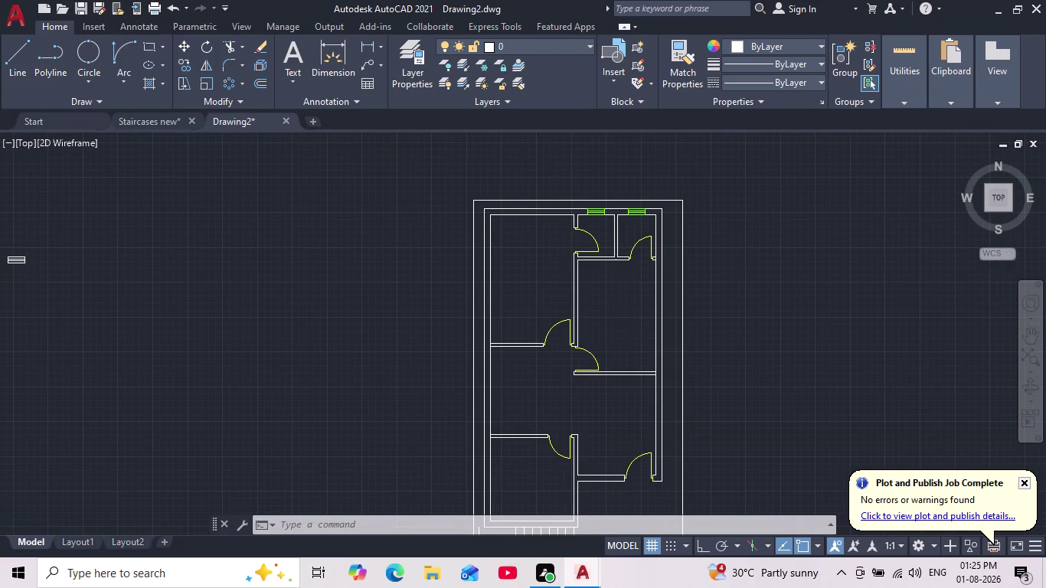
middle_drag(470, 280, 546, 289)
scroll(down, 3)
scroll(up, 3)
scroll(up, 3)
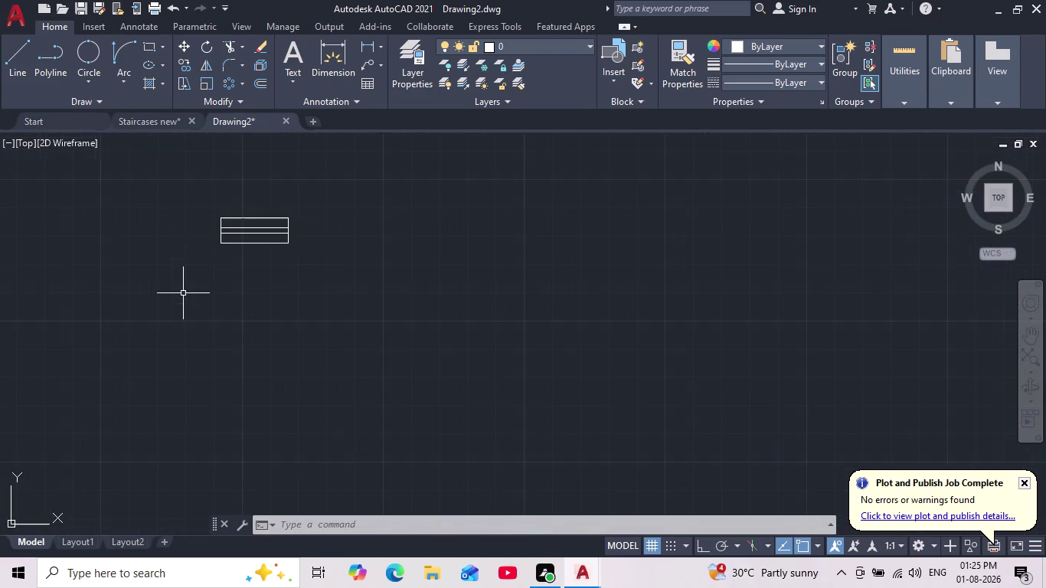
middle_drag(210, 260, 215, 318)
scroll(up, 3)
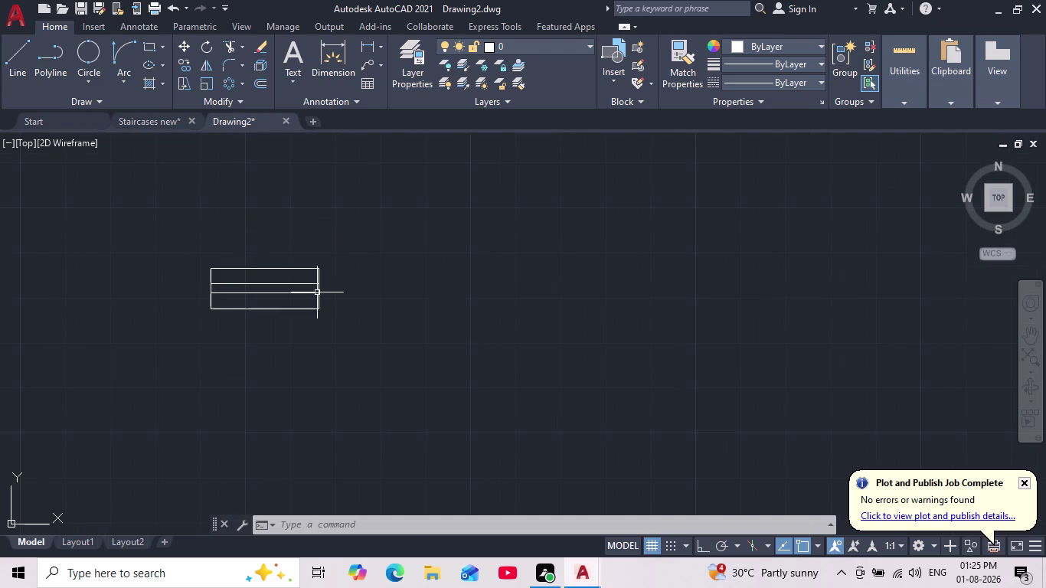
drag(176, 250, 175, 261)
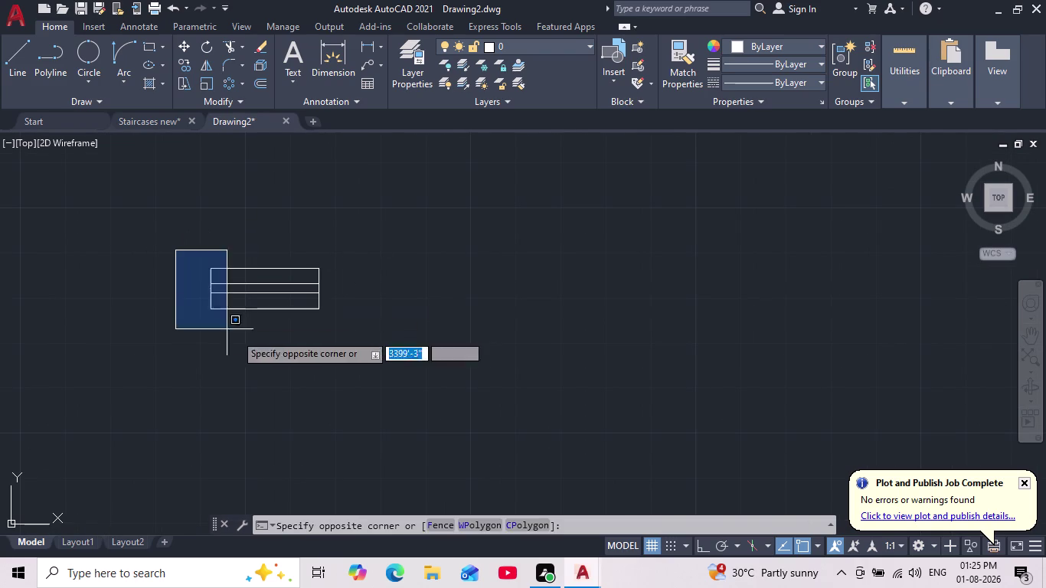
click(373, 332)
click(320, 312)
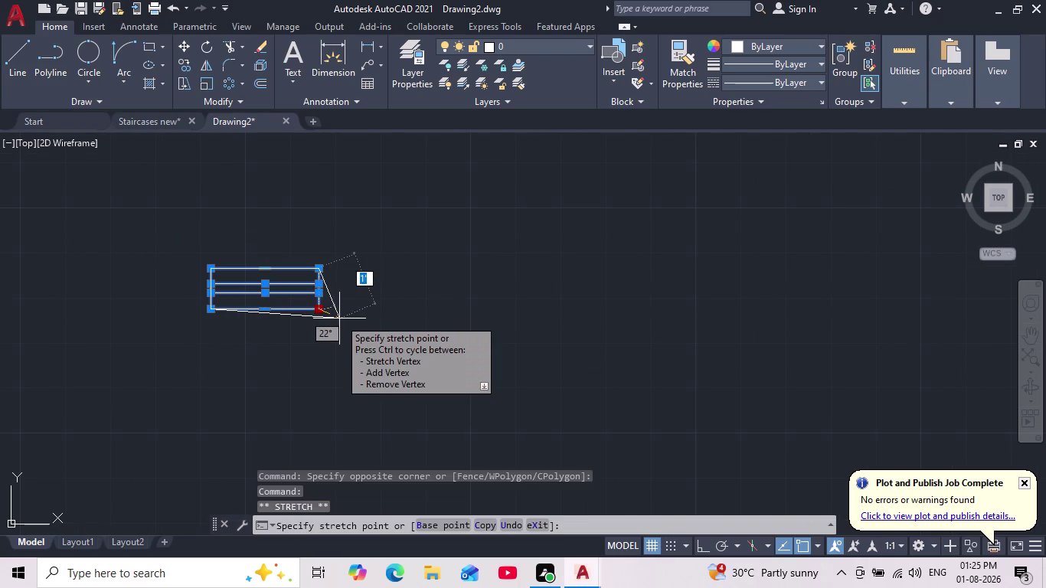
key(Escape)
scroll(down, 3)
key(Escape)
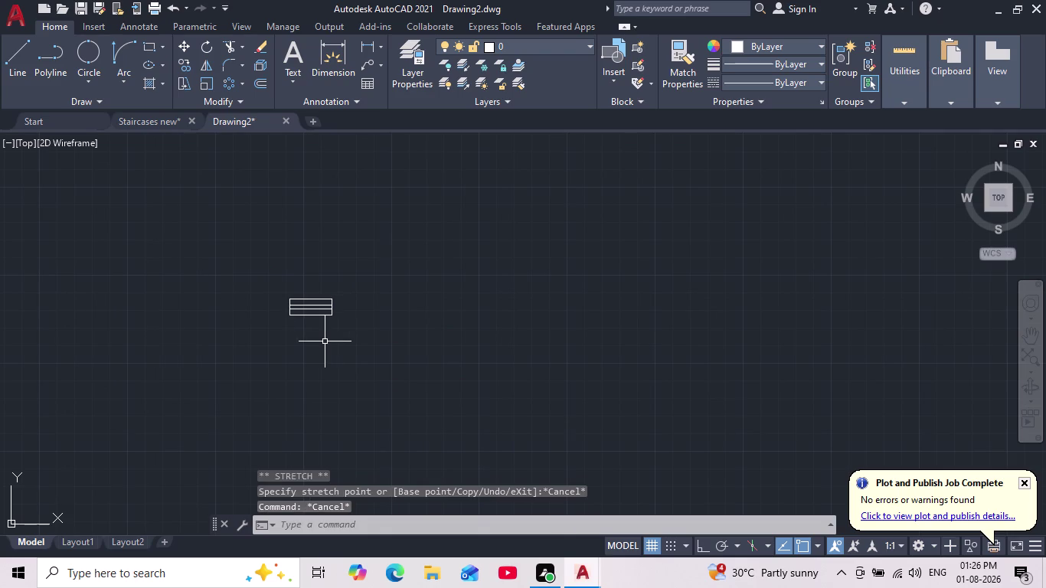
scroll(down, 3)
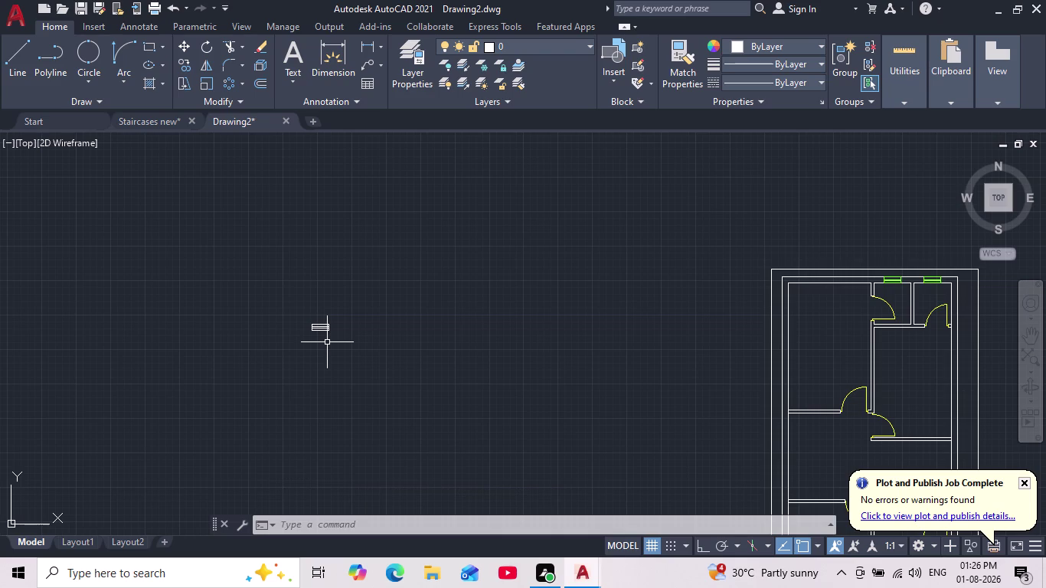
scroll(down, 3)
scroll(up, 3)
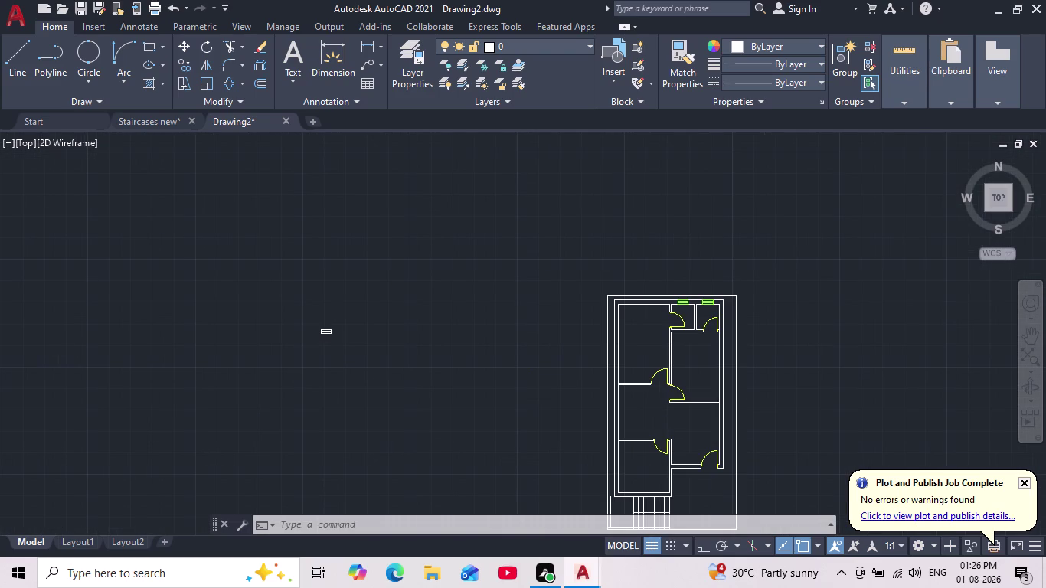
scroll(up, 3)
middle_drag(321, 347, 315, 408)
scroll(down, 3)
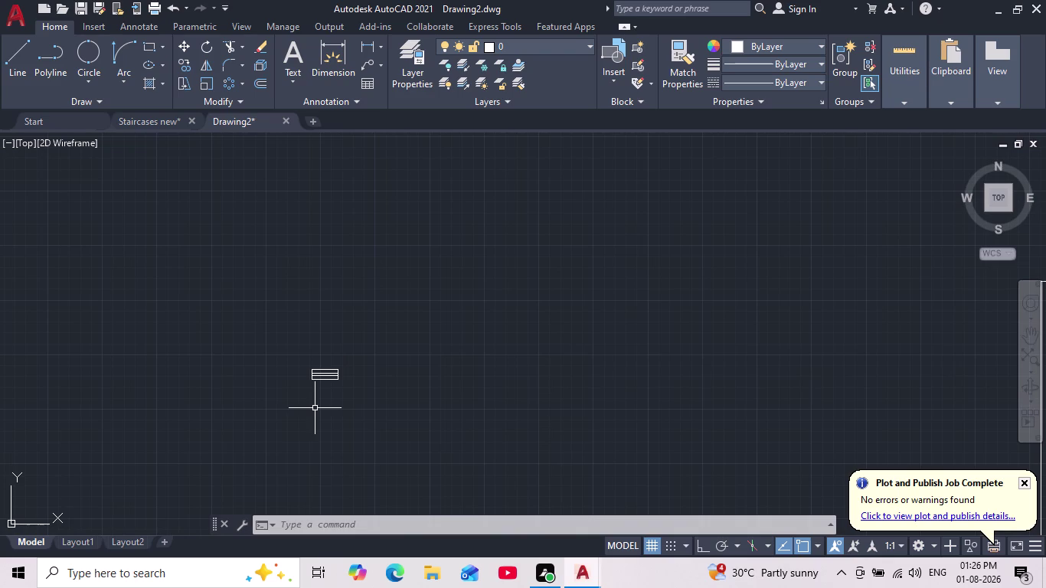
scroll(up, 3)
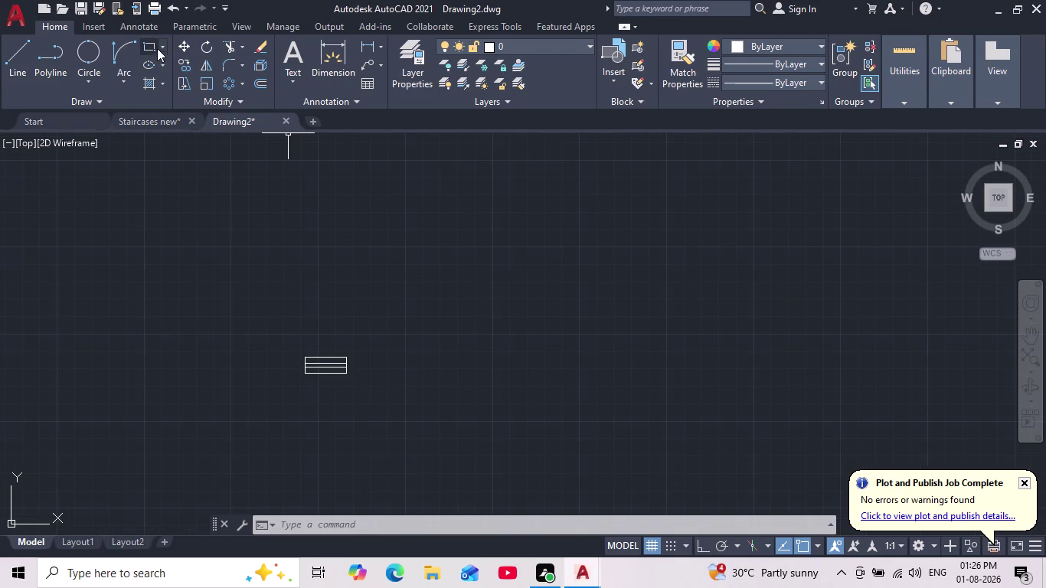
Draw a 3' by 9" rectangle for the new window.
click(146, 44)
click(397, 303)
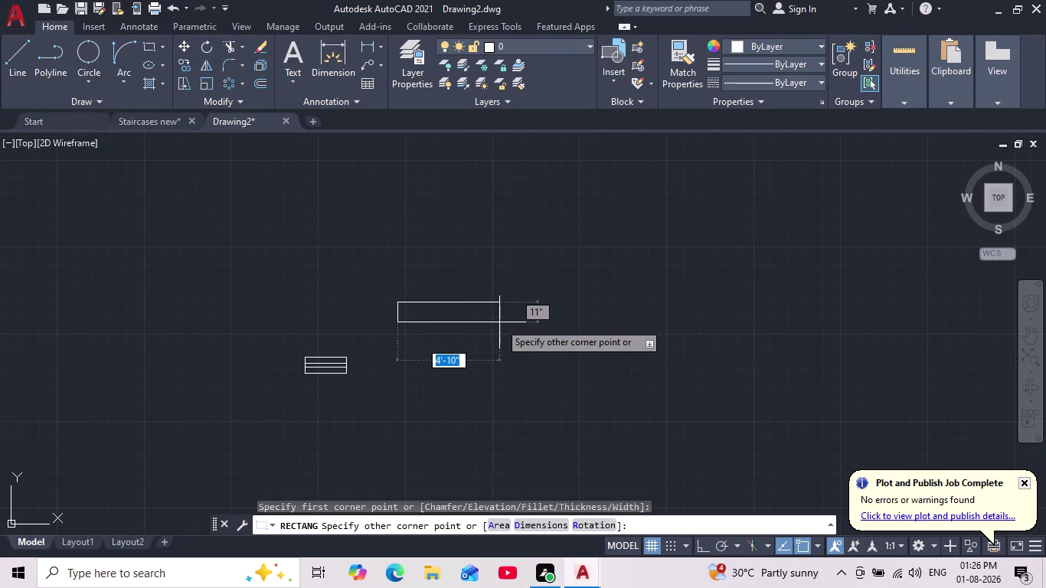
click(546, 525)
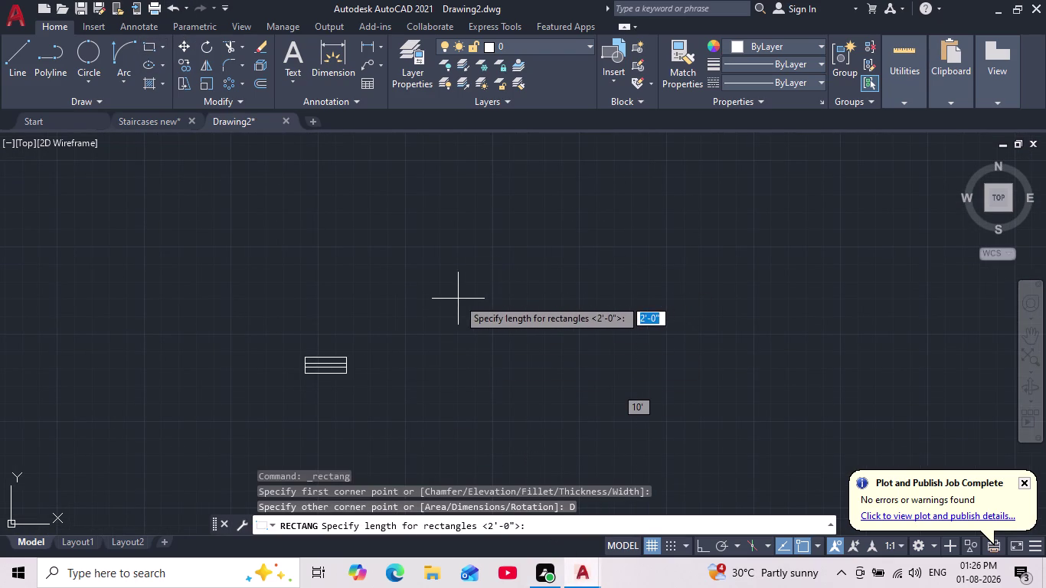
text(3)
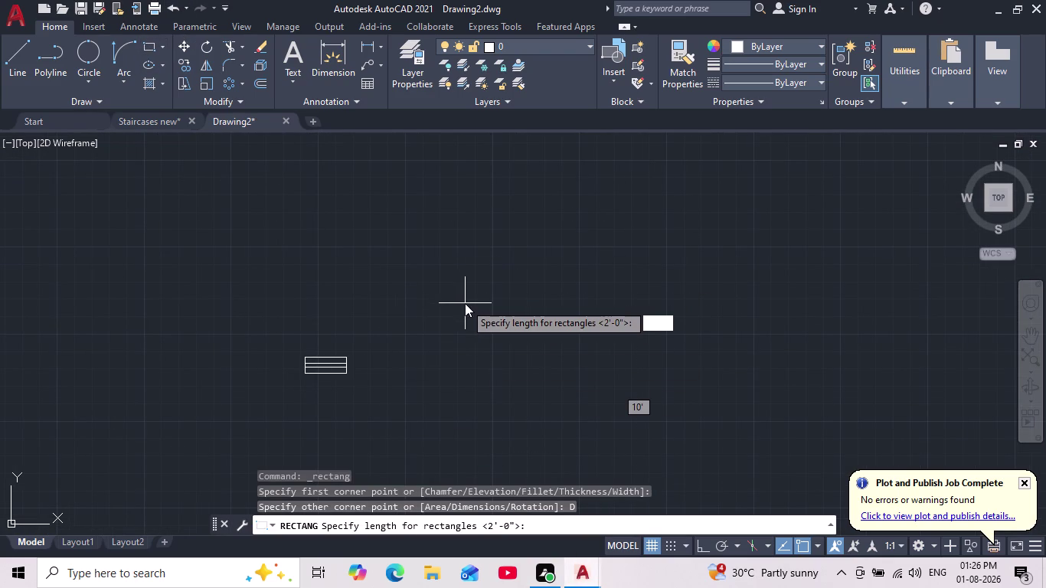
text(')
key(Return)
text(2")
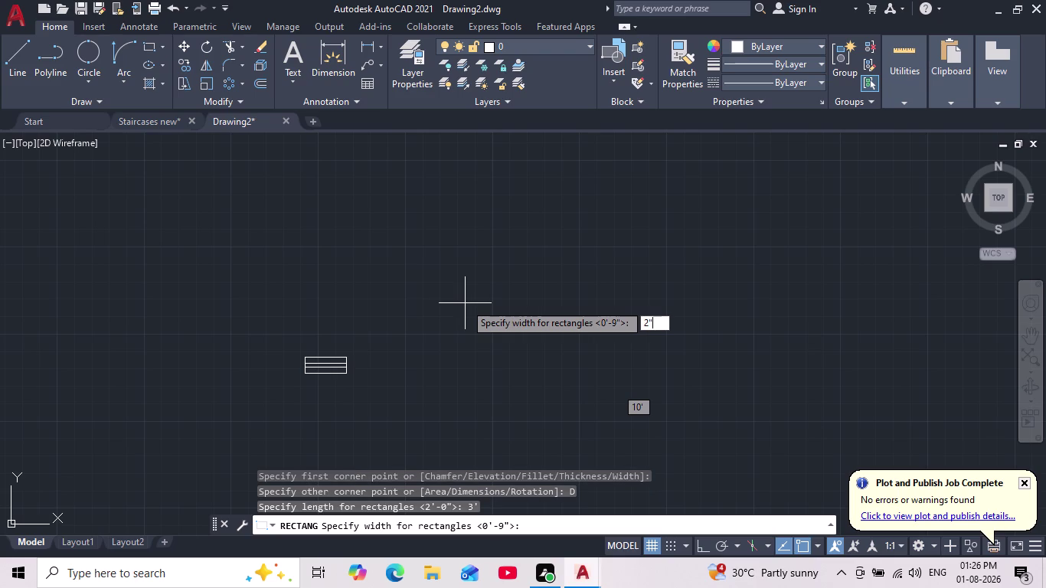
key(BackSpace)
key(BackSpace)
key(BackSpace)
text(9")
key(Return)
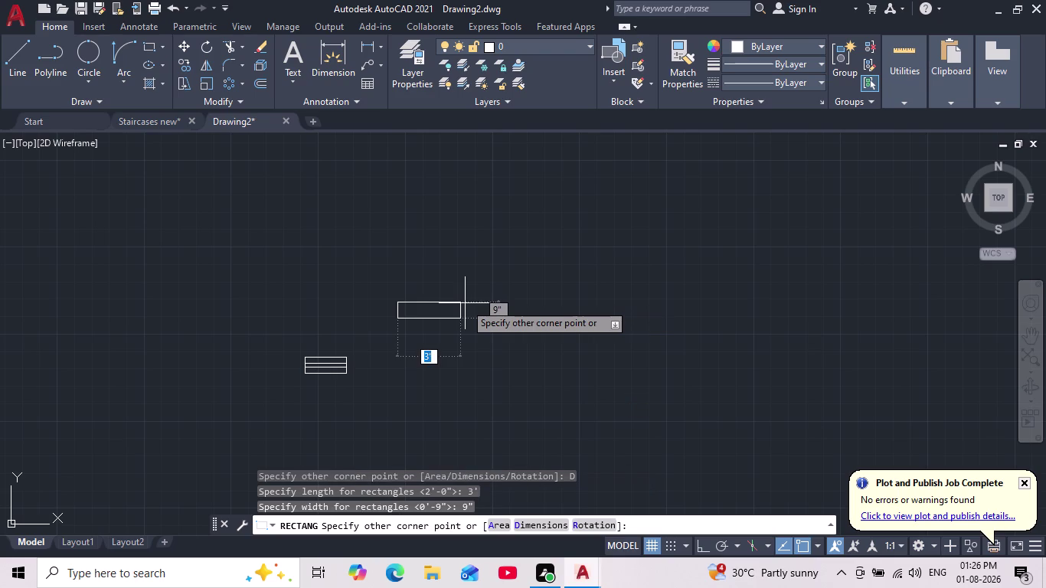
click(500, 332)
scroll(up, 3)
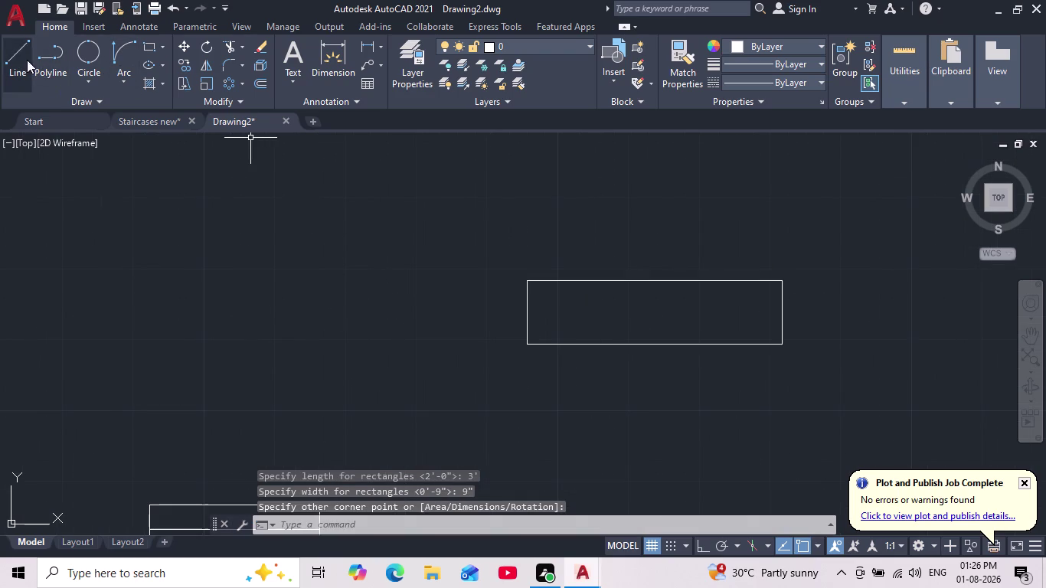
Draw a line across the middle of the new rectangle.
click(26, 57)
middle_drag(499, 237, 310, 246)
scroll(down, 3)
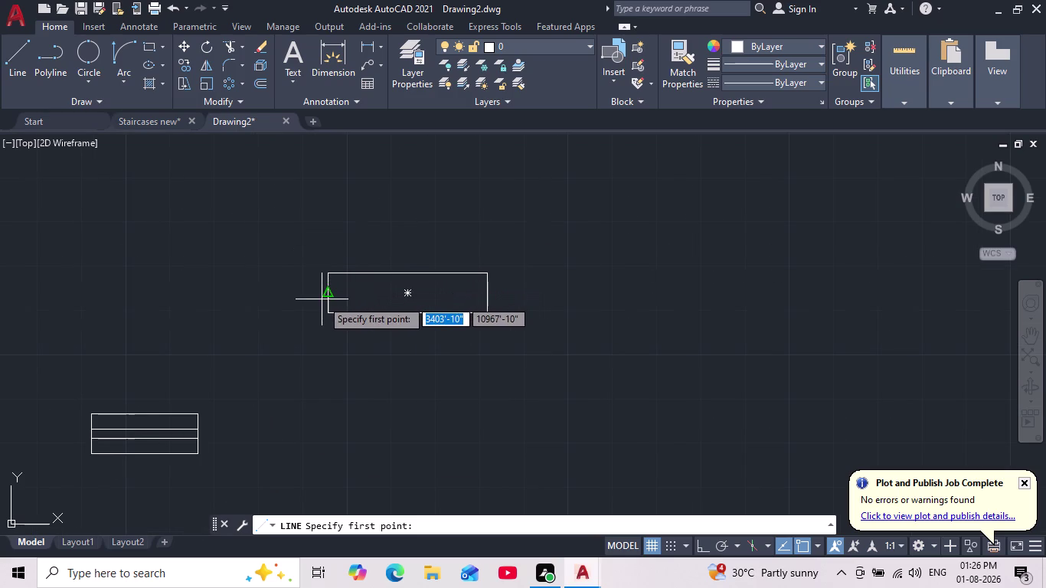
click(334, 295)
scroll(up, 3)
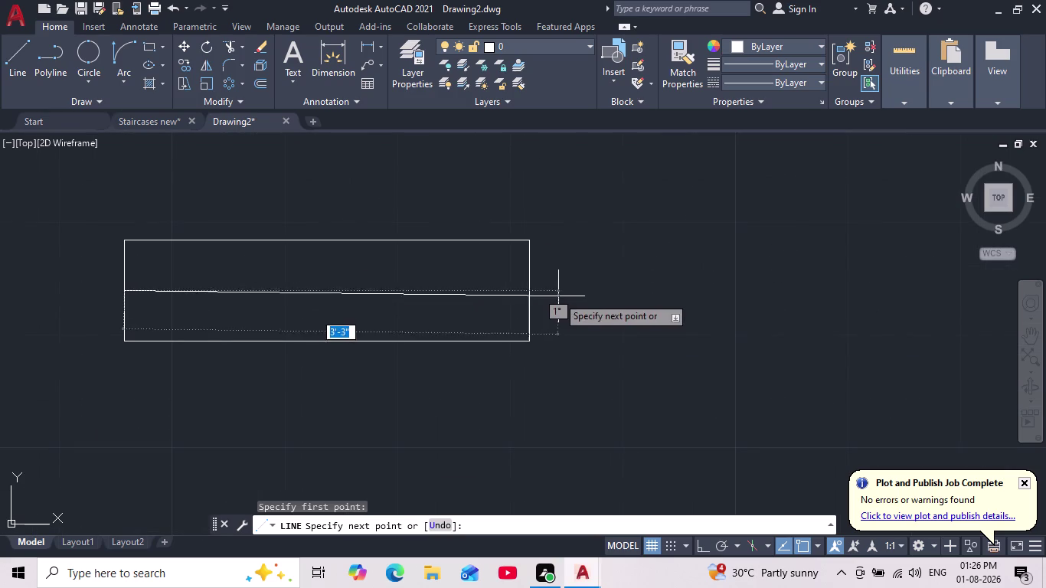
click(531, 290)
key(Escape)
Offset the middle line 1 unit above and below.
key(o)
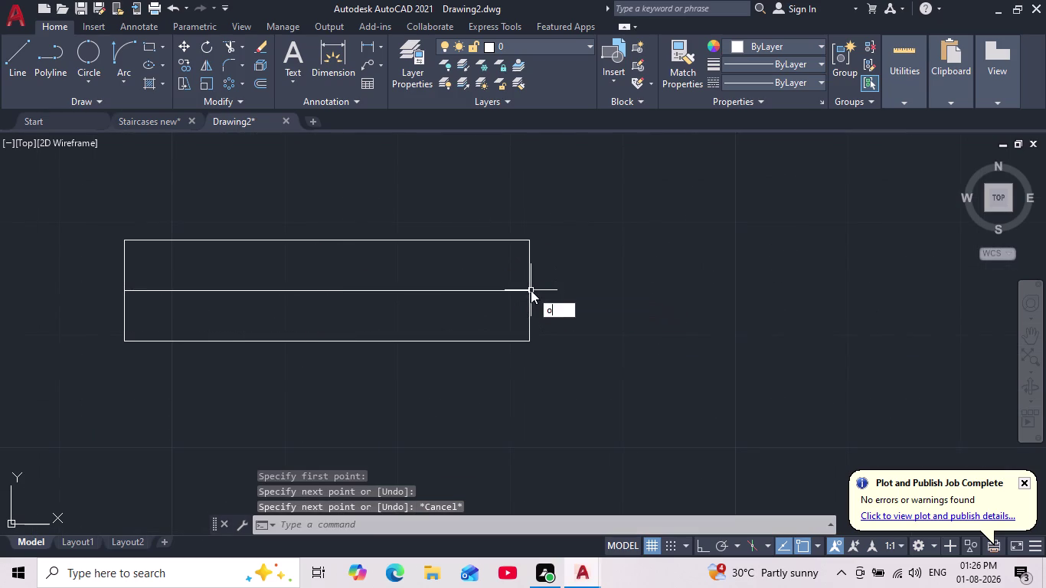
key(Return)
key(1)
key(Return)
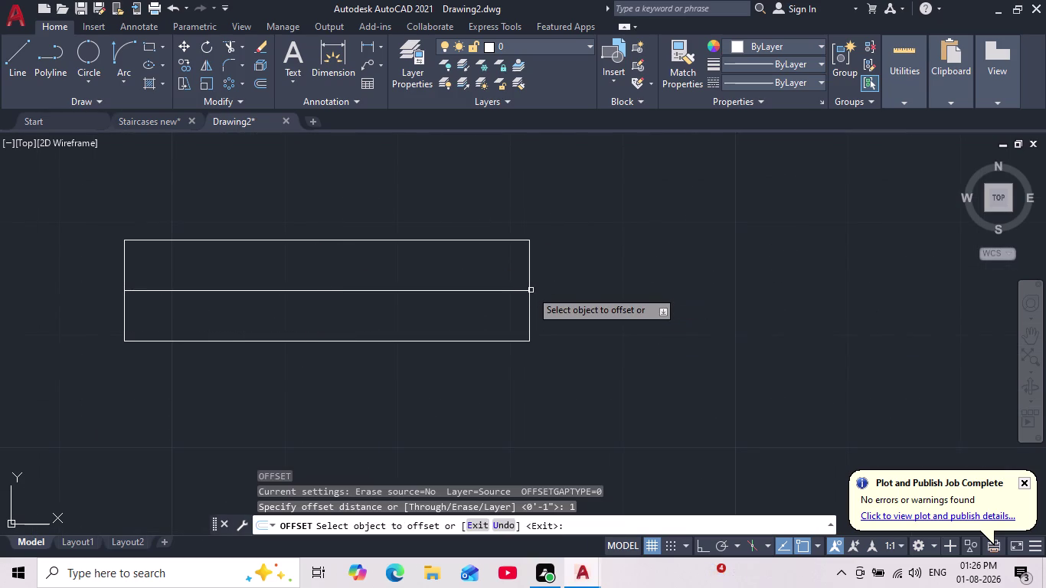
click(444, 292)
click(438, 267)
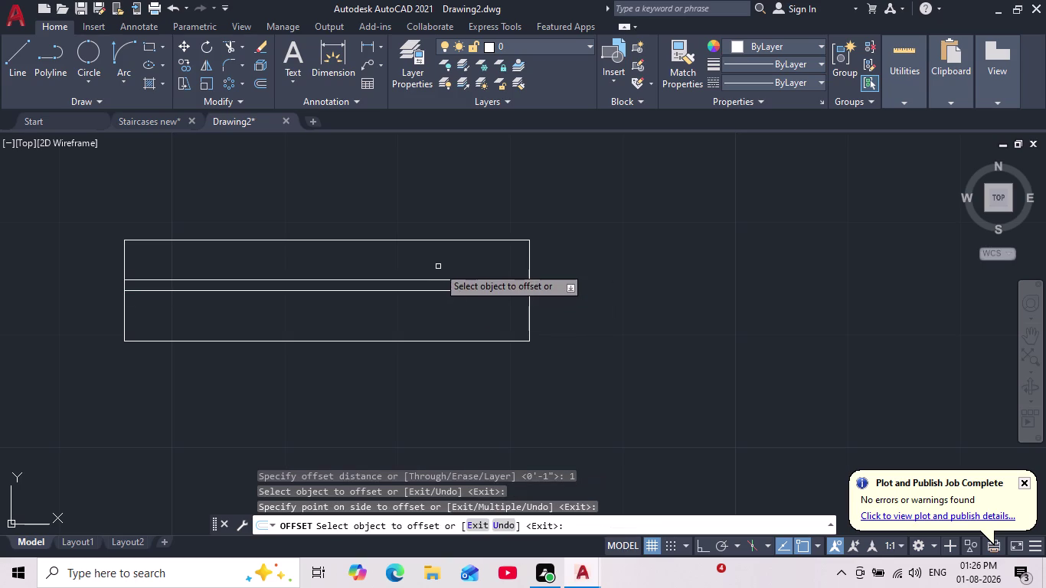
click(429, 292)
click(424, 314)
key(Escape)
Erase the rectangle's middle line.
scroll(up, 3)
click(419, 289)
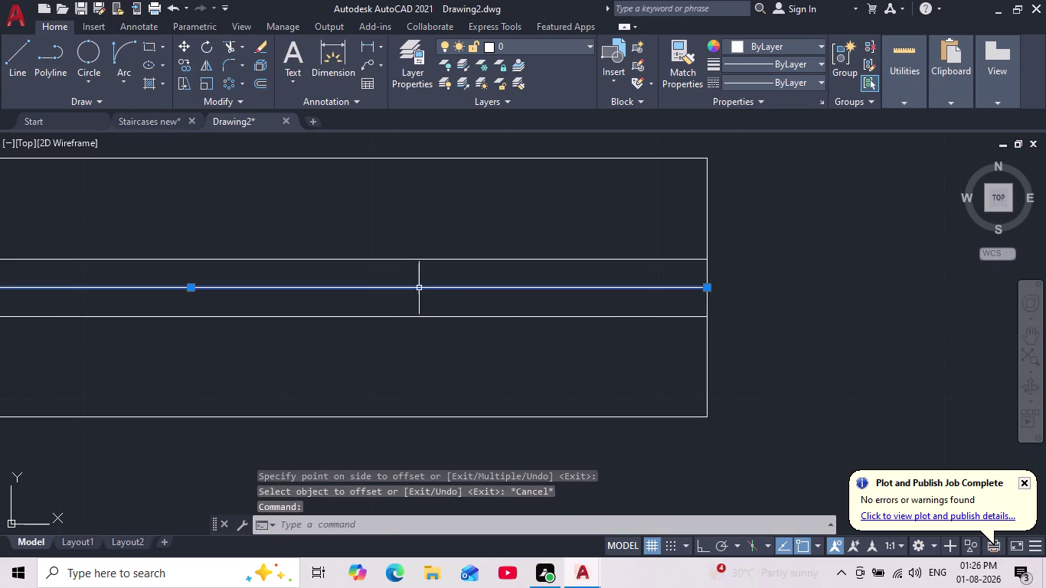
click(413, 284)
key(Delete)
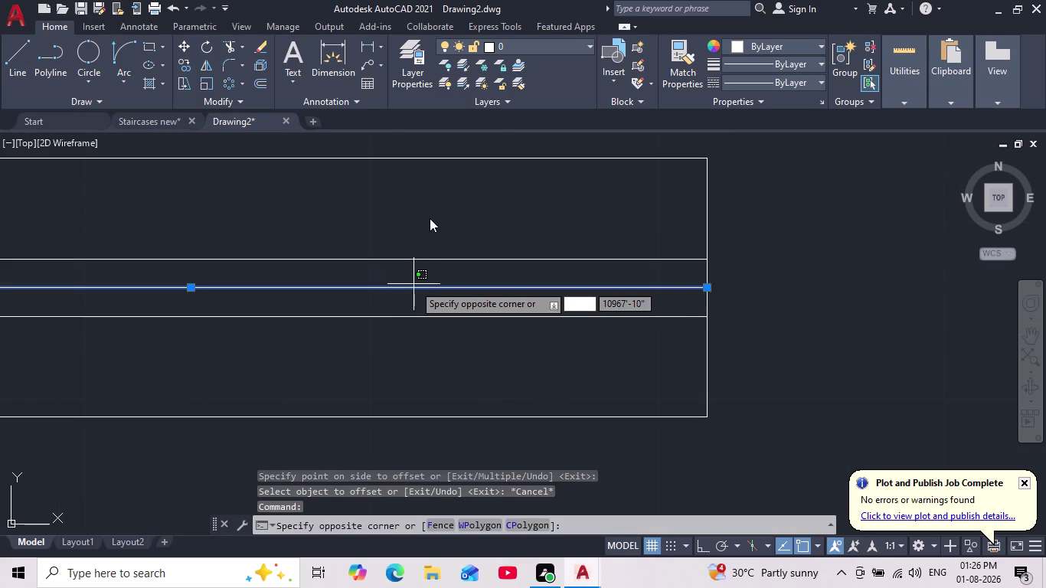
key(Escape)
key(Delete)
scroll(down, 3)
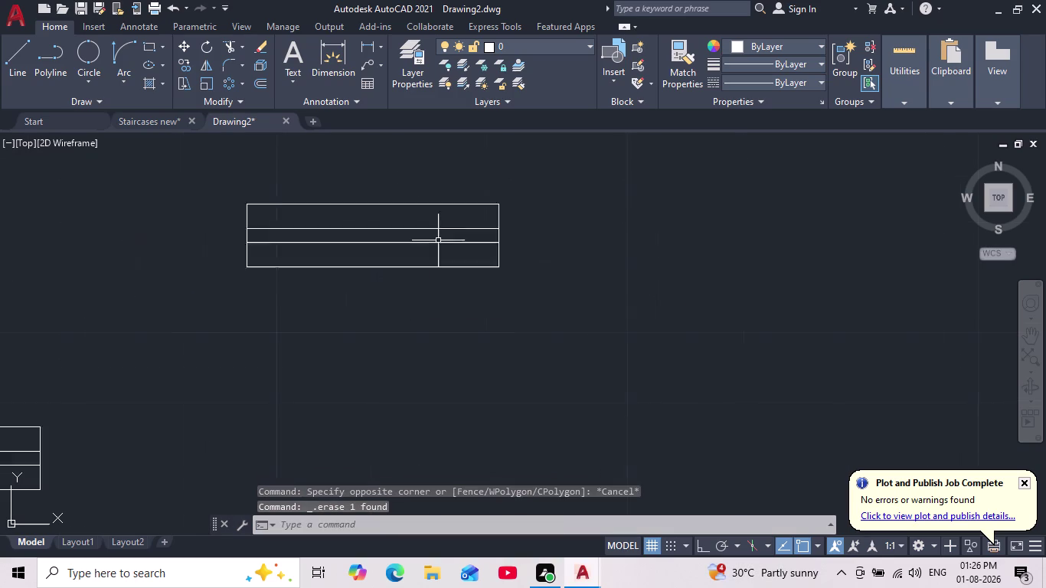
scroll(down, 3)
scroll(down, 3)
scroll(up, 3)
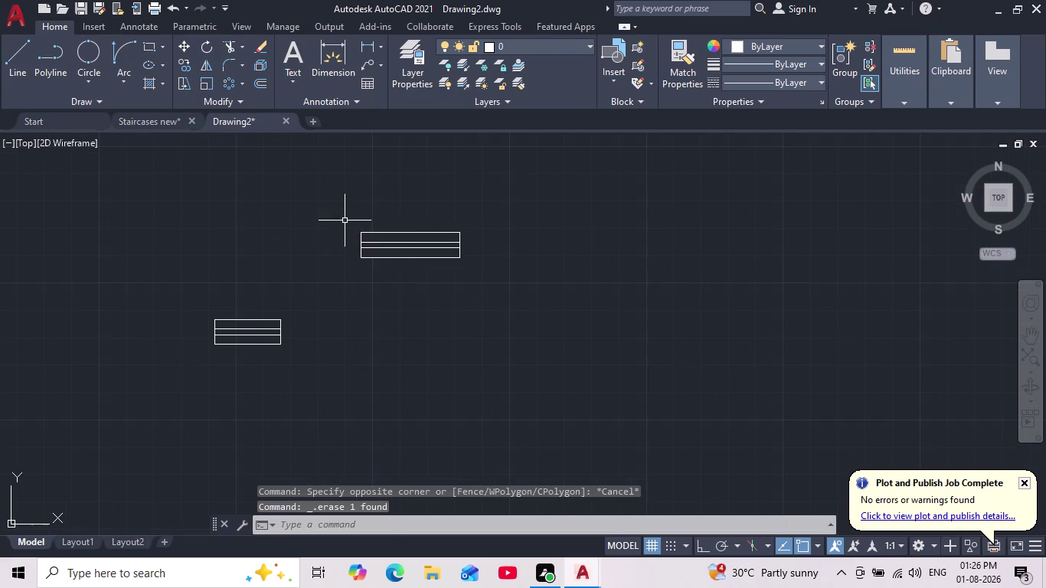
Copy the window symbol into the wall above the staircase.
drag(335, 215, 328, 231)
click(500, 280)
click(189, 61)
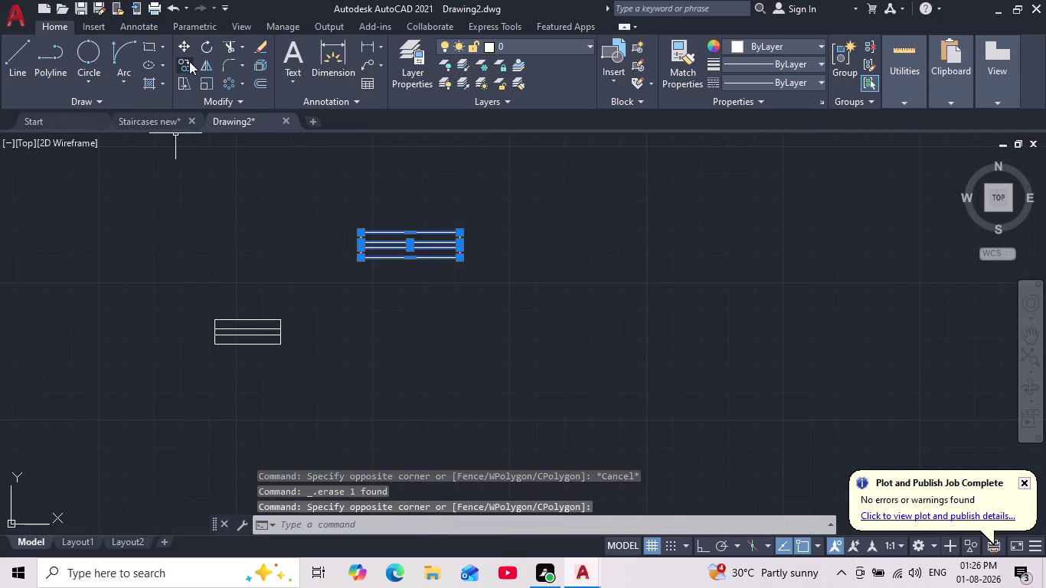
click(407, 261)
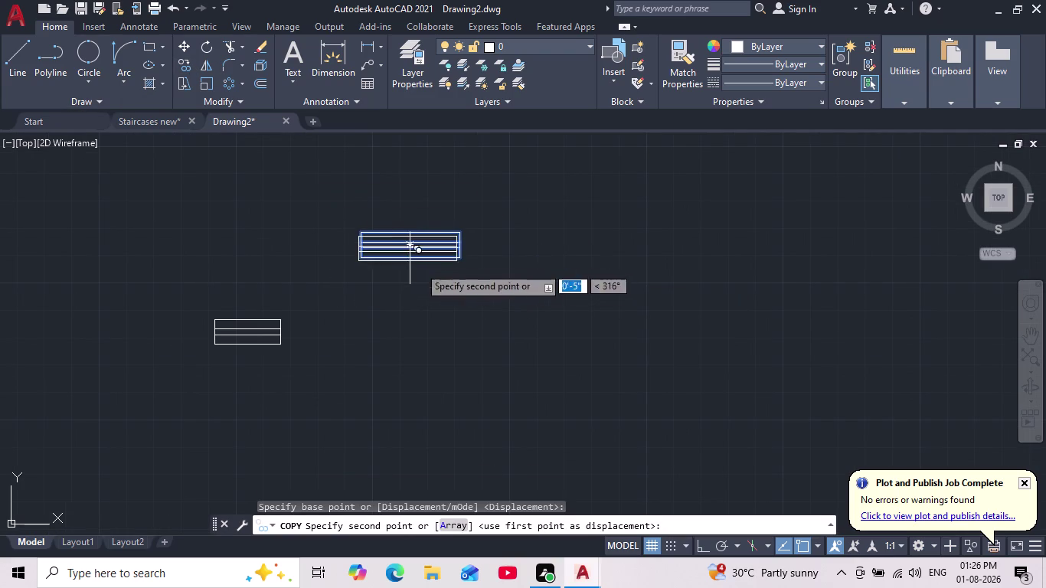
scroll(down, 3)
middle_drag(447, 312, 330, 230)
scroll(down, 3)
scroll(up, 3)
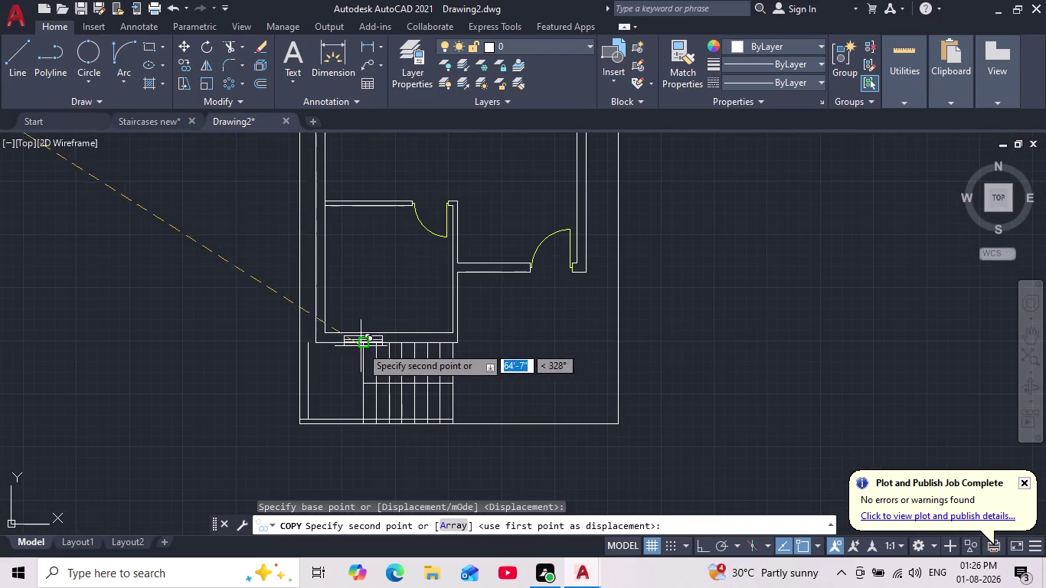
scroll(up, 3)
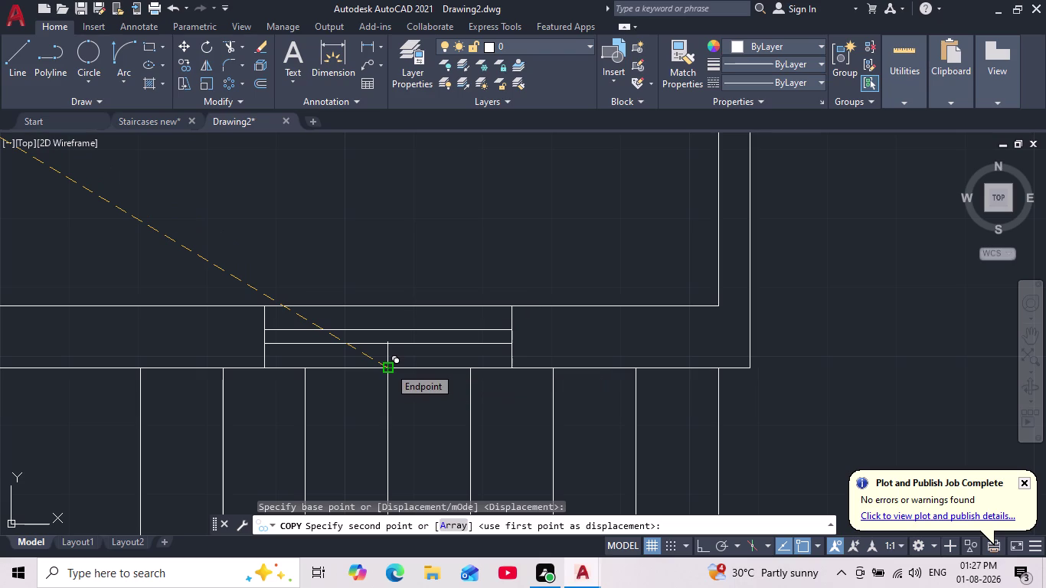
click(388, 367)
Place a second window copy right of the floor plan, then select that copy.
scroll(down, 3)
middle_drag(369, 269, 378, 261)
middle_drag(387, 250, 438, 417)
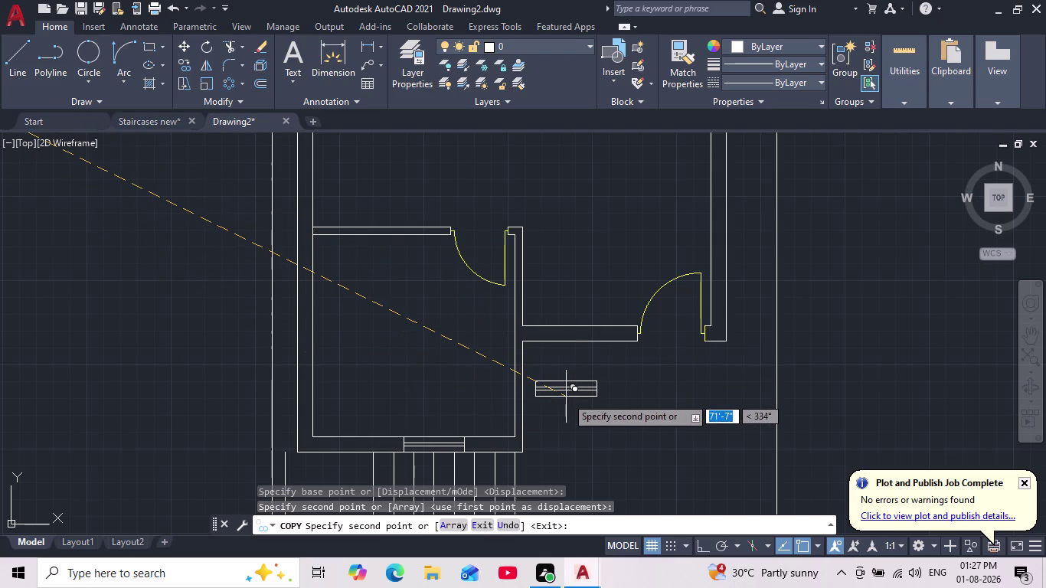
scroll(down, 3)
scroll(up, 3)
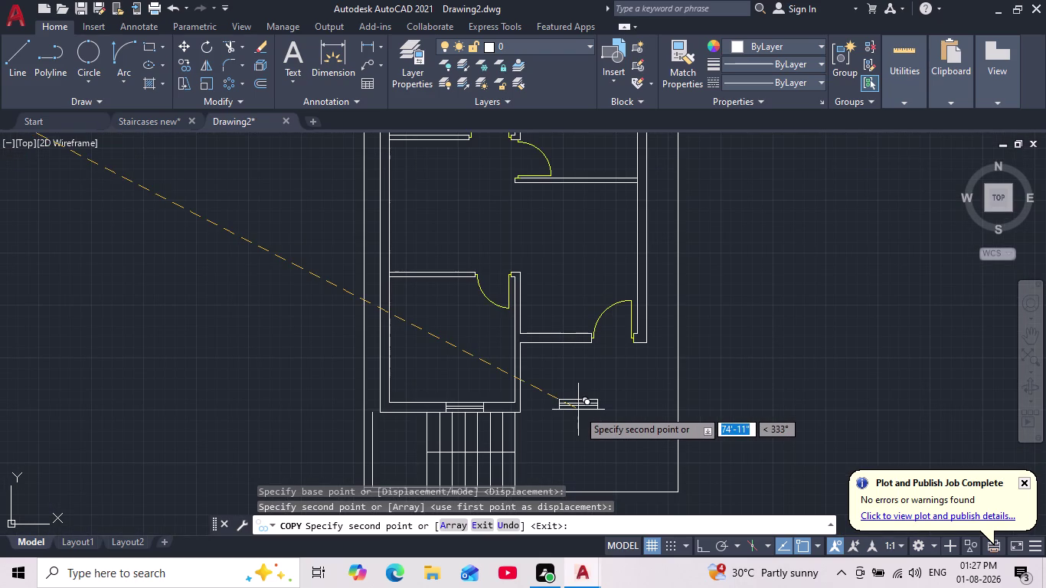
middle_drag(590, 376, 549, 450)
scroll(down, 3)
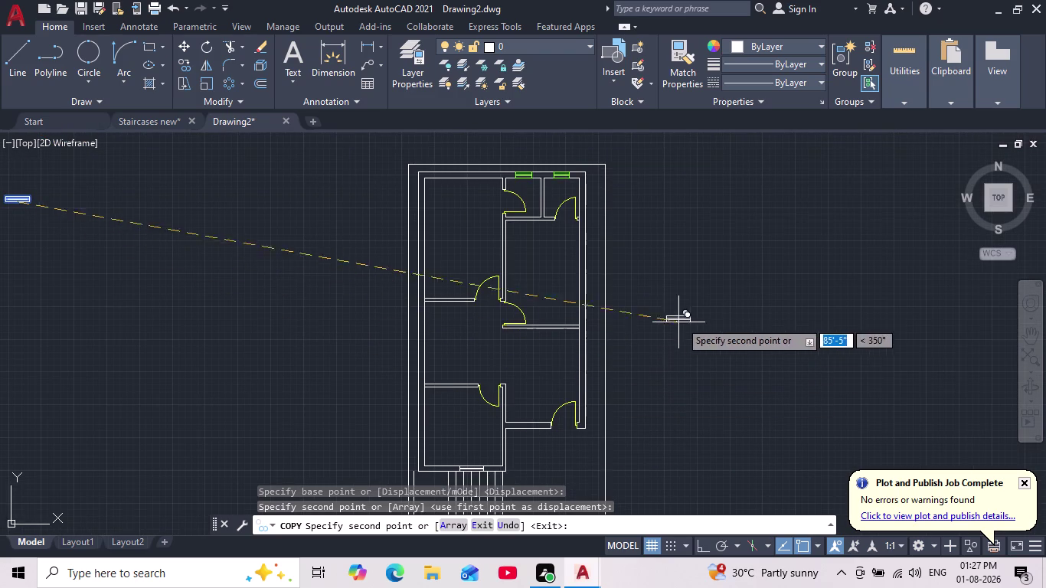
click(717, 311)
key(Escape)
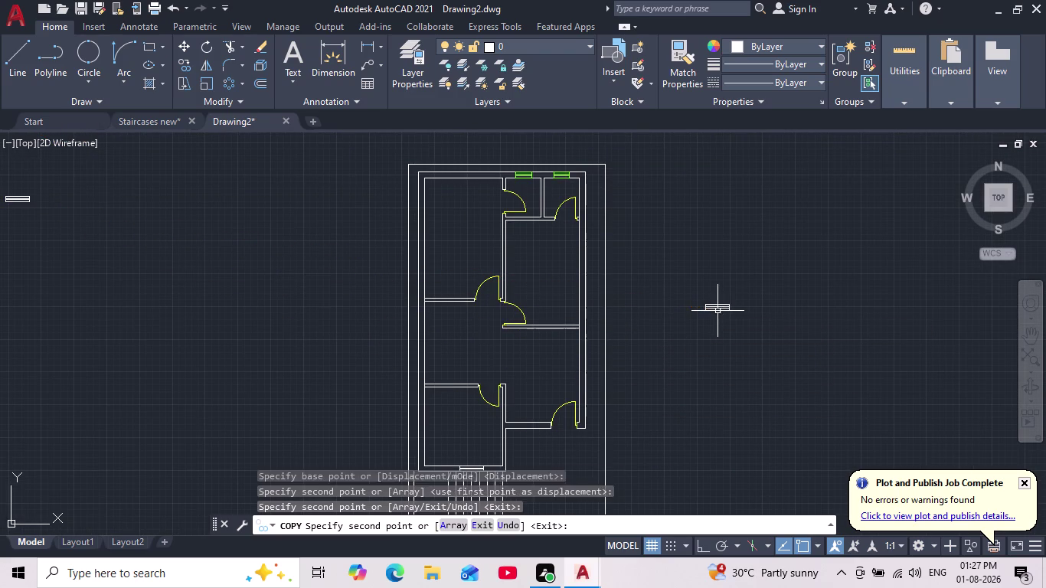
click(693, 282)
click(768, 343)
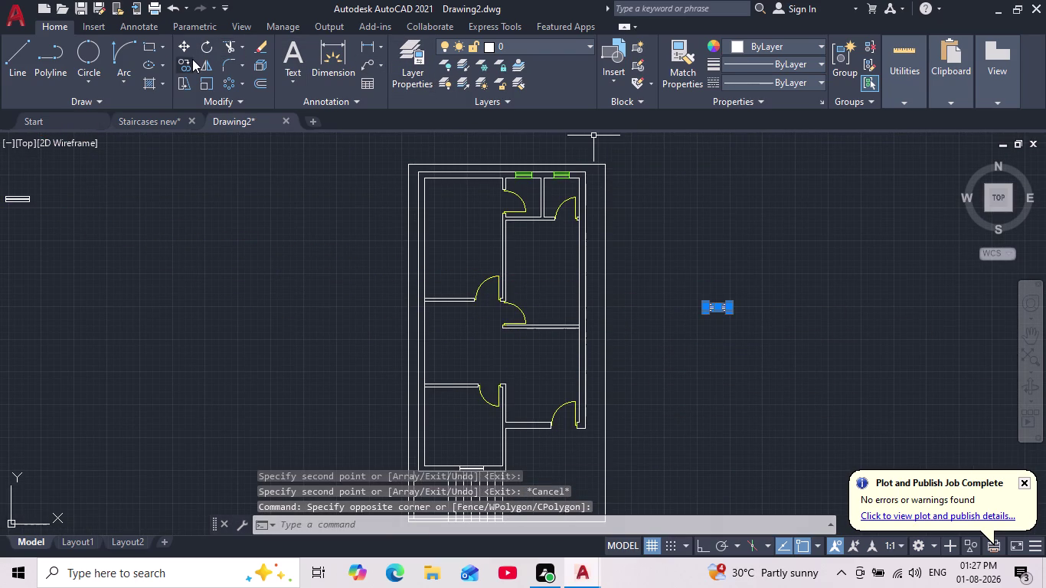
Rotate the selected window copy 90° so it stands upright.
click(207, 45)
click(670, 299)
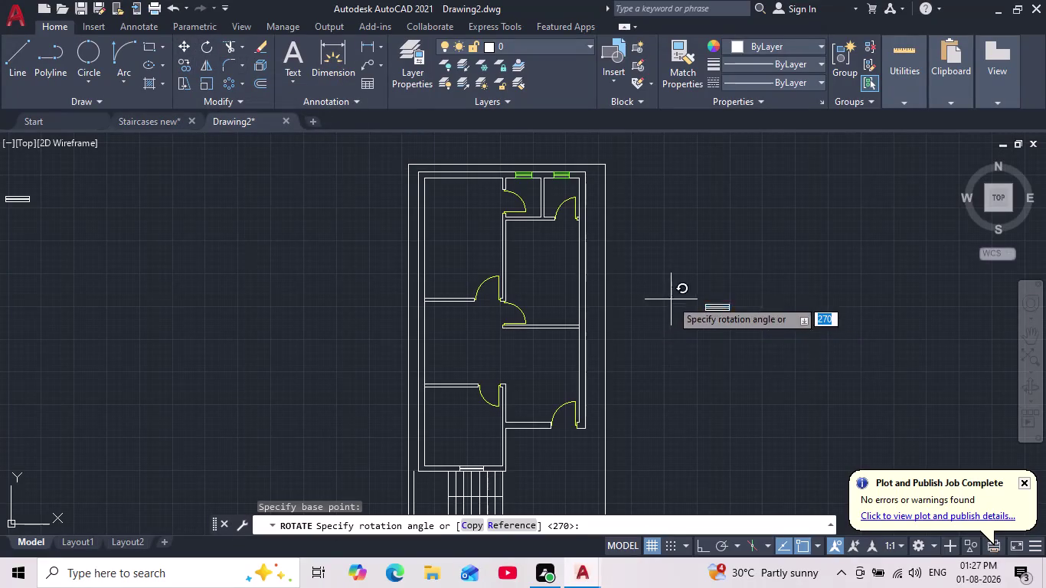
click(708, 546)
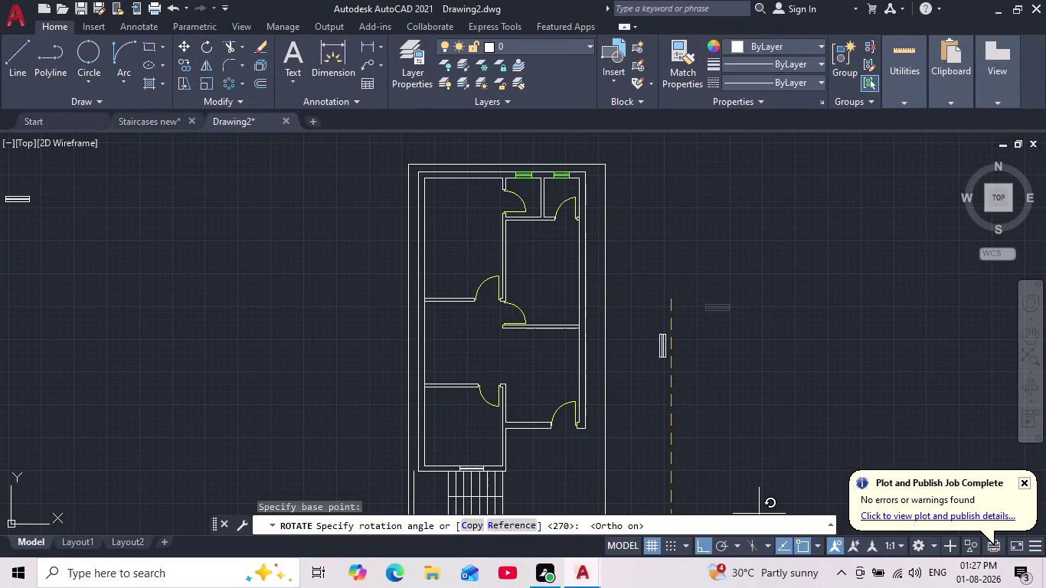
click(693, 403)
key(Escape)
Select the upright window and start copying it from a base point.
scroll(up, 3)
drag(700, 227, 702, 271)
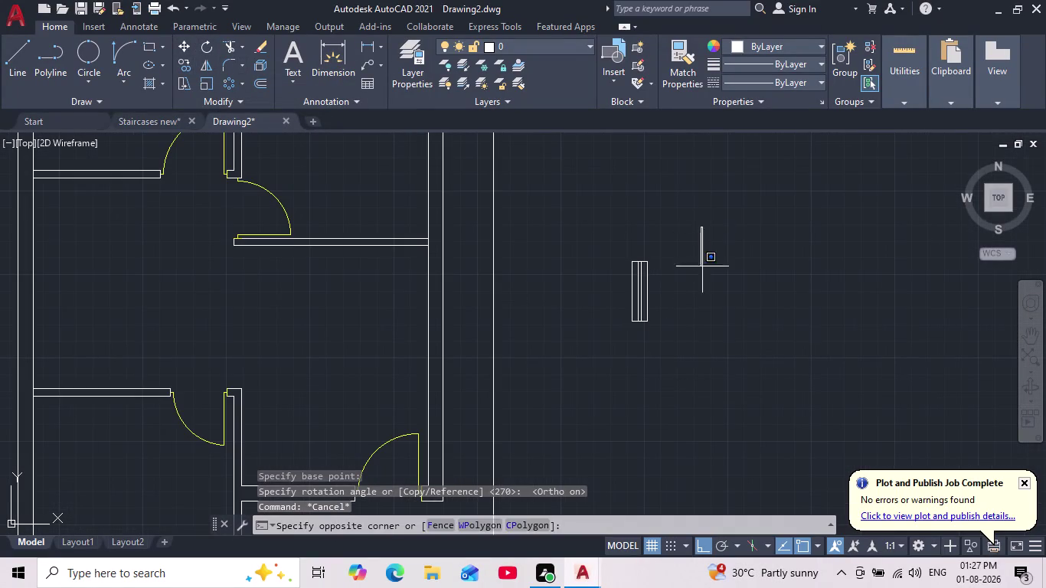
click(574, 369)
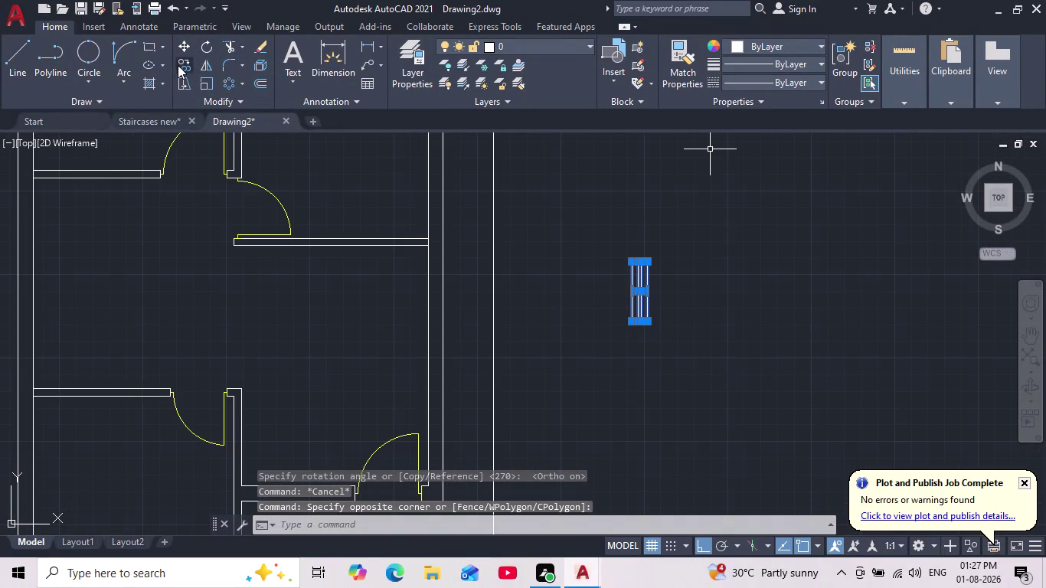
click(179, 65)
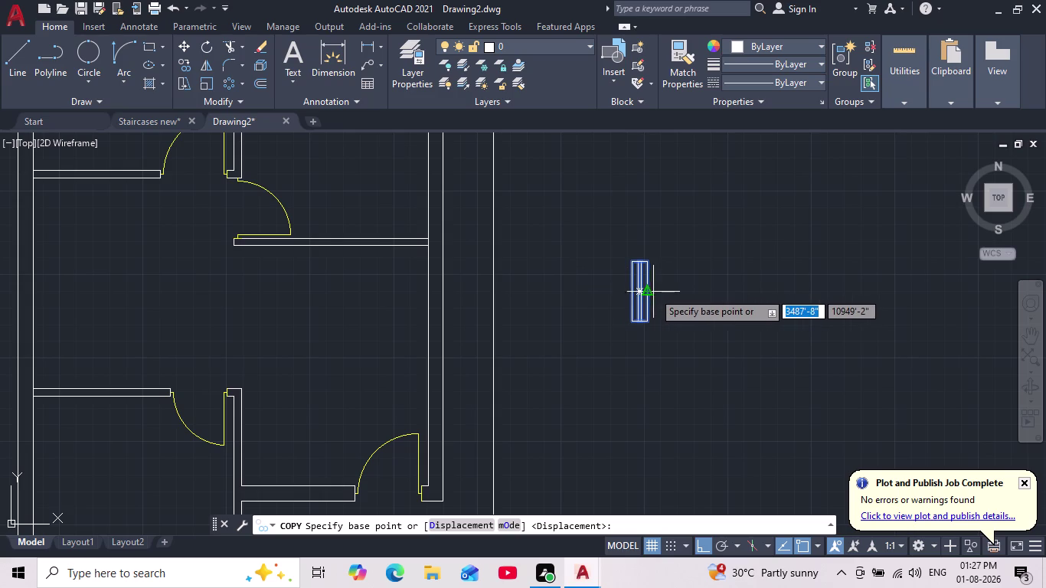
scroll(up, 3)
click(607, 287)
Place a window copy at the midpoint of the plan's right wall.
scroll(down, 3)
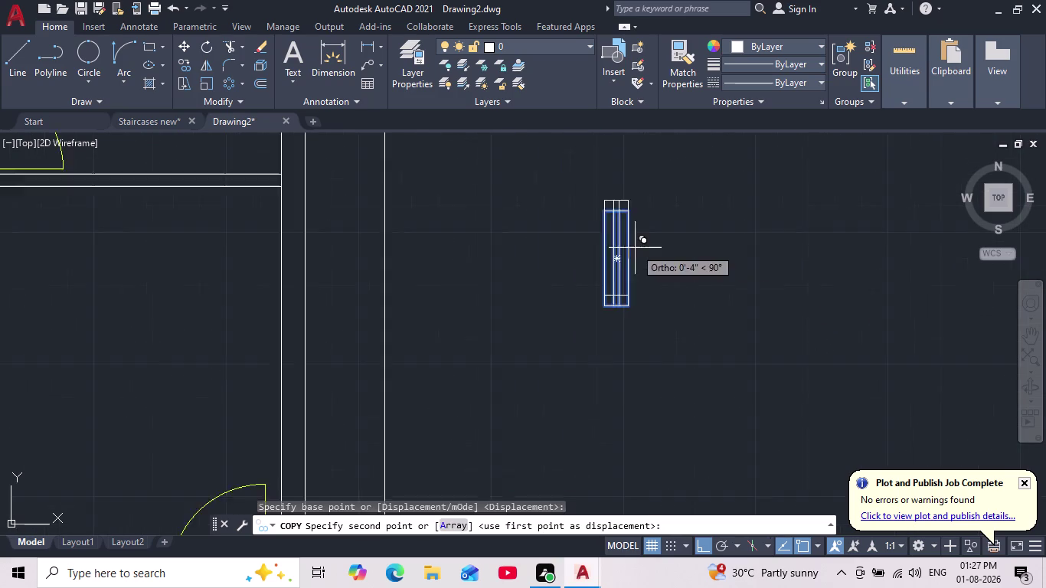
scroll(down, 3)
middle_drag(635, 252, 604, 480)
scroll(down, 3)
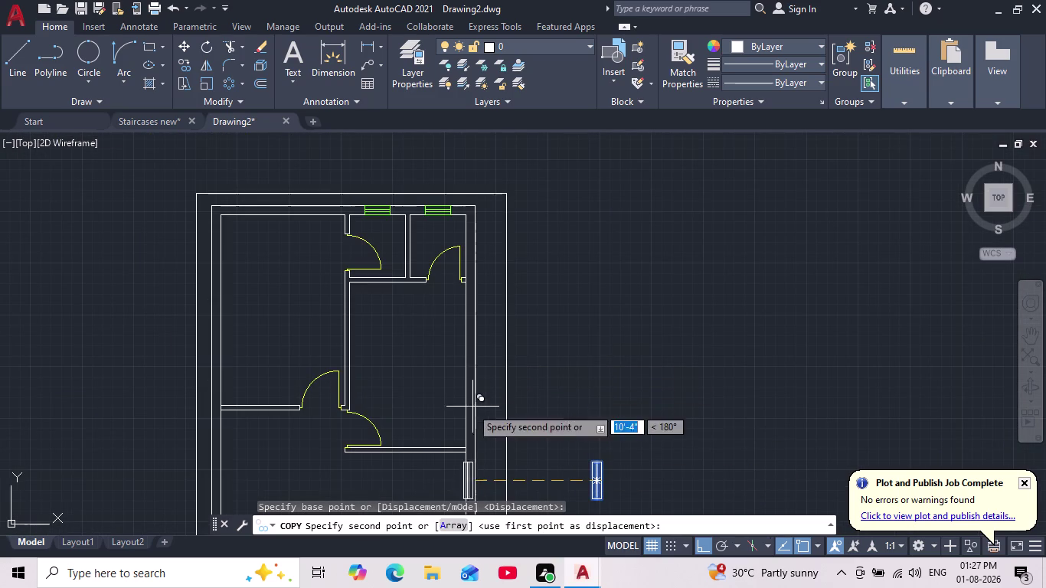
click(709, 546)
scroll(up, 3)
middle_drag(496, 343, 520, 243)
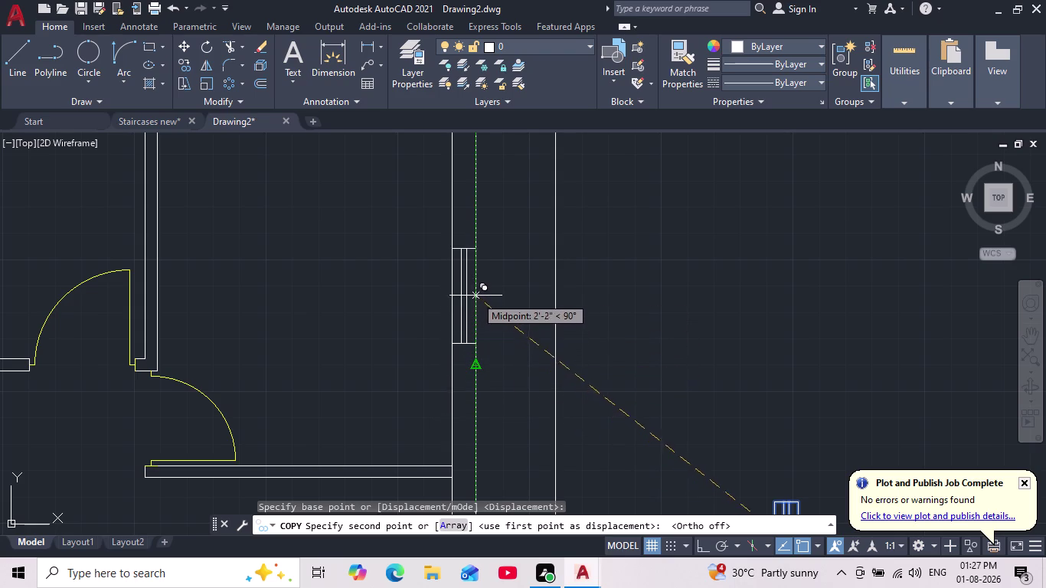
click(478, 274)
Pan along the plan and end the window copying.
scroll(down, 3)
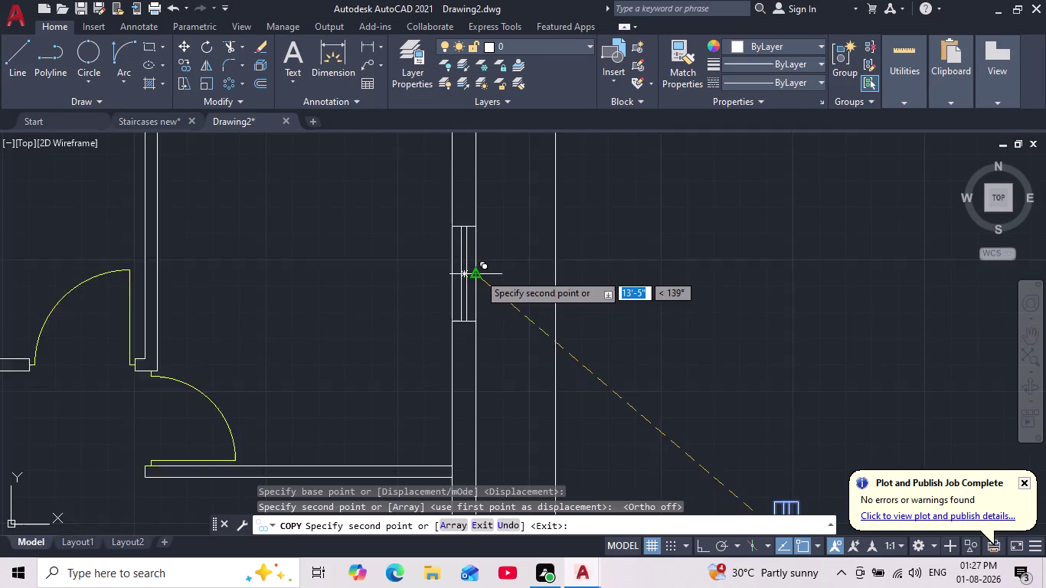
scroll(down, 3)
scroll(up, 3)
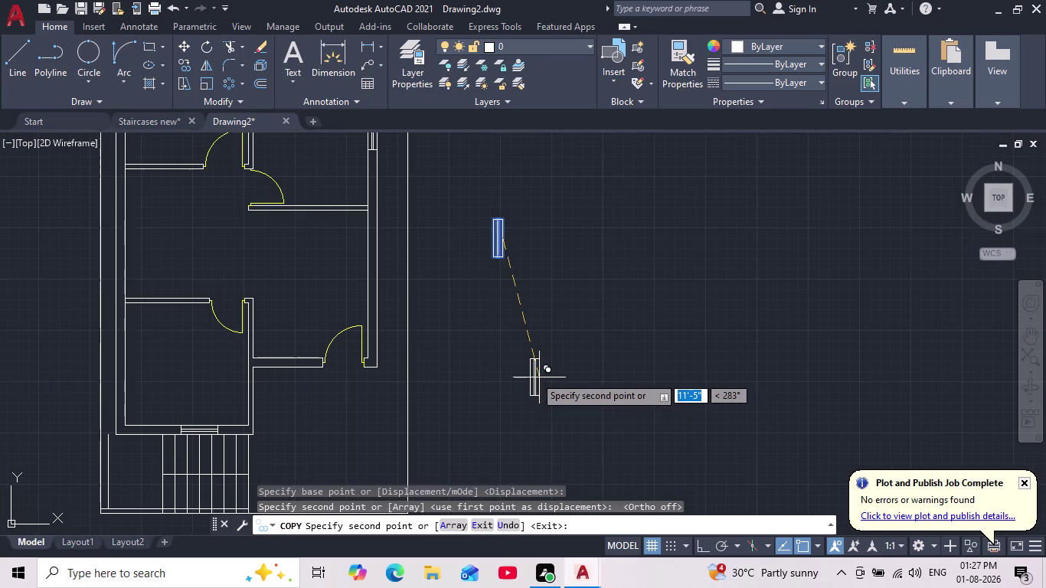
middle_drag(535, 376, 538, 388)
scroll(down, 3)
scroll(up, 3)
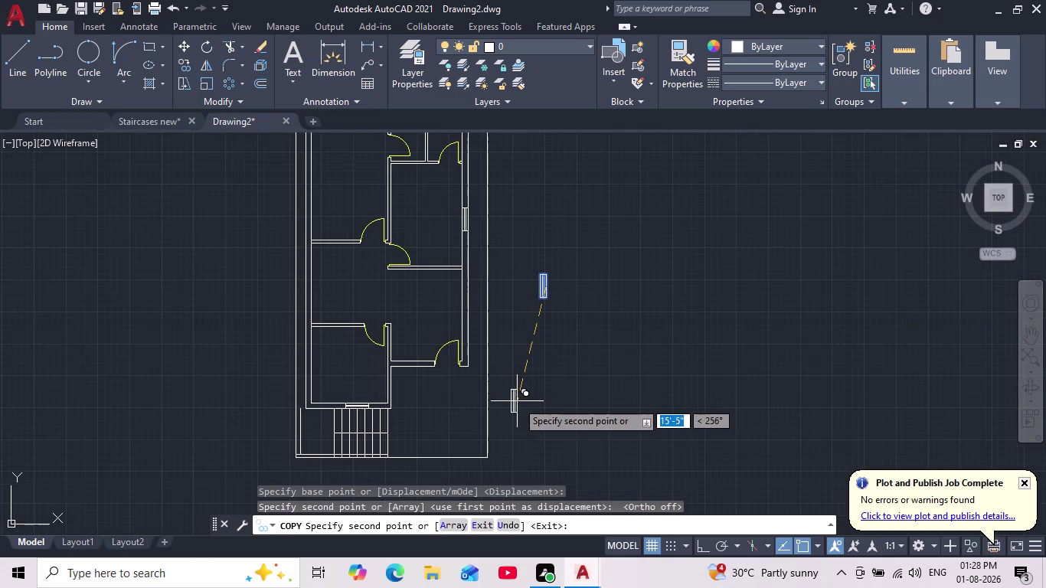
scroll(down, 3)
scroll(up, 3)
middle_drag(532, 391, 582, 381)
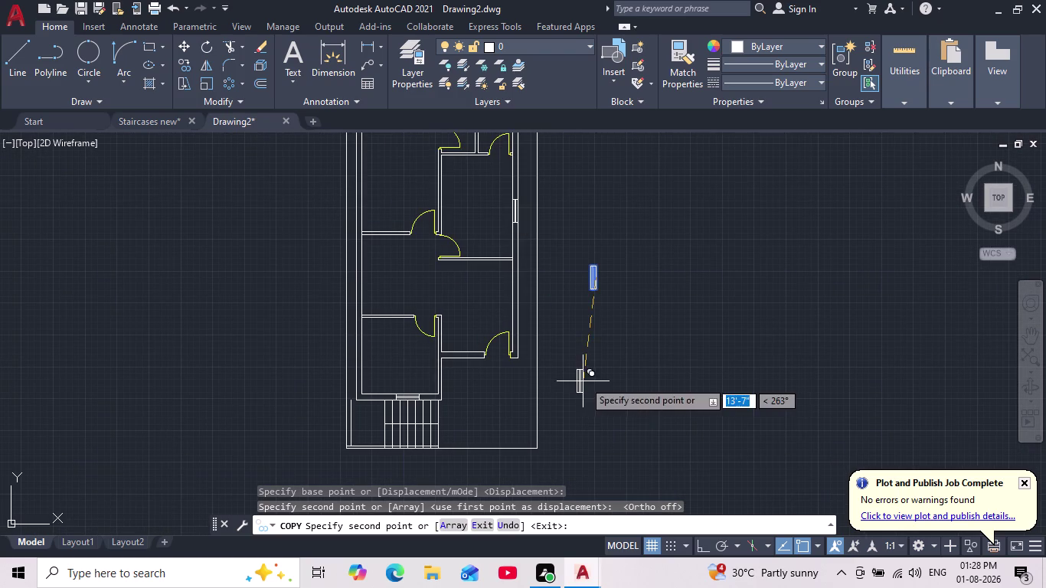
scroll(up, 3)
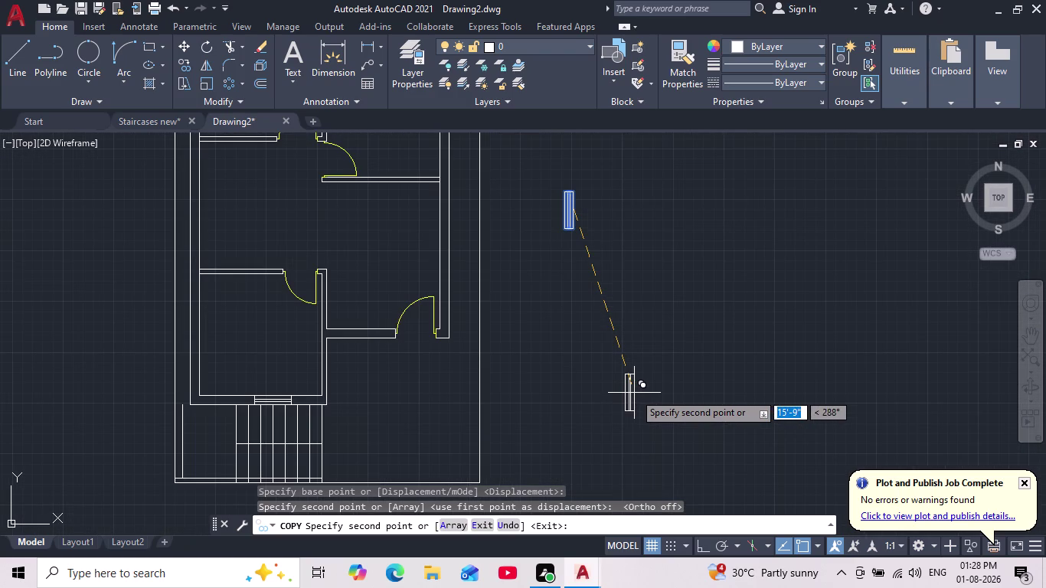
key(Escape)
scroll(up, 3)
click(334, 290)
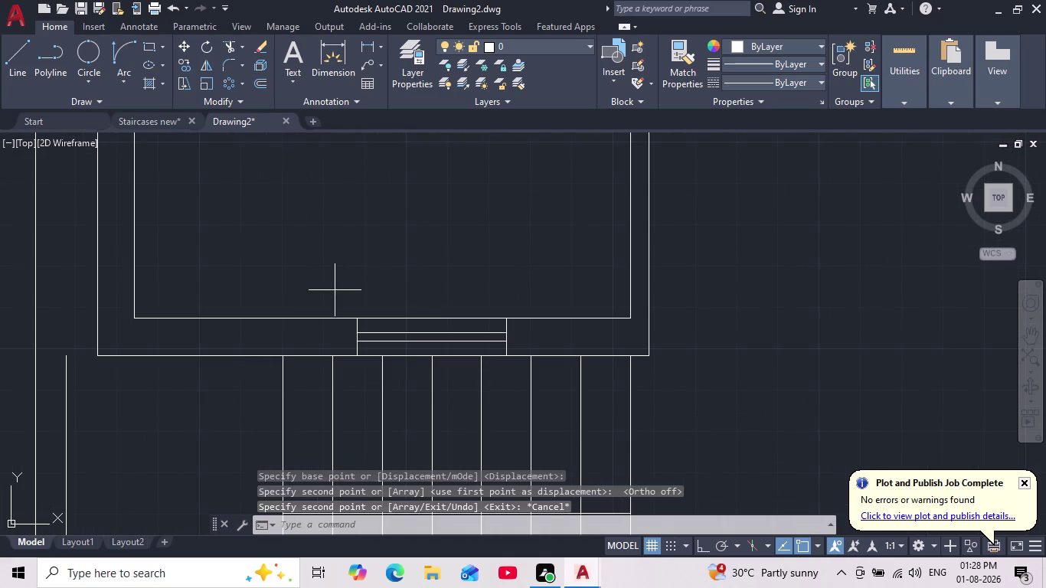
click(538, 384)
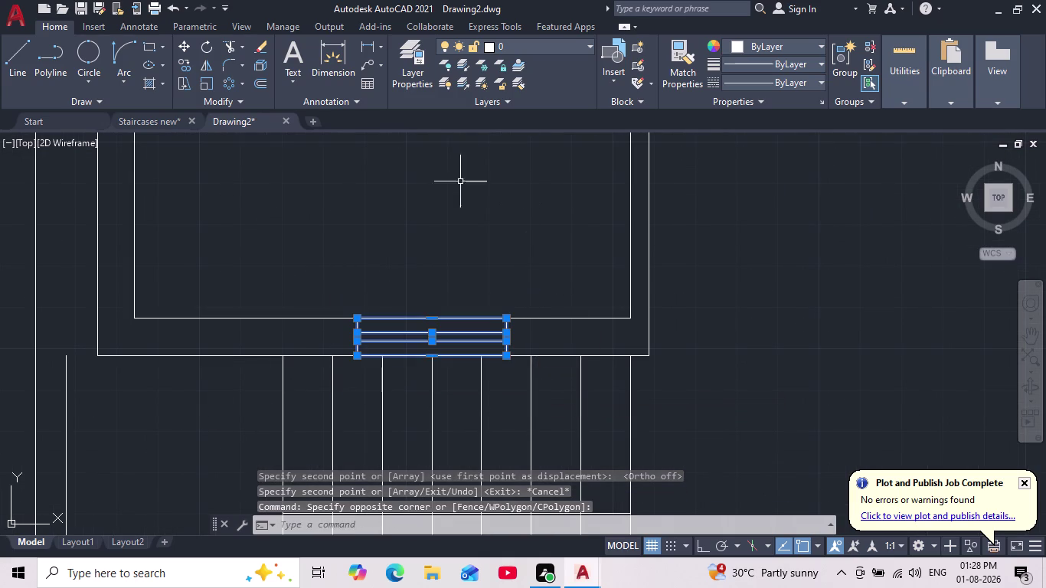
click(192, 65)
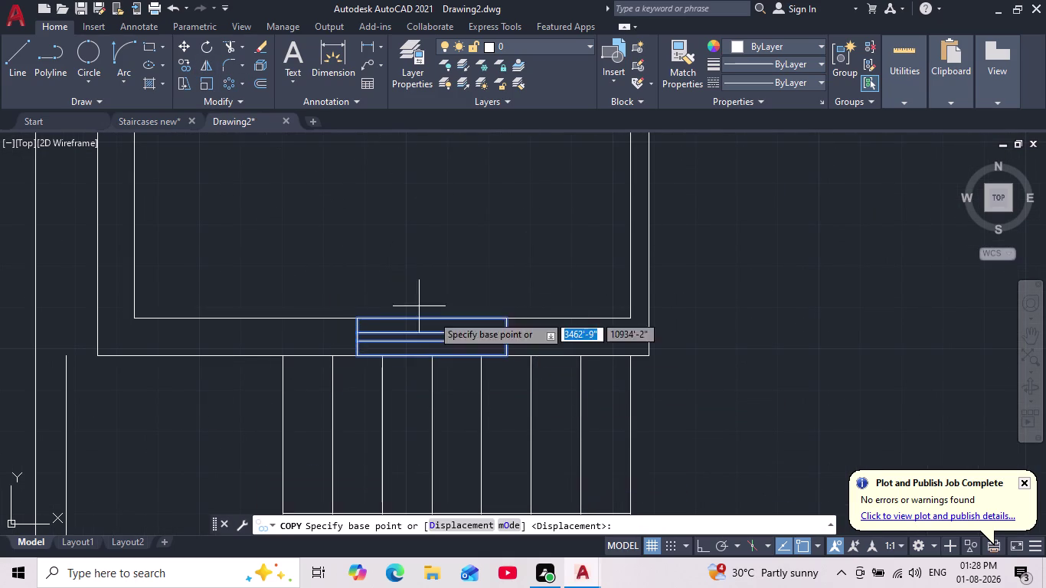
scroll(up, 3)
click(364, 351)
middle_drag(623, 296, 469, 335)
scroll(down, 3)
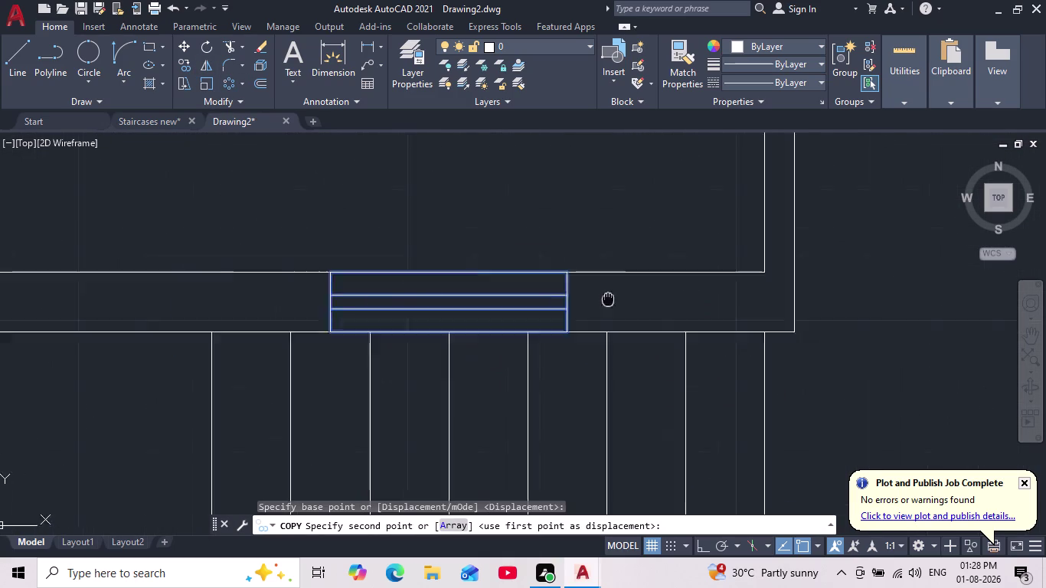
middle_drag(468, 335, 198, 391)
scroll(down, 3)
scroll(up, 3)
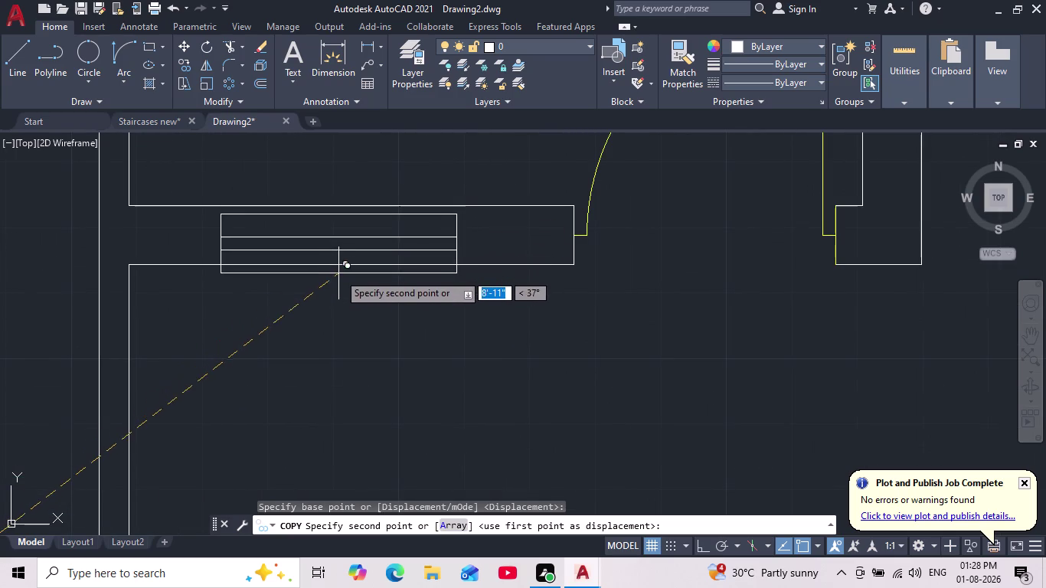
click(352, 265)
key(Escape)
scroll(down, 3)
middle_drag(382, 337, 387, 340)
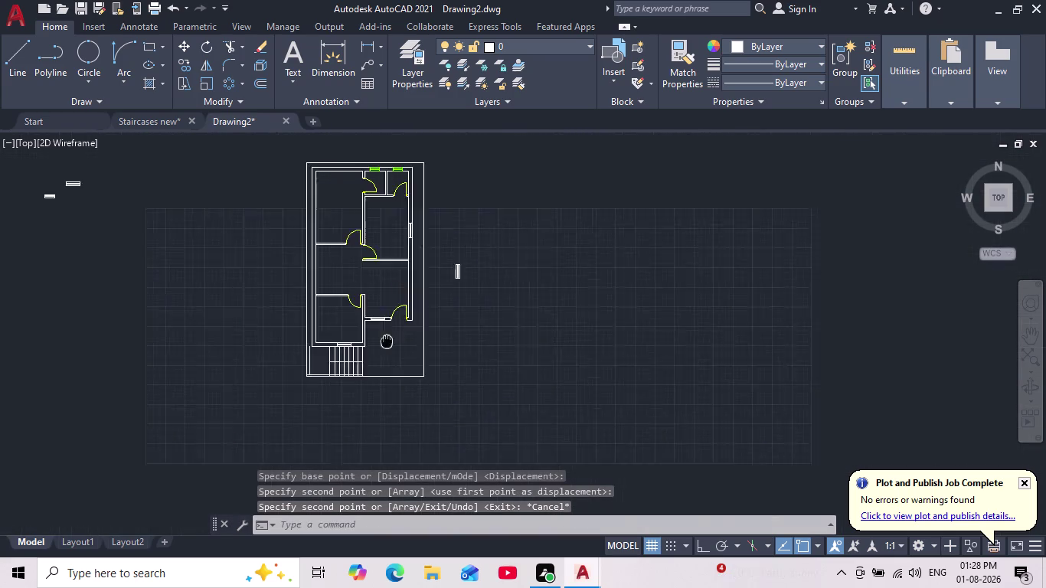
scroll(down, 3)
middle_drag(386, 340, 430, 354)
scroll(up, 3)
scroll(up, 3)
drag(297, 350, 300, 361)
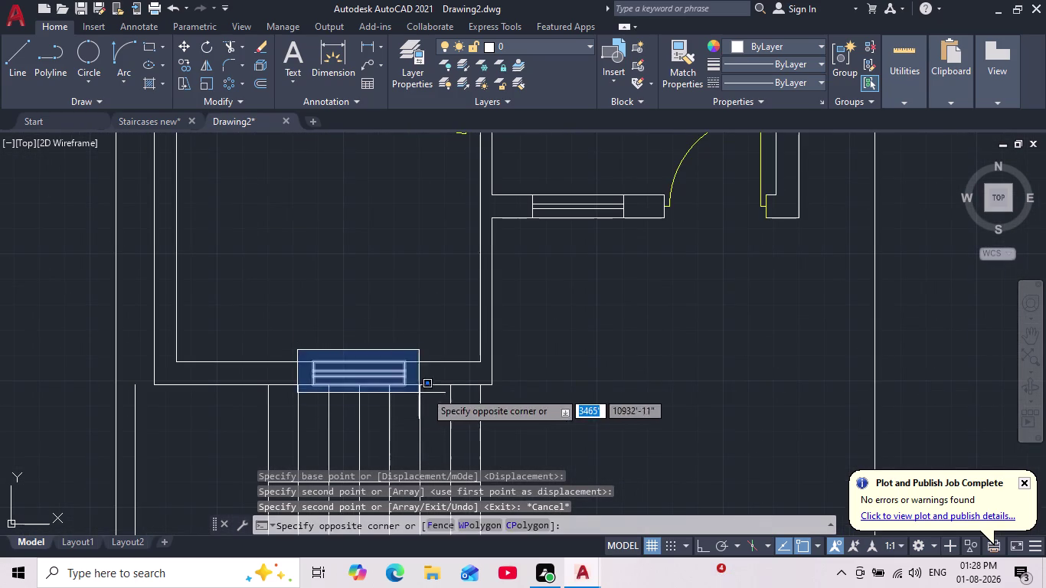
click(431, 392)
middle_drag(571, 326, 537, 378)
scroll(down, 3)
click(512, 283)
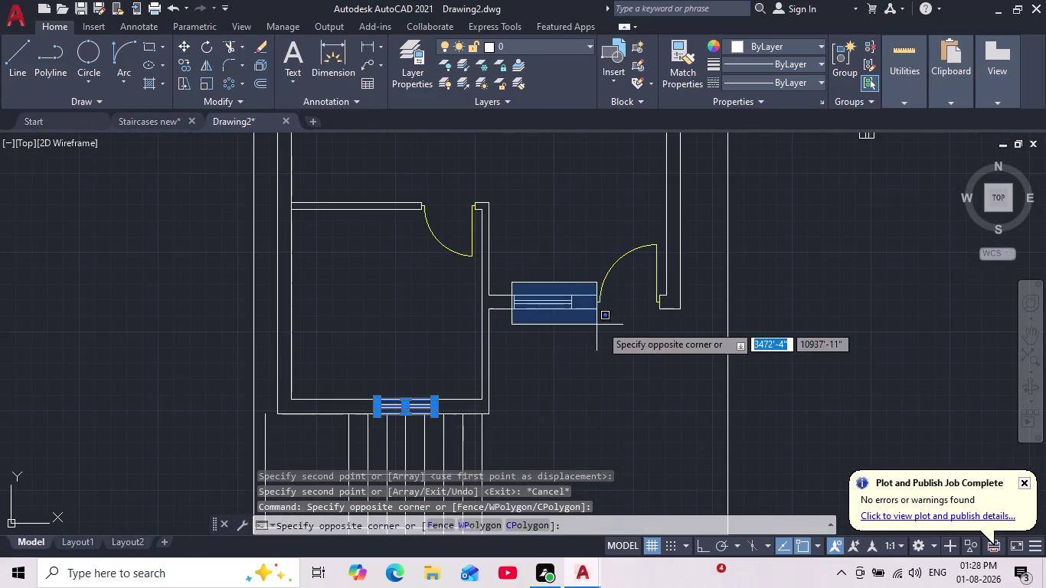
click(596, 321)
key(Escape)
drag(502, 274, 510, 291)
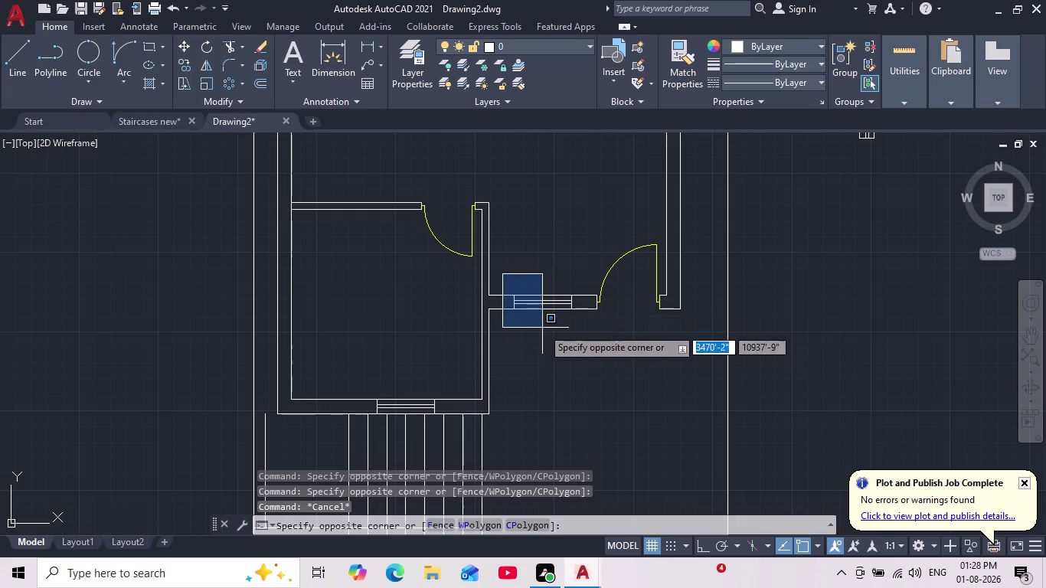
click(584, 324)
middle_drag(582, 322, 456, 411)
scroll(down, 3)
scroll(up, 3)
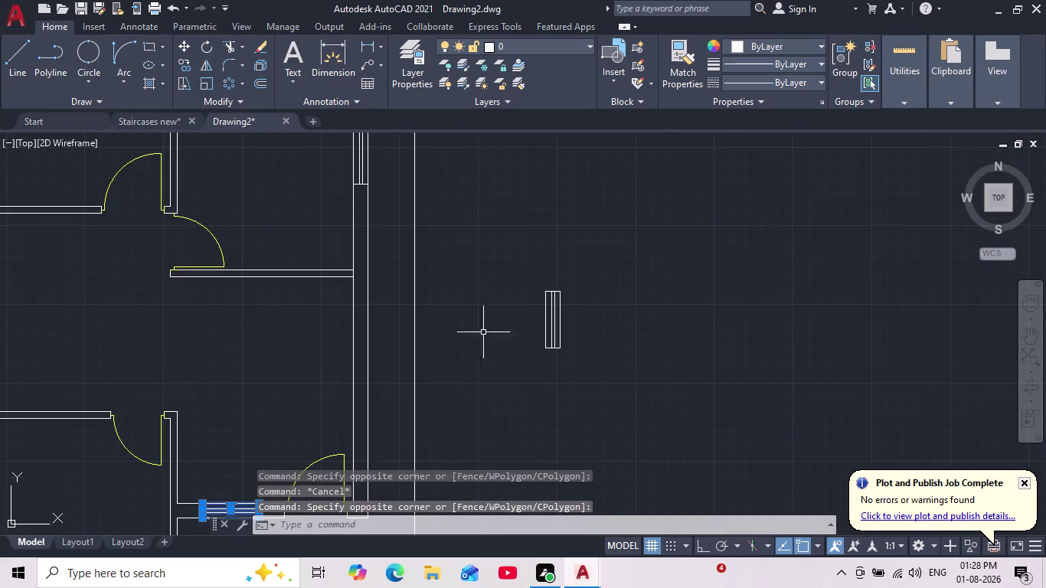
middle_drag(424, 283, 447, 380)
drag(352, 207, 354, 229)
click(411, 299)
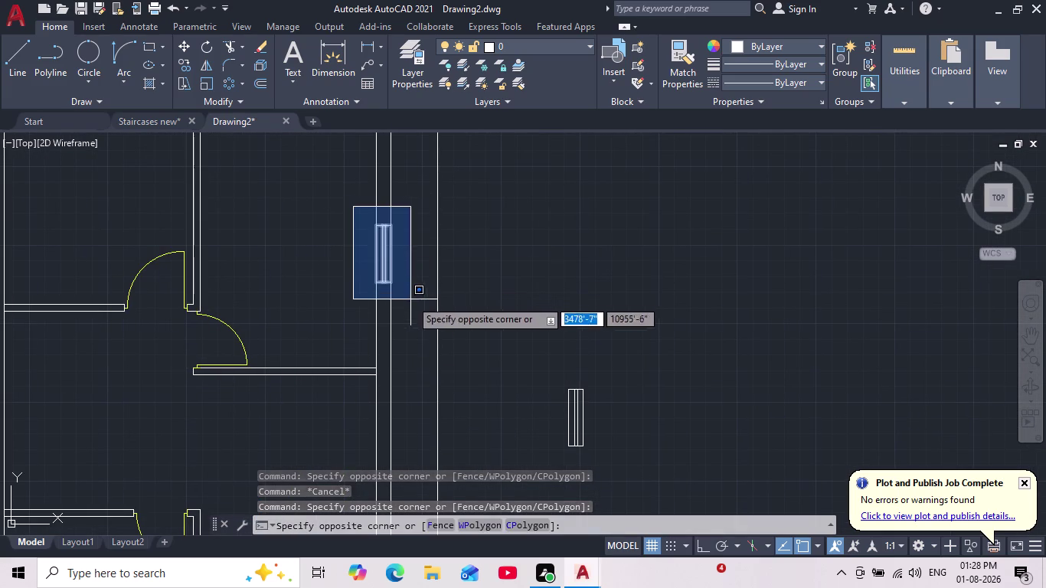
click(573, 48)
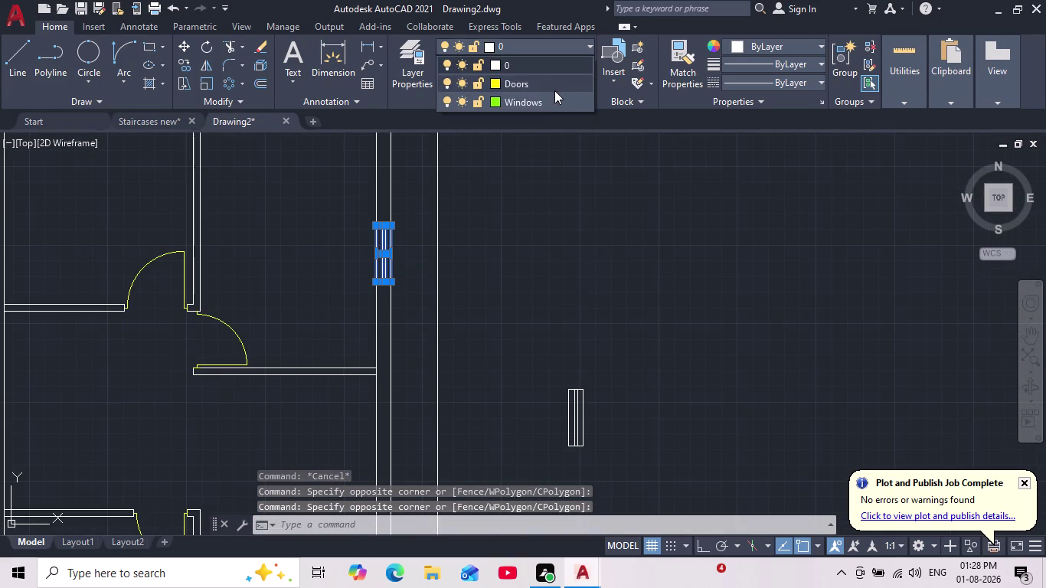
click(555, 102)
scroll(down, 3)
key(Escape)
scroll(down, 3)
scroll(up, 3)
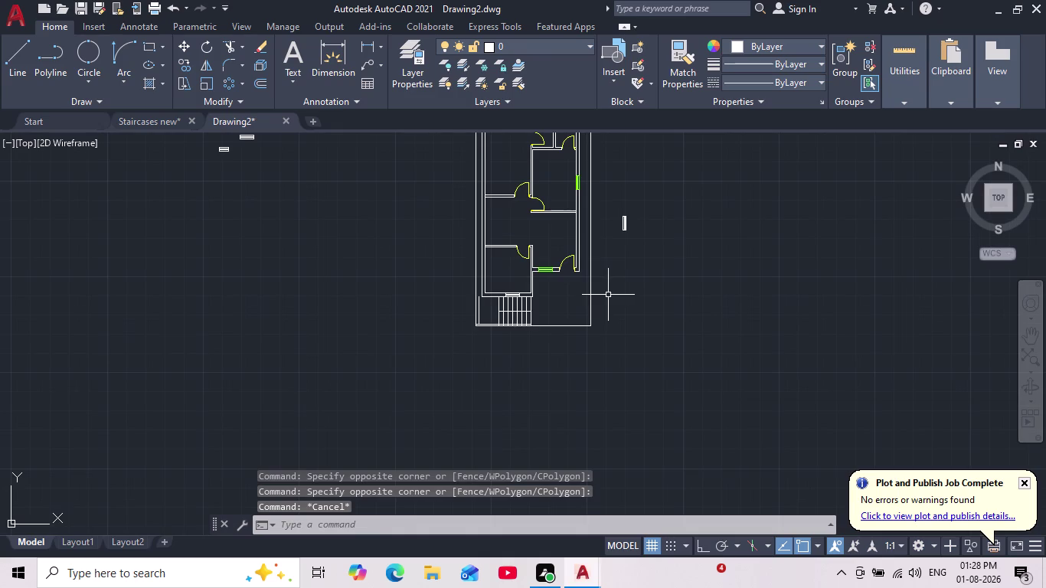
middle_drag(608, 302, 578, 395)
scroll(down, 3)
scroll(up, 3)
scroll(up, 3)
middle_drag(633, 365, 641, 370)
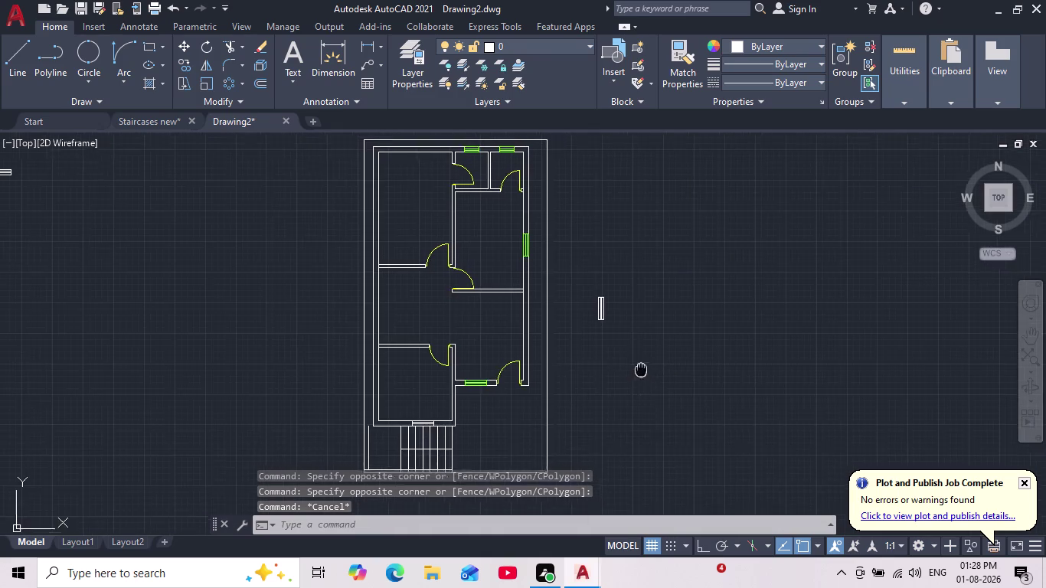
middle_drag(641, 370, 664, 391)
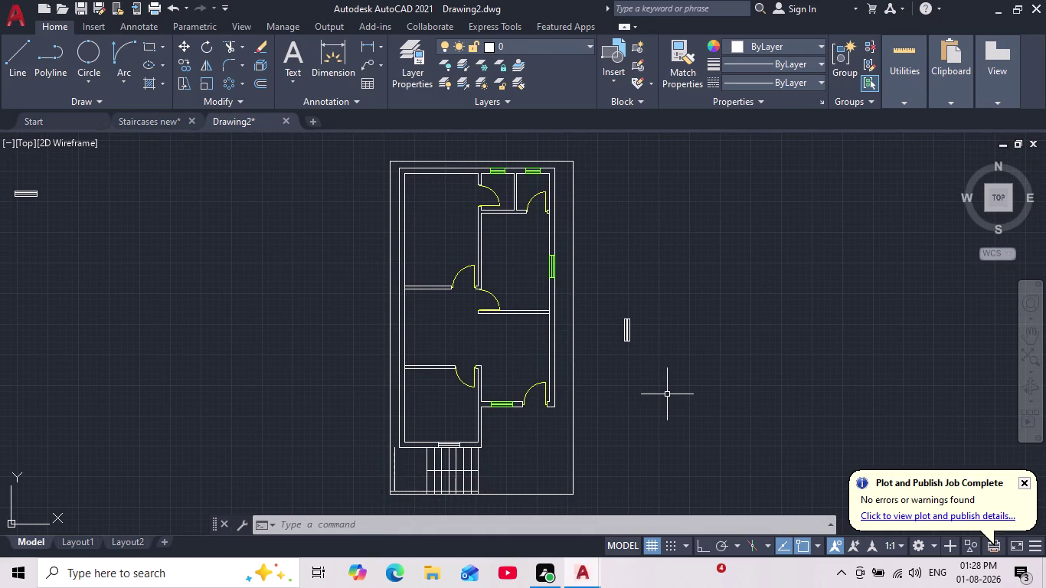
scroll(up, 3)
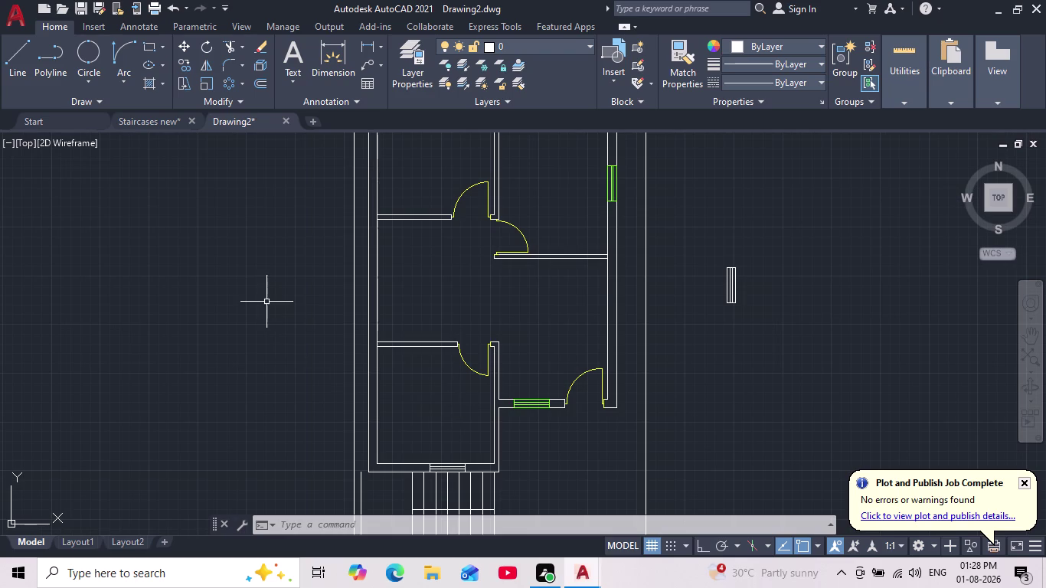
middle_drag(284, 310, 338, 350)
scroll(down, 3)
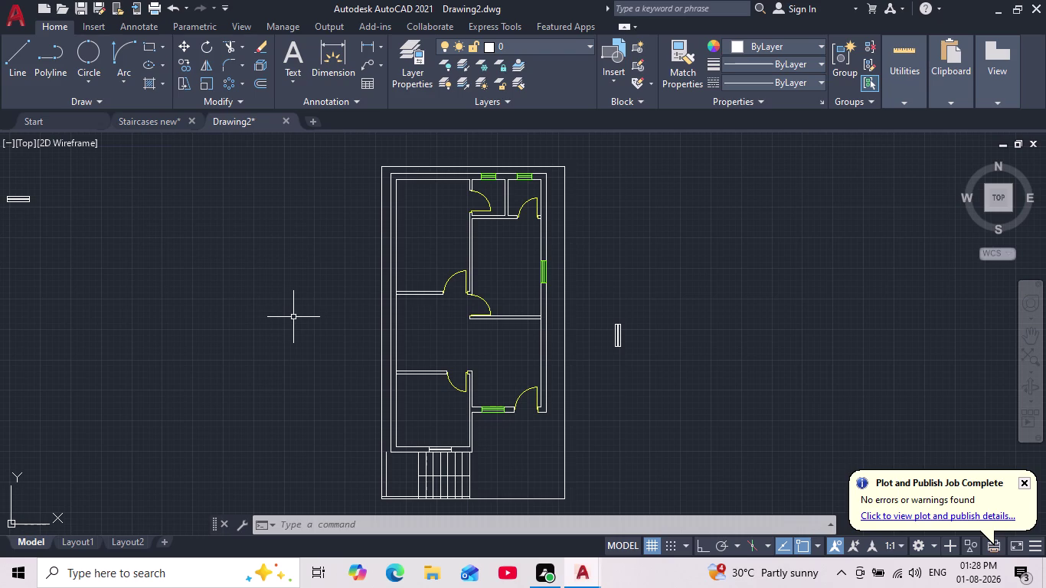
click(146, 42)
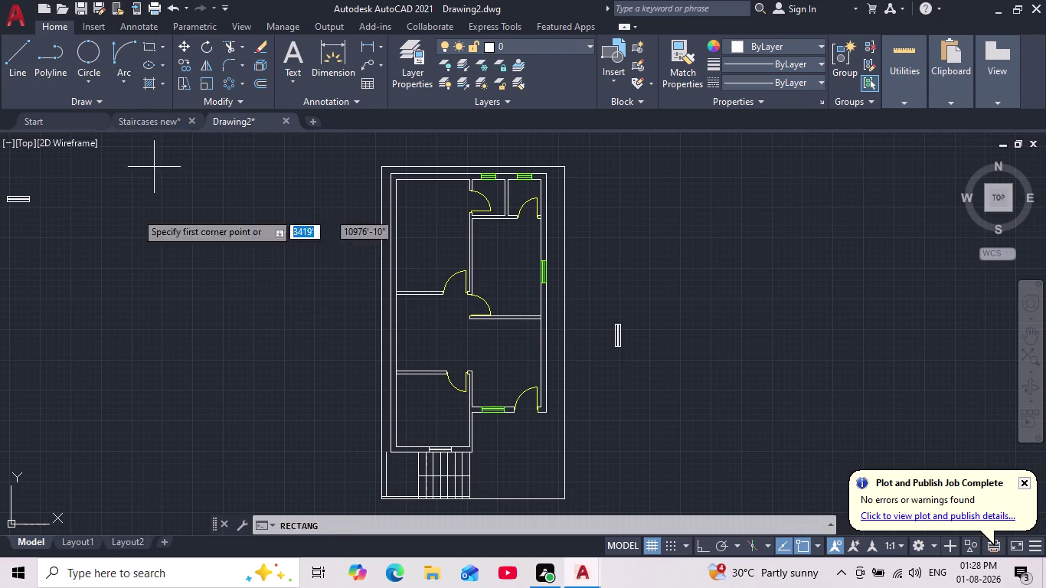
Draw a 3'2" by 9" rectangle in open space left of the floor plan.
click(89, 279)
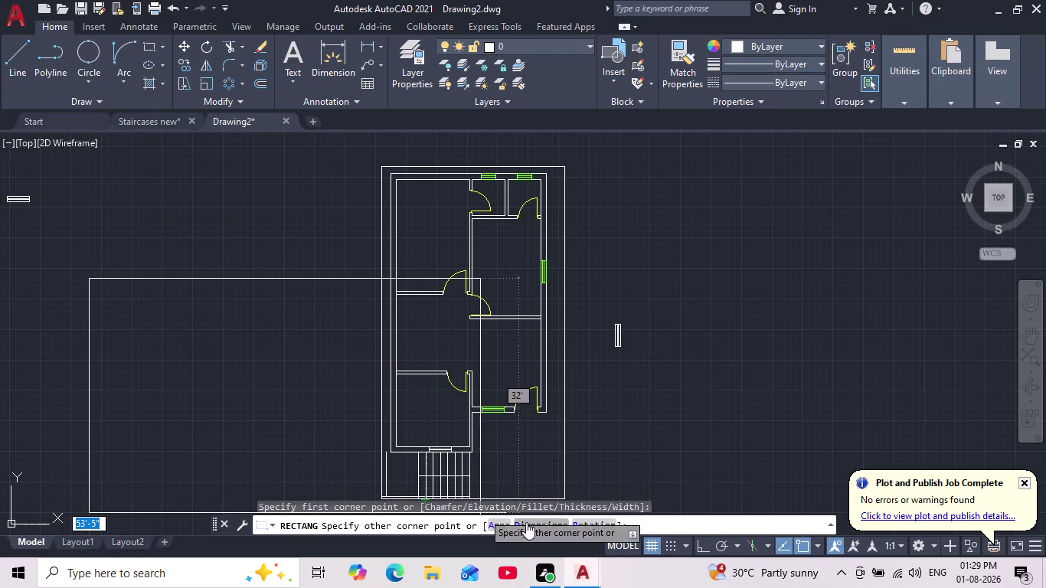
click(546, 519)
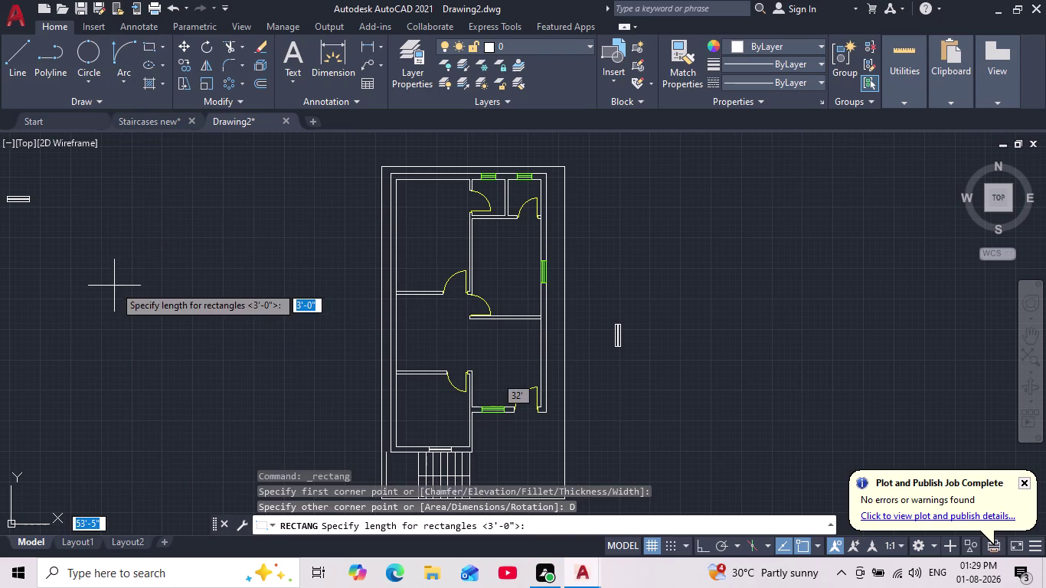
key(3)
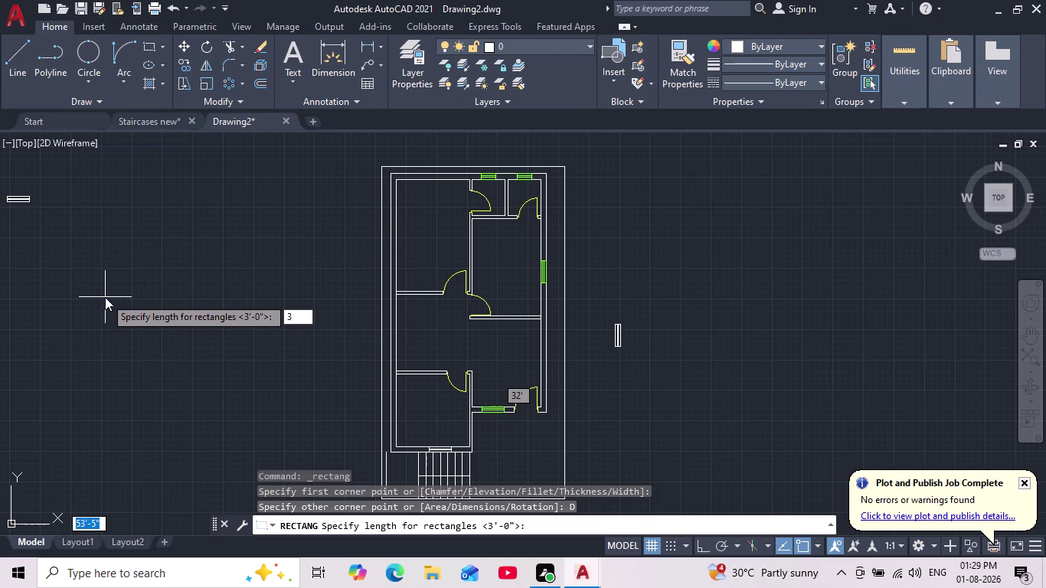
text('2)
key(shift+quotedbl)
key(Return)
text(9")
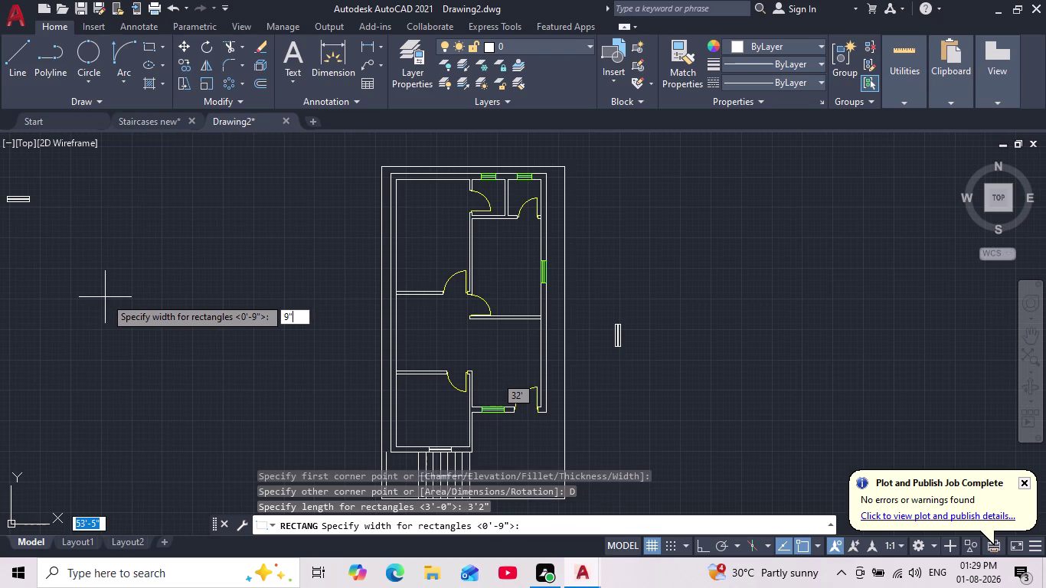
key(Return)
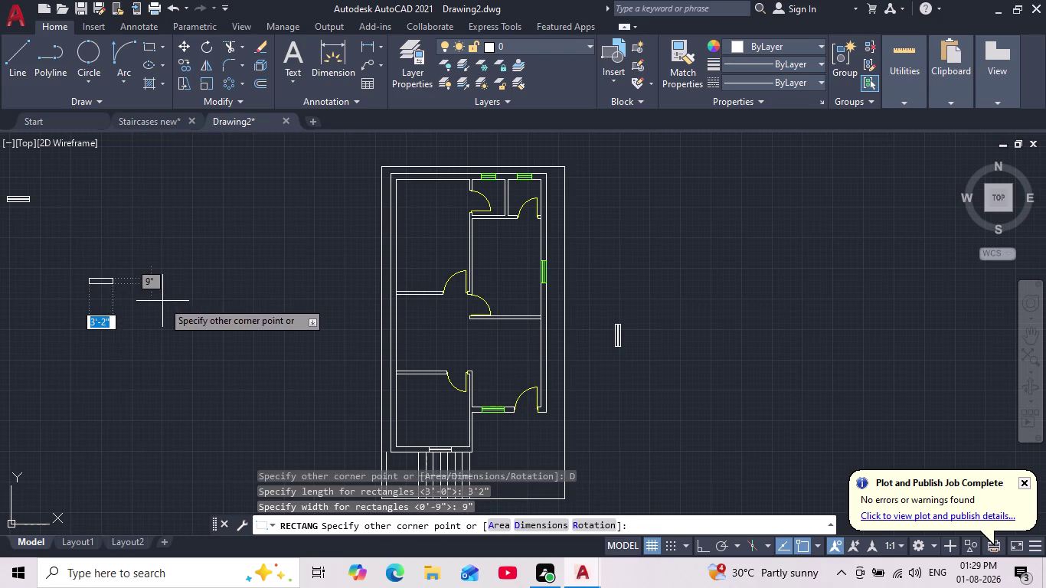
click(162, 301)
scroll(up, 3)
middle_drag(94, 279, 181, 284)
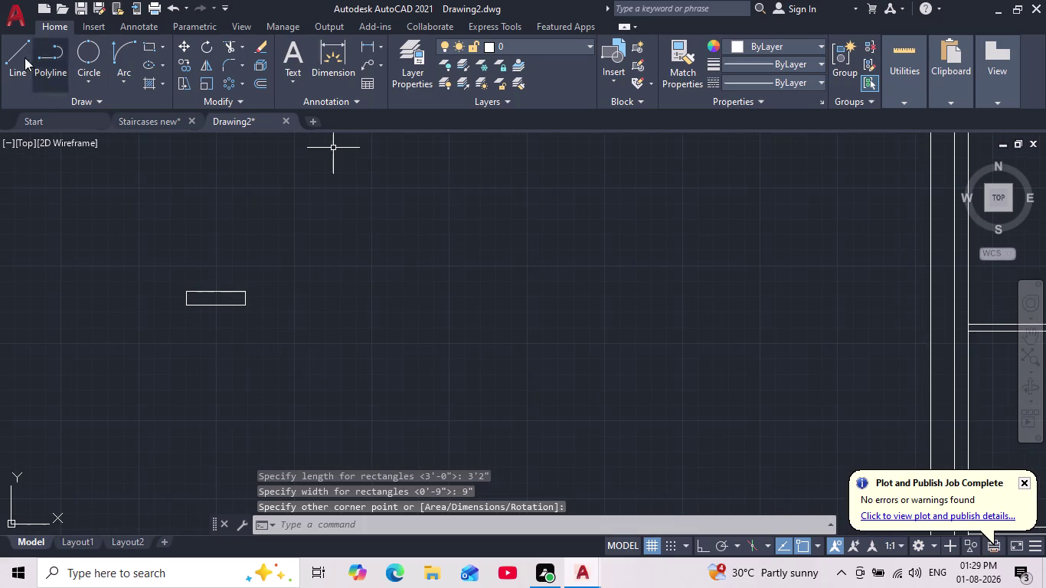
Draw a centre line between the rectangle's left and right side midpoints.
click(21, 59)
scroll(up, 3)
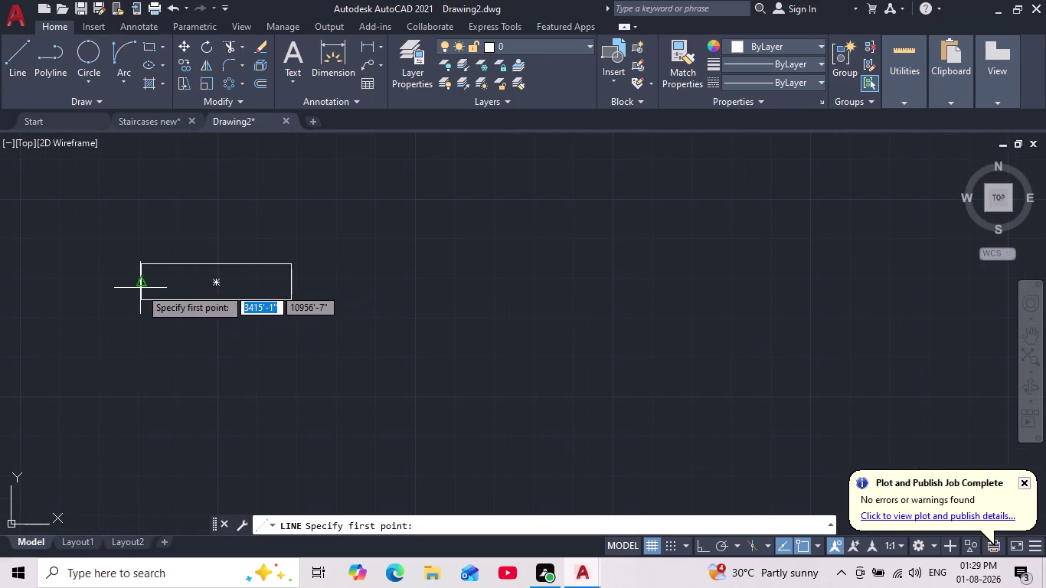
click(140, 285)
click(292, 282)
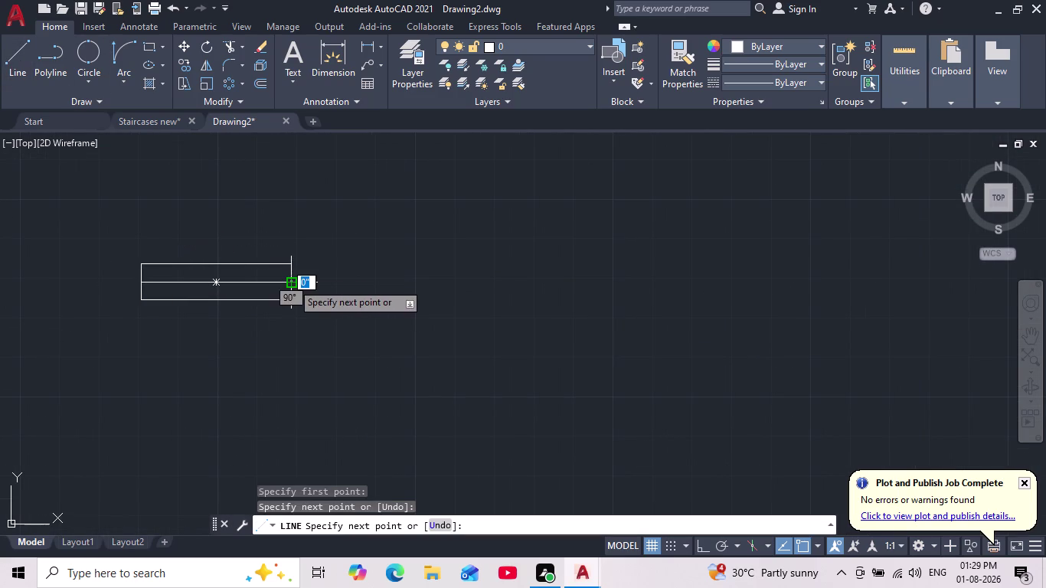
key(Escape)
Offset the centre line 1" to each side.
key(o)
key(Return)
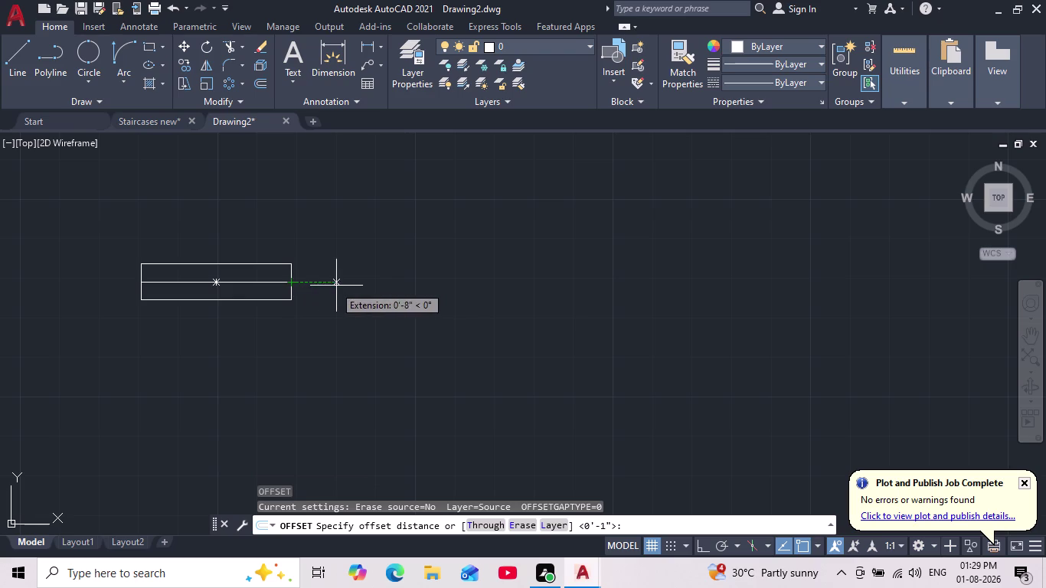
key(Escape)
key(o)
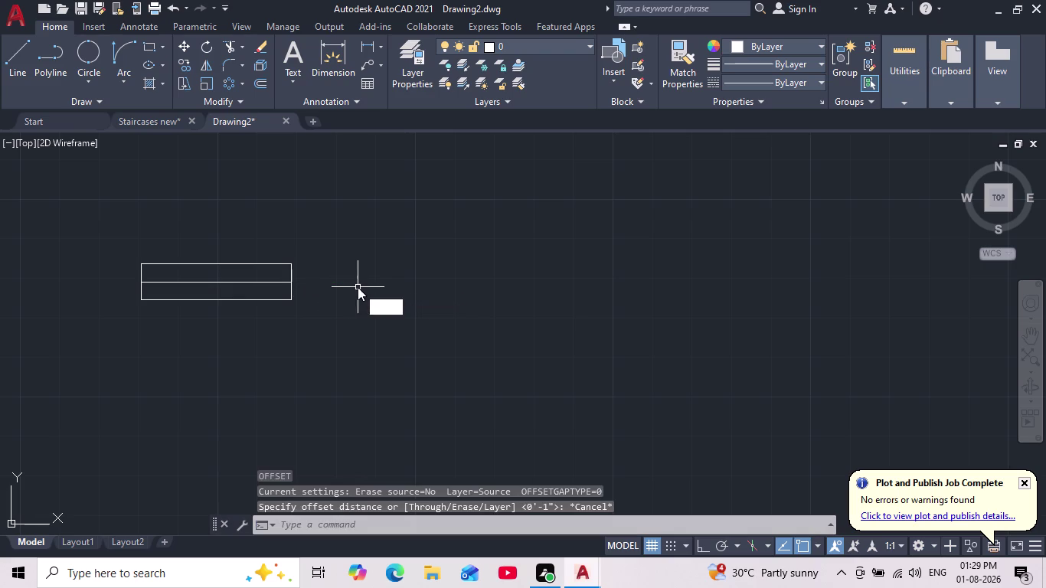
key(Return)
key(Return)
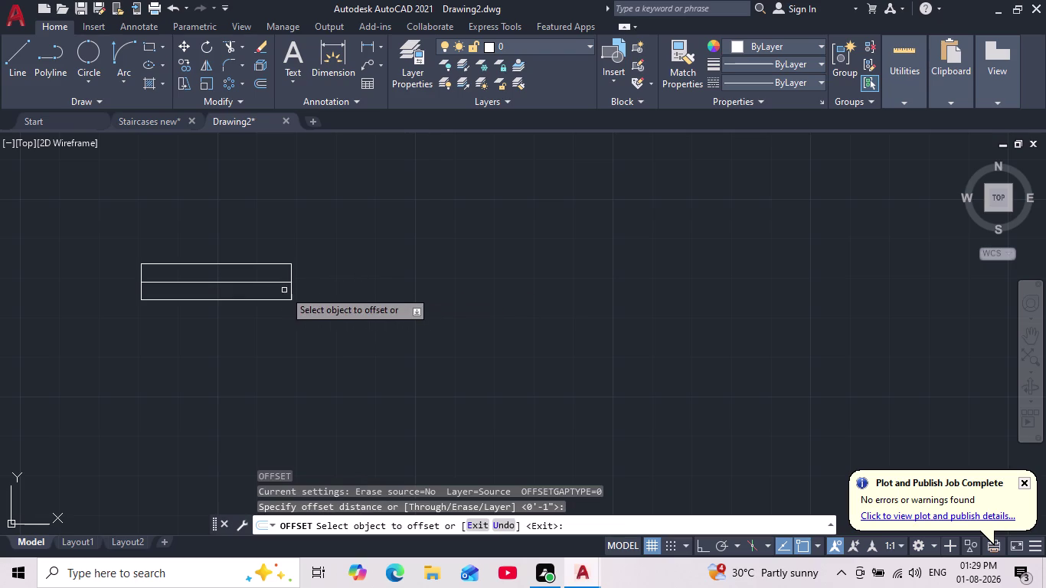
click(270, 283)
click(267, 274)
scroll(up, 3)
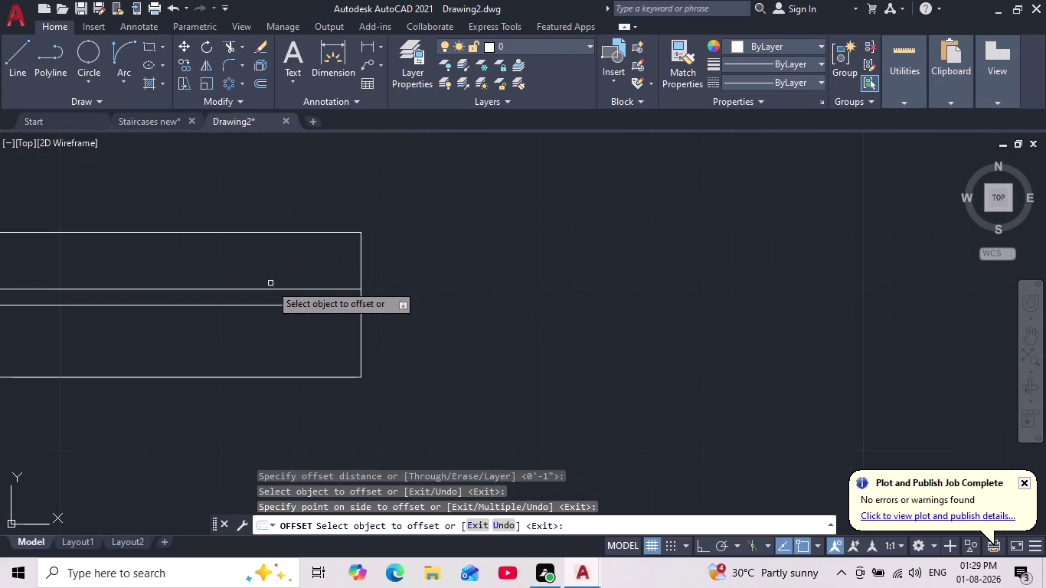
click(270, 306)
click(263, 335)
click(261, 307)
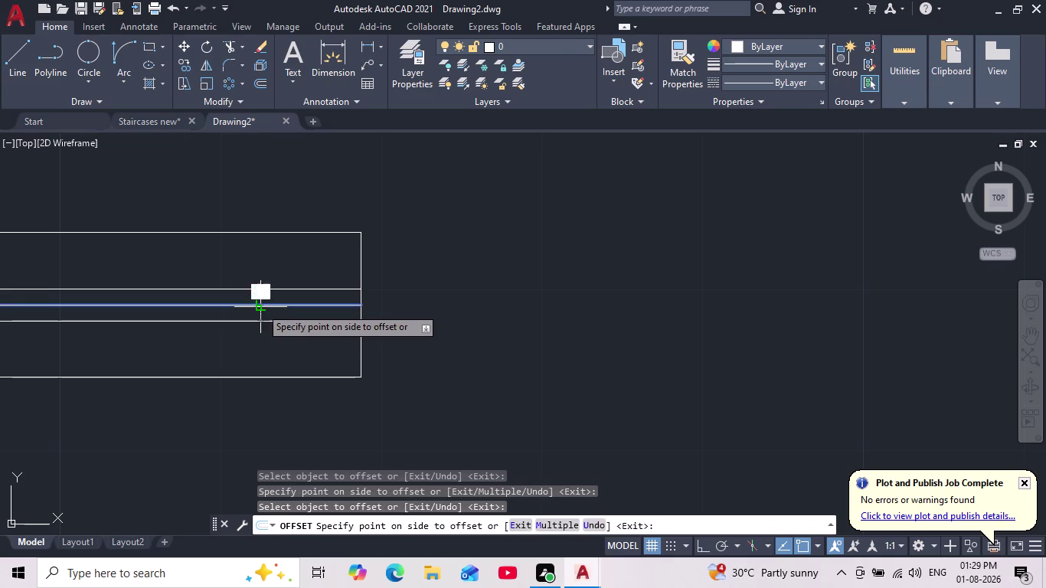
key(Delete)
key(Escape)
key(Escape)
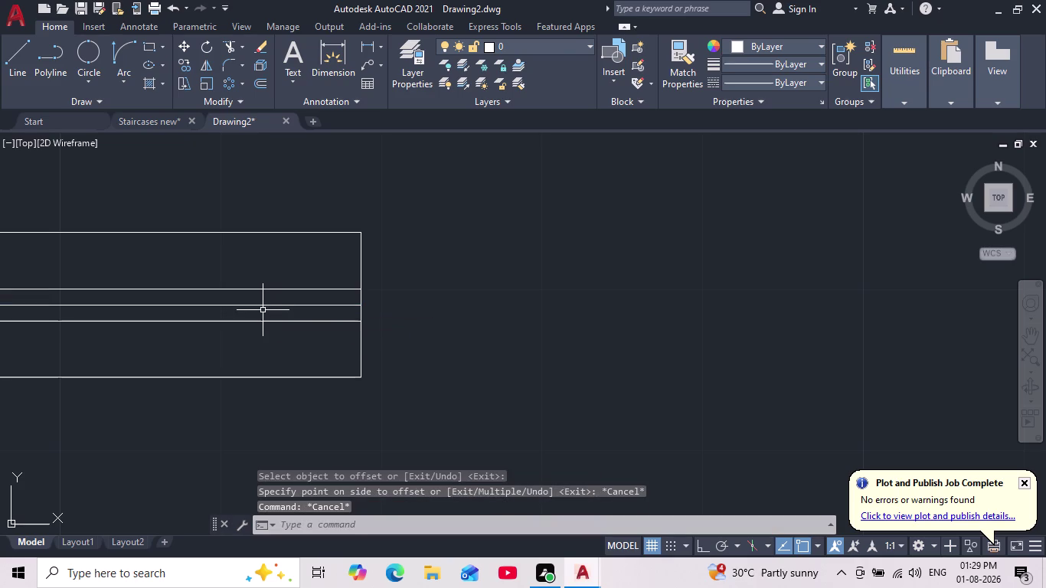
Erase the original centre line, leaving the two parallel lines.
click(259, 306)
key(Delete)
scroll(down, 3)
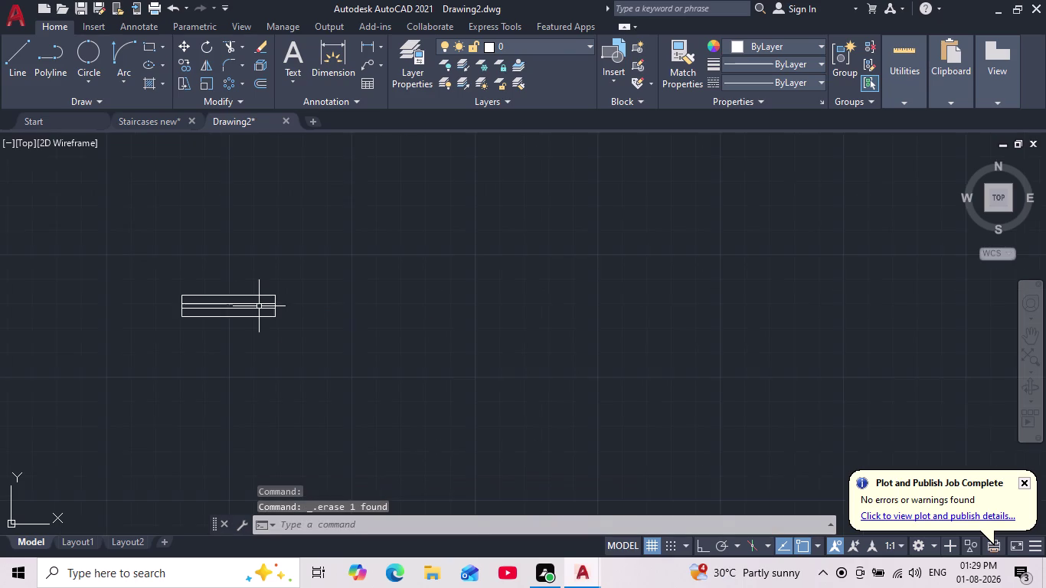
middle_drag(258, 306, 302, 308)
scroll(up, 3)
middle_drag(136, 277, 242, 290)
scroll(down, 3)
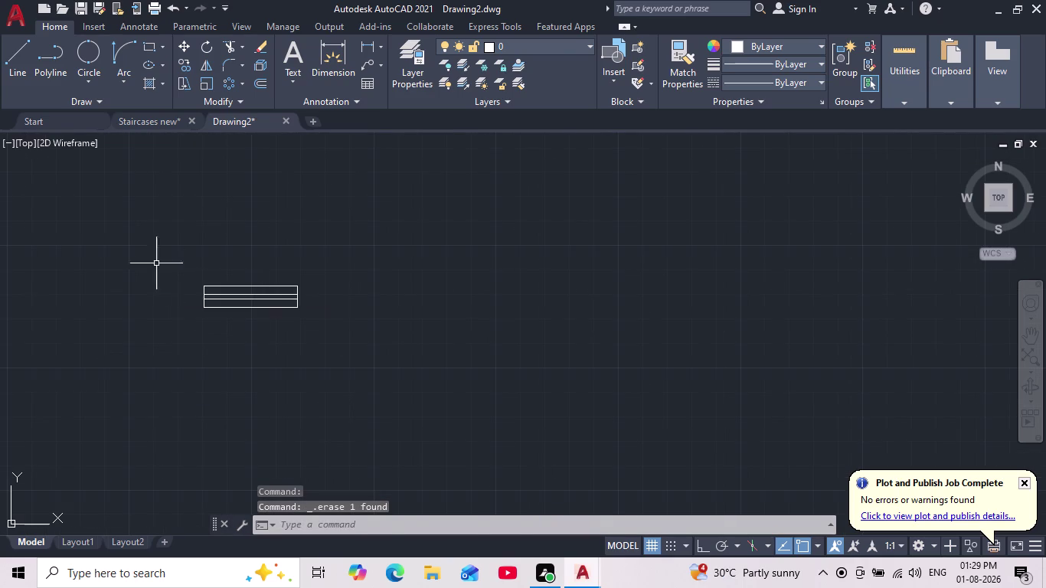
Select the new window symbol and start copying it from a base point.
click(162, 258)
click(398, 346)
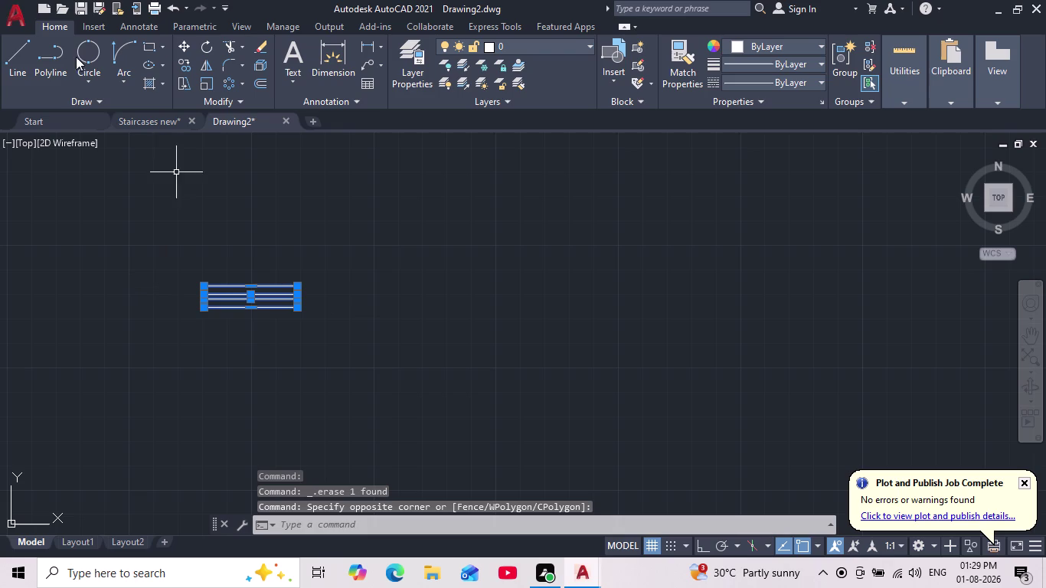
click(188, 66)
scroll(up, 3)
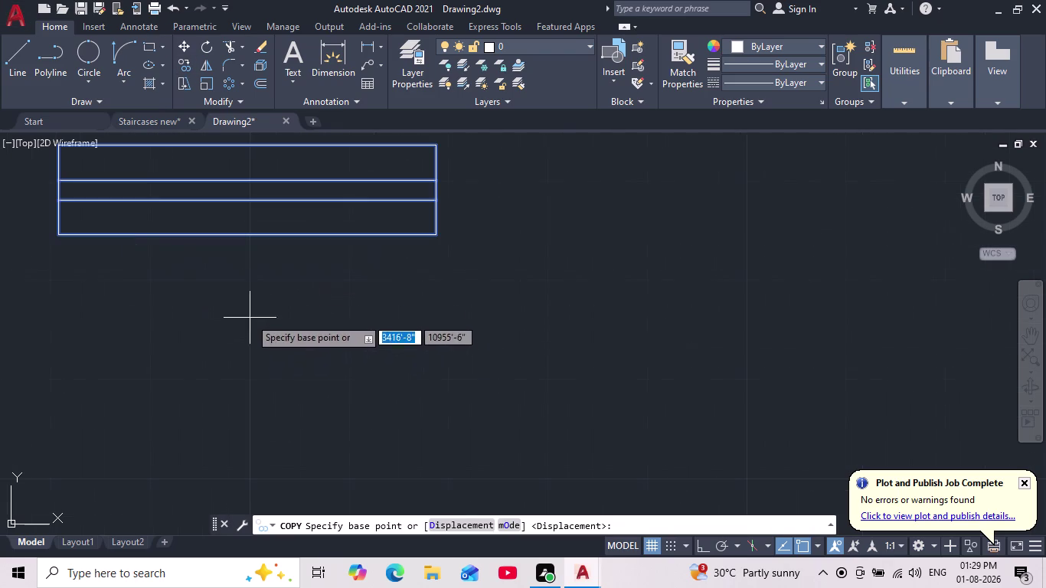
click(249, 233)
Place the window copy in the top wall, left of the green windows.
scroll(down, 3)
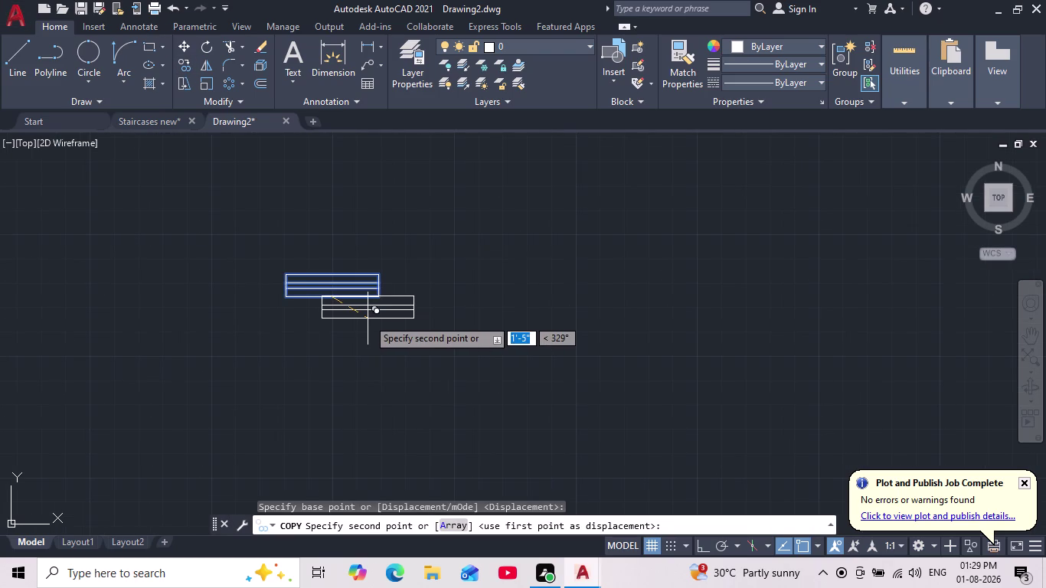
scroll(down, 3)
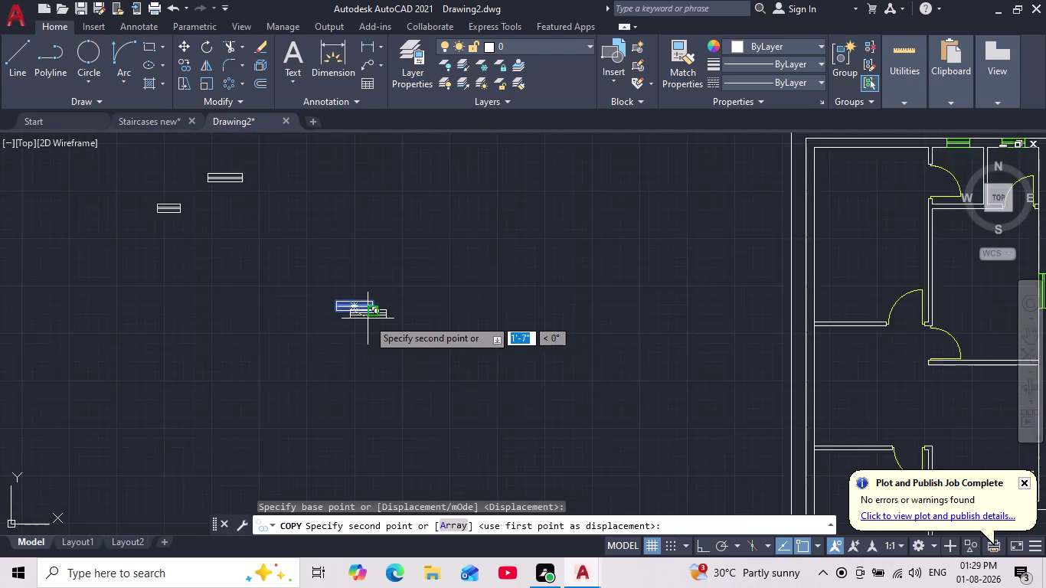
scroll(down, 3)
middle_drag(454, 265, 279, 384)
scroll(up, 3)
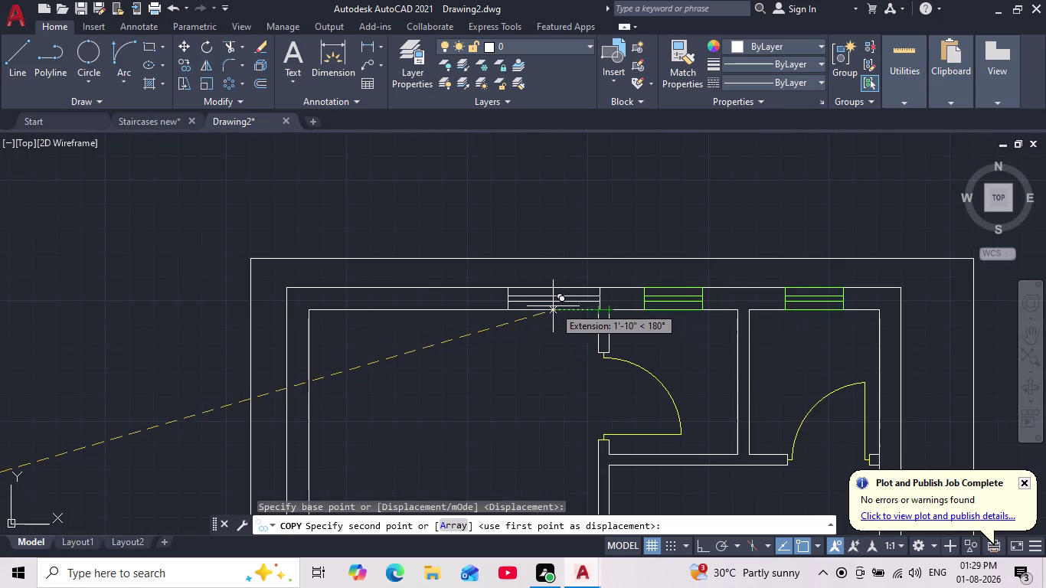
click(497, 309)
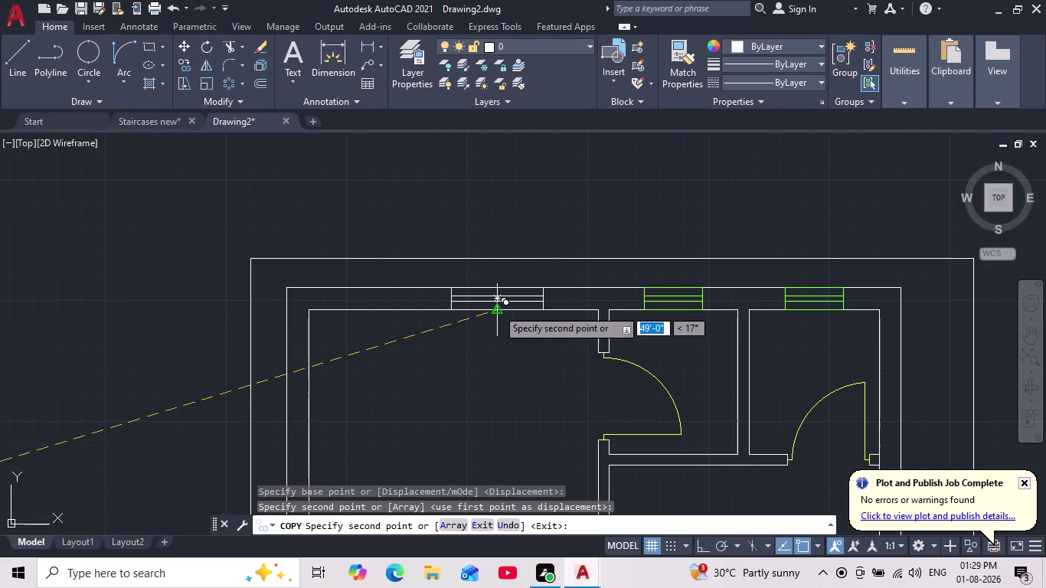
scroll(down, 3)
middle_drag(499, 338, 499, 302)
scroll(up, 3)
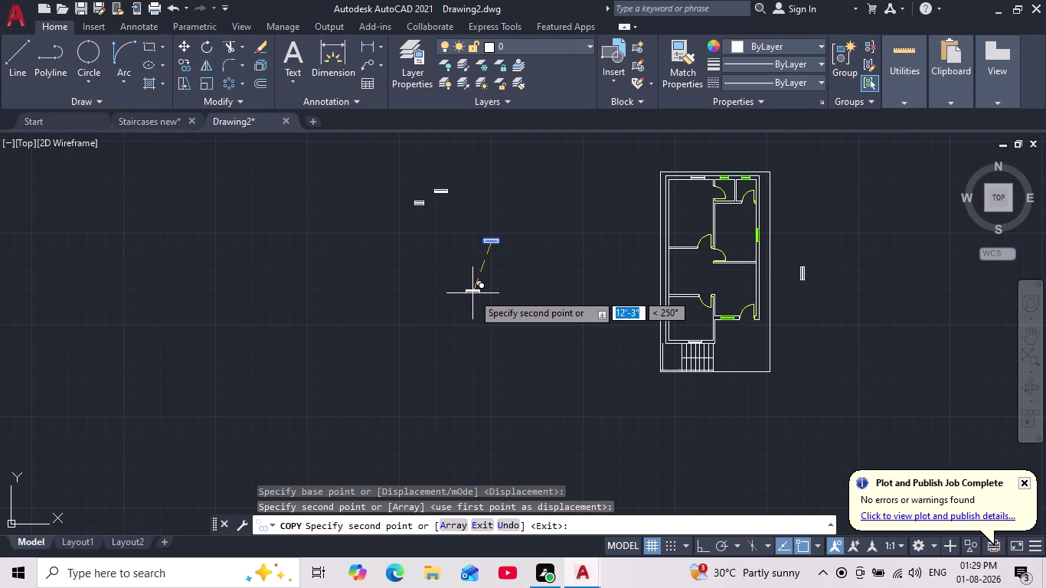
key(Escape)
Select a spare window symbol and pan to it.
scroll(up, 3)
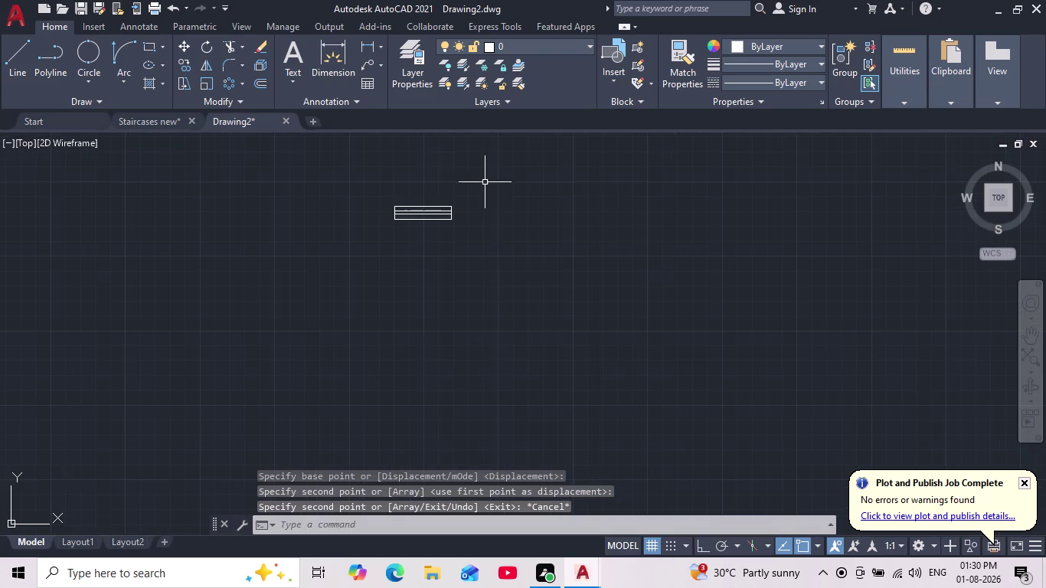
drag(485, 176, 485, 226)
click(361, 269)
middle_drag(364, 280, 325, 381)
scroll(down, 3)
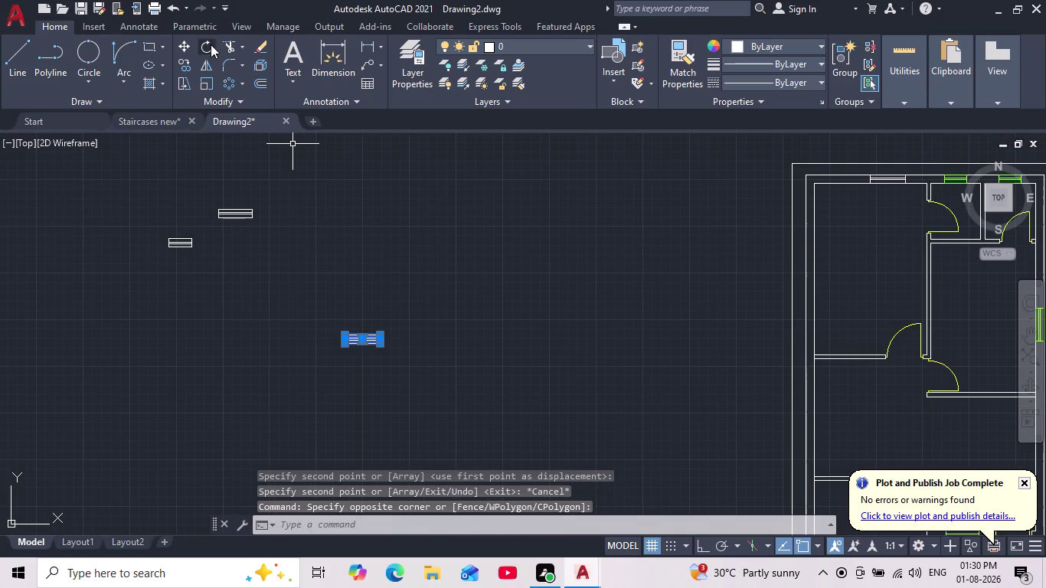
Rotate the selected window 90° with Ortho on so it stands upright.
click(207, 48)
drag(391, 319, 398, 323)
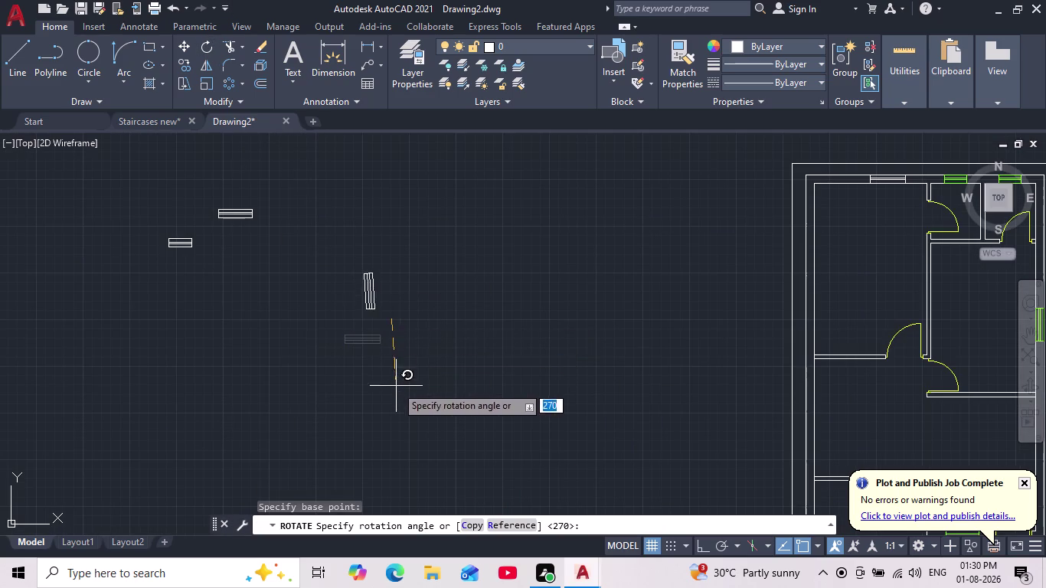
click(705, 545)
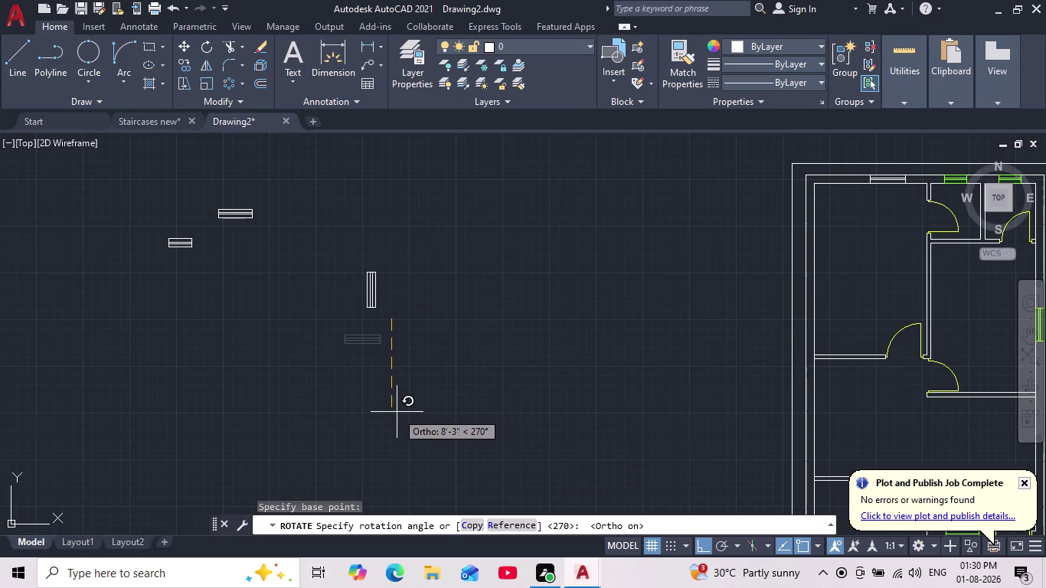
click(397, 412)
key(Escape)
Copy the upright window to the midpoint of the left exterior wall.
drag(395, 213, 410, 248)
click(326, 375)
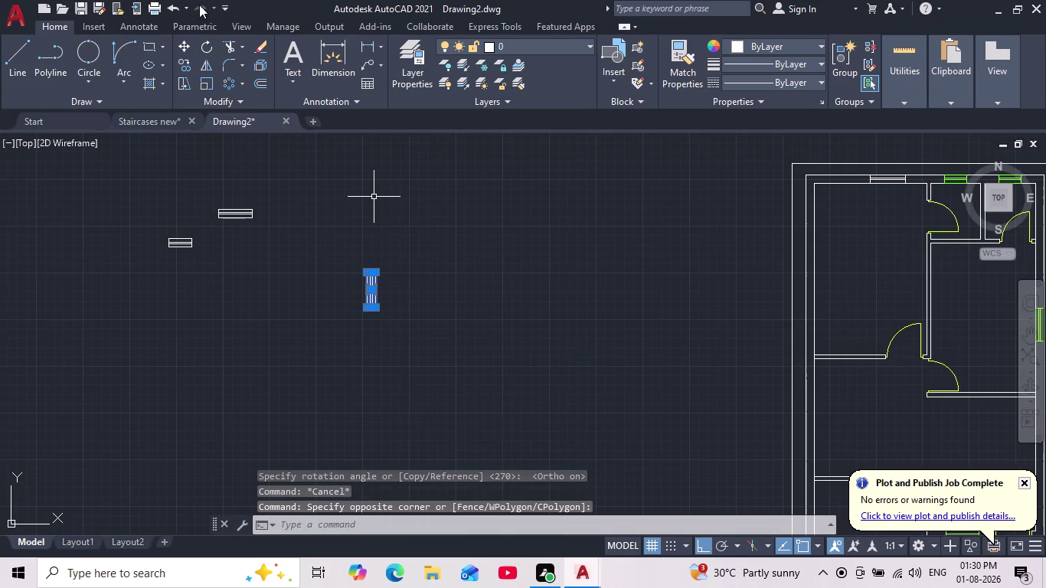
click(181, 66)
scroll(up, 3)
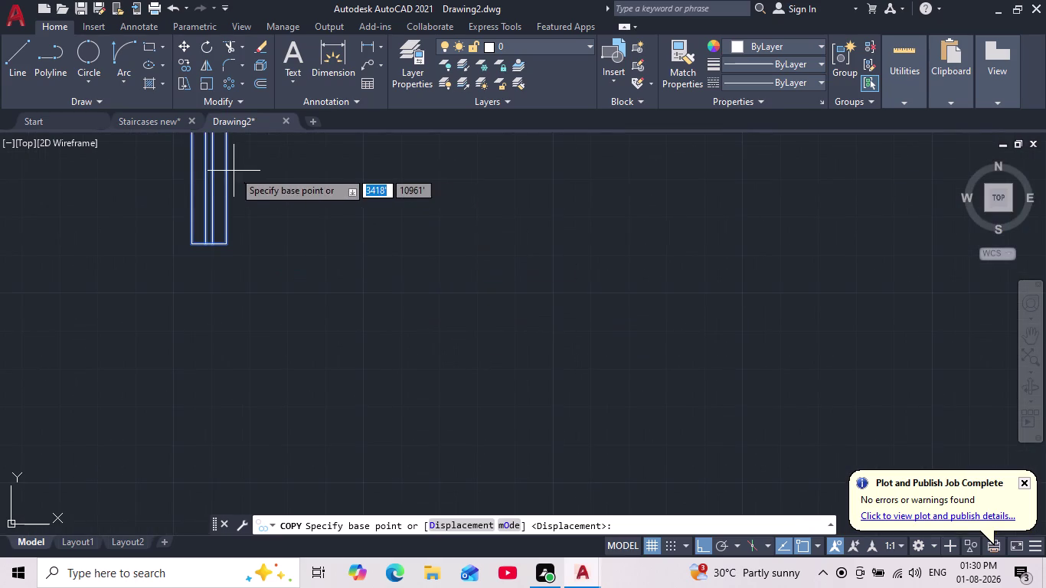
click(225, 172)
scroll(down, 3)
scroll(down, 3)
middle_drag(432, 343, 394, 327)
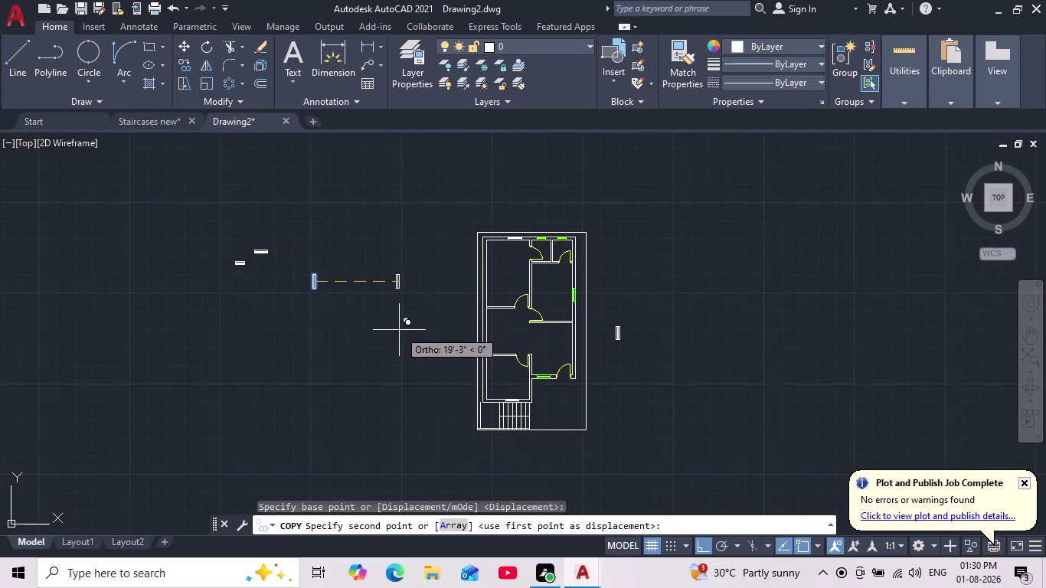
scroll(up, 3)
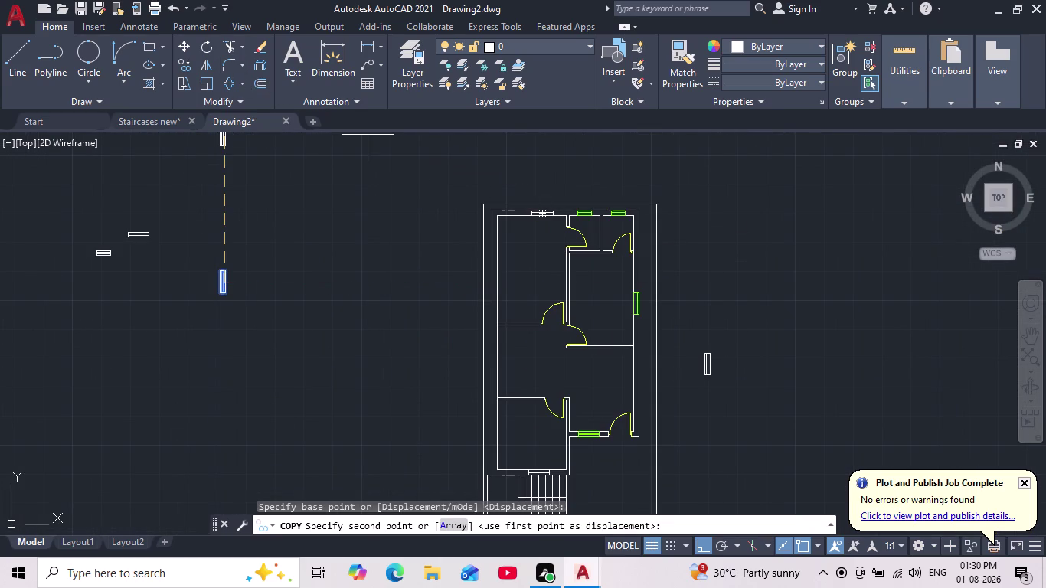
click(695, 542)
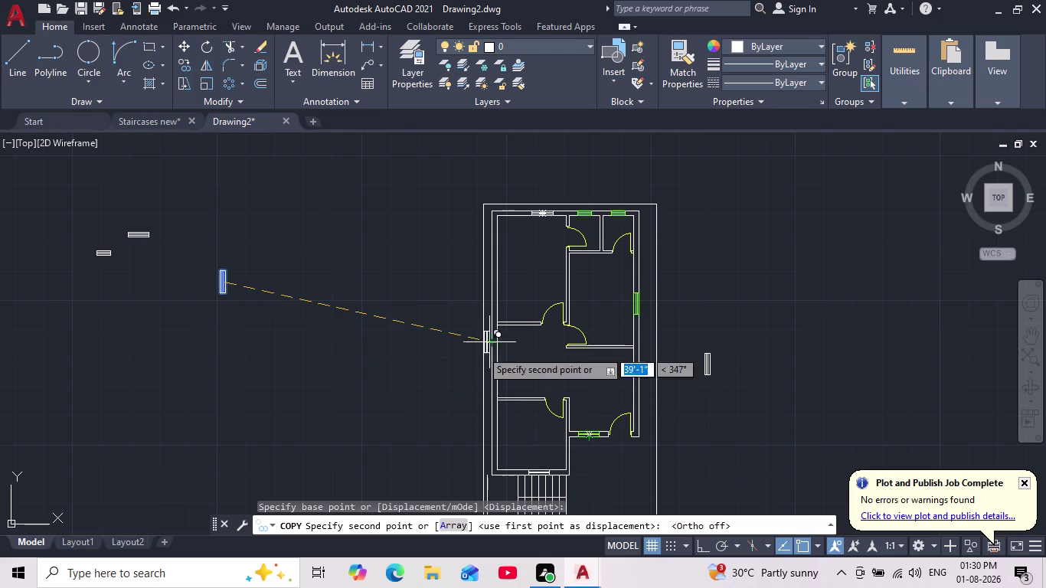
scroll(up, 3)
middle_drag(545, 389, 523, 332)
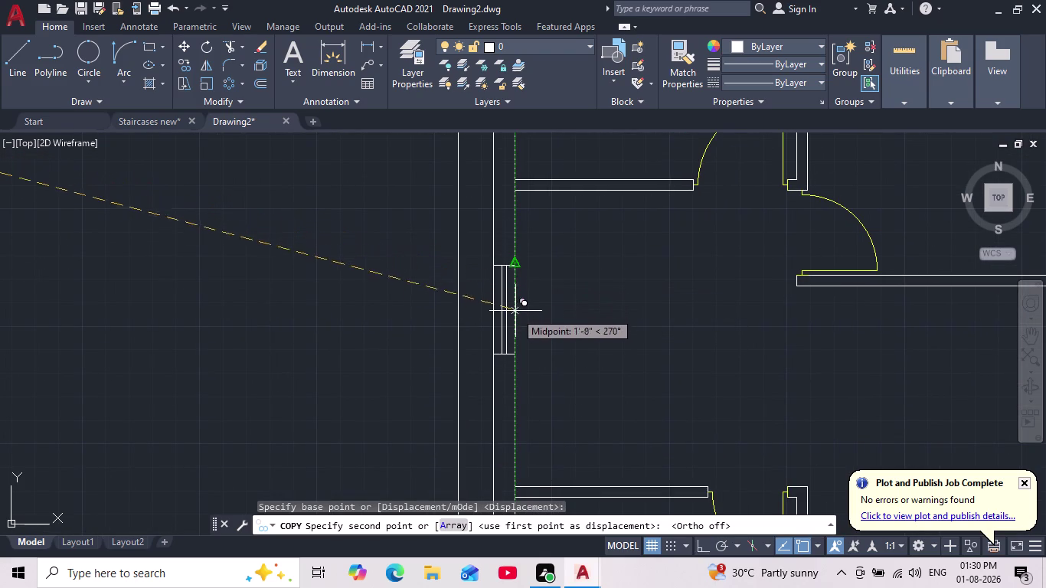
click(518, 331)
Place another window copy in the inner vertical wall.
scroll(down, 3)
middle_drag(573, 365, 567, 360)
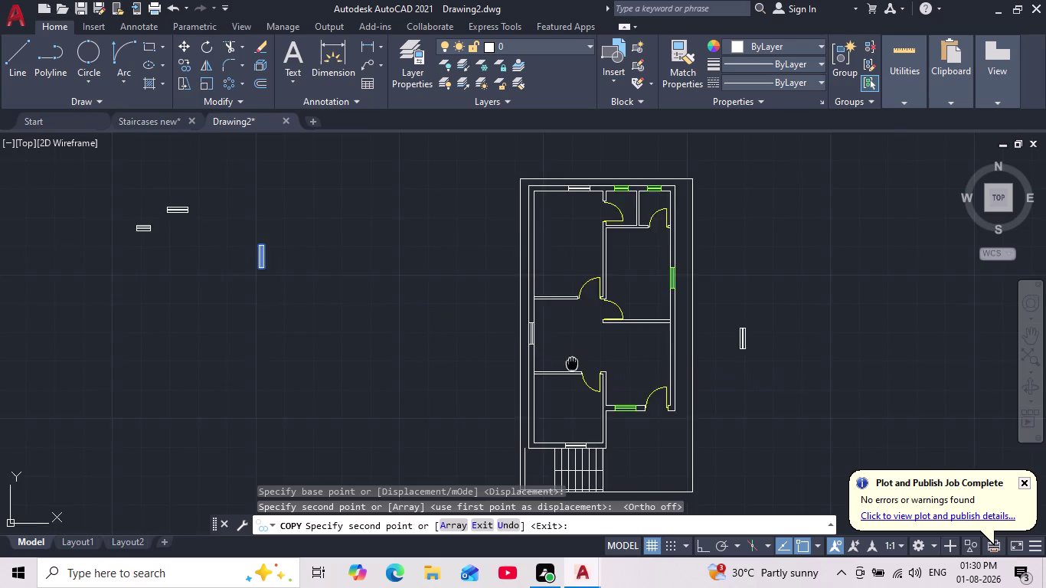
middle_drag(567, 360, 434, 328)
scroll(down, 3)
scroll(up, 3)
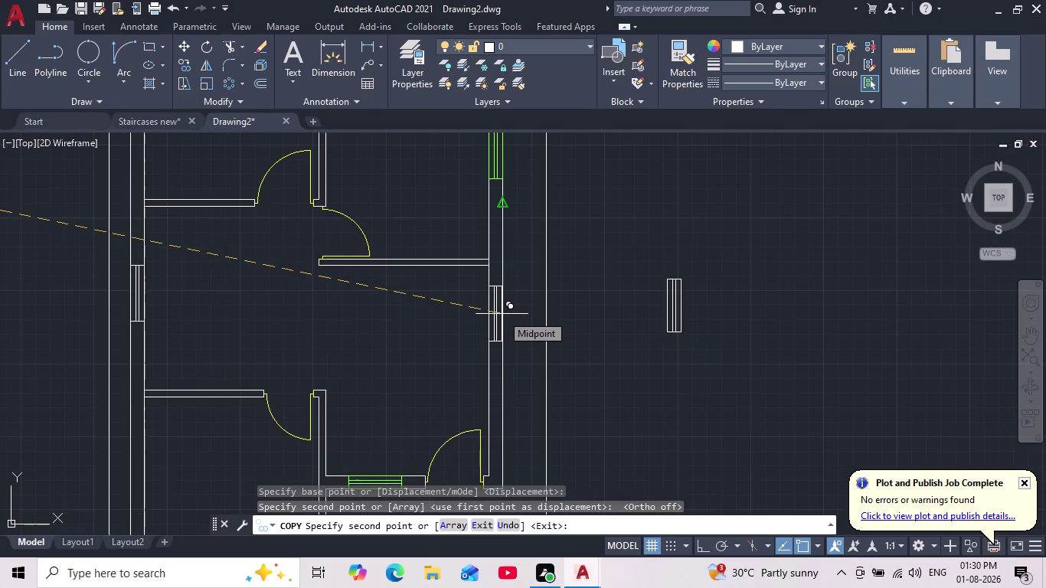
scroll(up, 3)
scroll(down, 3)
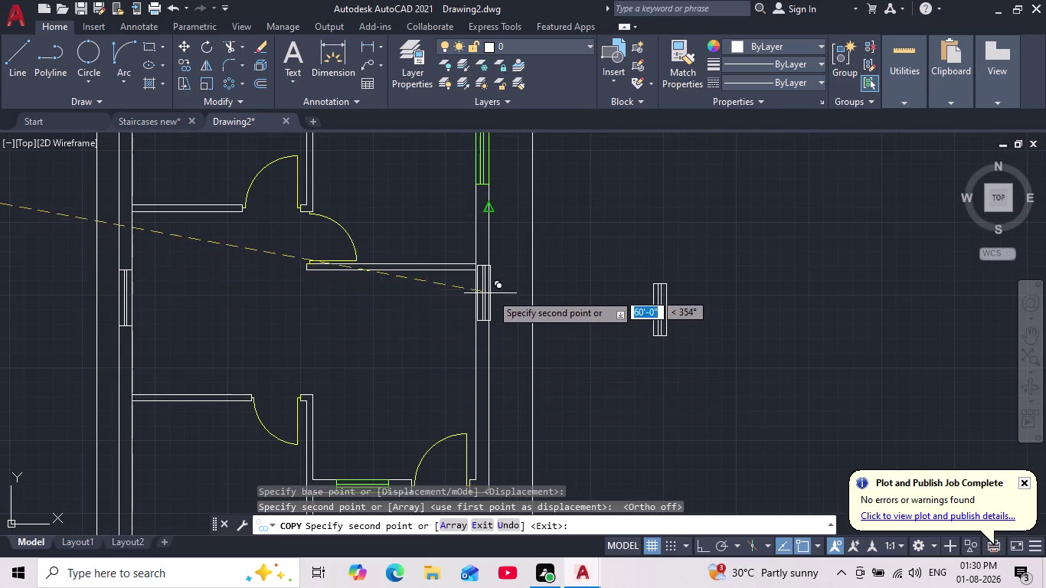
middle_drag(486, 321, 490, 274)
scroll(down, 3)
middle_click(528, 225)
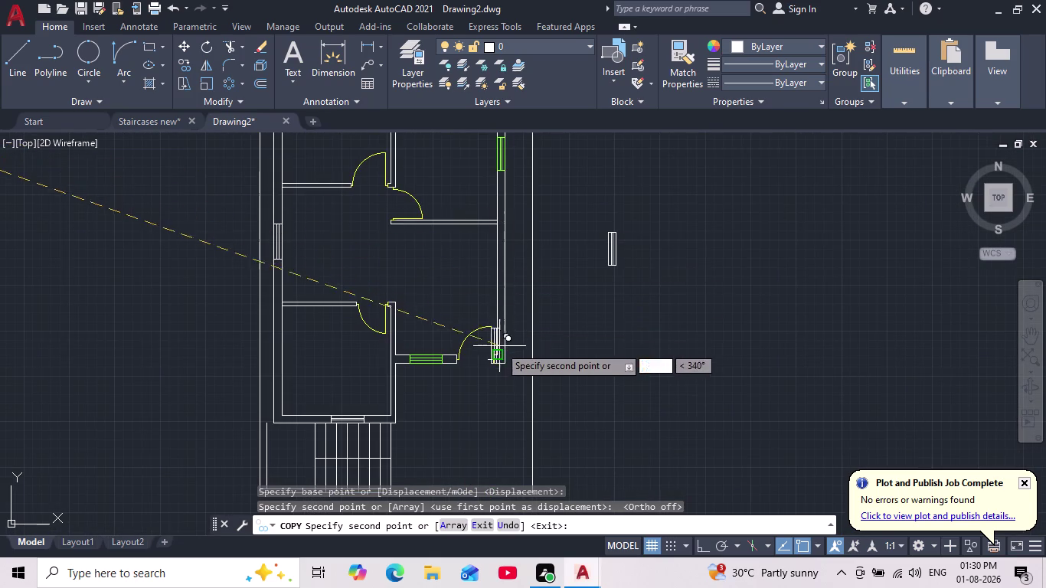
scroll(up, 3)
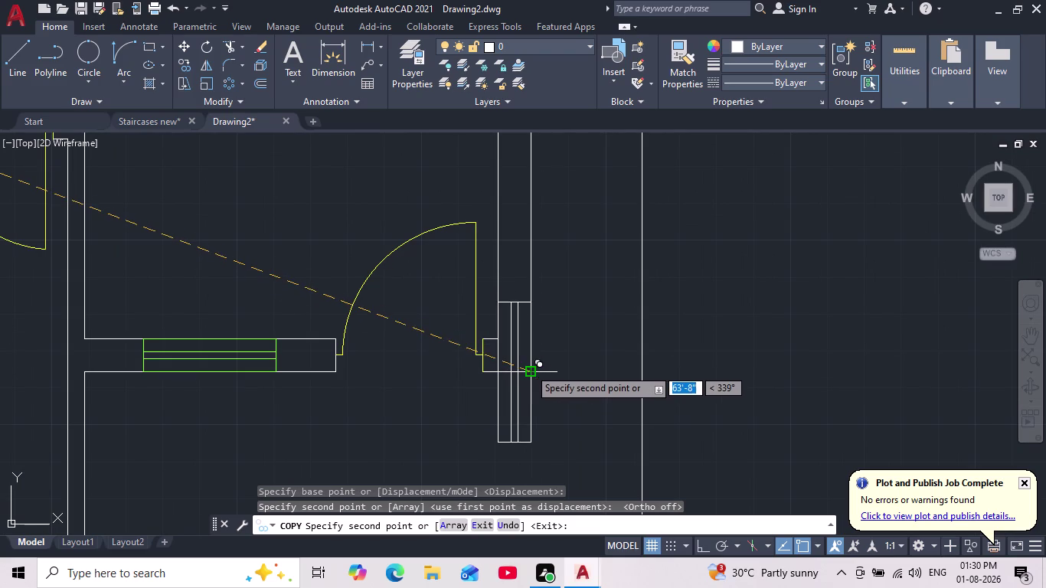
middle_drag(531, 289, 521, 398)
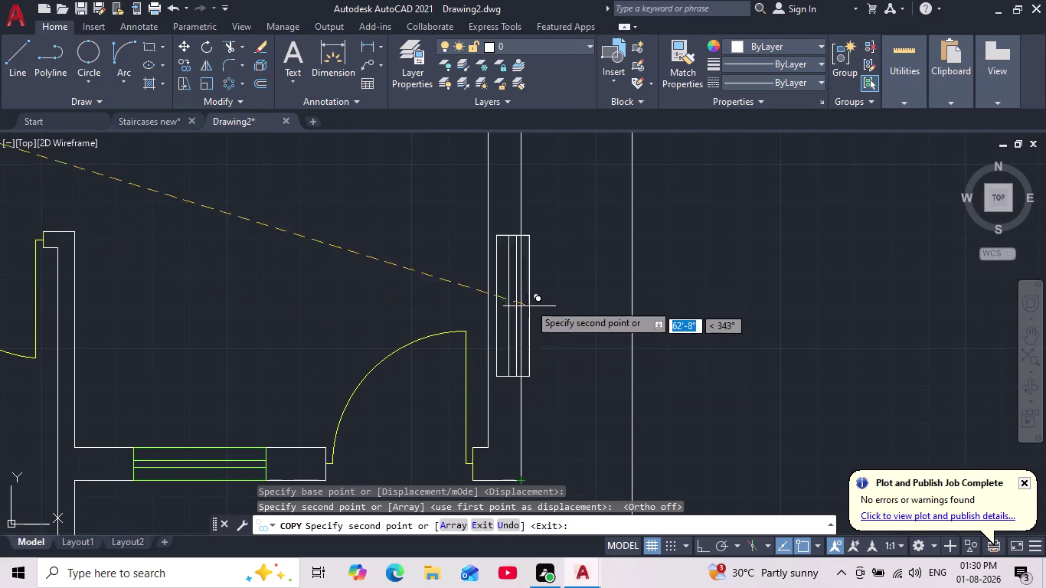
middle_drag(518, 265, 514, 367)
scroll(down, 3)
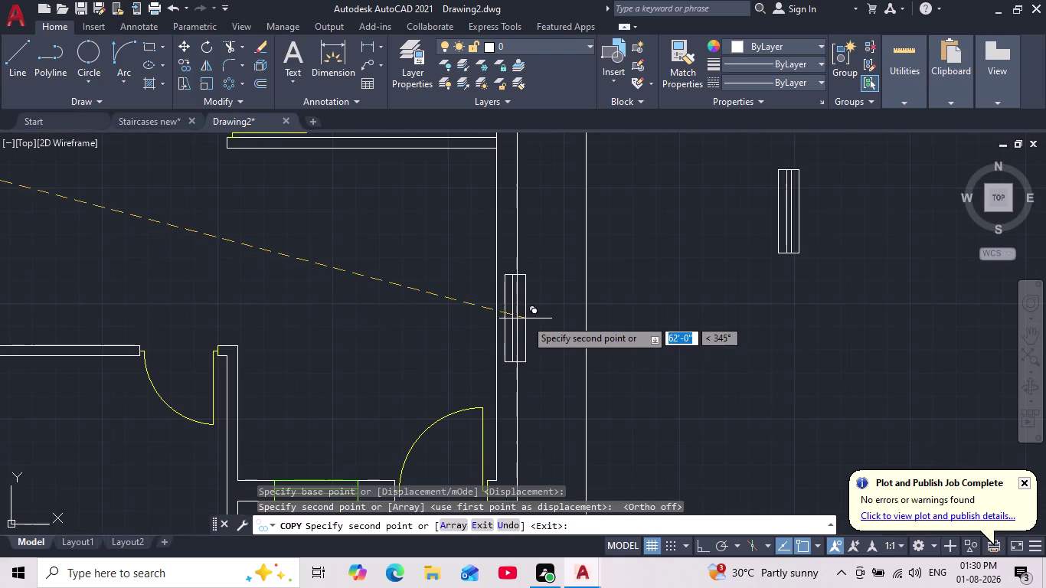
scroll(down, 3)
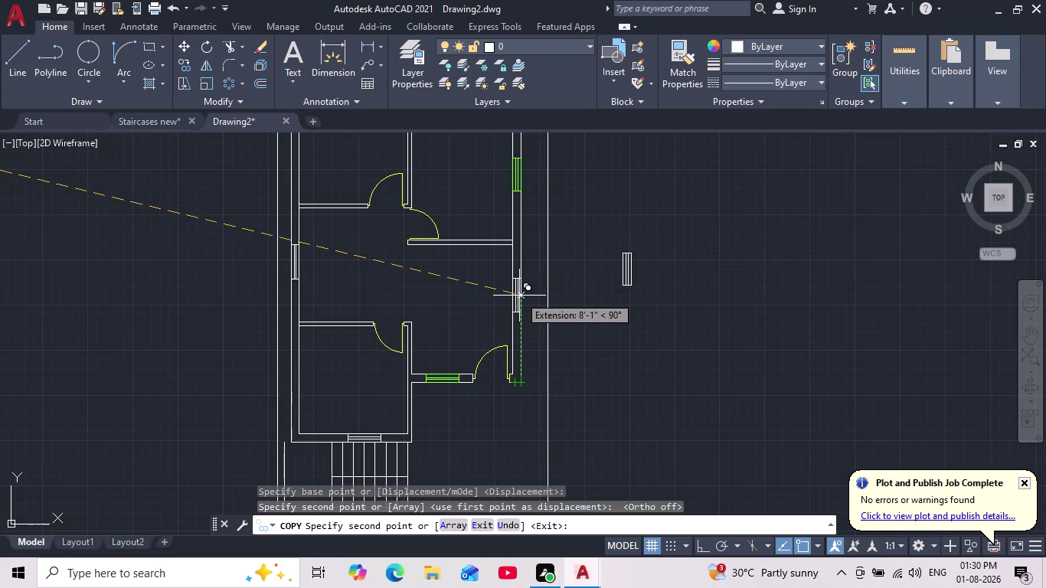
click(519, 296)
Select the inner-wall and top-wall windows and assign them a layer from the Layer dropdown.
key(Escape)
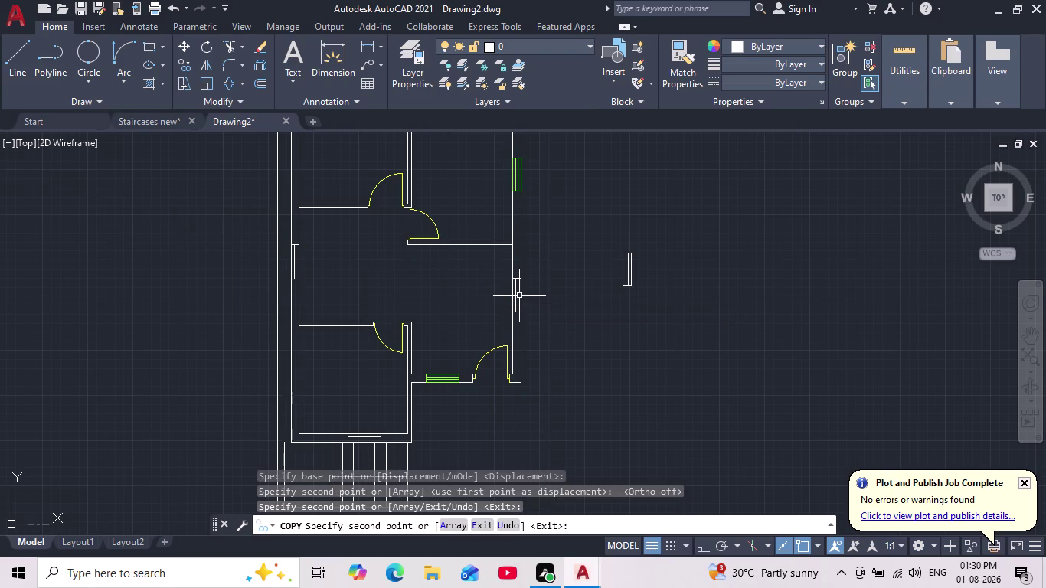
click(283, 233)
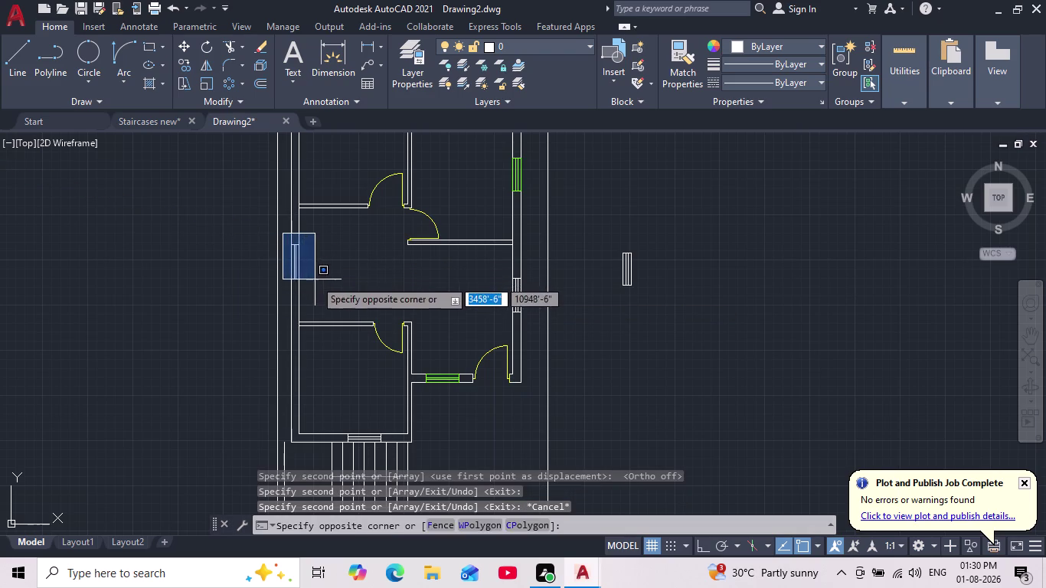
click(314, 290)
scroll(up, 3)
drag(508, 237, 512, 257)
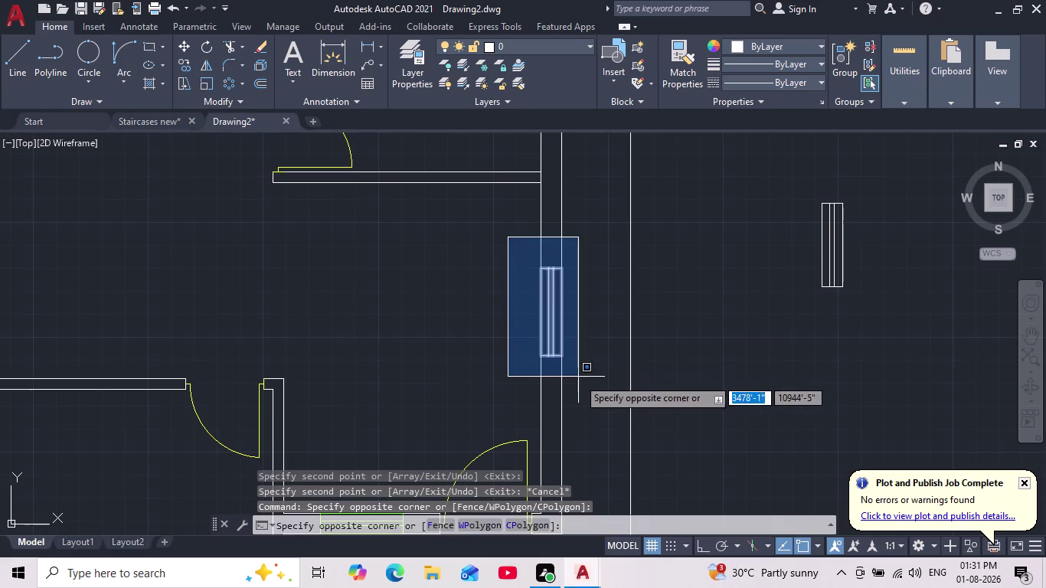
click(578, 378)
scroll(down, 3)
middle_drag(686, 297, 682, 399)
scroll(up, 3)
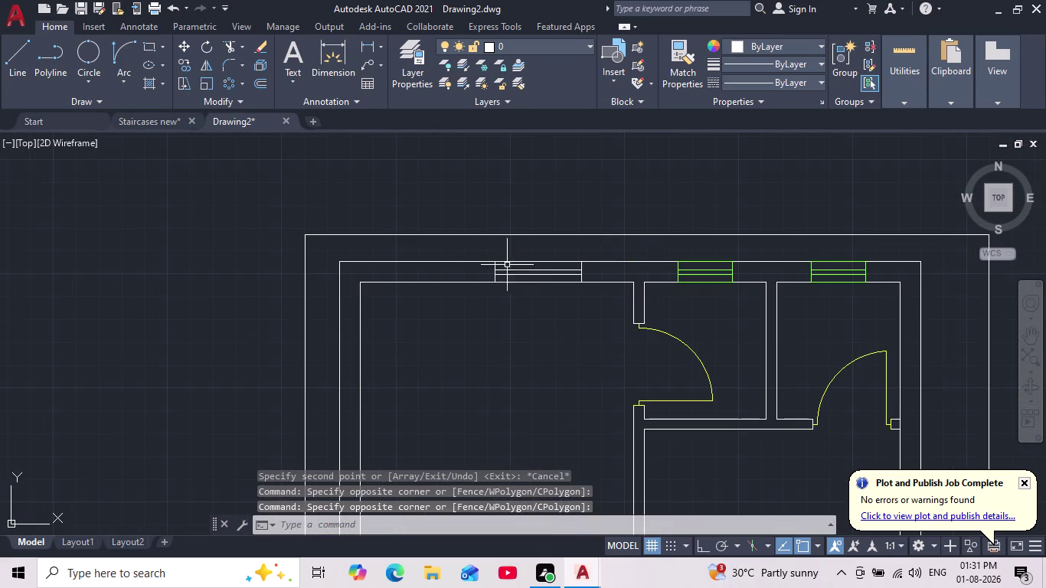
click(478, 251)
click(612, 310)
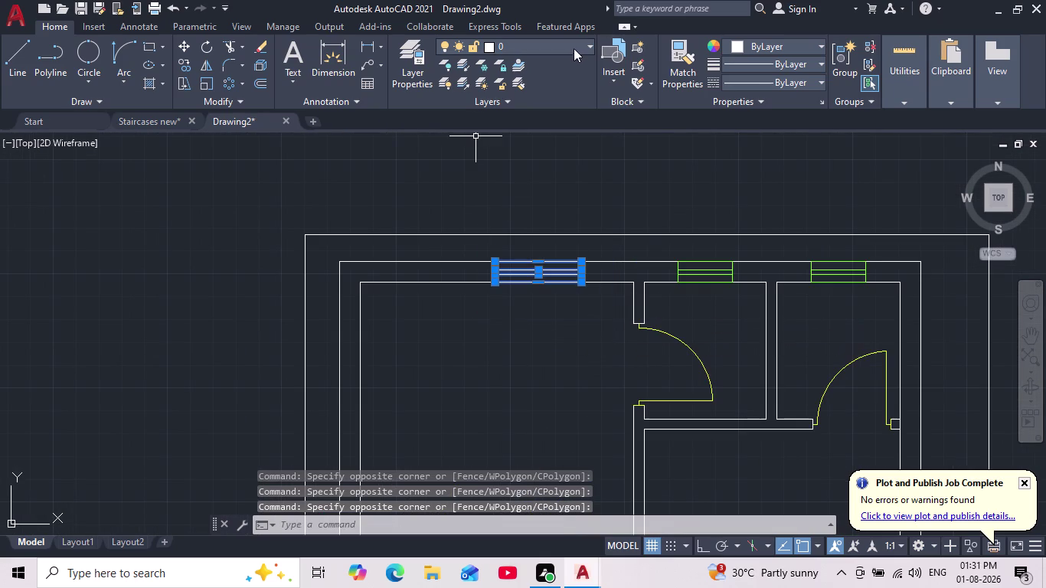
click(576, 43)
click(555, 95)
key(Escape)
Put the staircase-entry window on the green Windows layer.
scroll(down, 3)
middle_drag(476, 364, 457, 325)
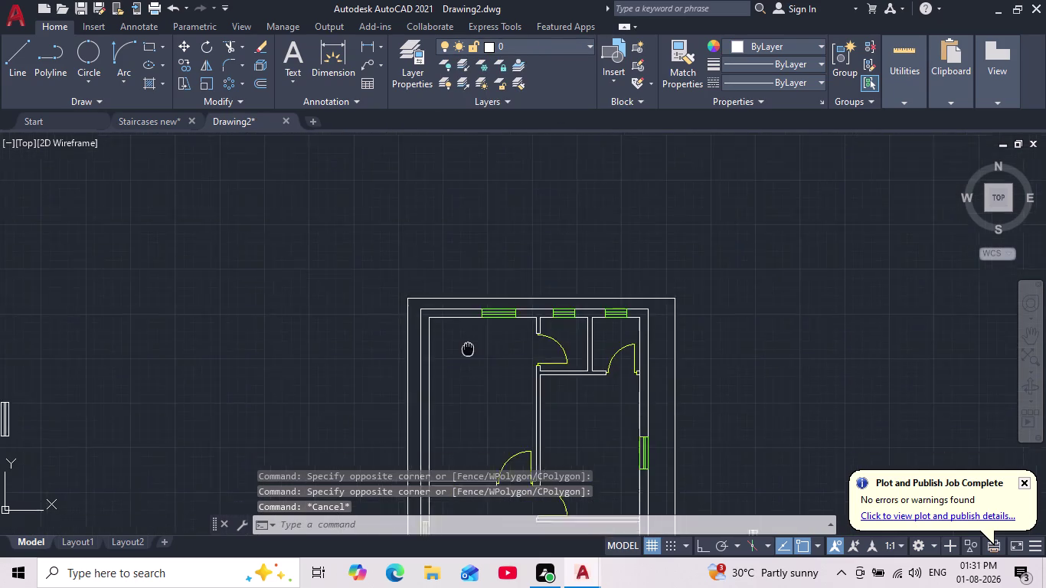
middle_drag(457, 324, 414, 238)
scroll(down, 3)
scroll(up, 3)
middle_drag(454, 307, 456, 344)
scroll(down, 3)
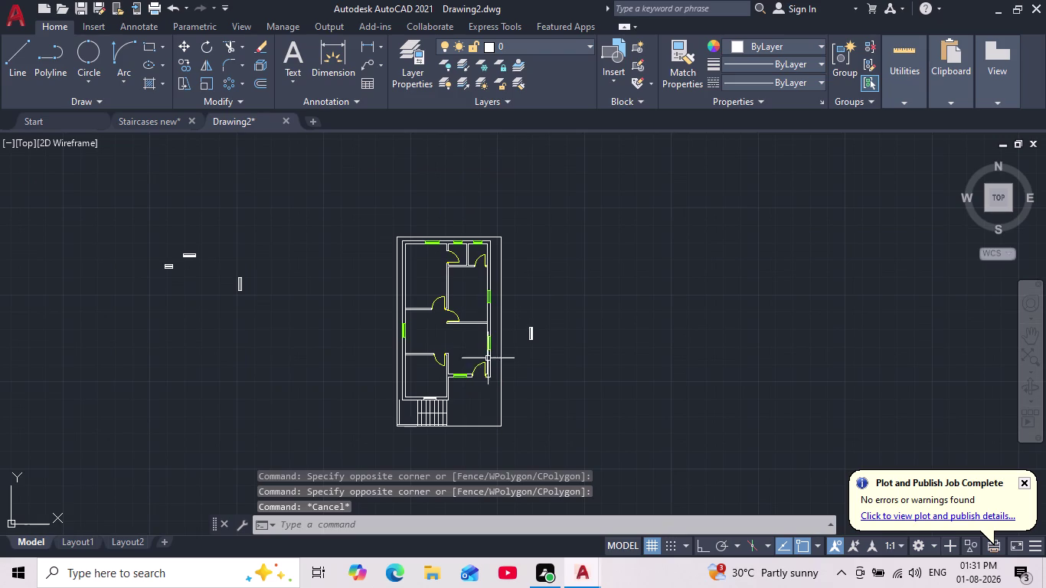
scroll(up, 3)
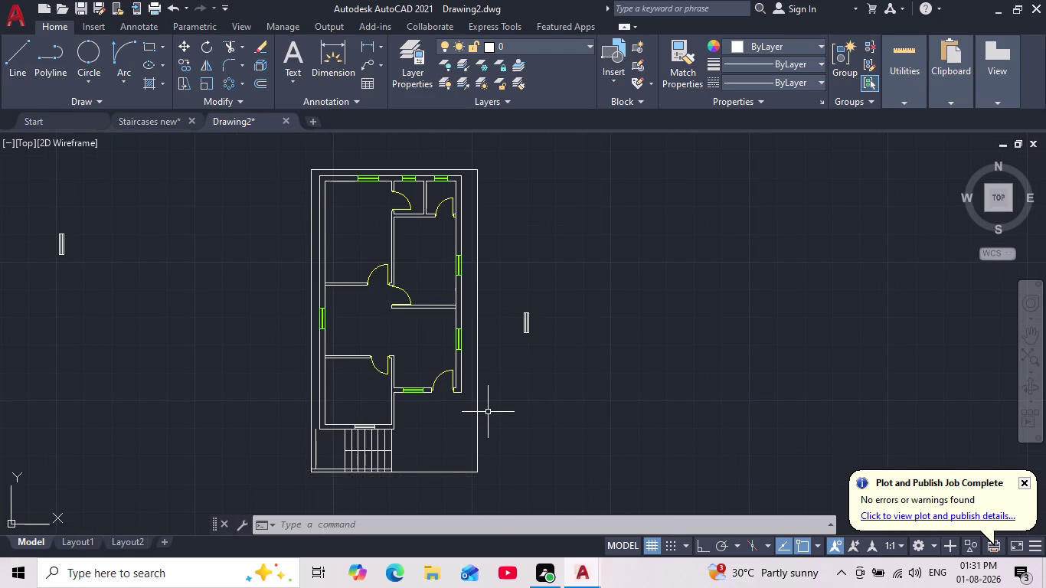
scroll(up, 3)
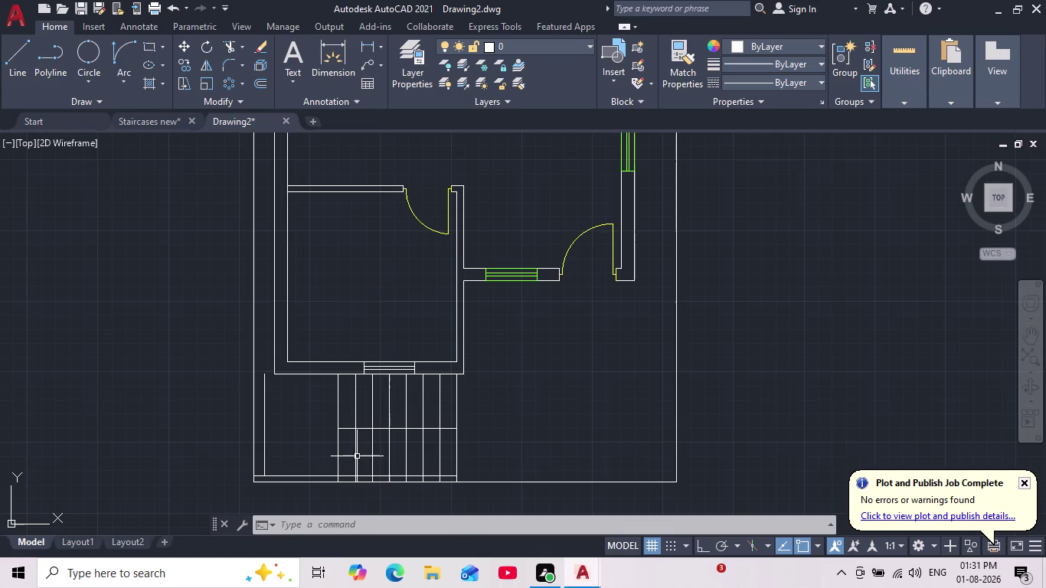
middle_drag(357, 456, 358, 396)
scroll(up, 3)
drag(322, 261, 321, 273)
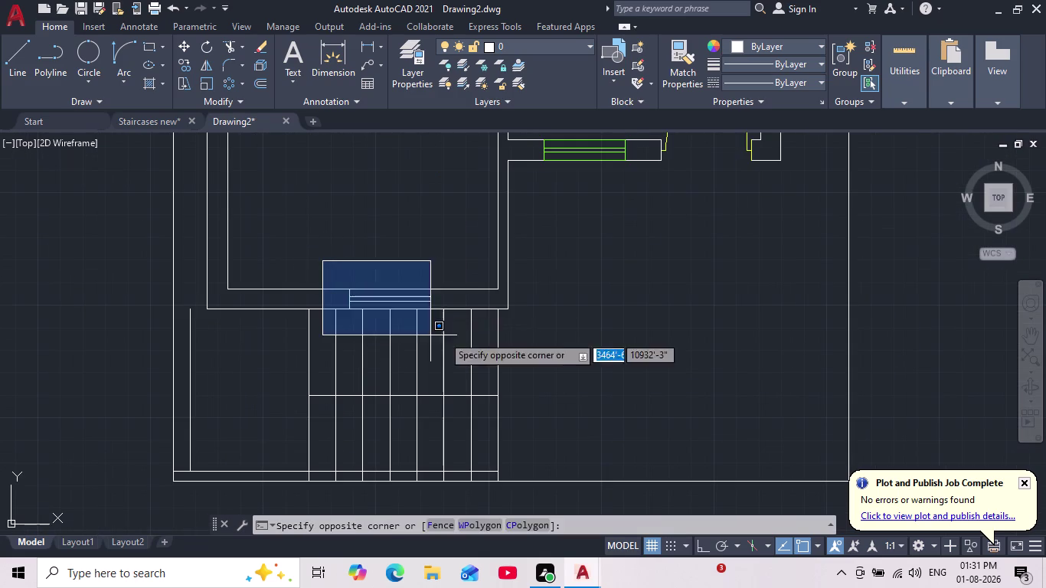
click(467, 329)
click(577, 37)
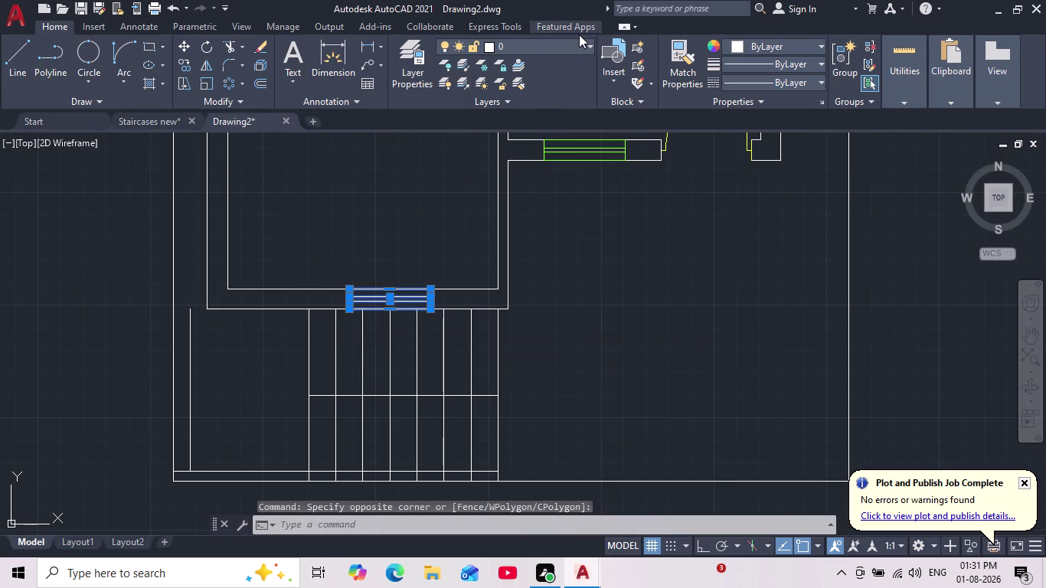
click(578, 44)
click(541, 95)
key(Escape)
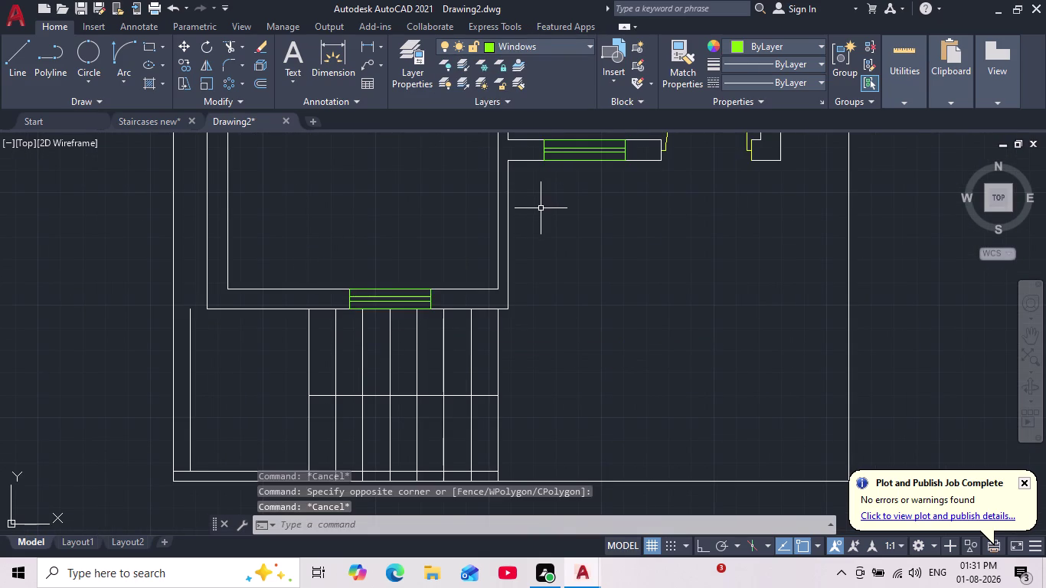
Delete the stray piece to the right of the floor plan.
scroll(down, 3)
middle_drag(529, 270, 495, 372)
scroll(down, 3)
scroll(up, 3)
middle_drag(526, 394, 520, 416)
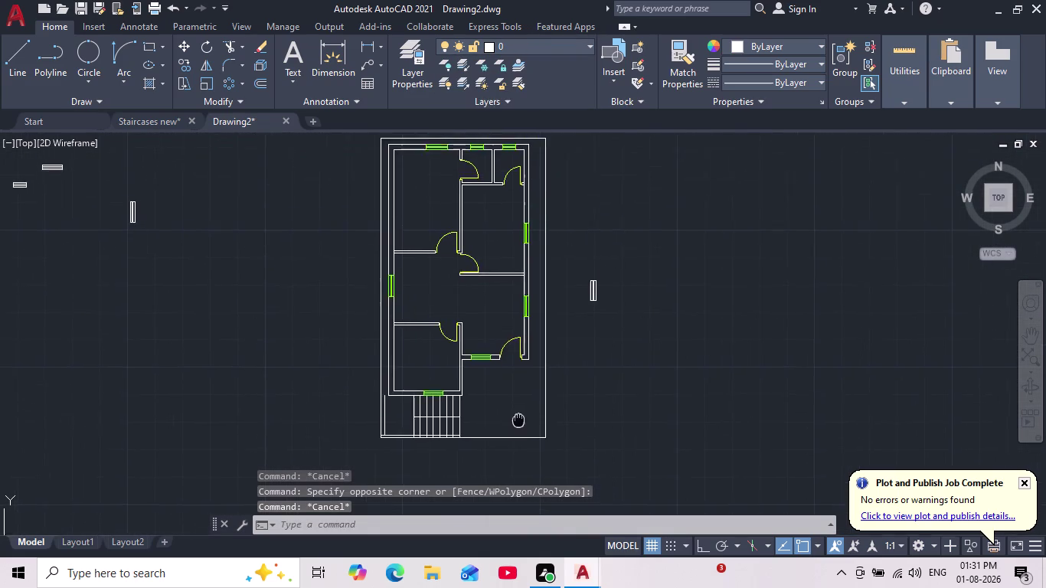
middle_drag(520, 416, 503, 456)
scroll(down, 3)
scroll(up, 3)
click(560, 290)
click(591, 371)
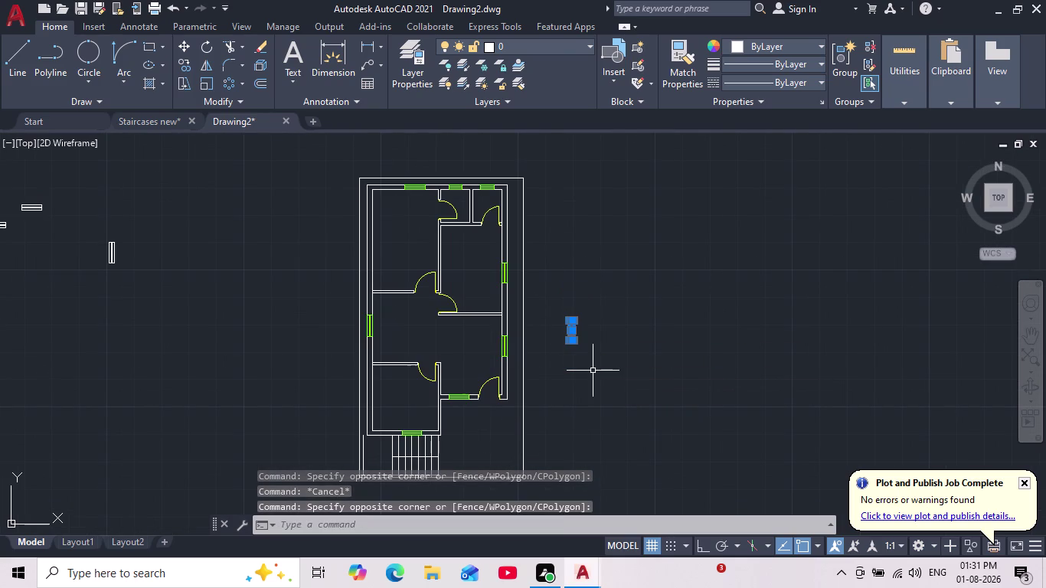
key(Delete)
Delete another selected object, then pan across the rooms toward the plan's top.
middle_drag(593, 370, 635, 372)
scroll(down, 3)
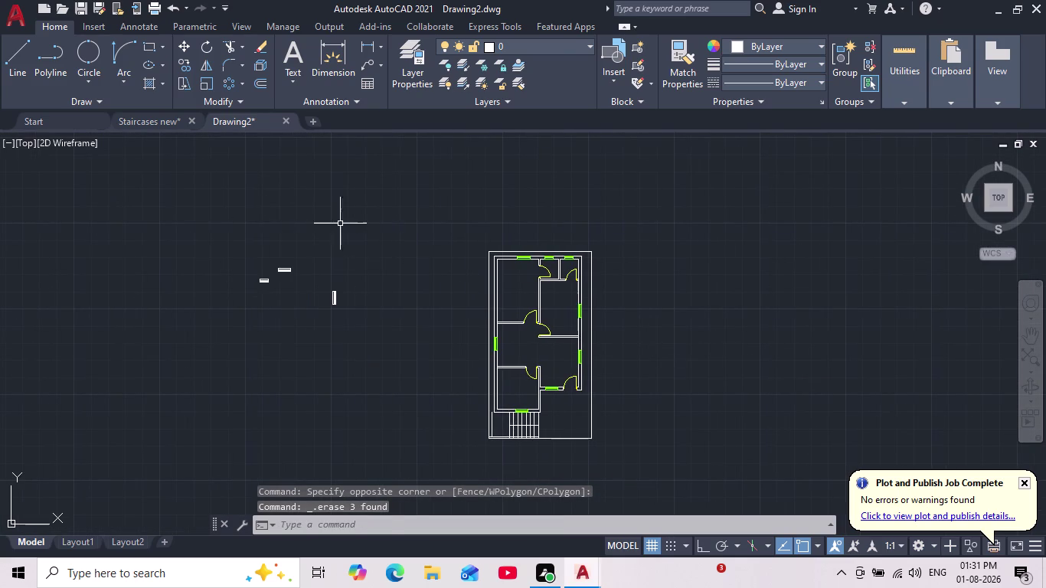
drag(375, 226, 375, 259)
click(195, 387)
key(Delete)
scroll(up, 3)
middle_drag(482, 372, 287, 386)
scroll(up, 3)
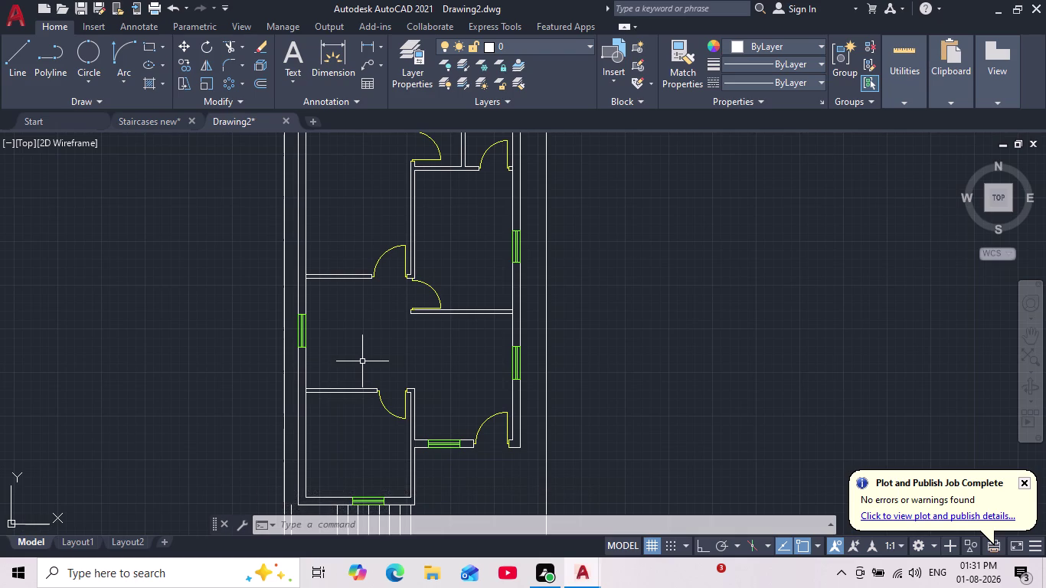
scroll(down, 3)
middle_drag(361, 343, 324, 397)
scroll(up, 3)
scroll(down, 3)
middle_drag(322, 310, 314, 321)
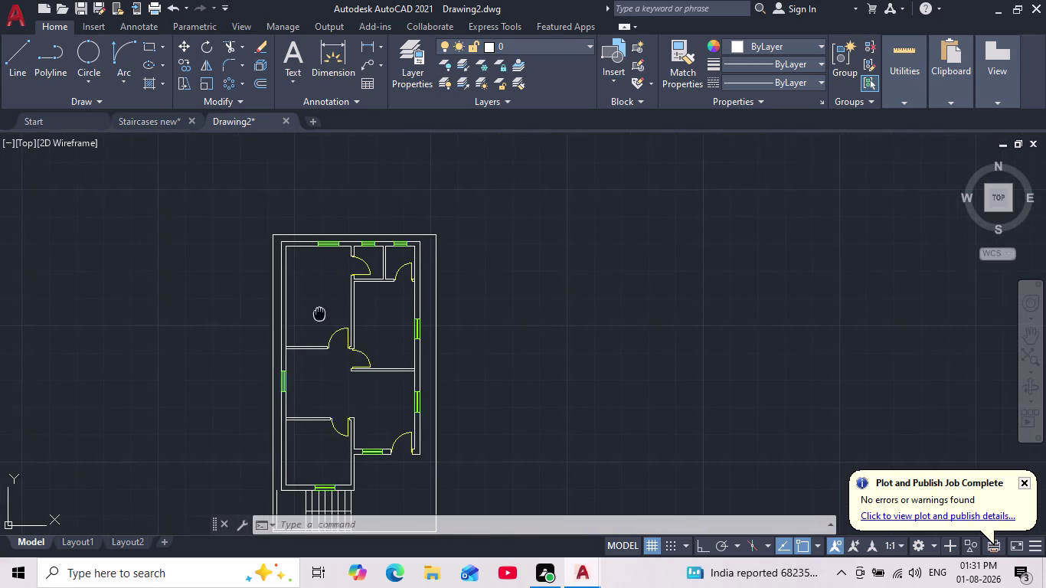
middle_drag(313, 321, 301, 349)
scroll(up, 3)
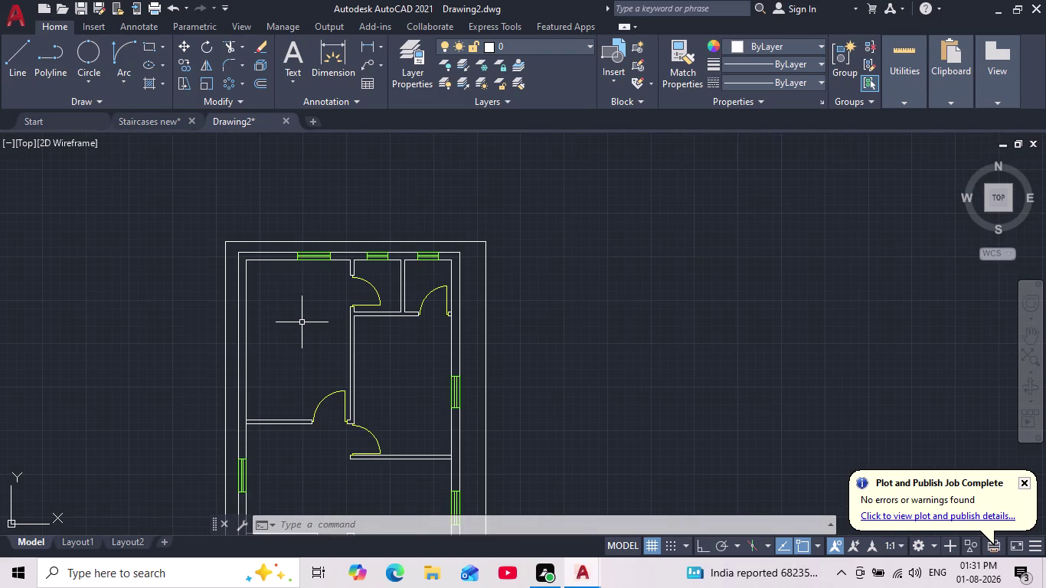
Load the ACAD_ISO03W100 dashed linetype and set it as the current linetype.
click(805, 82)
click(771, 164)
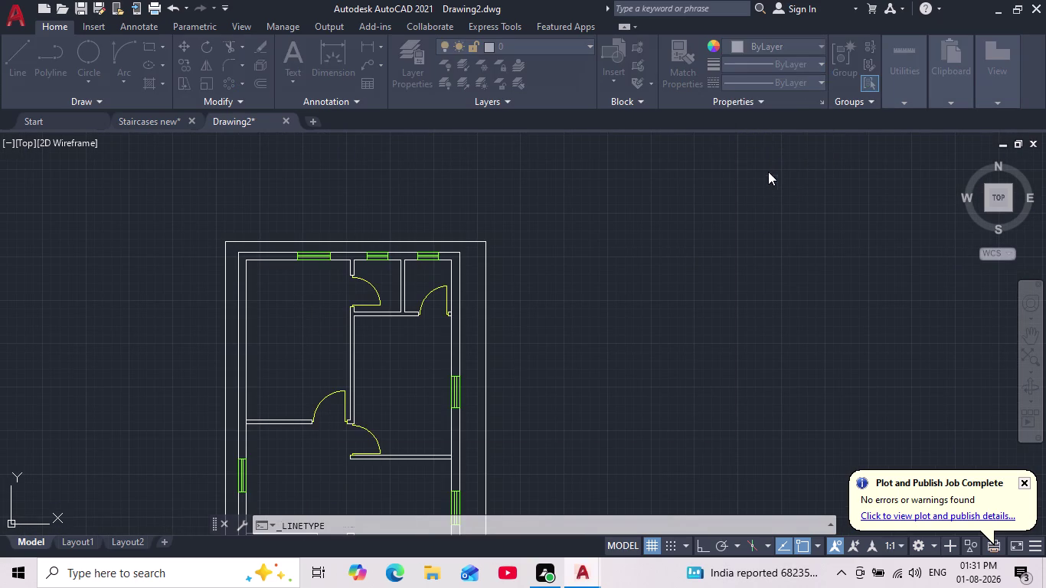
click(643, 154)
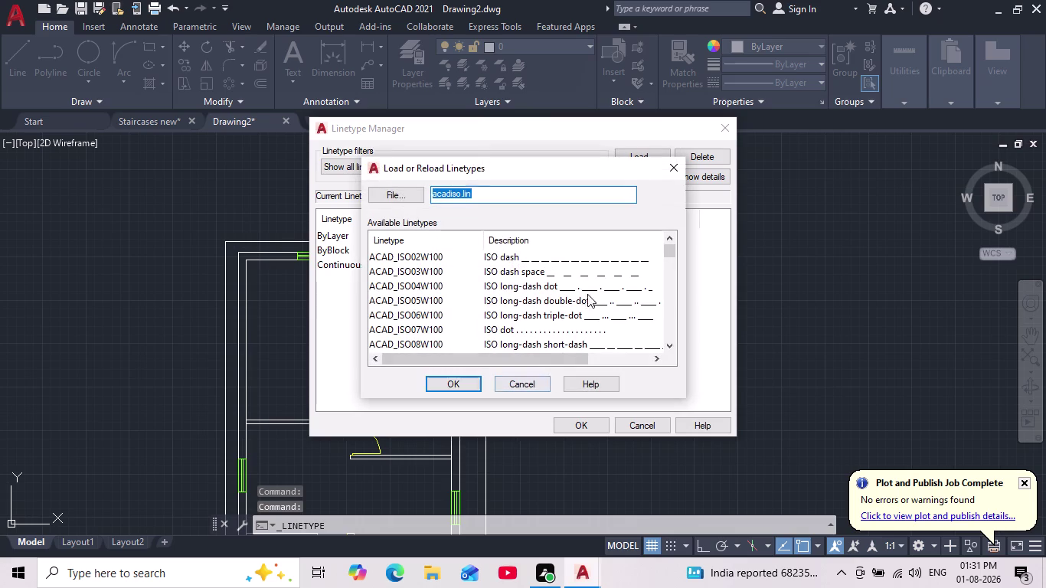
click(567, 272)
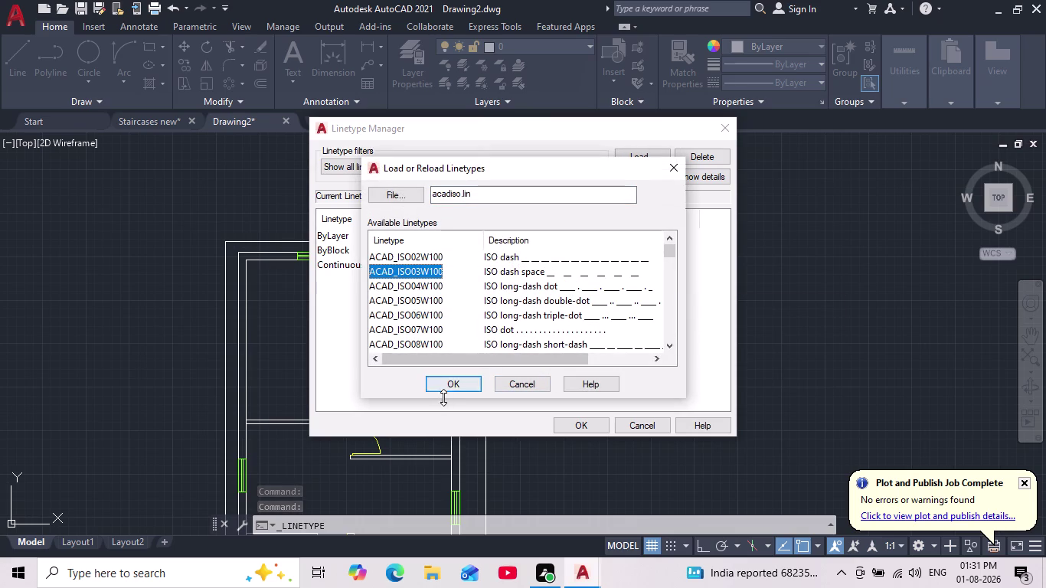
click(453, 388)
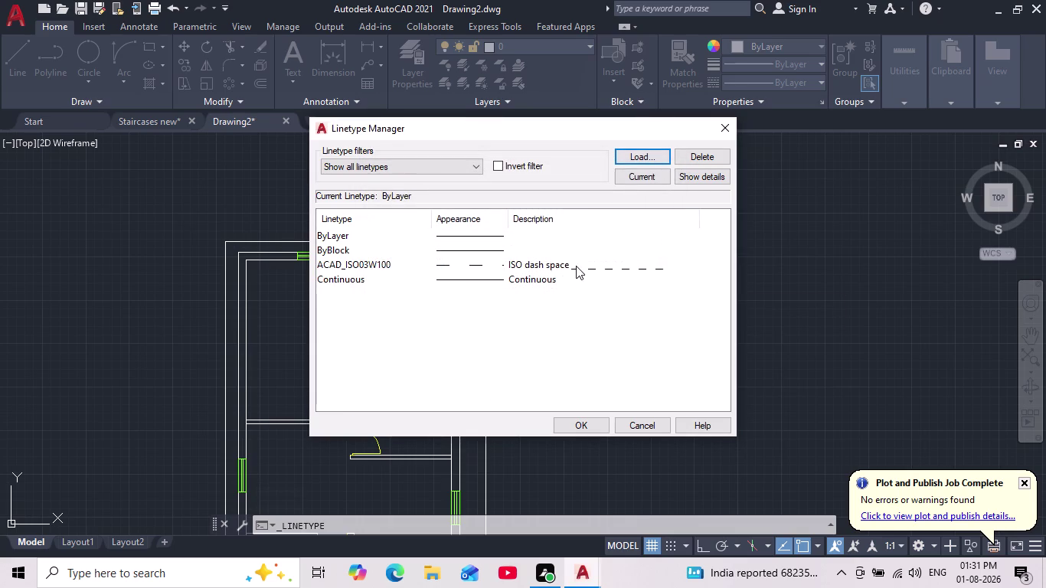
click(576, 266)
click(577, 425)
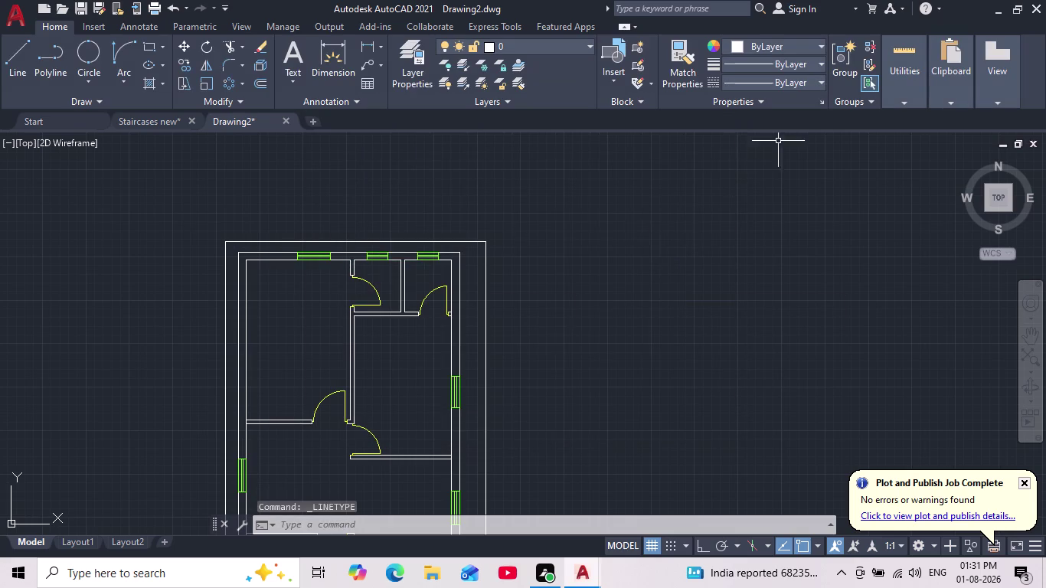
click(811, 84)
click(810, 137)
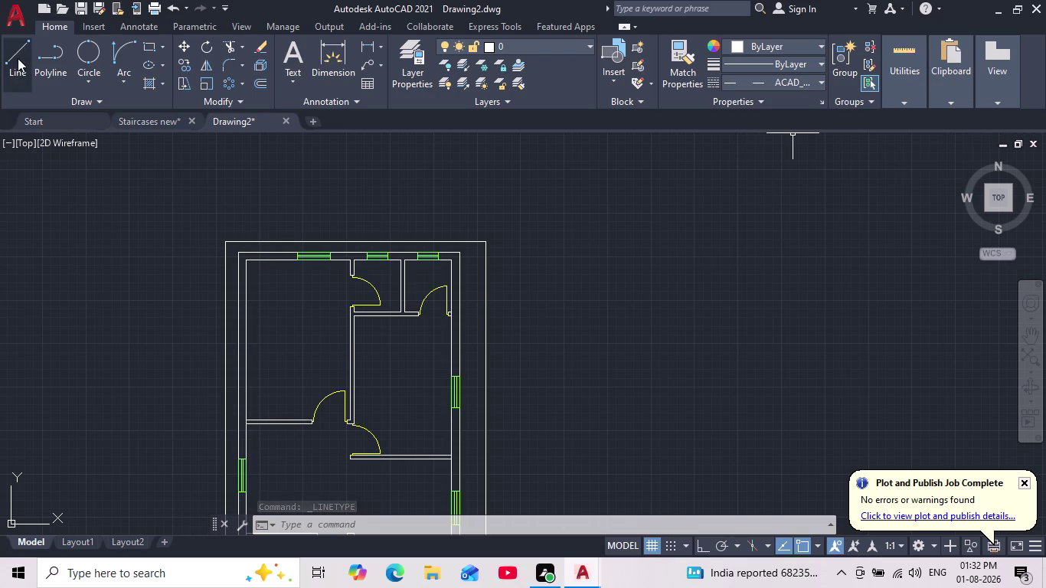
Set the colour to red and start a vertical line below the left wall, with Ortho on.
click(734, 46)
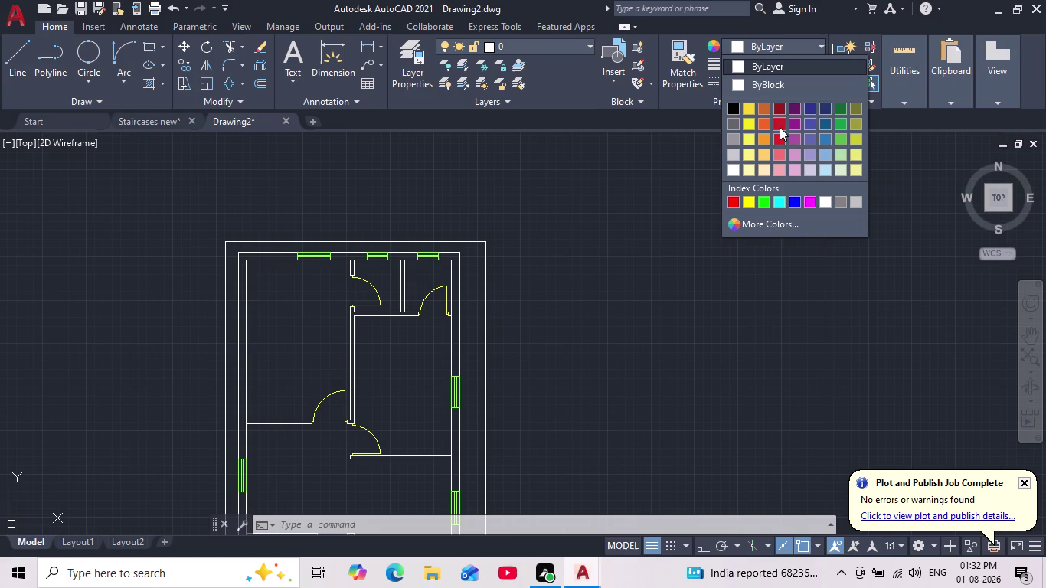
click(779, 139)
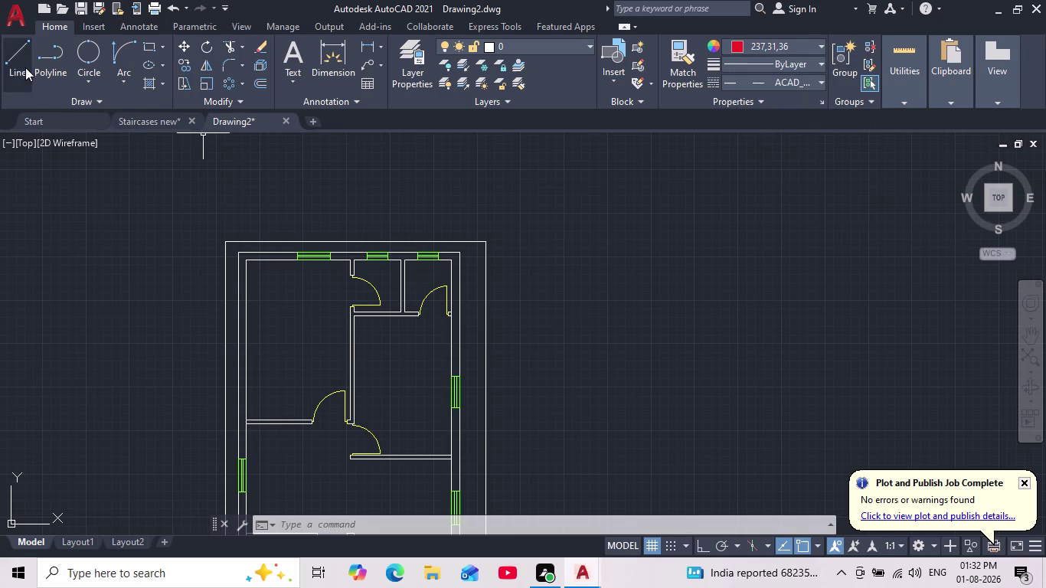
click(24, 66)
scroll(down, 3)
middle_drag(116, 204, 208, 96)
scroll(up, 3)
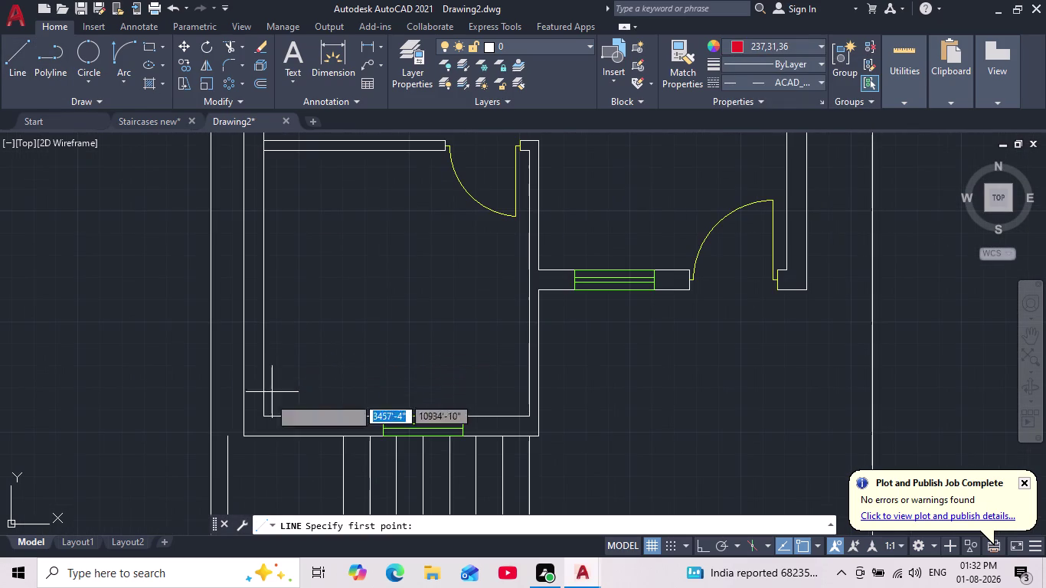
click(231, 427)
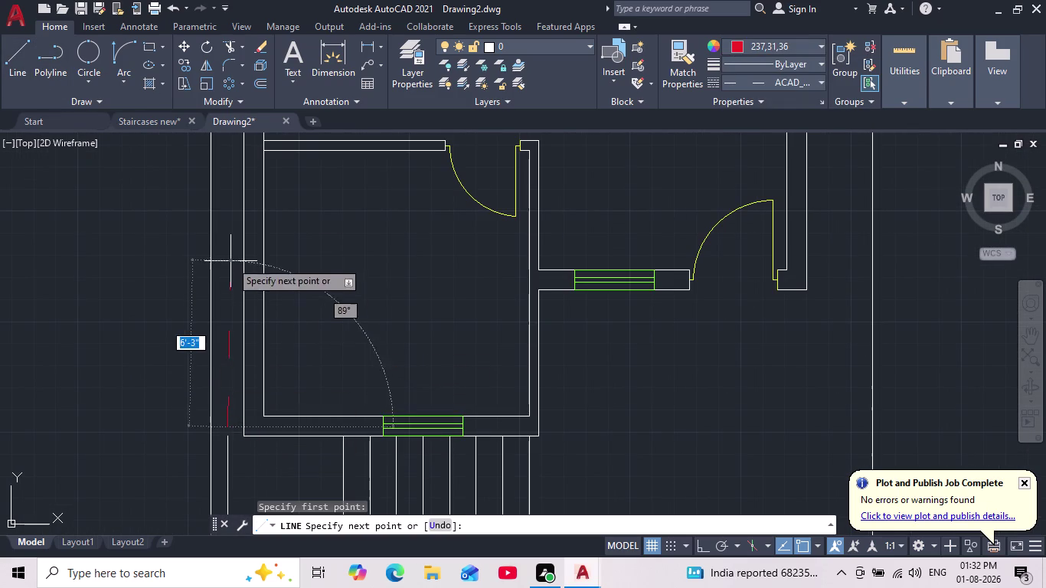
middle_drag(231, 255, 213, 449)
scroll(down, 3)
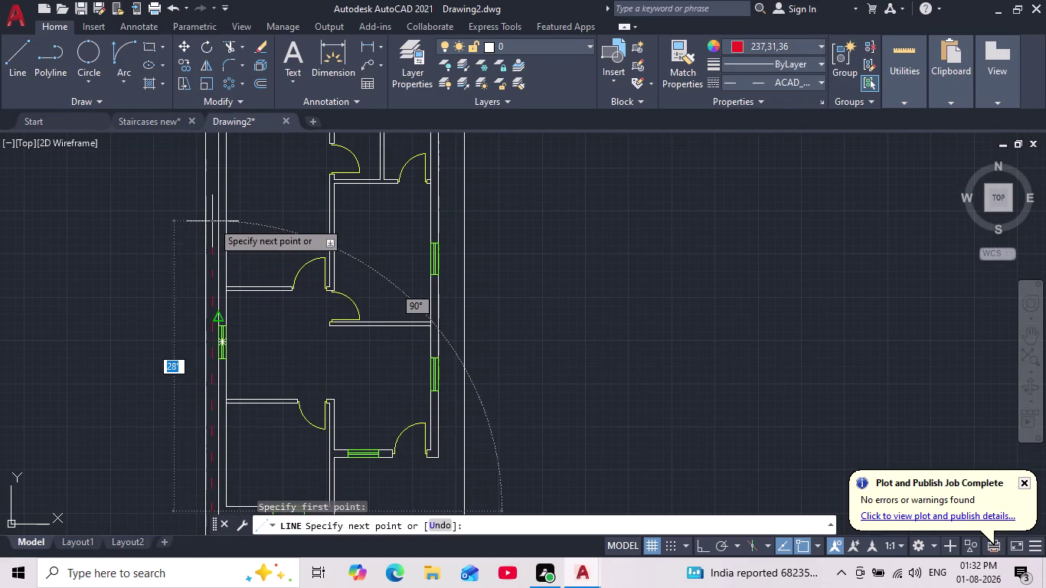
middle_drag(213, 221, 204, 439)
scroll(down, 3)
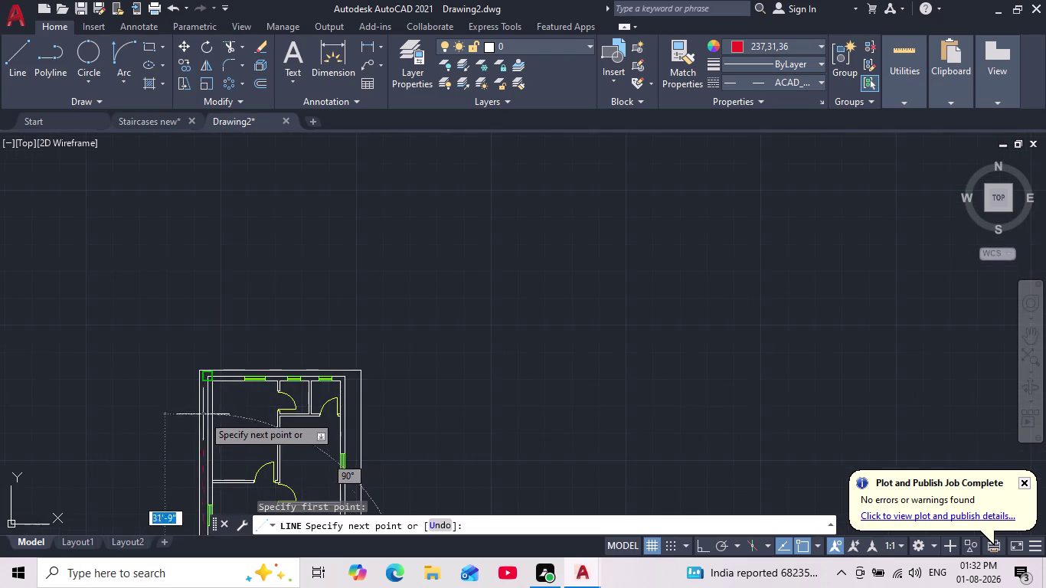
scroll(up, 3)
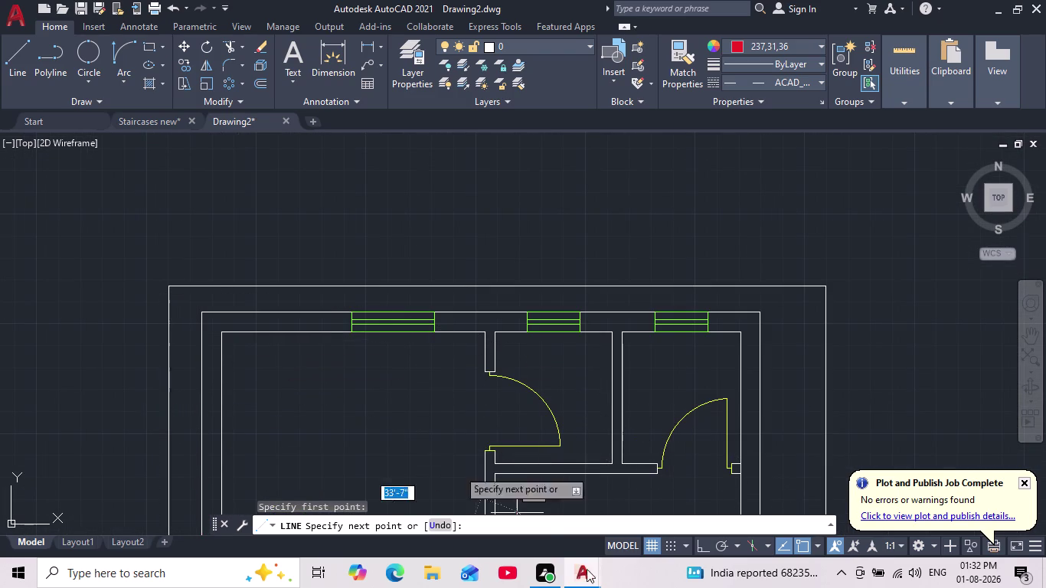
click(703, 544)
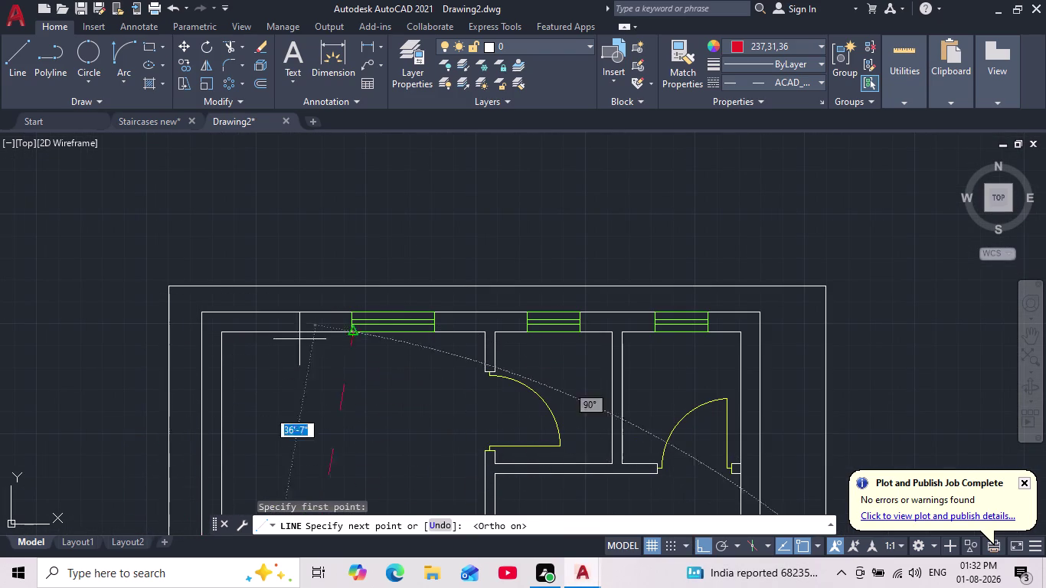
scroll(up, 3)
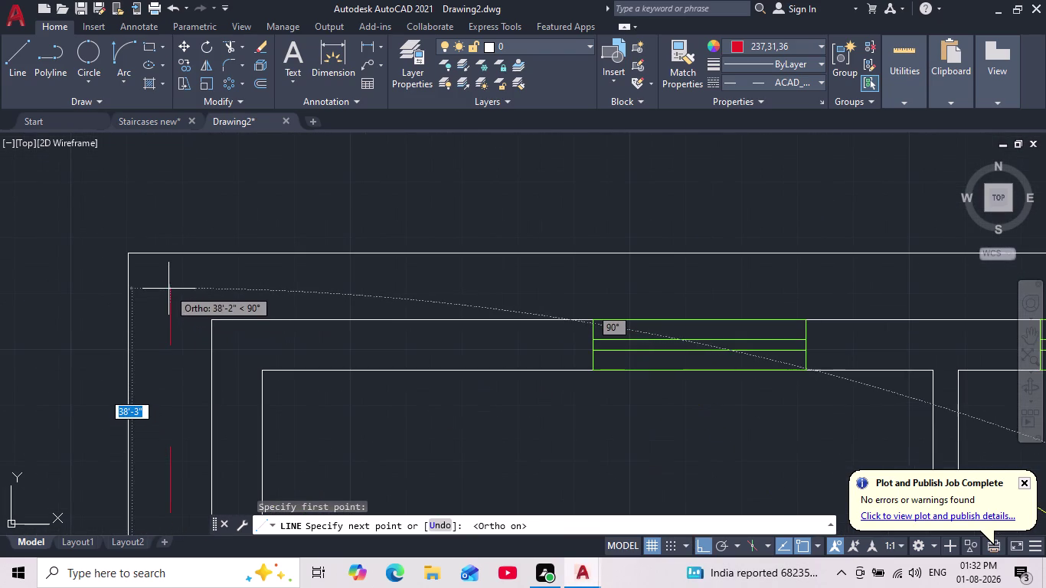